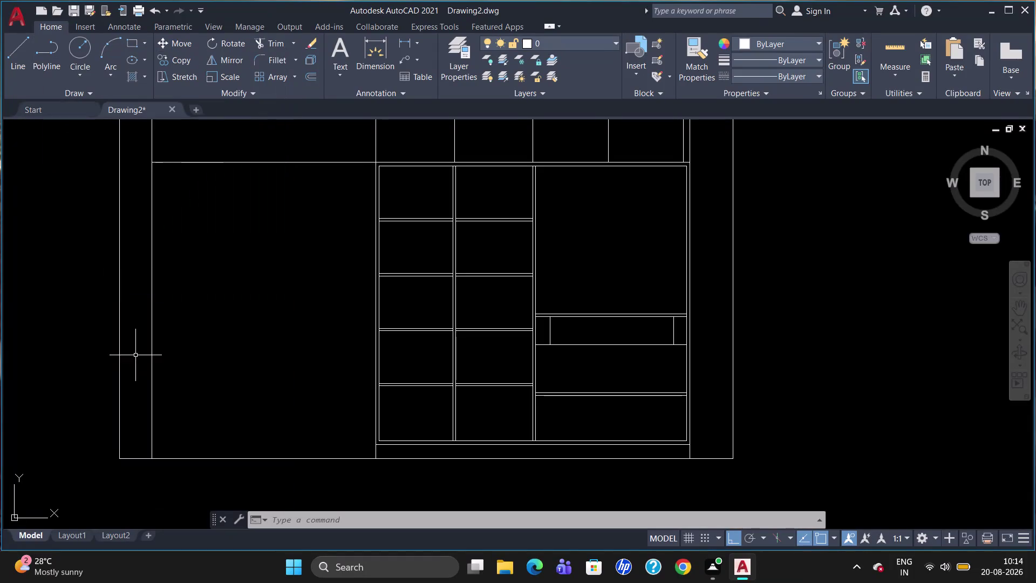
Select the inner top panel line, both left side lines and the left column's shelf lines.
click(458, 166)
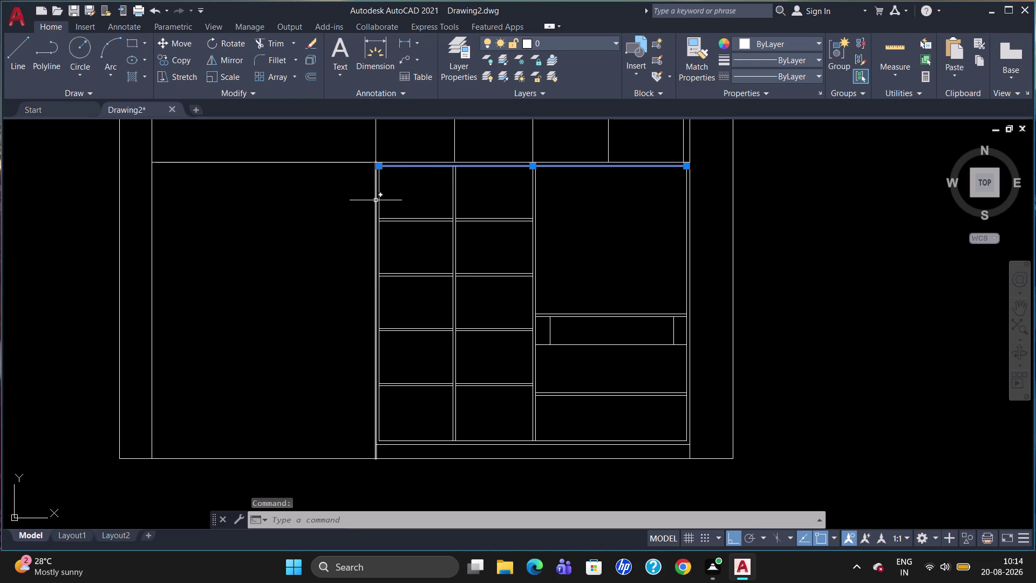
click(376, 200)
click(378, 210)
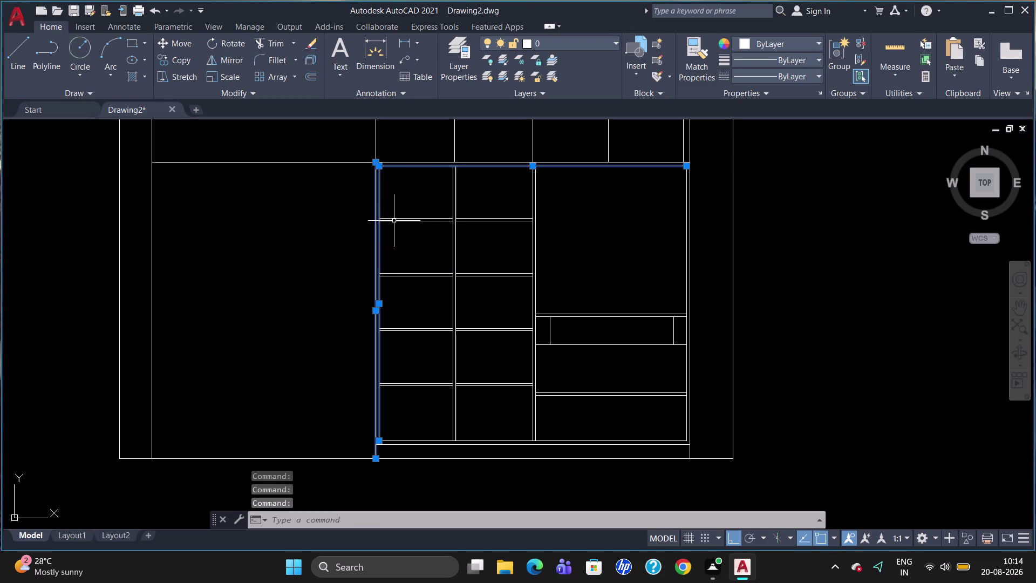
click(410, 220)
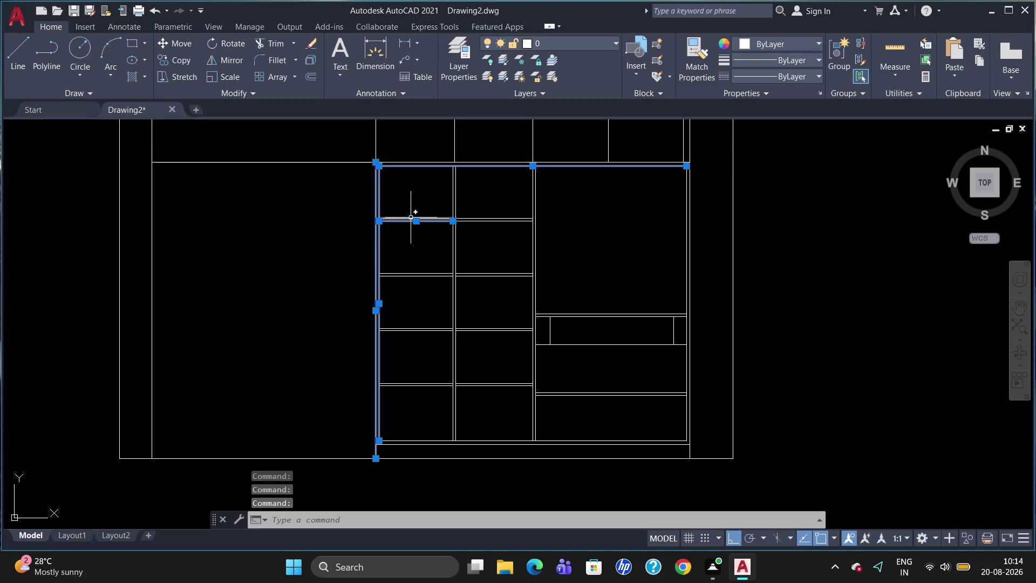
click(412, 218)
click(416, 272)
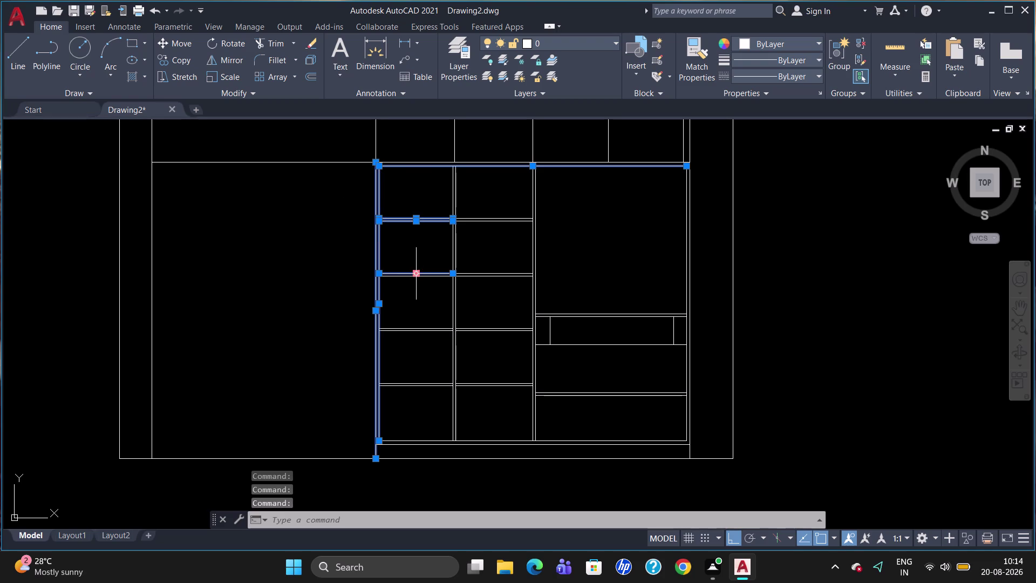
click(423, 277)
scroll(up, 3)
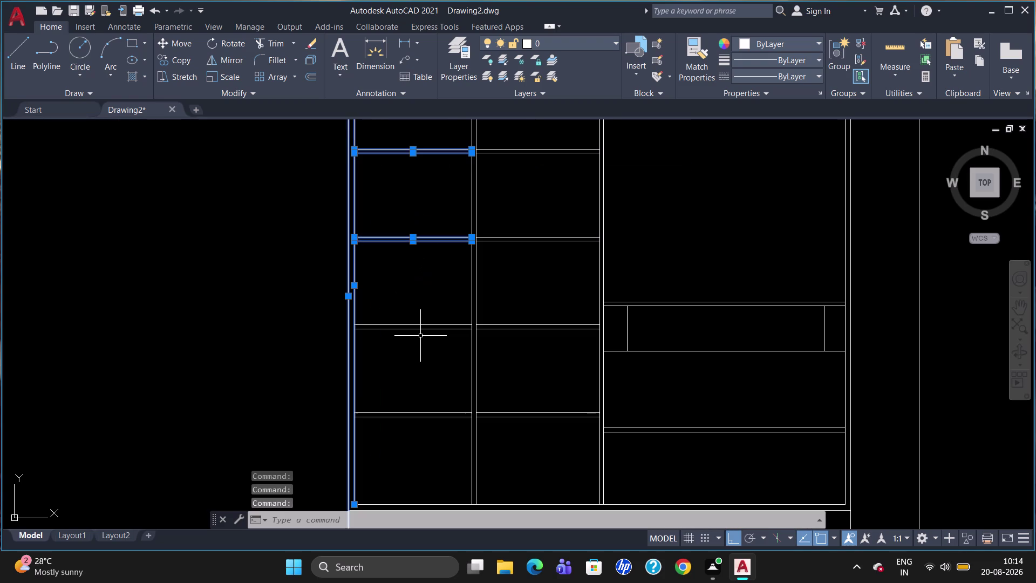
click(419, 324)
click(428, 328)
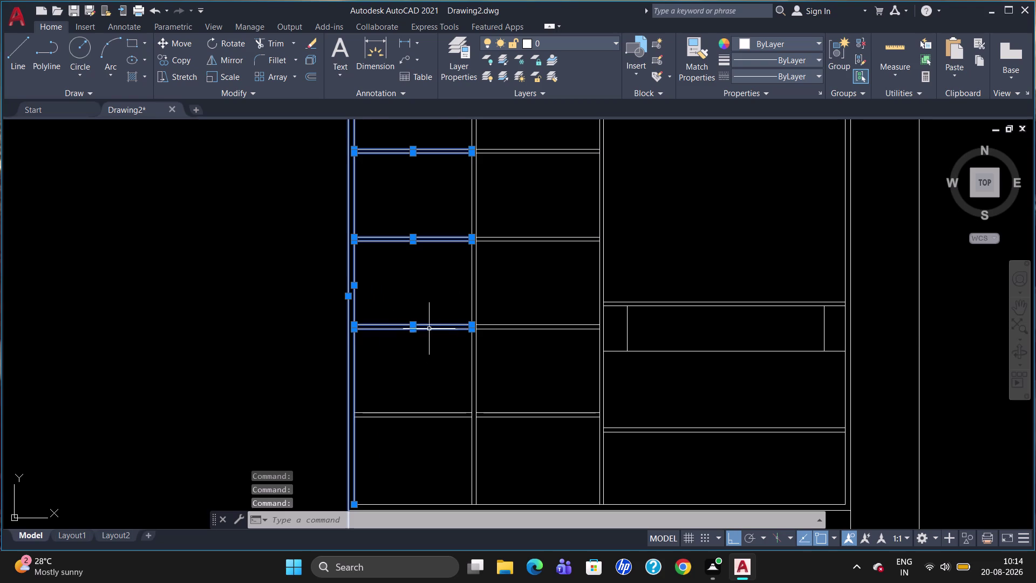
scroll(down, 3)
scroll(up, 3)
click(431, 335)
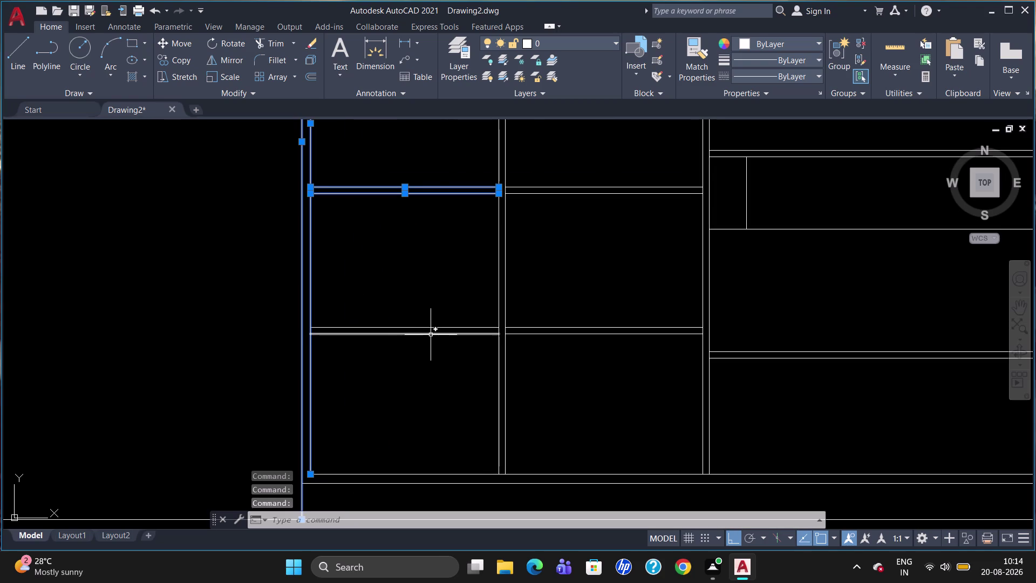
click(434, 328)
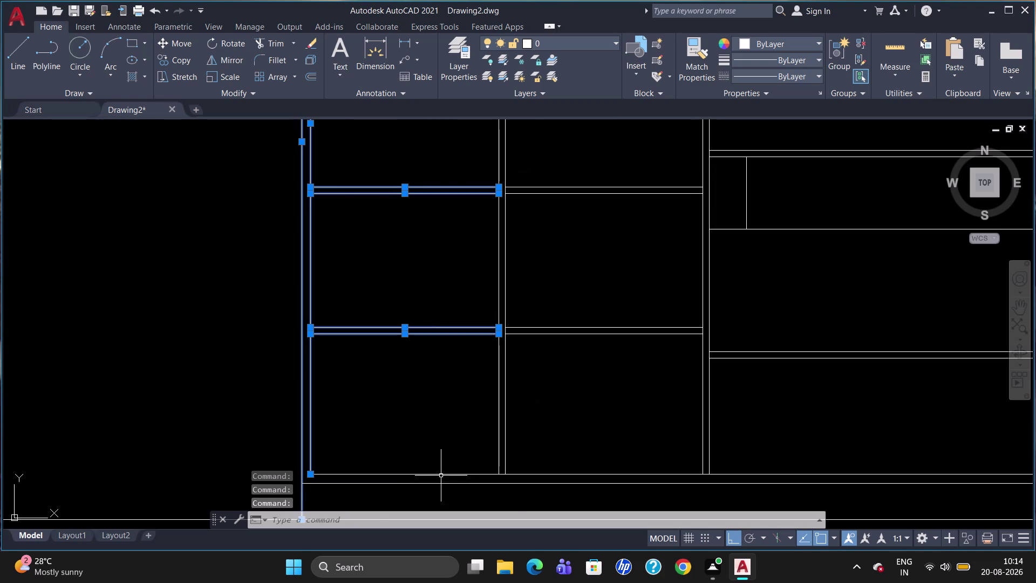
Add the base lines, middle and right partitions, and the middle column's shelf lines.
click(445, 471)
click(445, 476)
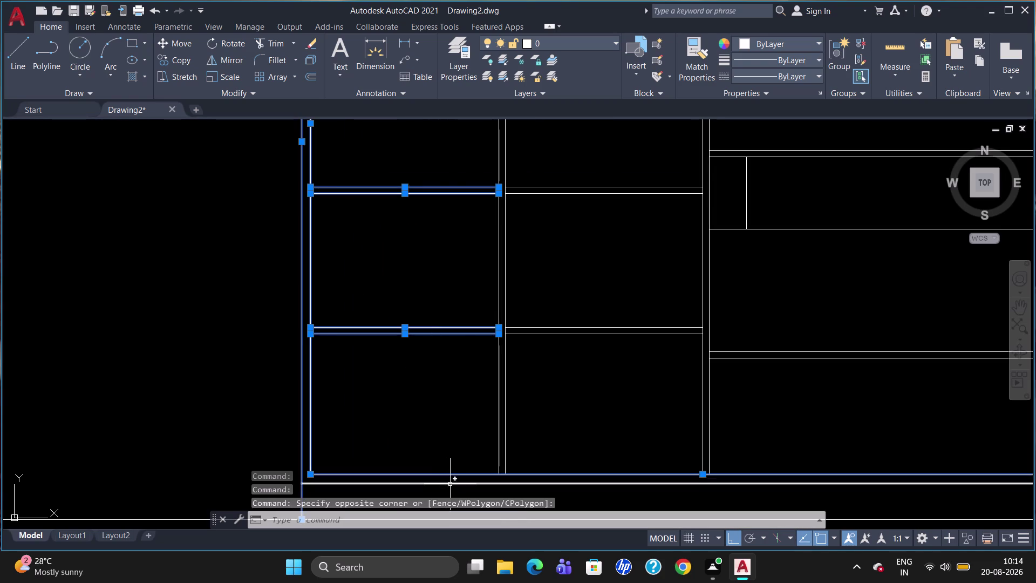
click(451, 484)
click(499, 455)
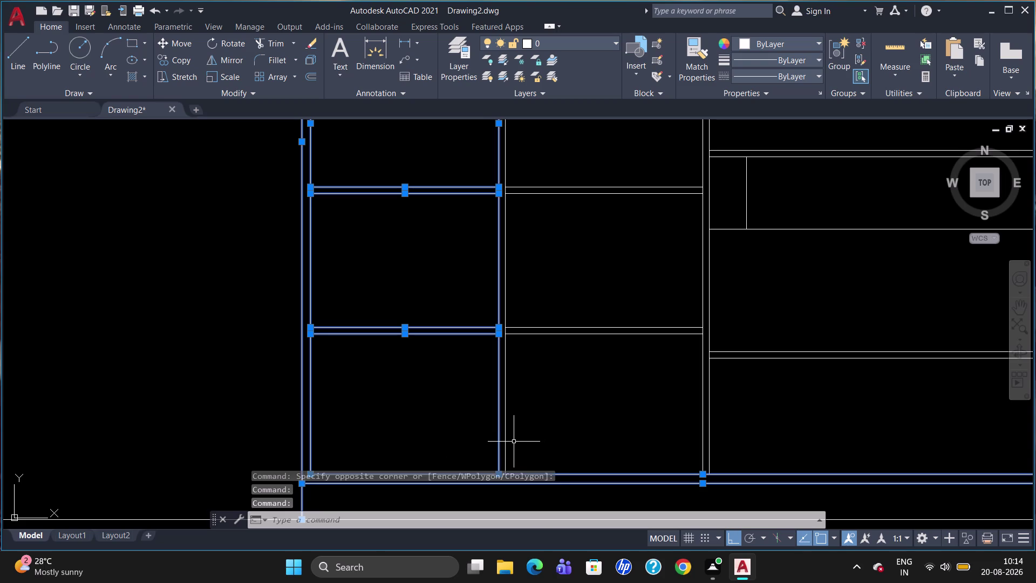
click(507, 429)
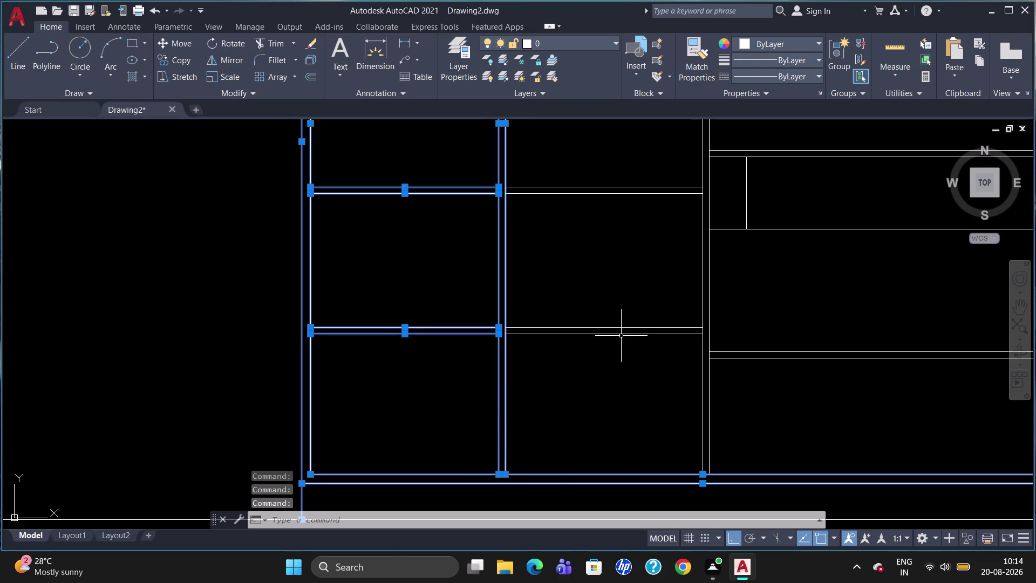
click(620, 336)
click(622, 327)
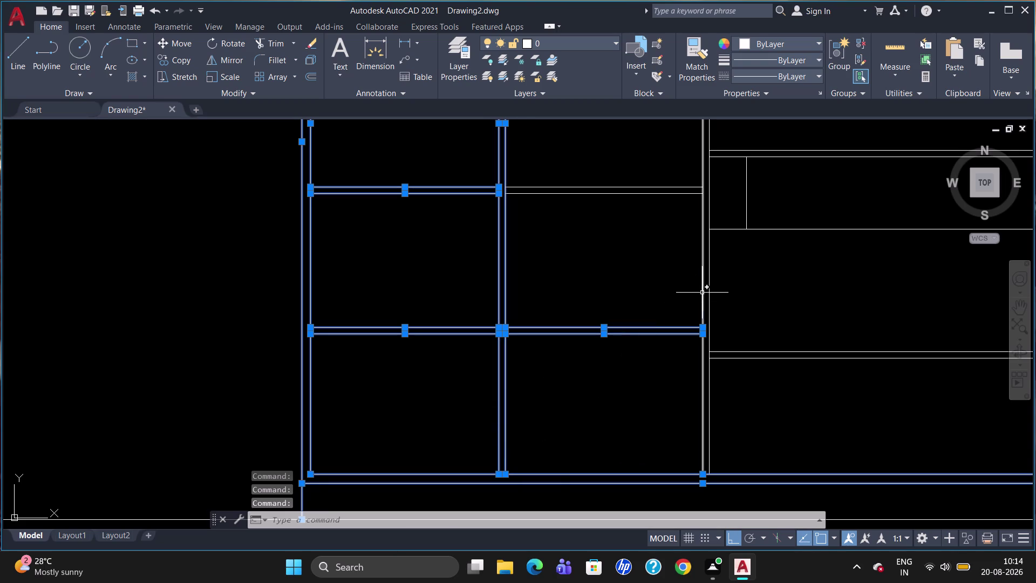
click(702, 293)
click(709, 292)
click(633, 187)
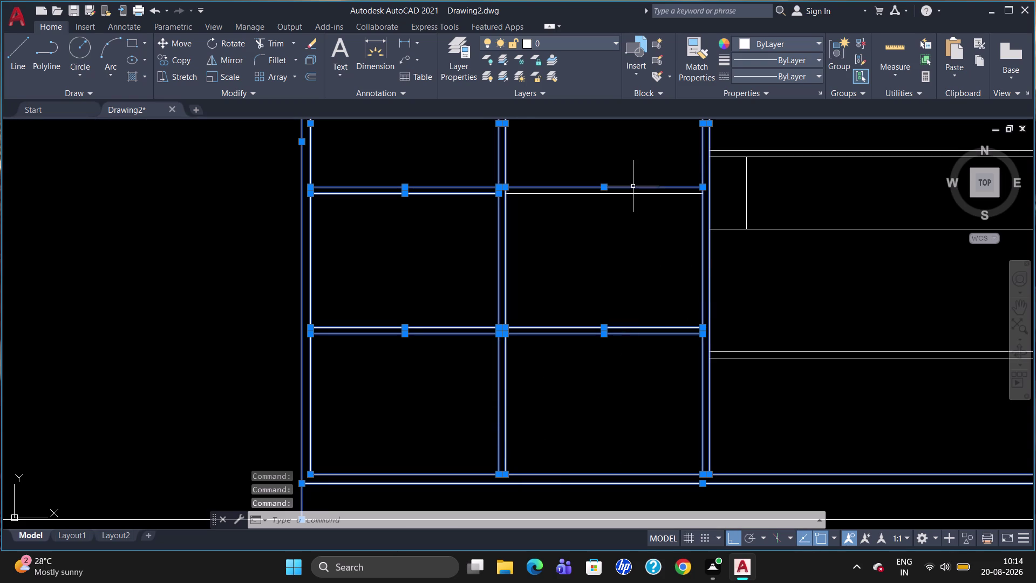
click(634, 195)
scroll(down, 3)
scroll(up, 3)
scroll(down, 3)
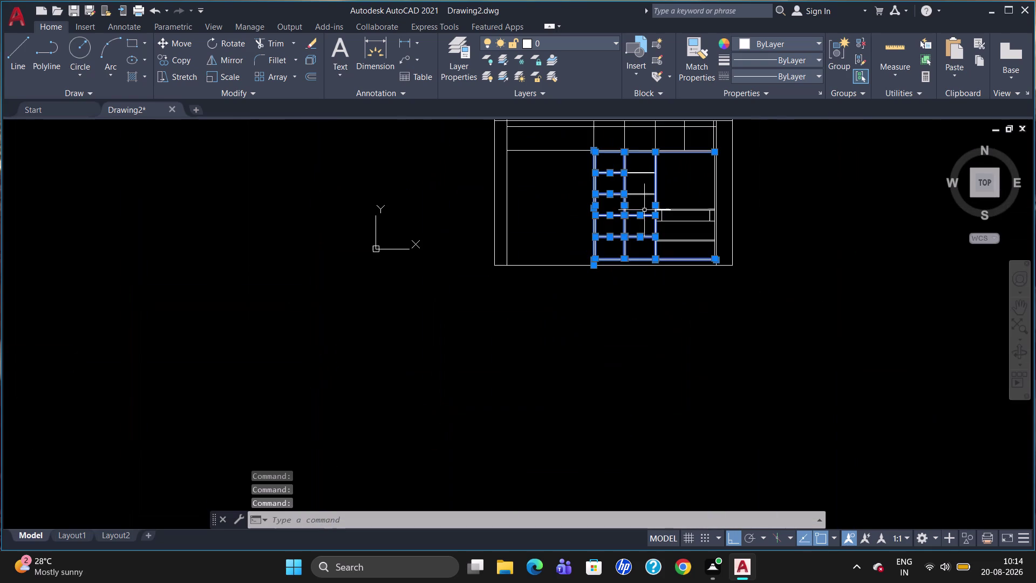
Add both edges of the middle column's top shelf and another middle shelf.
scroll(up, 3)
scroll(up, 3)
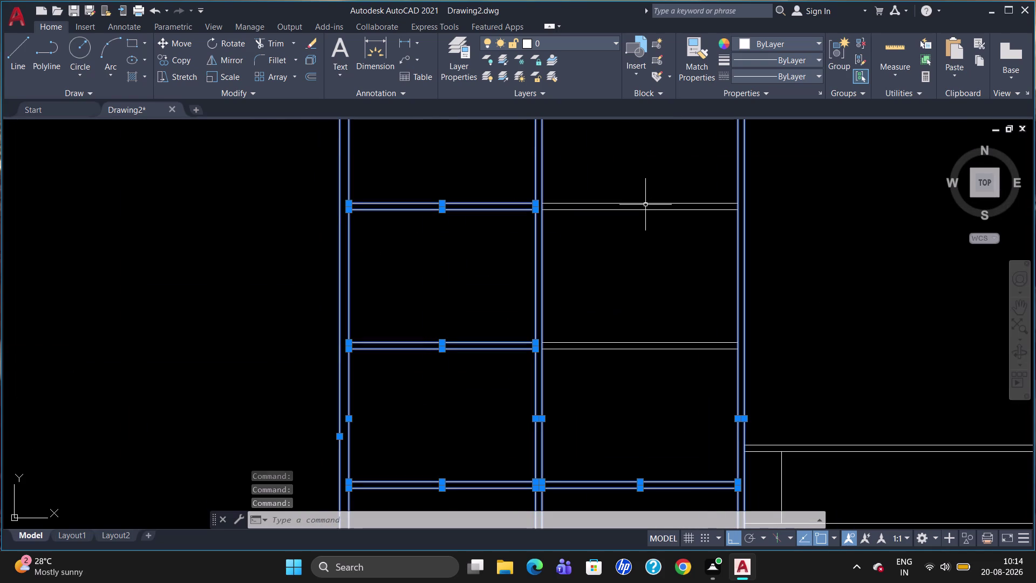
click(647, 202)
click(651, 211)
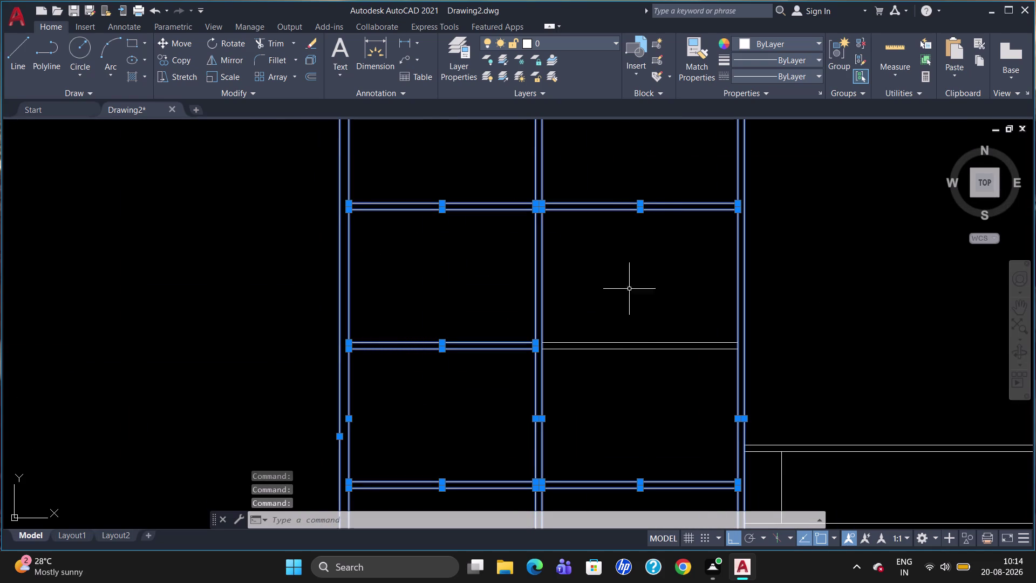
click(622, 348)
click(627, 342)
scroll(down, 3)
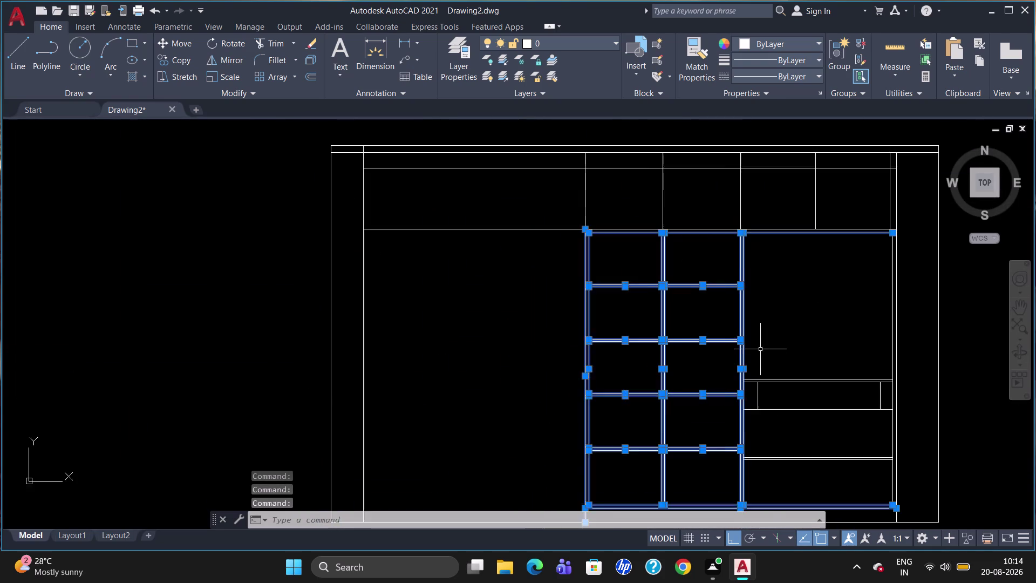
scroll(up, 3)
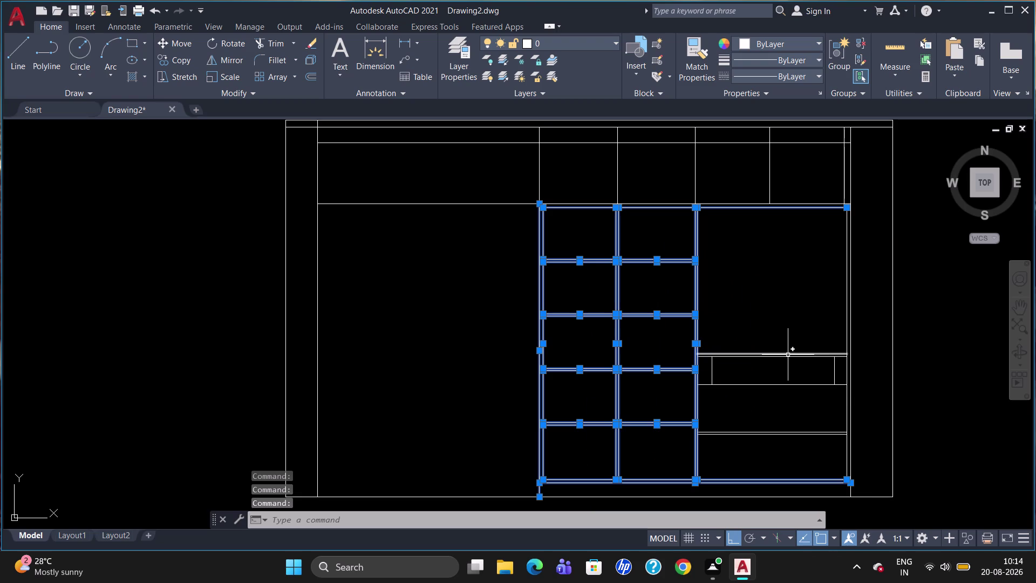
Add the drawer's top, outline and dividers, the right side, and the shelf below the drawer.
click(788, 355)
click(791, 356)
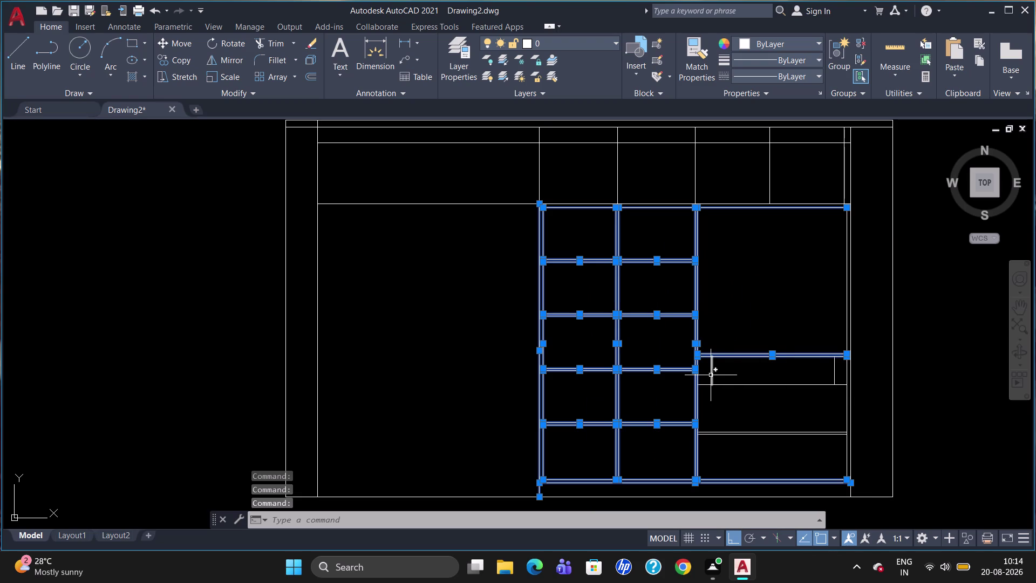
click(711, 375)
click(758, 383)
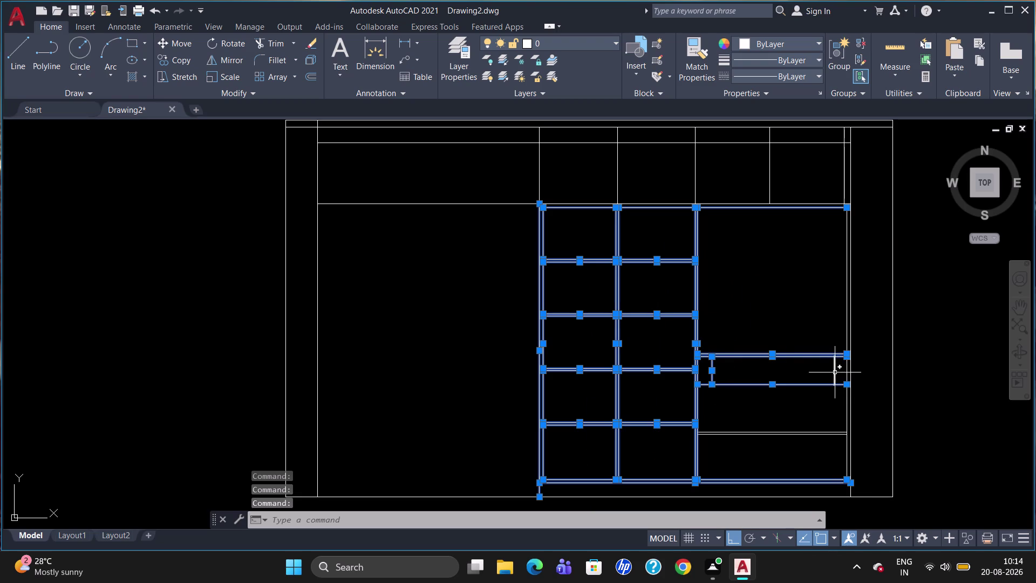
click(836, 373)
click(846, 375)
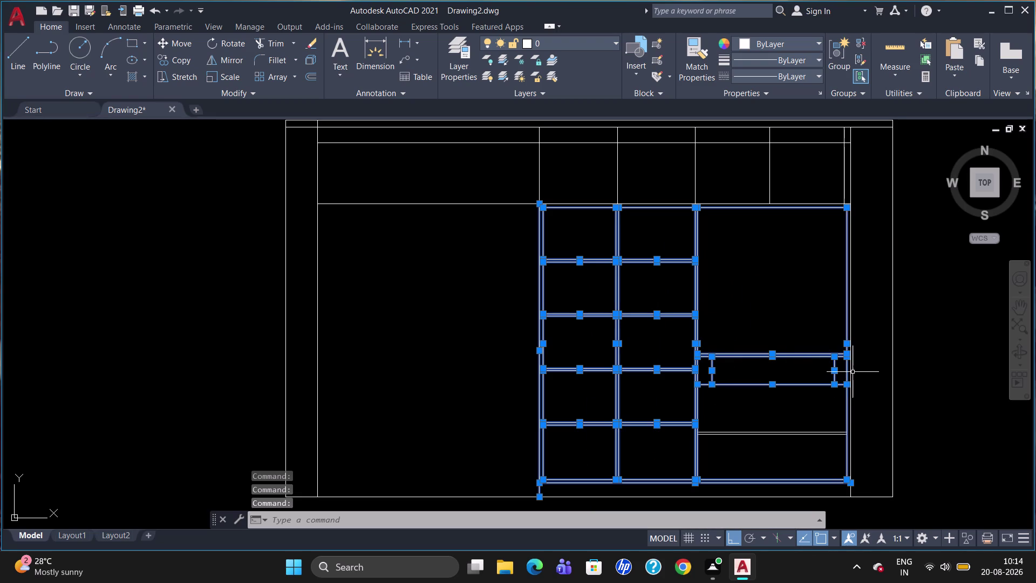
click(851, 372)
click(789, 431)
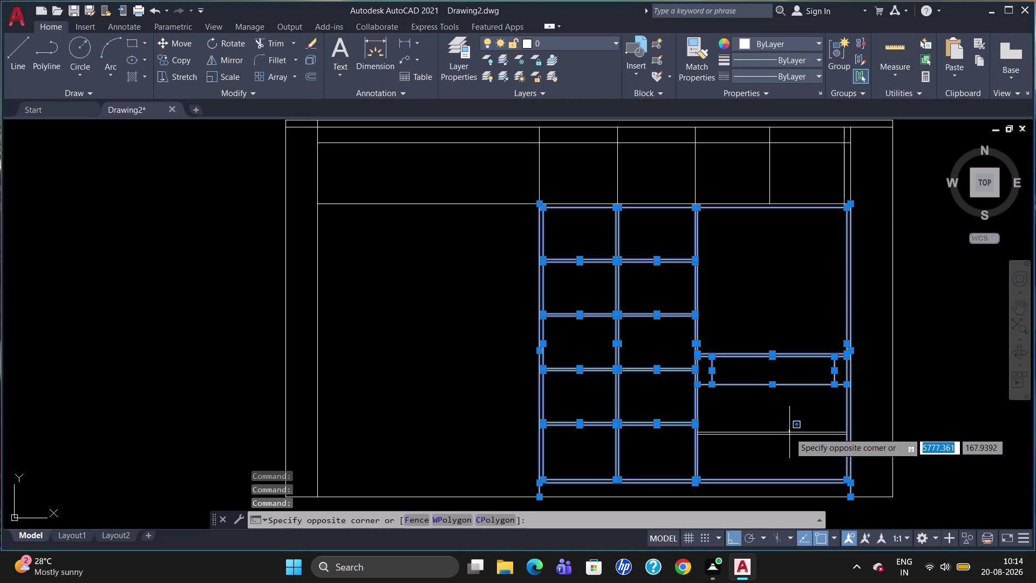
scroll(up, 3)
click(789, 432)
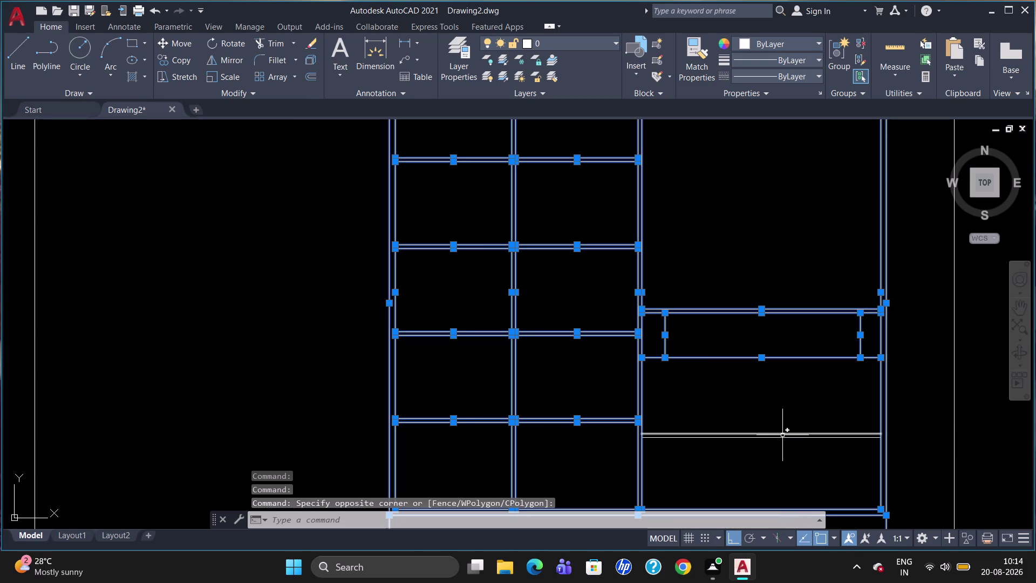
click(782, 435)
click(784, 436)
scroll(up, 3)
scroll(down, 3)
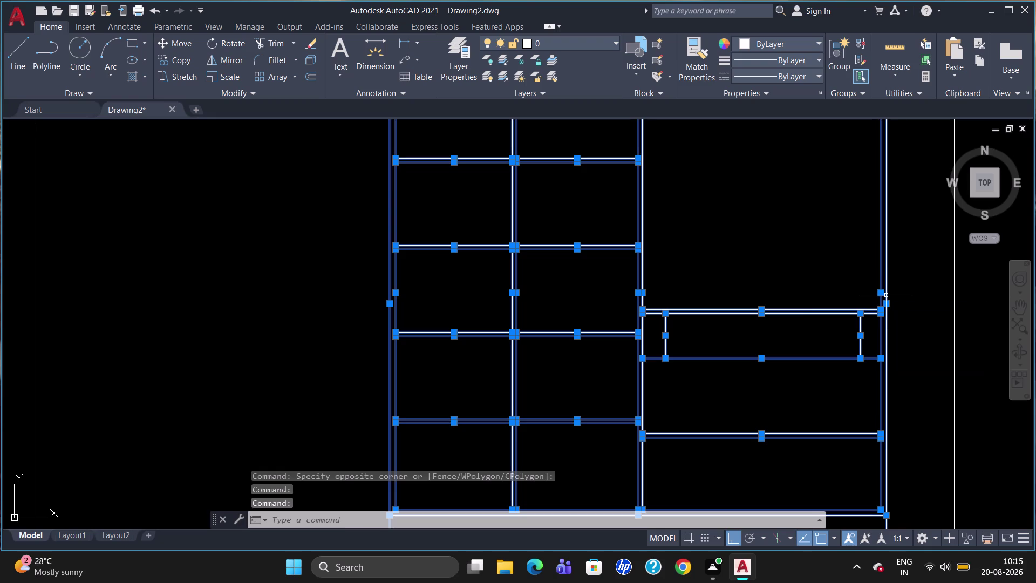
scroll(down, 3)
scroll(up, 3)
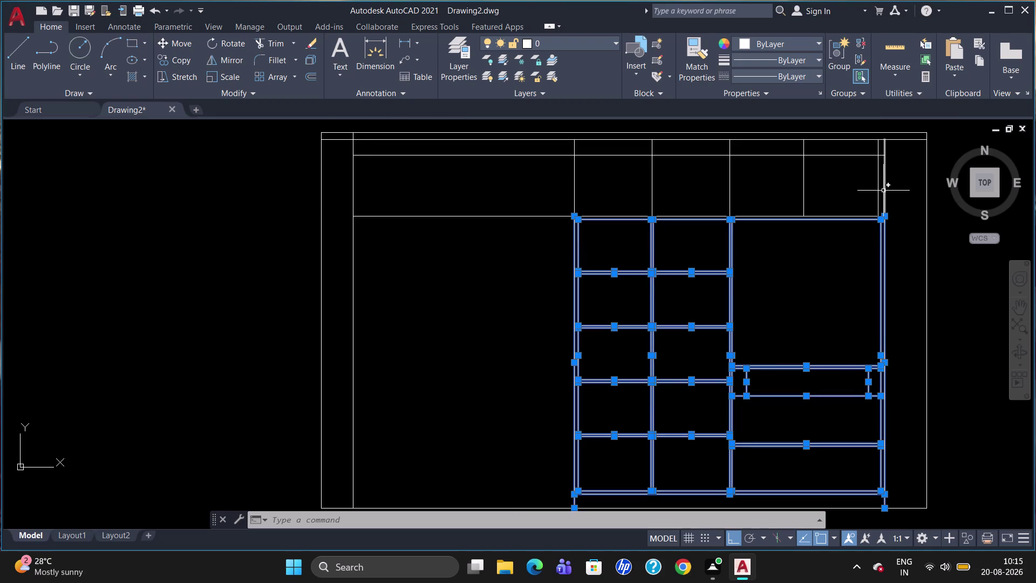
Add the top-right verticals, both top panel lines and the top section's vertical dividers.
click(884, 191)
click(876, 190)
click(879, 190)
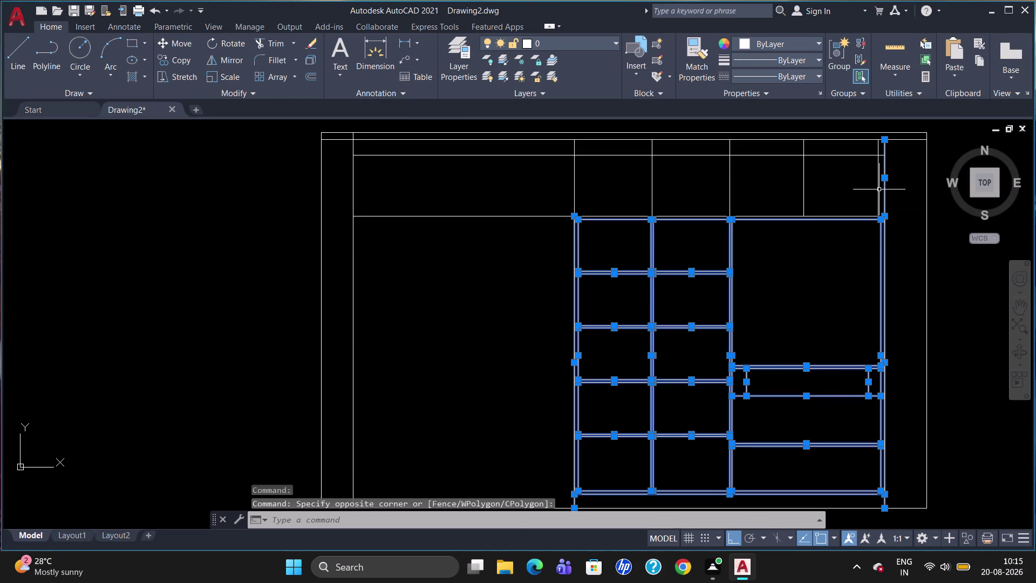
click(876, 189)
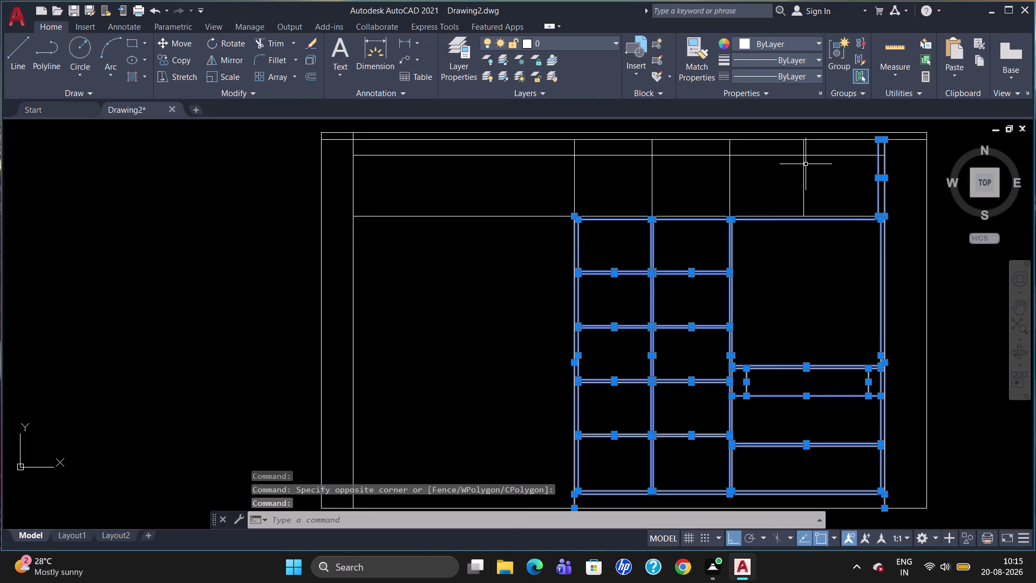
click(805, 133)
click(806, 139)
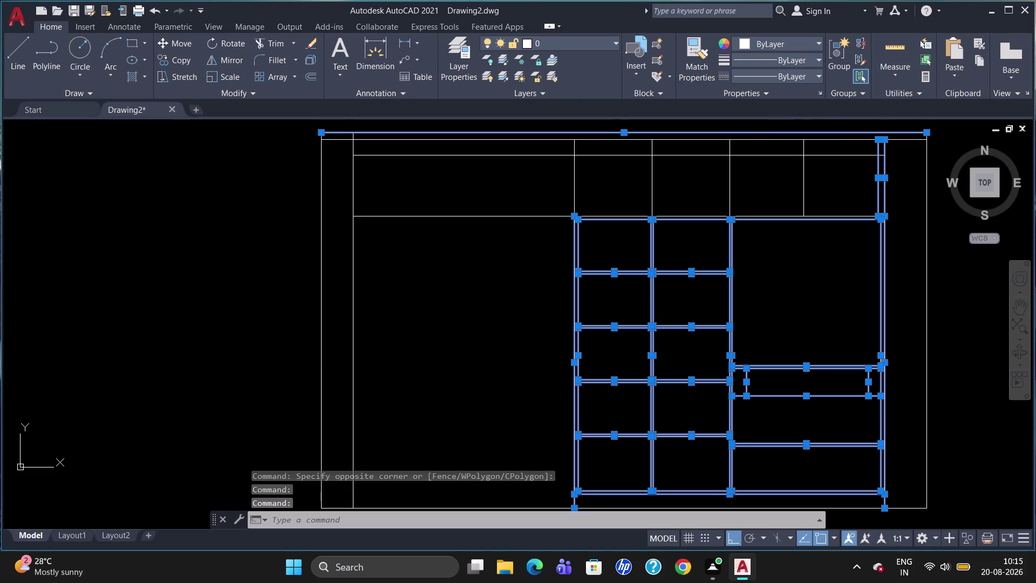
click(693, 142)
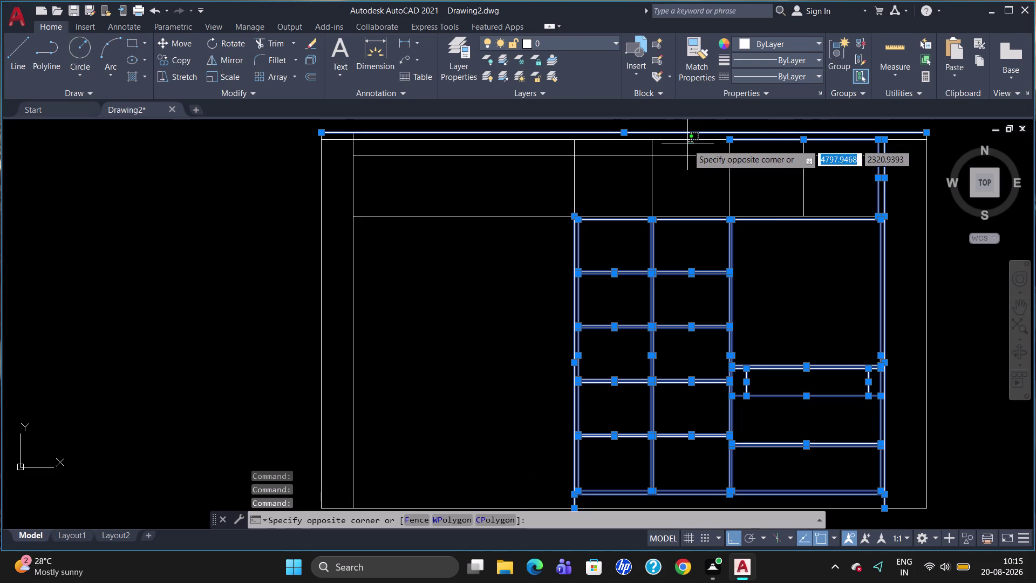
click(687, 139)
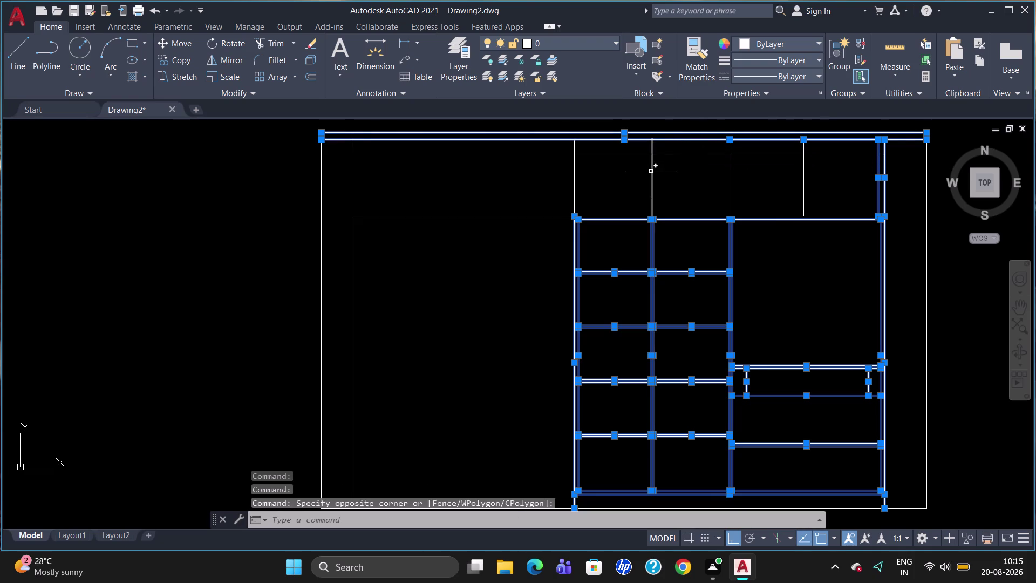
click(651, 172)
click(575, 183)
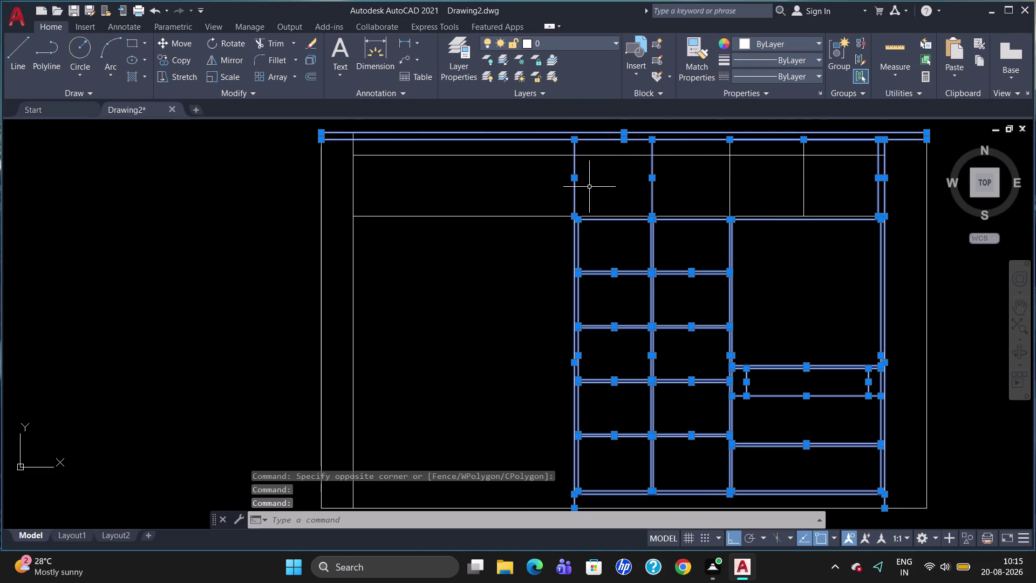
click(731, 184)
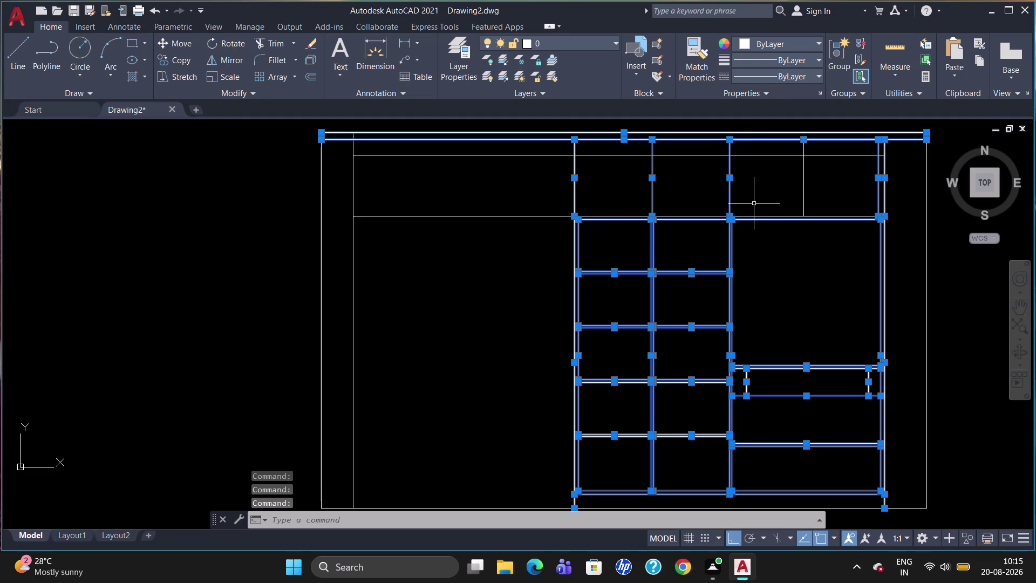
click(780, 216)
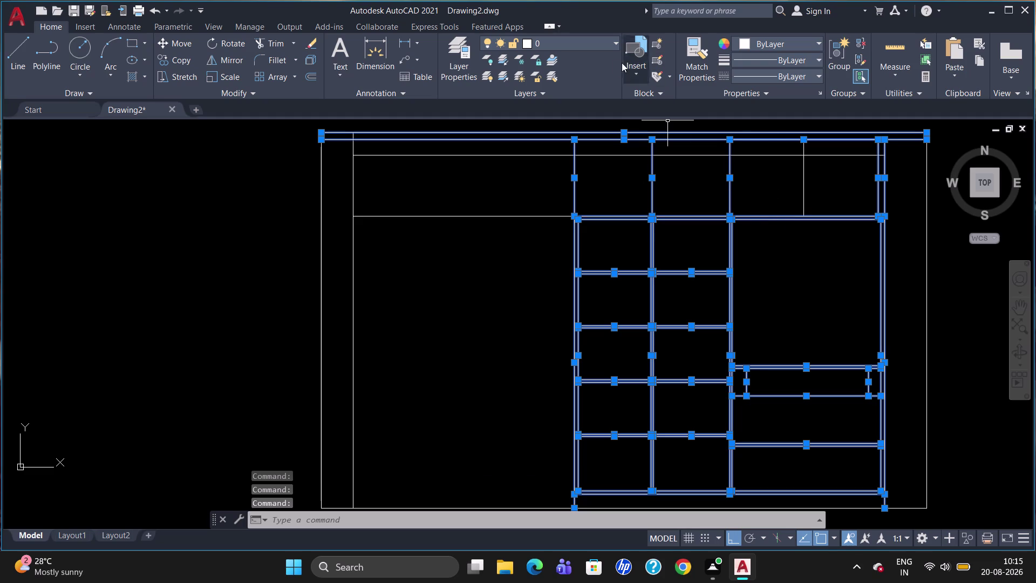
Move the selected lines onto Layer1, then the short top-panel divider too.
click(610, 43)
click(593, 78)
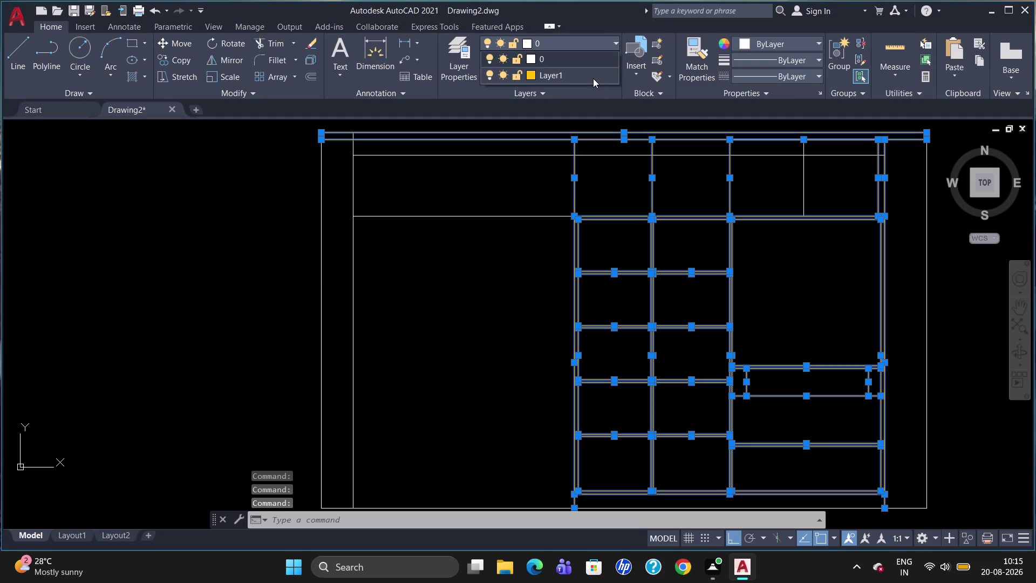
key(Escape)
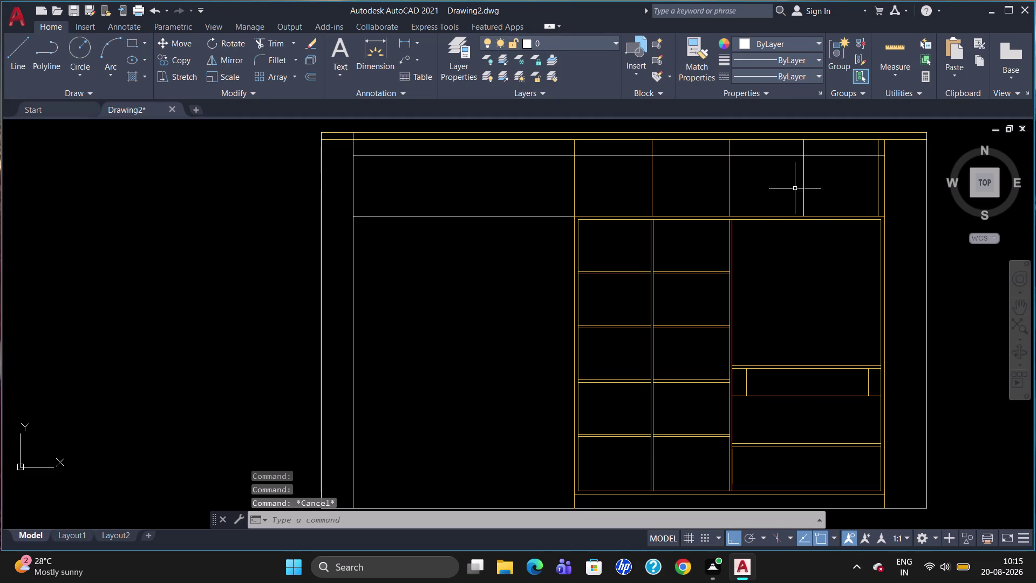
click(802, 187)
click(547, 44)
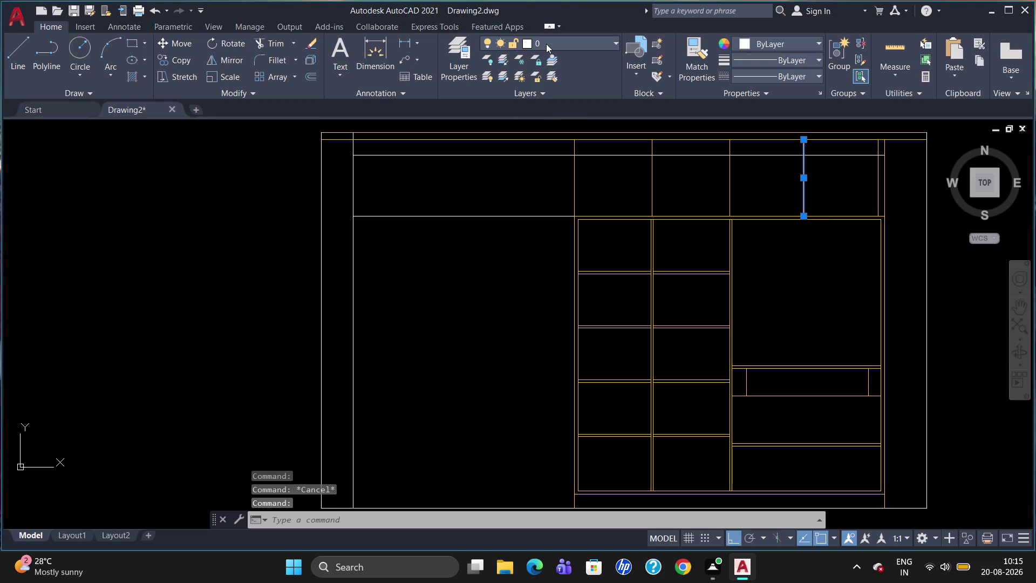
click(547, 75)
key(Escape)
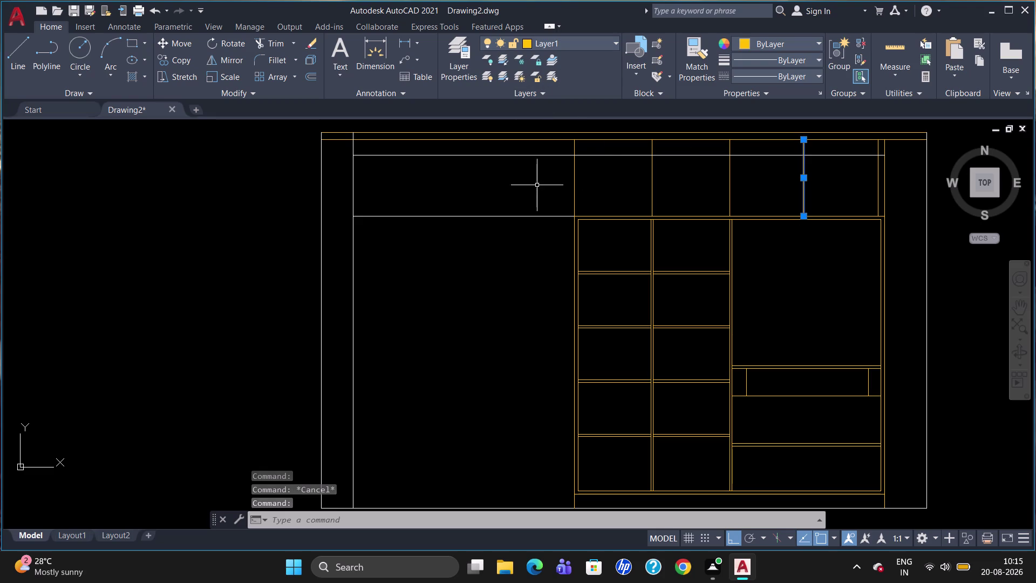
key(Escape)
Trim two top-line pieces over the left section.
text(TR)
key(Return)
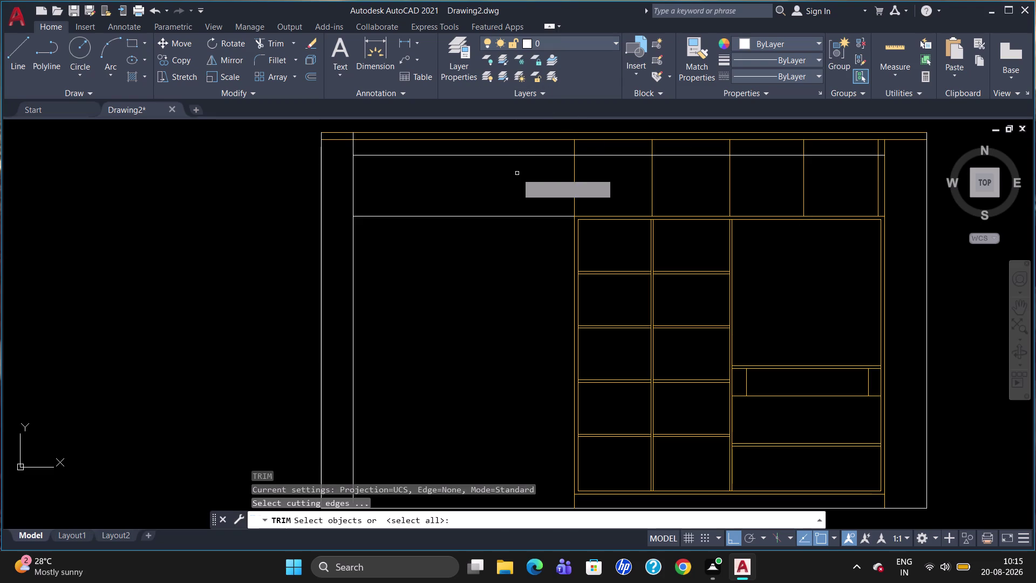
key(Return)
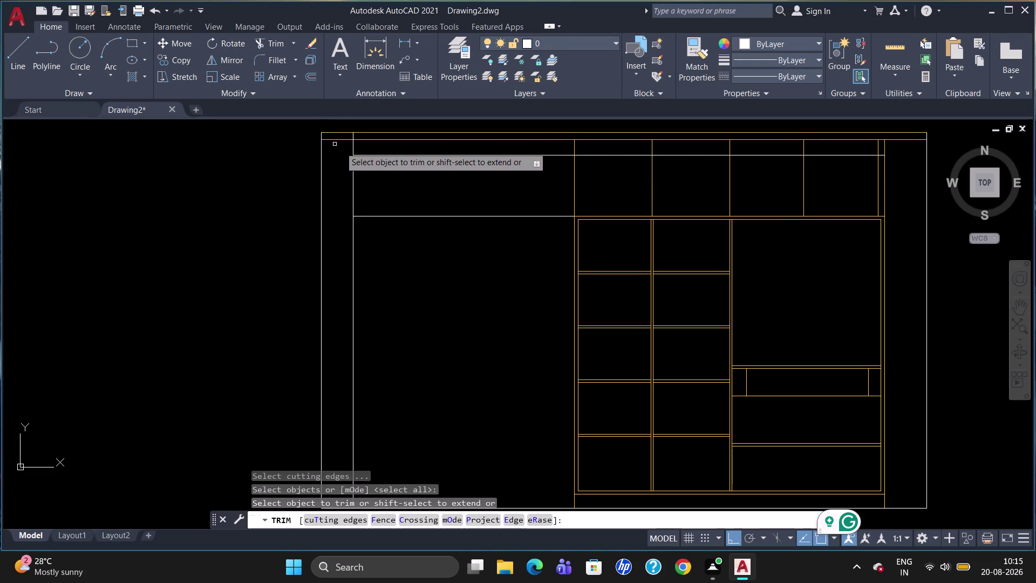
click(340, 141)
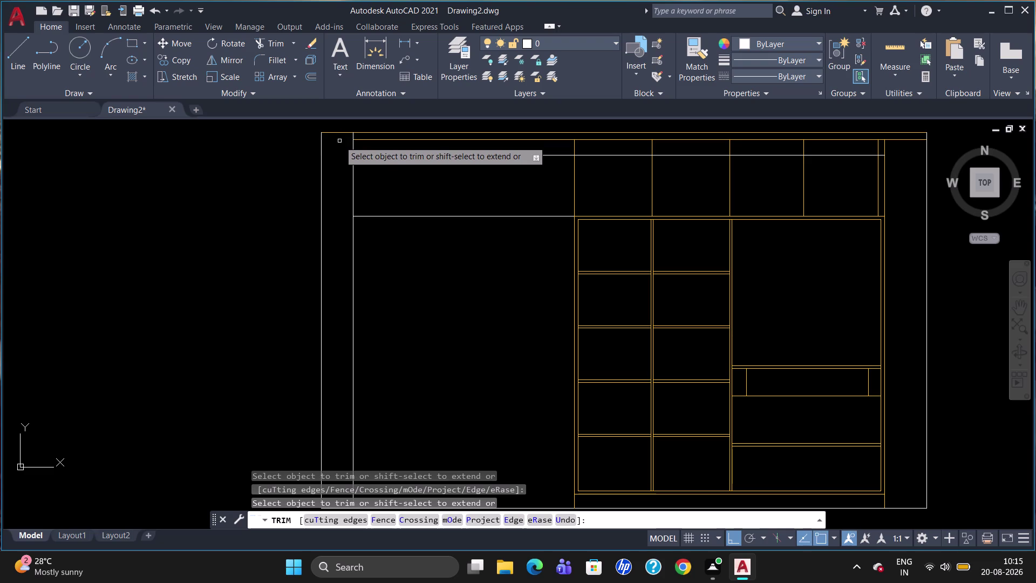
click(425, 217)
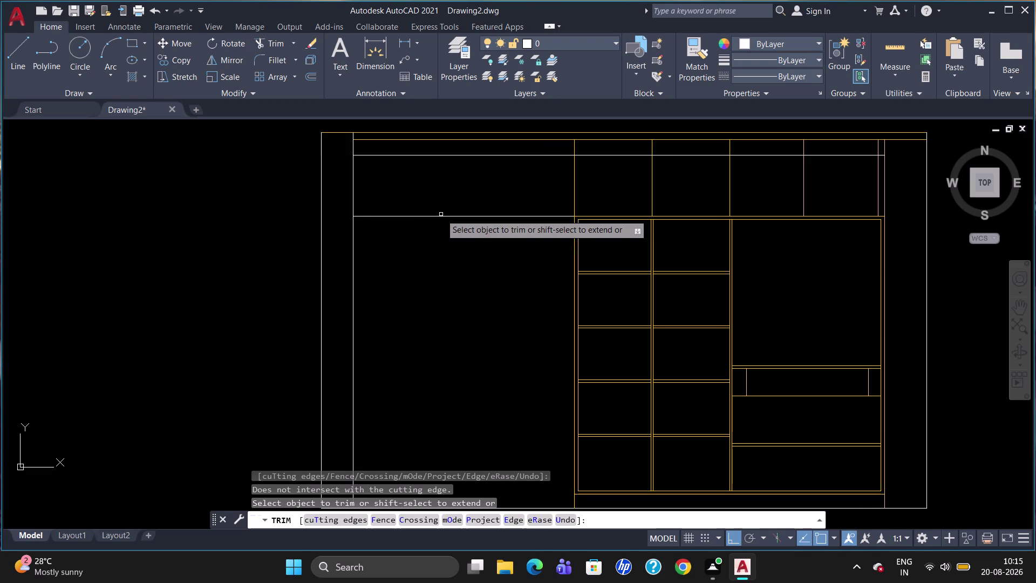
key(Escape)
Delete the horizontal line across the left open section.
click(443, 219)
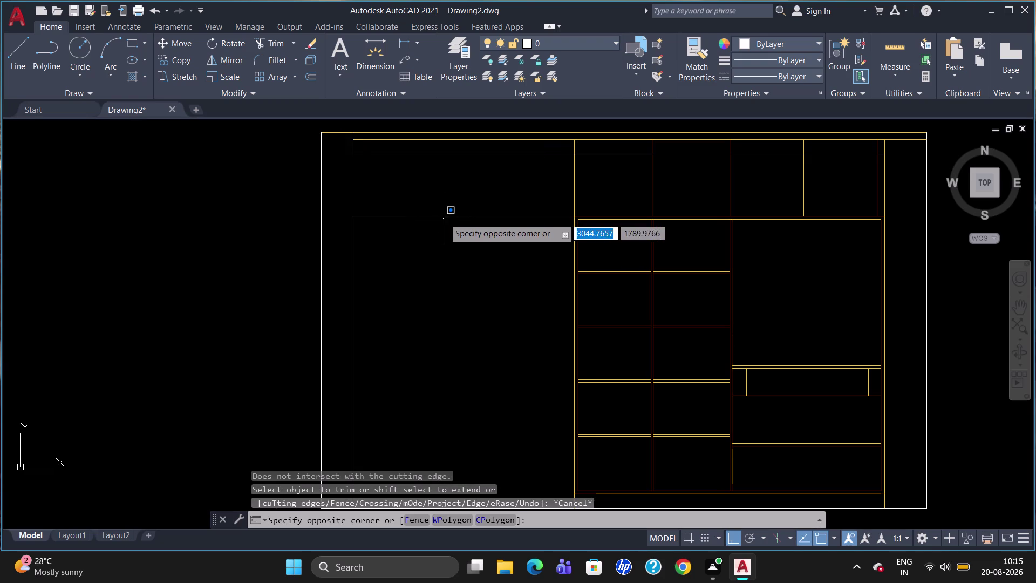
click(449, 215)
click(450, 215)
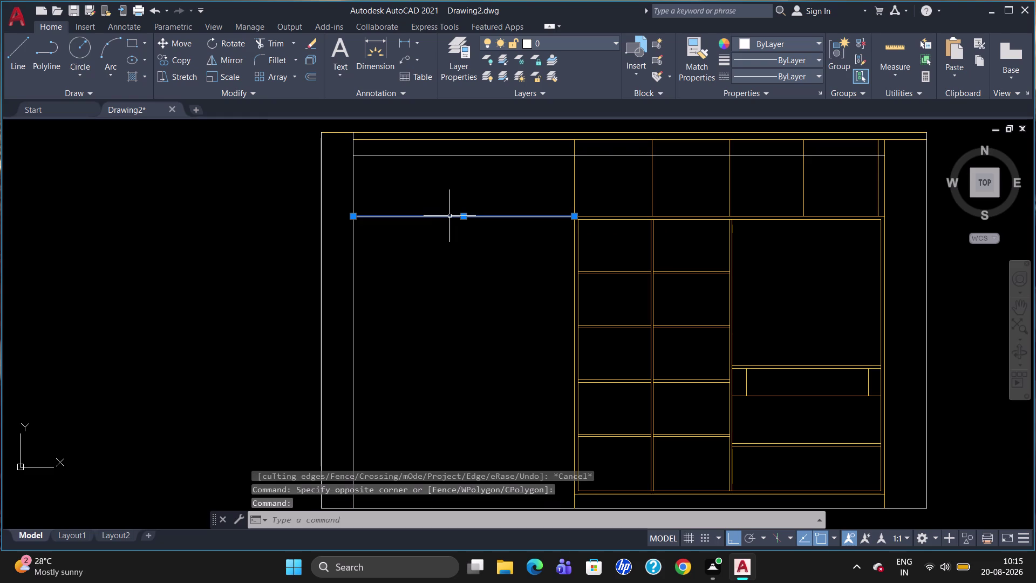
key(Delete)
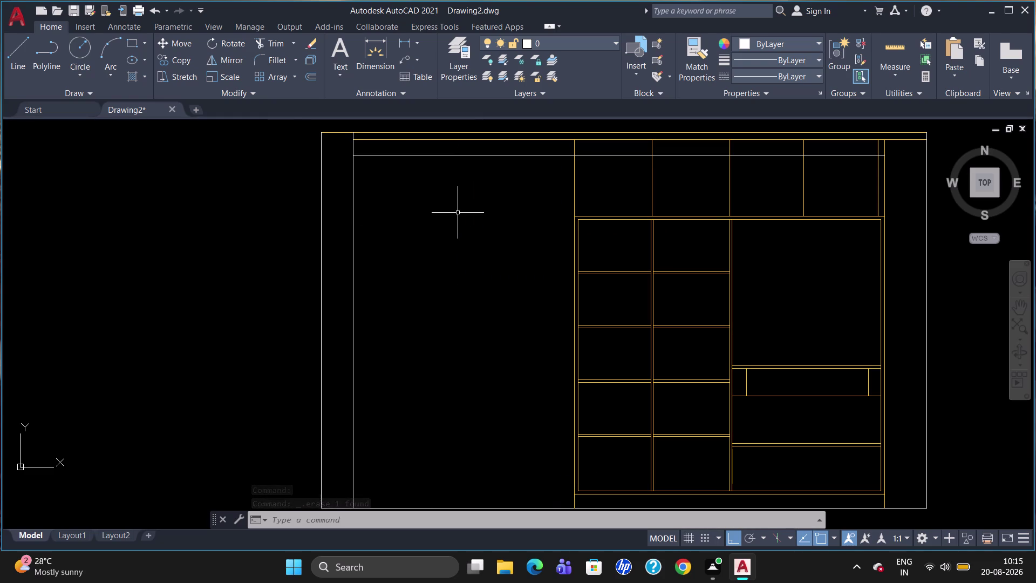
Trim the leftover top-line piece above the left section.
text(TR)
key(Return)
key(Return)
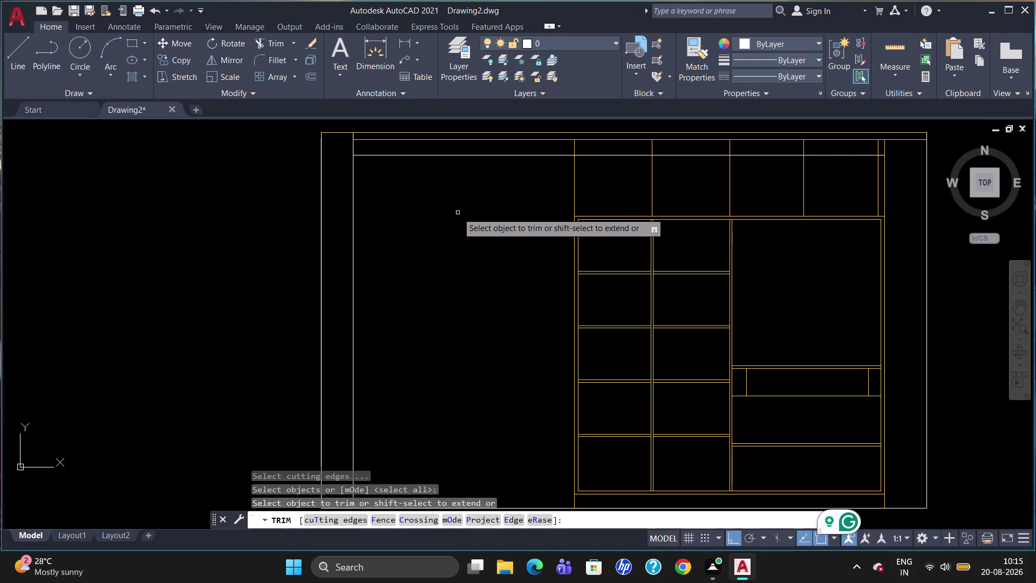
click(467, 141)
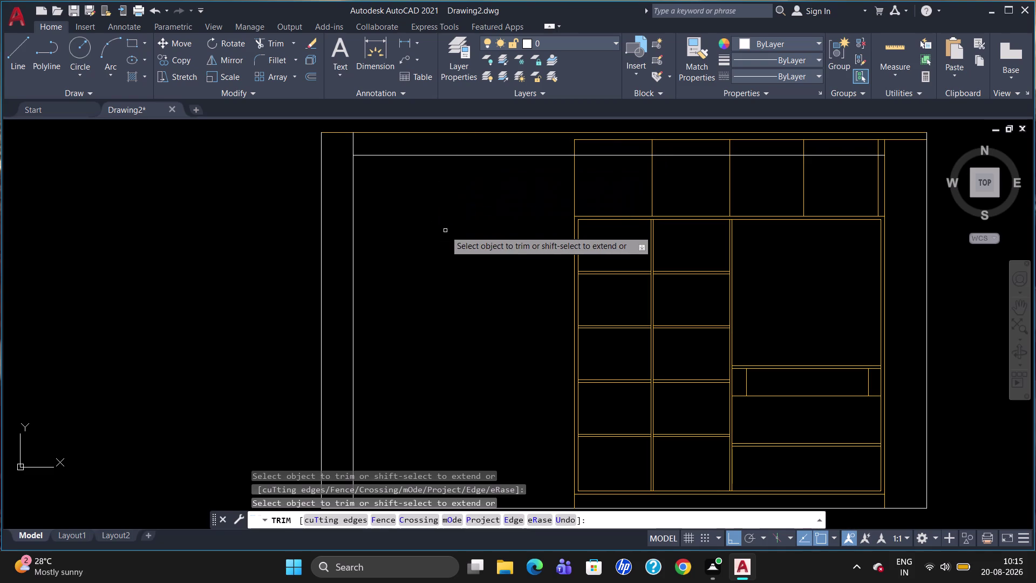
key(Escape)
key(l)
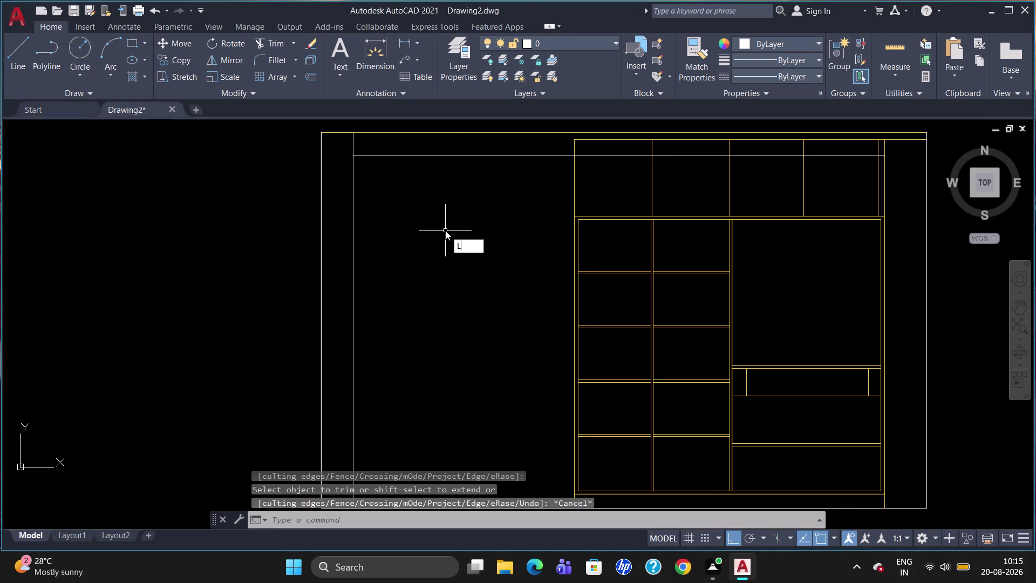
key(Return)
Make Layer1 current and draw a short vertical line at the top-panel corner.
click(575, 45)
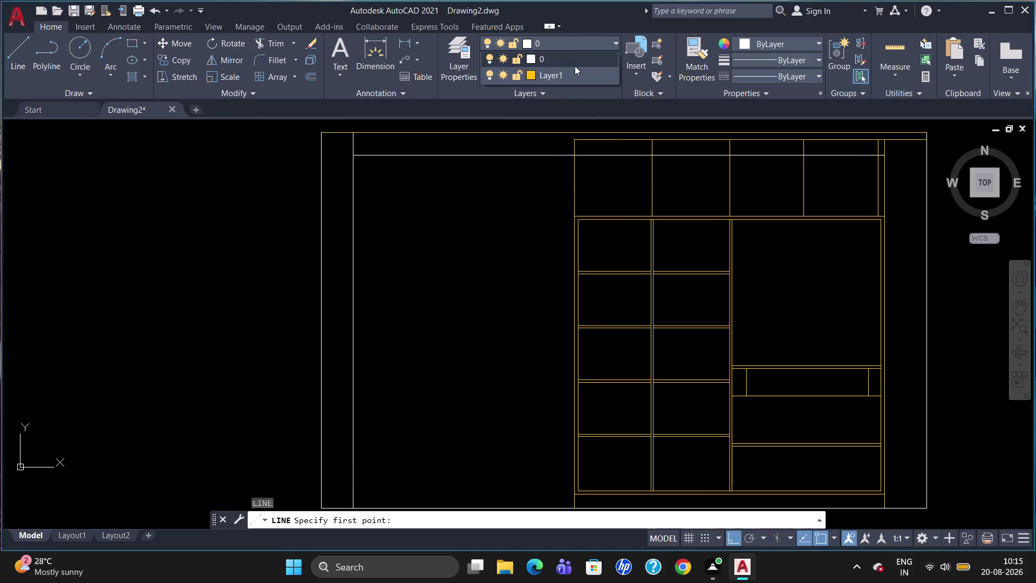
click(576, 74)
click(577, 140)
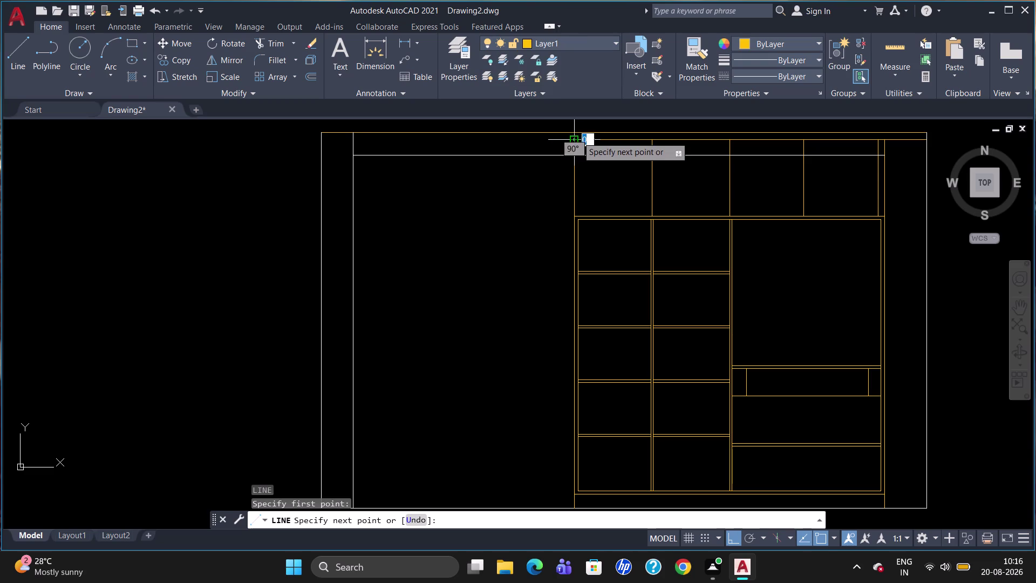
click(577, 130)
key(Escape)
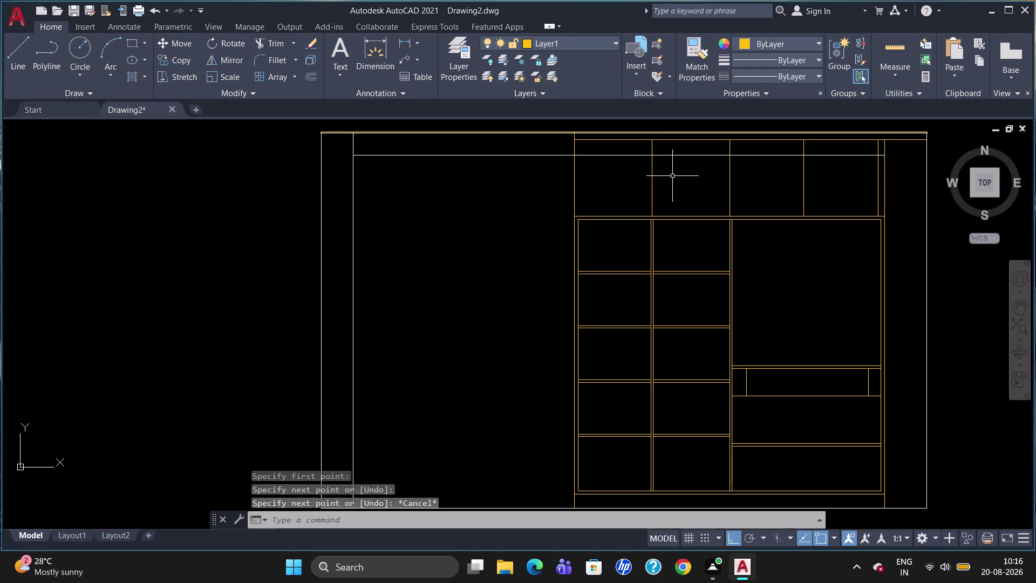
Select the lines near the top-right corner and run a trim on them.
click(734, 231)
drag(751, 228, 852, 214)
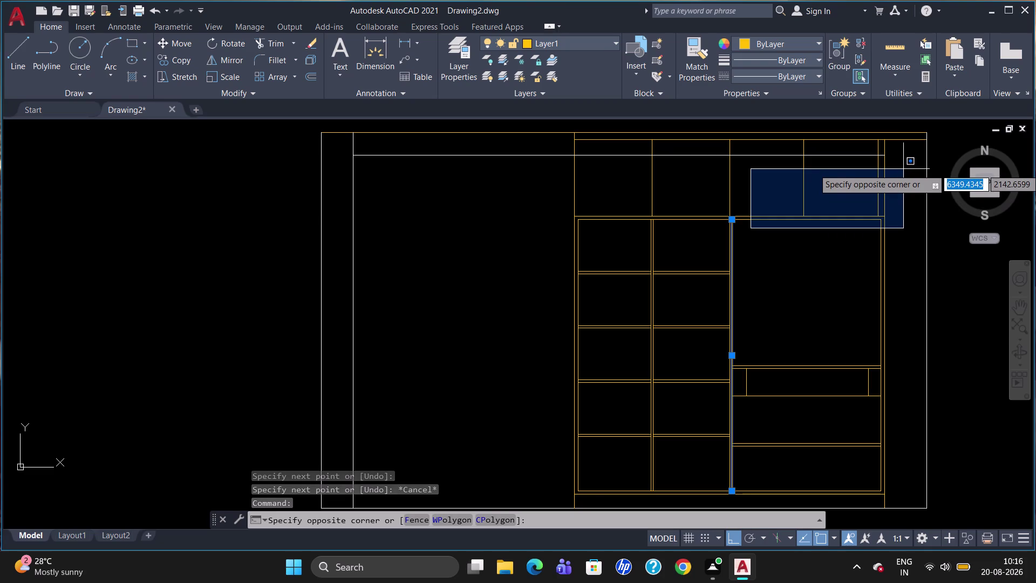
key(Escape)
key(t)
key(r)
key(Return)
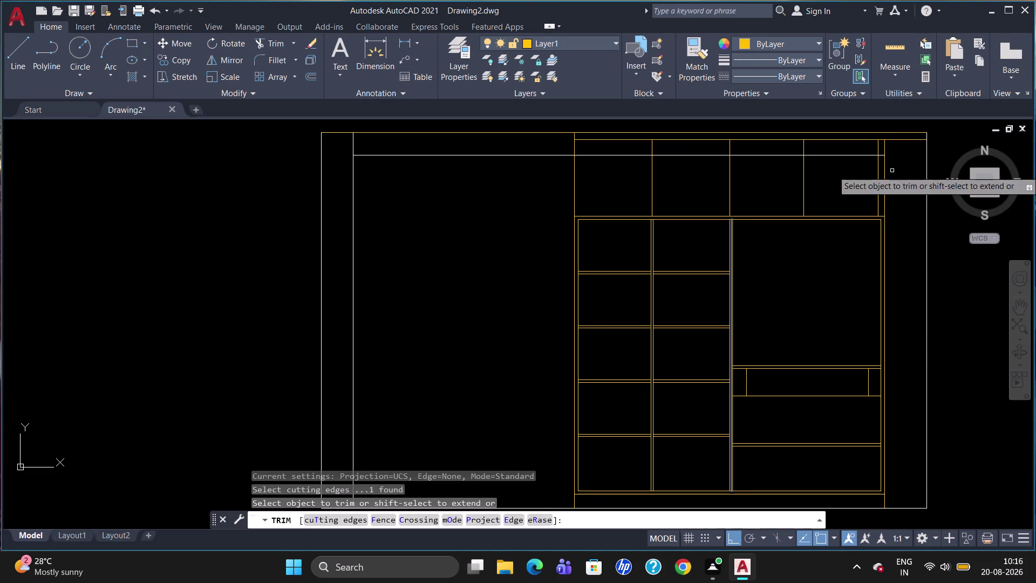
key(Return)
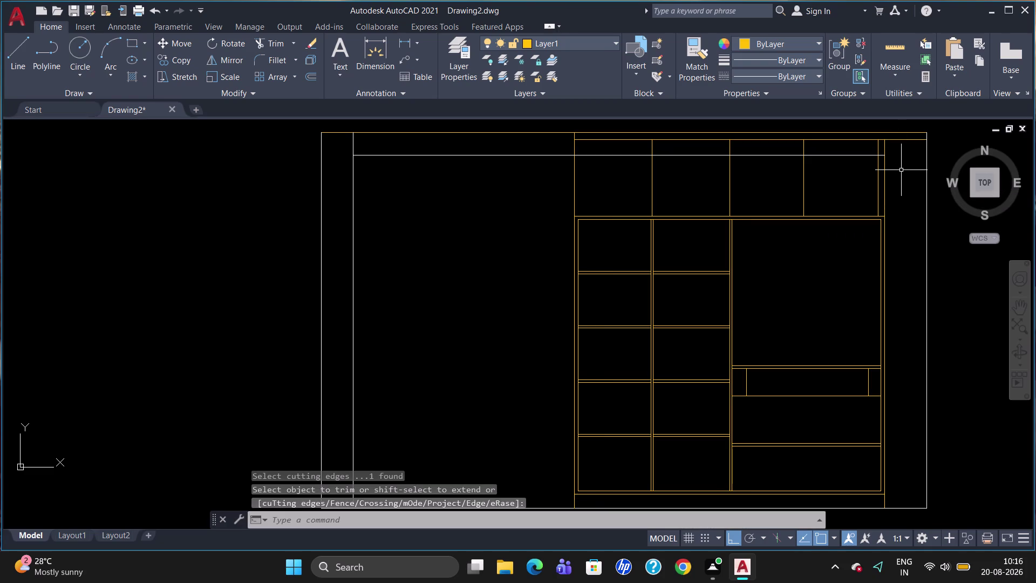
key(Escape)
Draw a short vertical line closing the top panel's right end.
key(l)
key(Return)
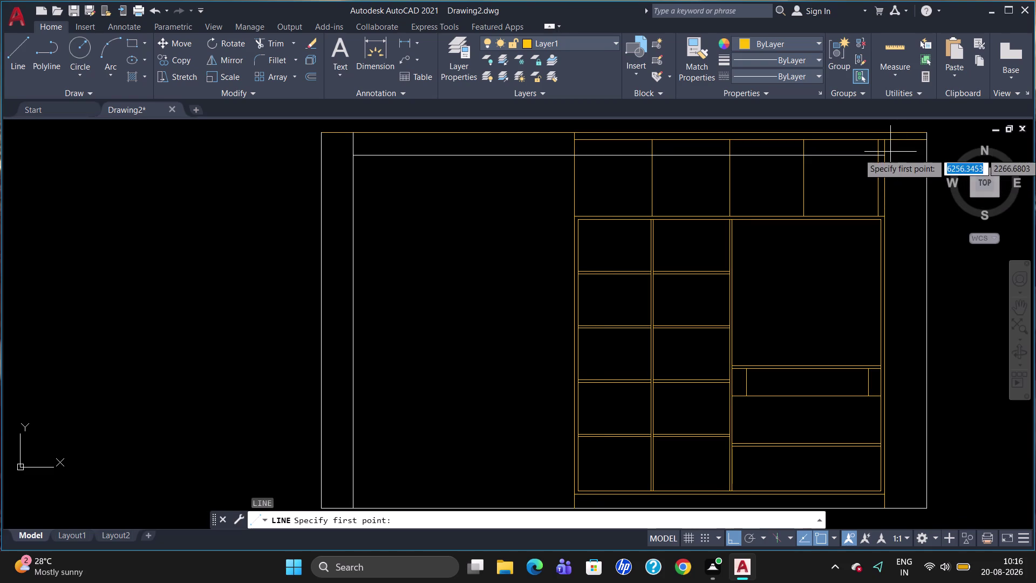
click(884, 141)
click(883, 131)
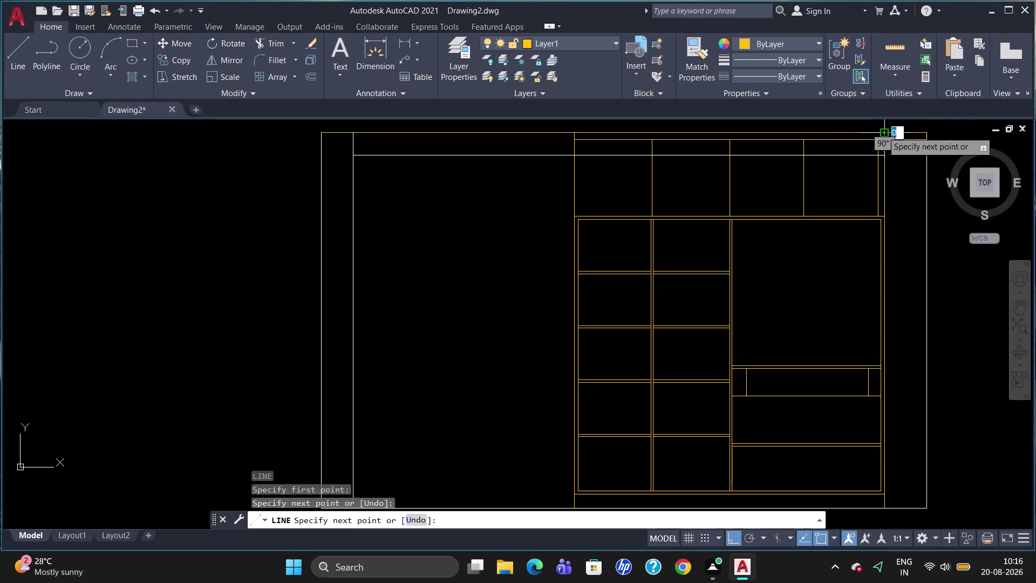
key(Escape)
Trim the top line end overhanging past the right wall.
key(y)
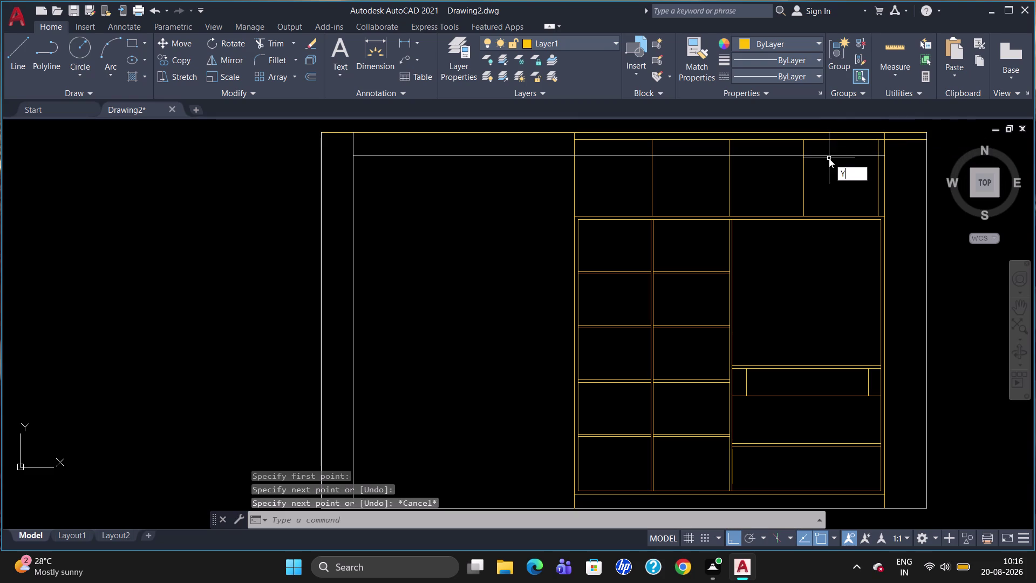
key(BackSpace)
text(TR)
key(Return)
key(Return)
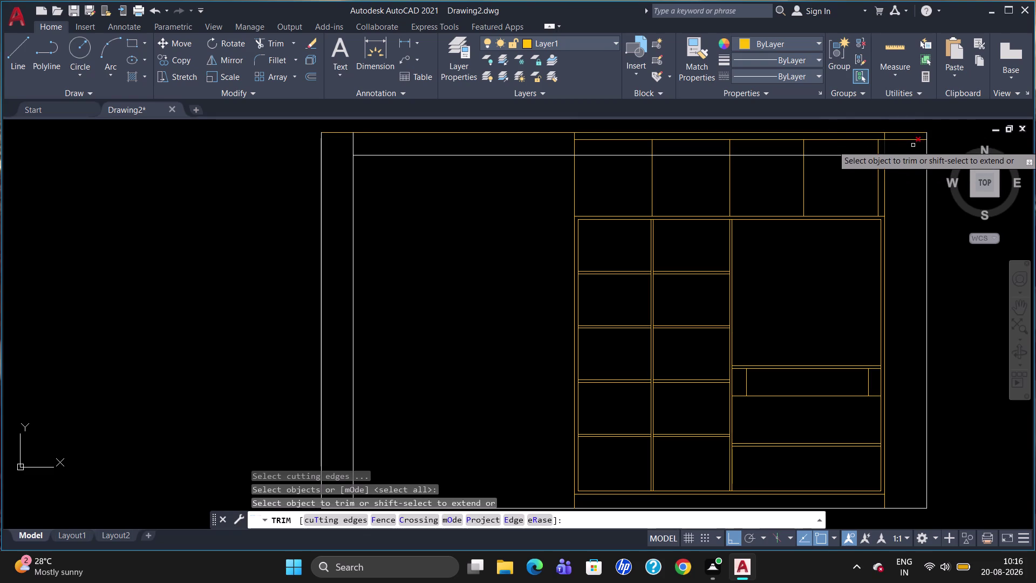
click(909, 141)
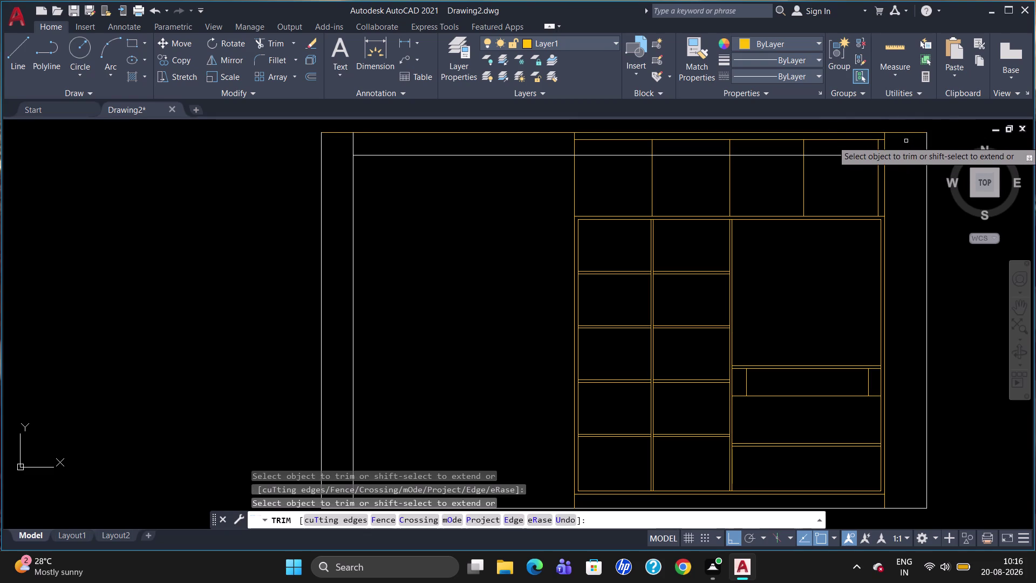
key(Escape)
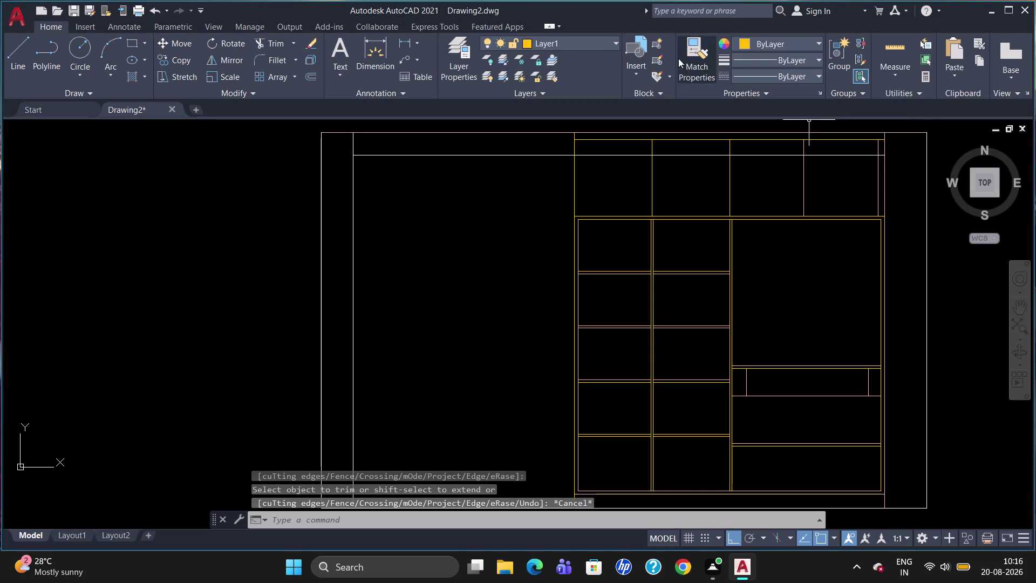
Break the top outer line at the right wall corner with BREAKATPOINT.
text(BR)
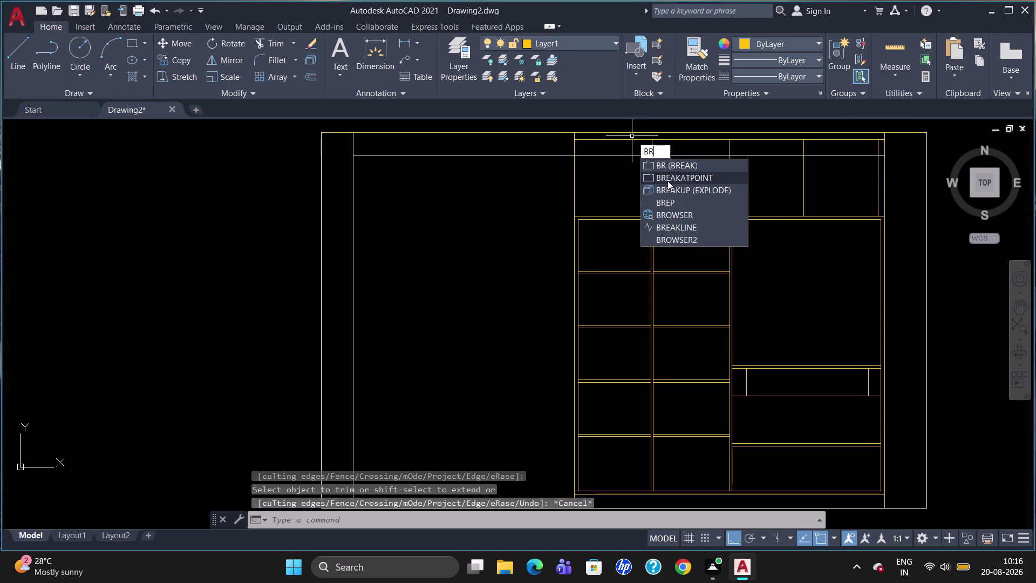
click(668, 181)
click(897, 132)
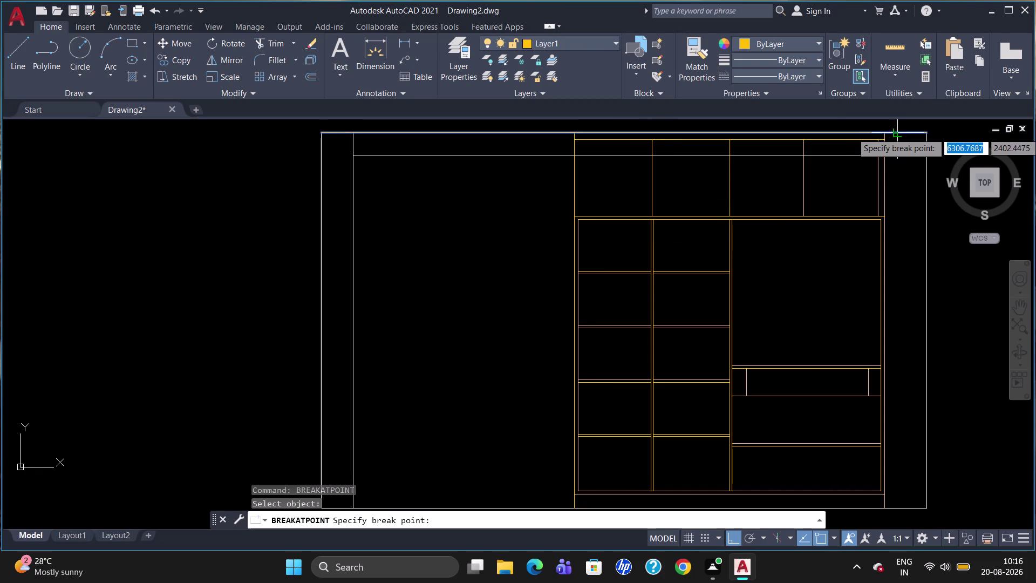
click(886, 132)
click(898, 132)
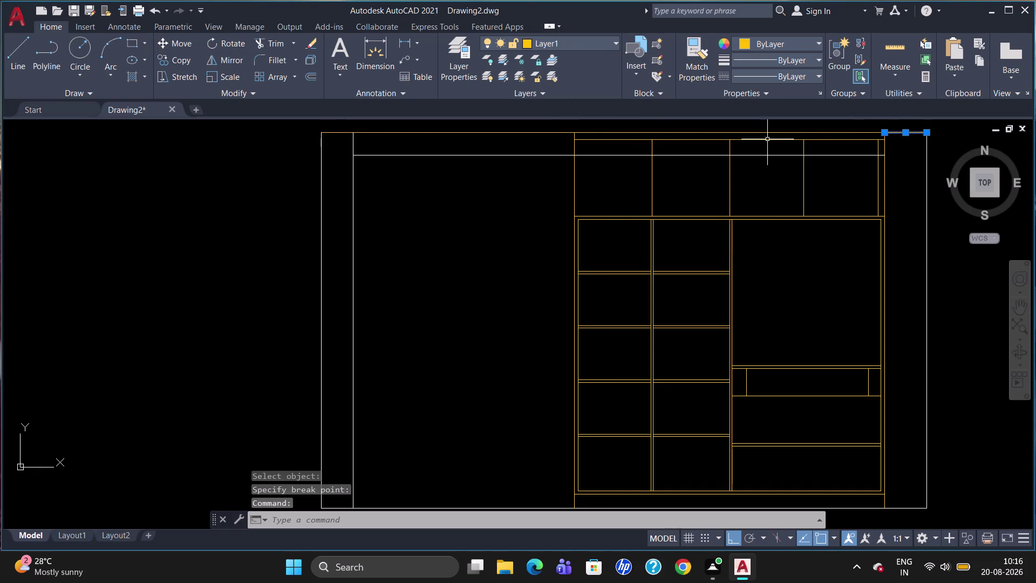
click(347, 134)
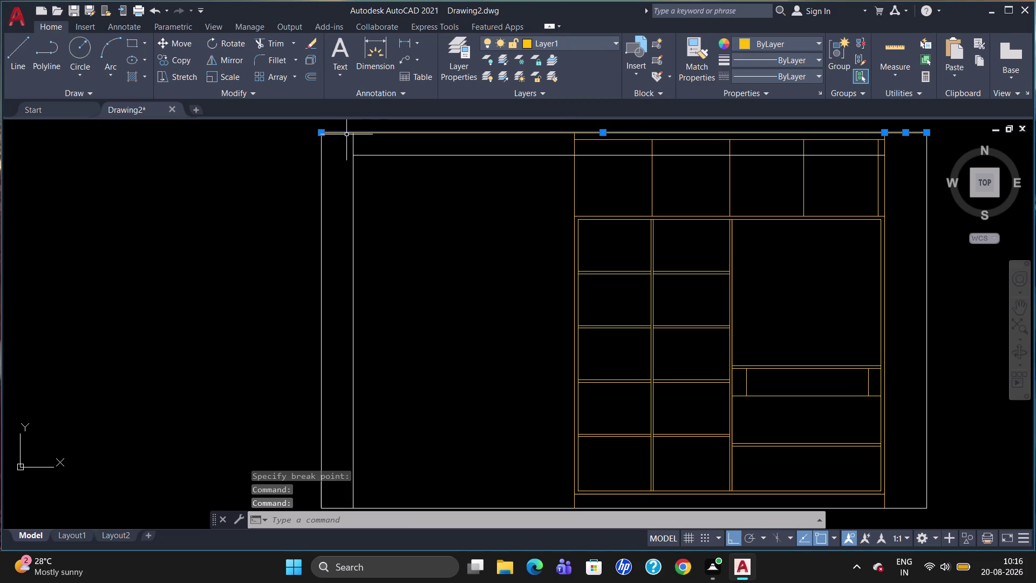
key(Escape)
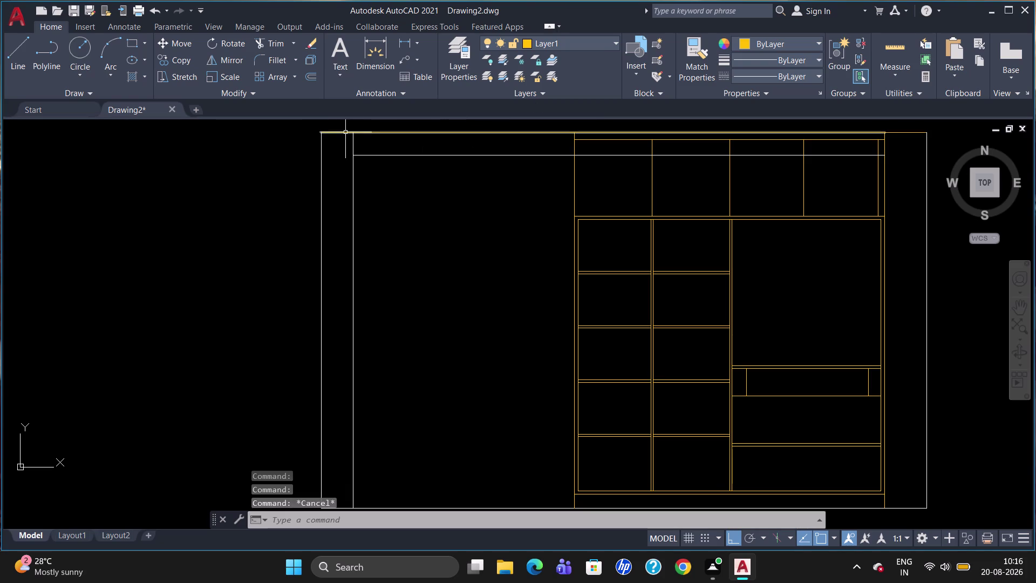
Break the top outer line at the left inner corner and put that piece on layer 0.
text(BR)
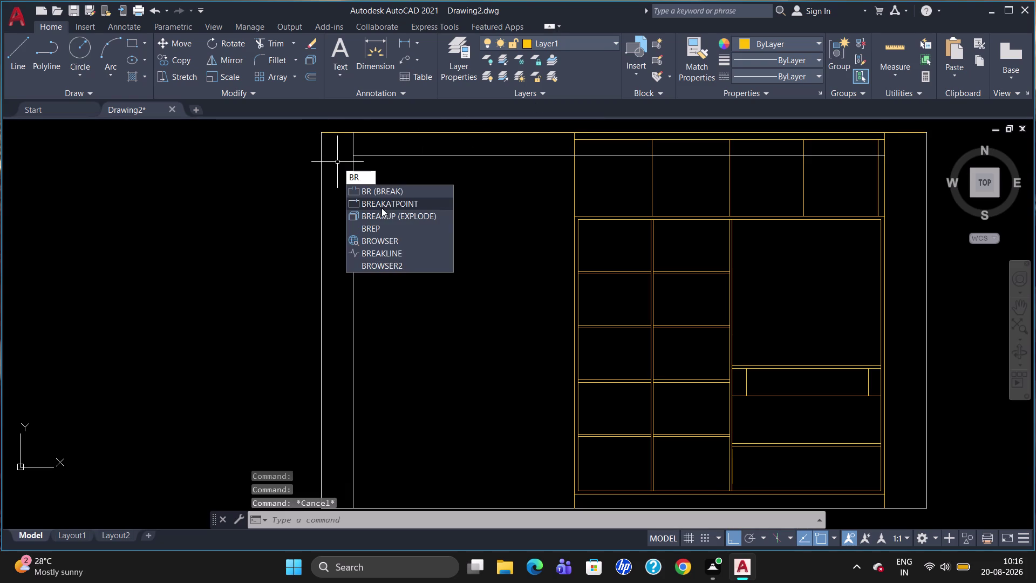
click(382, 208)
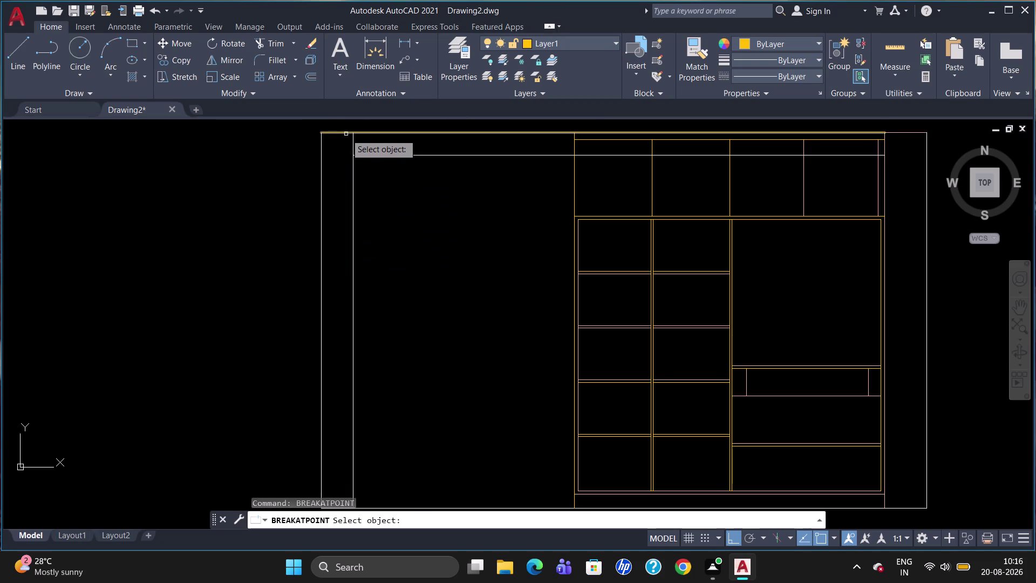
click(346, 134)
click(352, 132)
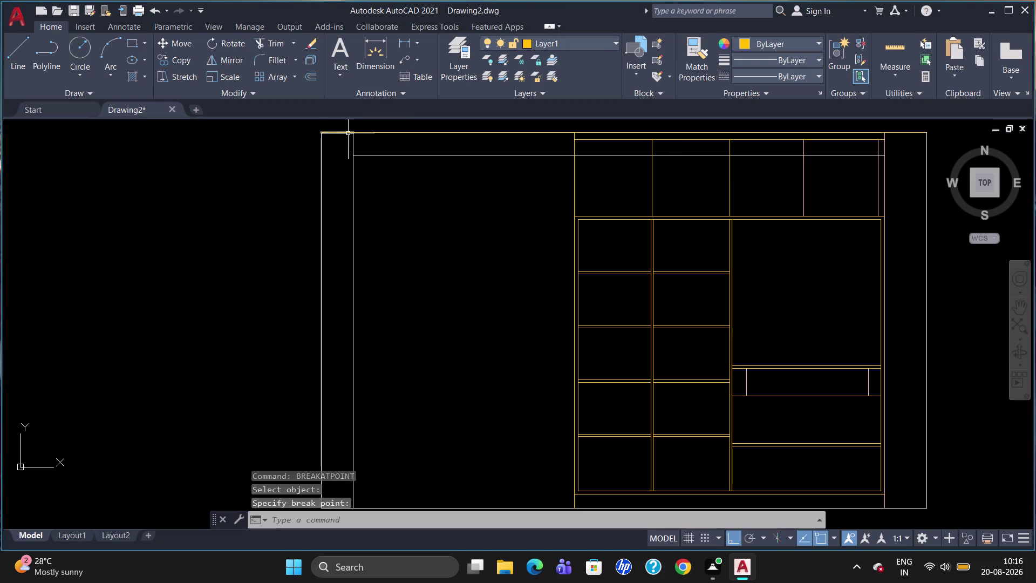
click(348, 134)
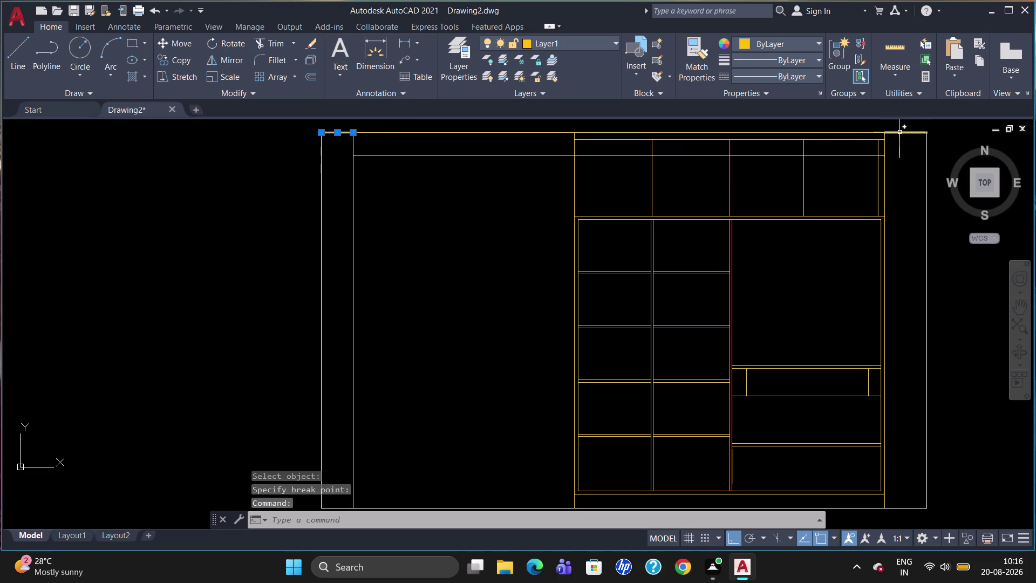
click(900, 132)
click(604, 42)
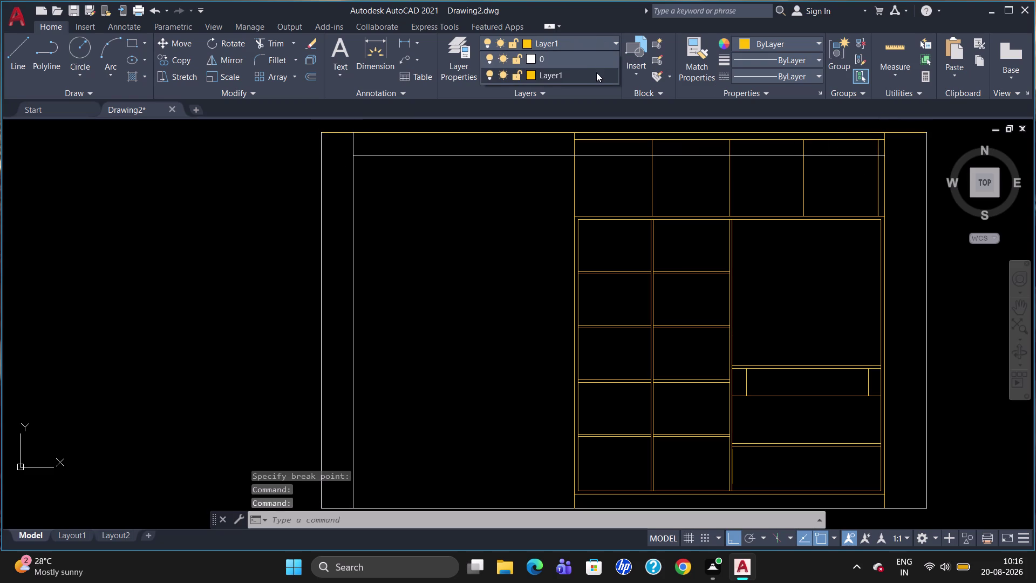
click(599, 61)
key(Escape)
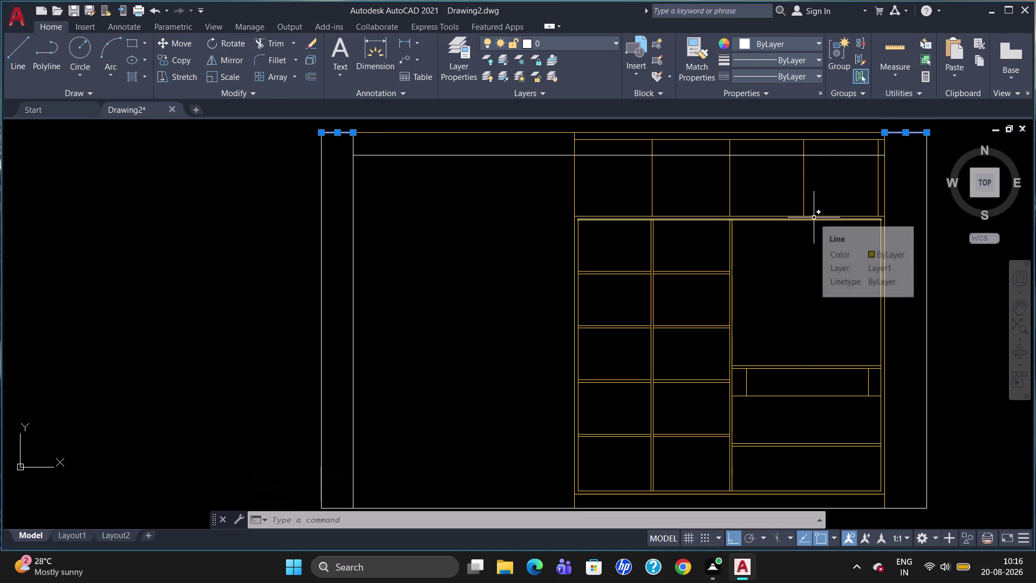
key(Escape)
scroll(down, 3)
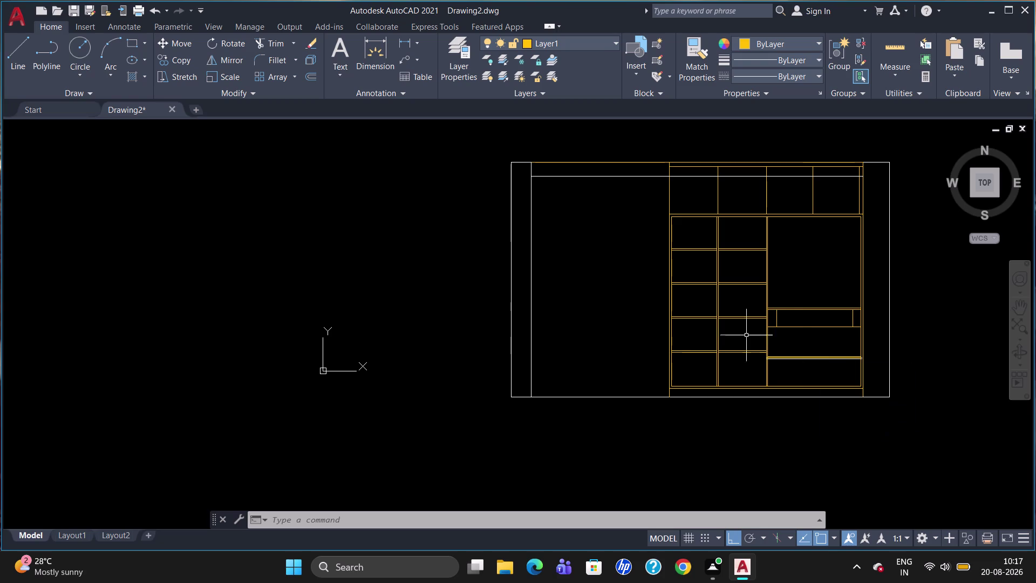
scroll(up, 3)
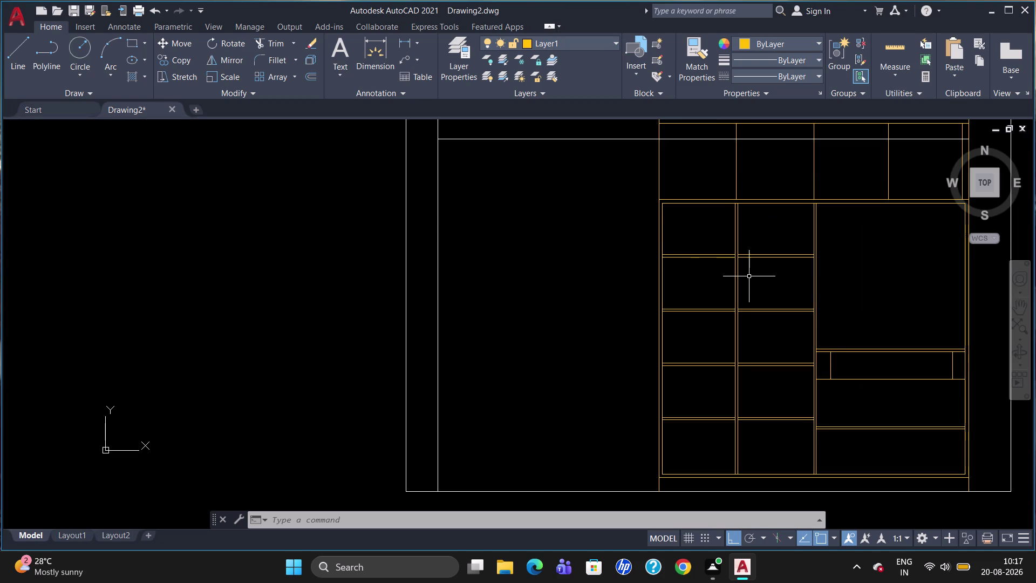
scroll(down, 3)
text(LT)
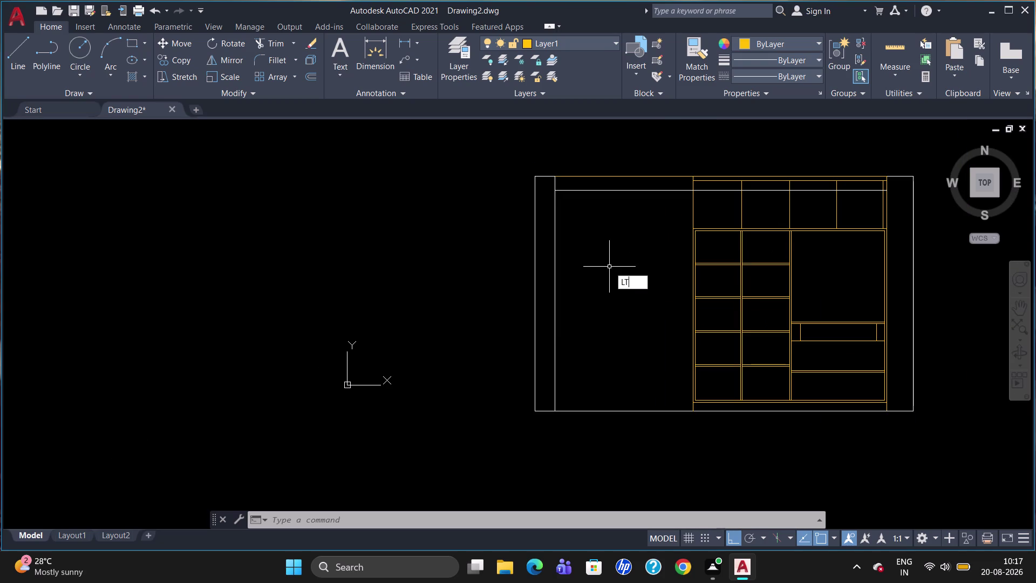
Load the ACAD_ISO02W100 dash linetype from acadiso.lin in the Linetype Manager.
key(Return)
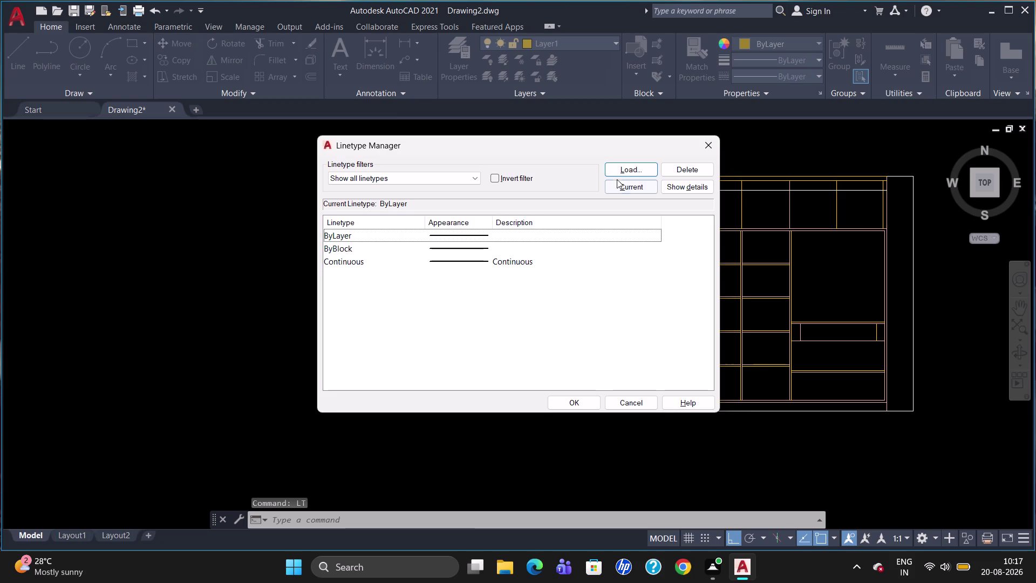
click(624, 170)
click(503, 251)
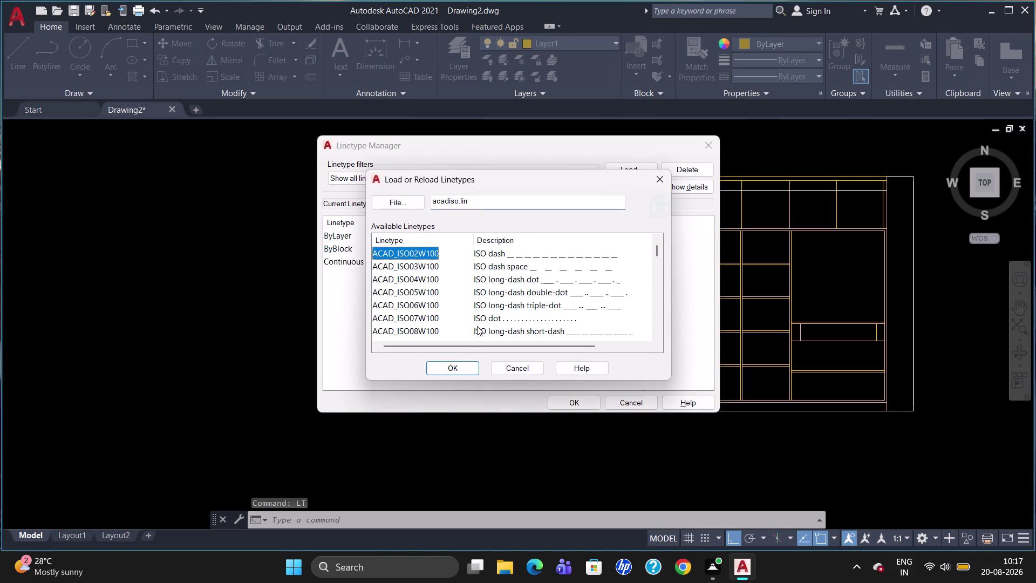
click(464, 365)
click(572, 401)
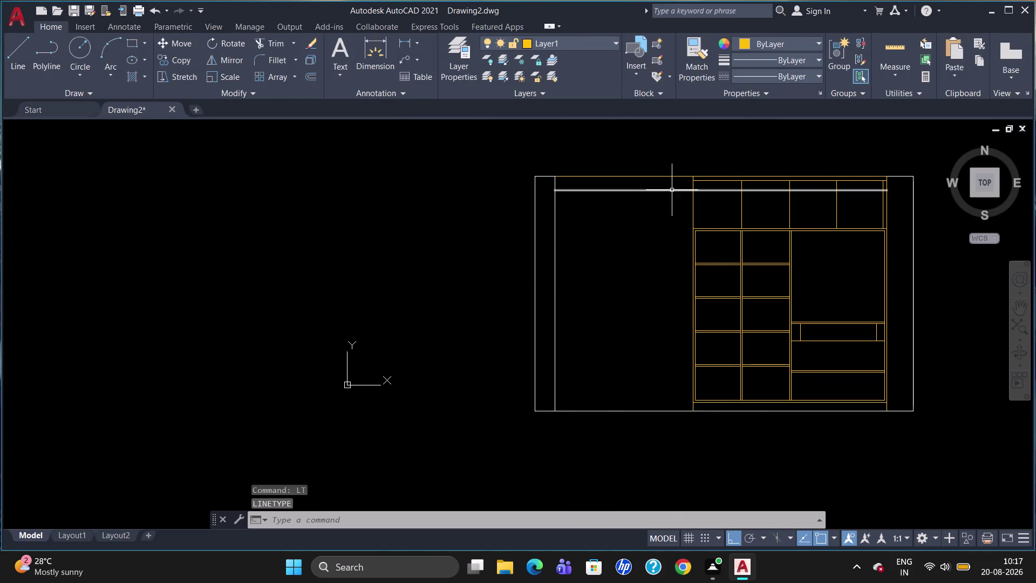
click(1008, 204)
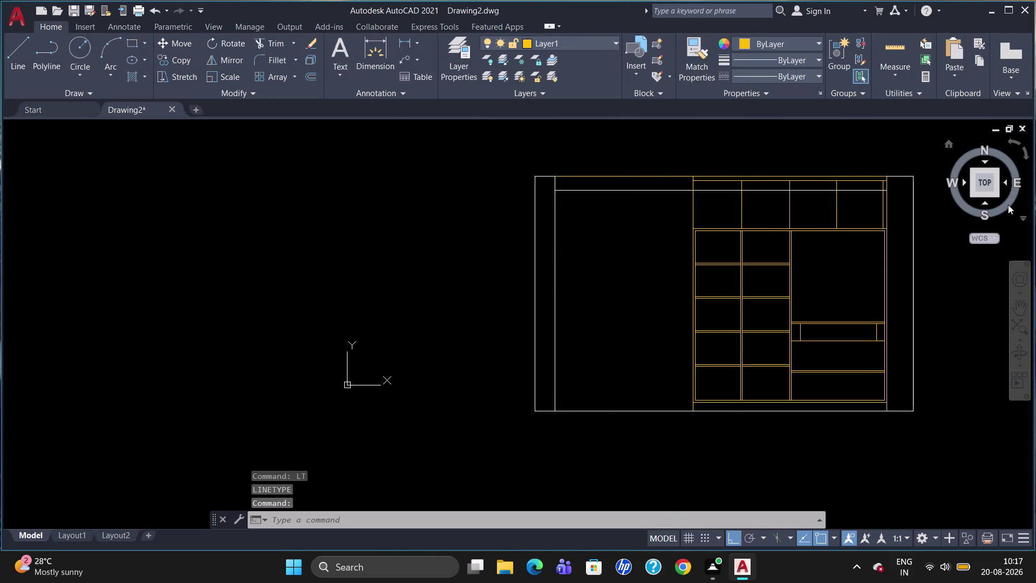
drag(1006, 205, 996, 204)
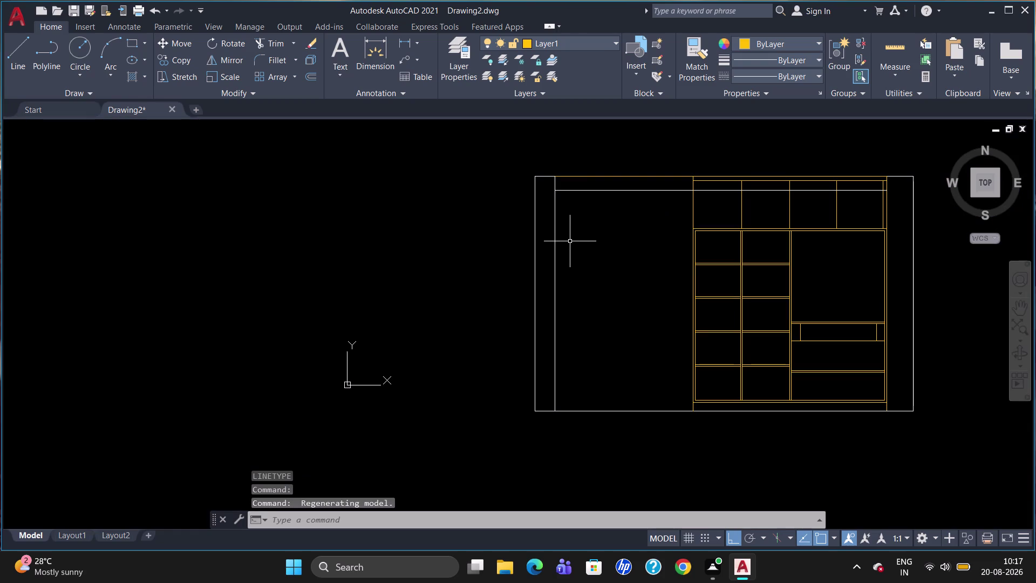
Break the line under the top panel at the left inner wall and select the broken segment.
text(BR)
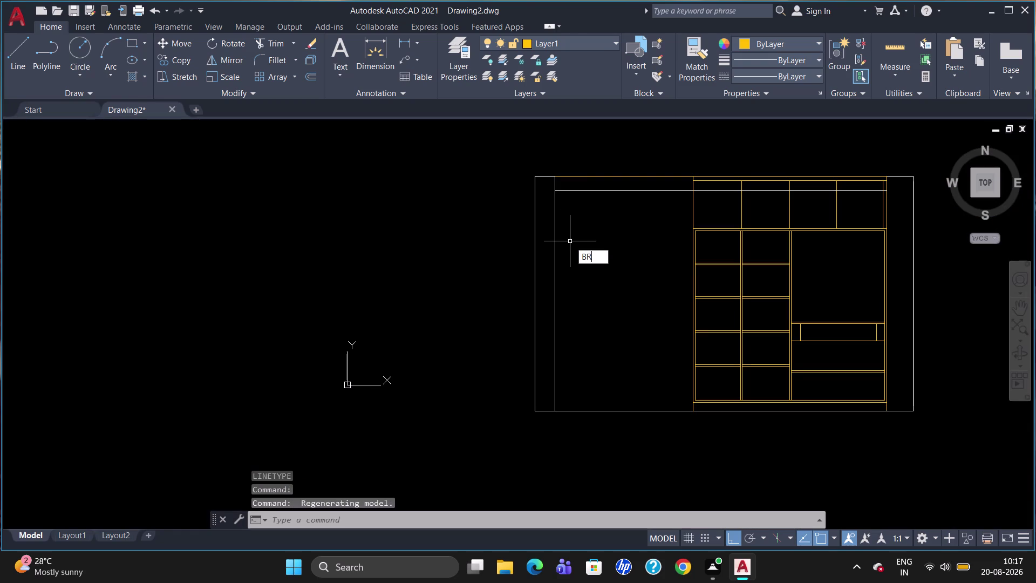
click(610, 282)
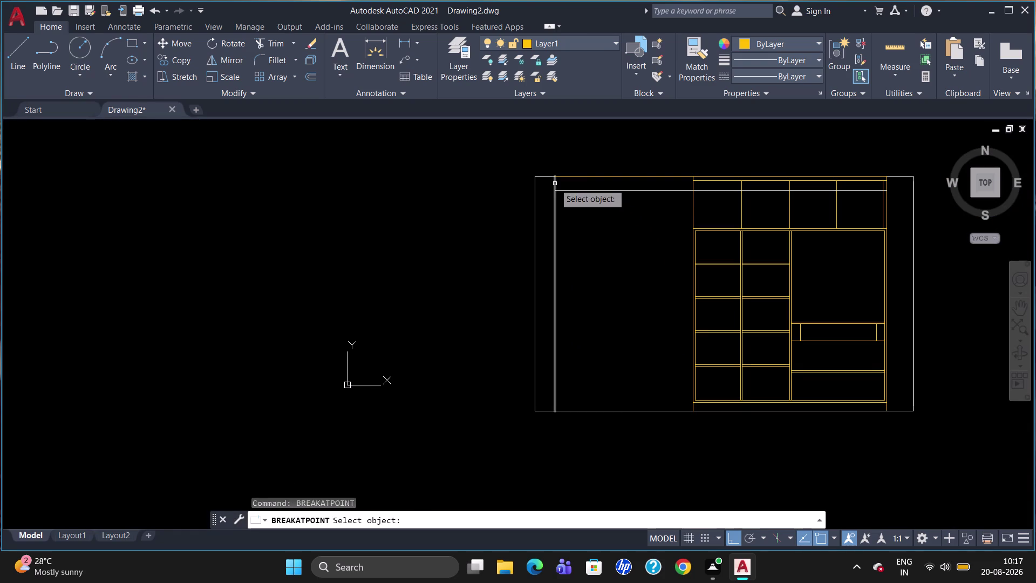
click(555, 183)
click(555, 188)
click(555, 185)
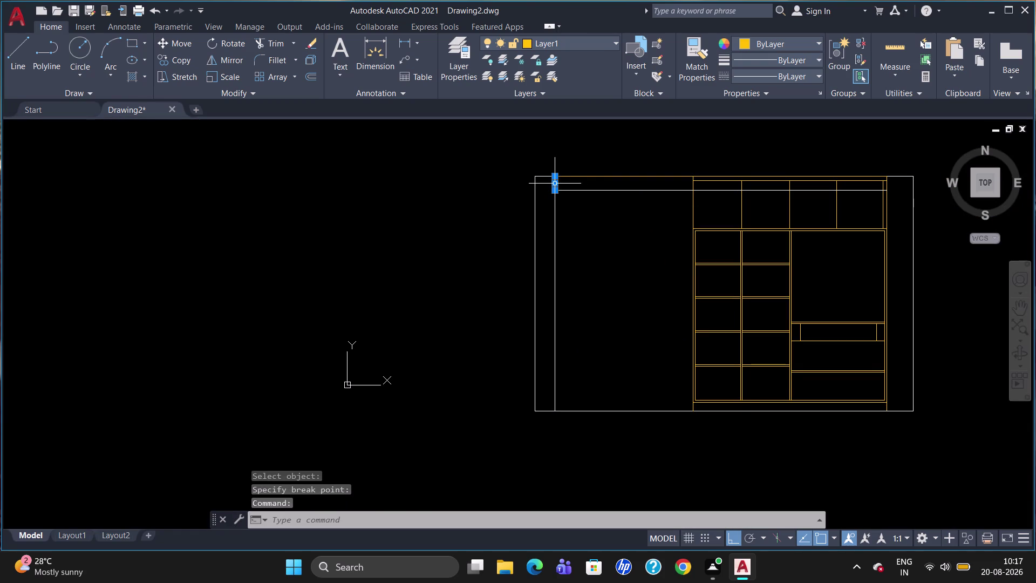
click(592, 188)
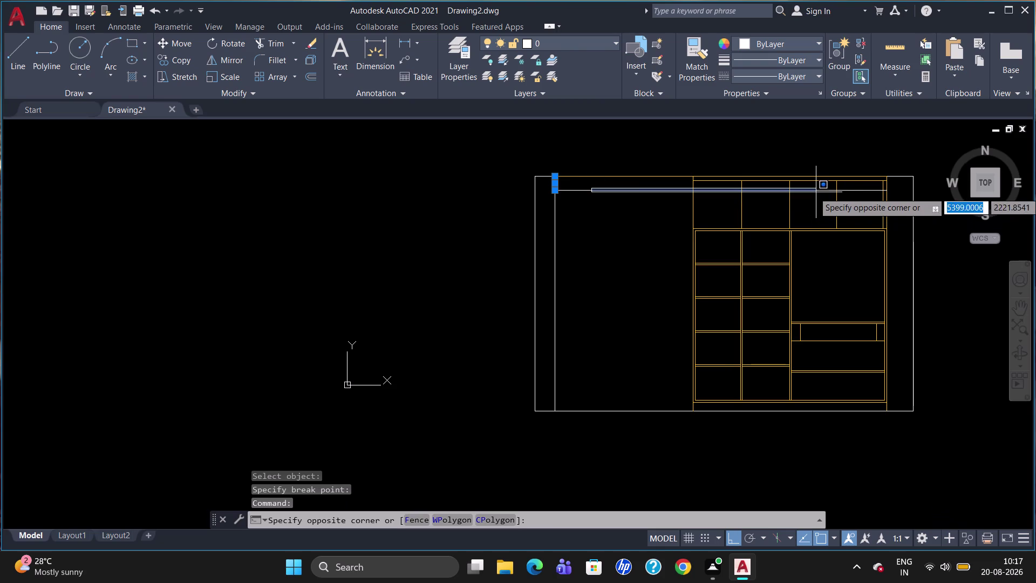
click(816, 191)
click(814, 191)
scroll(up, 3)
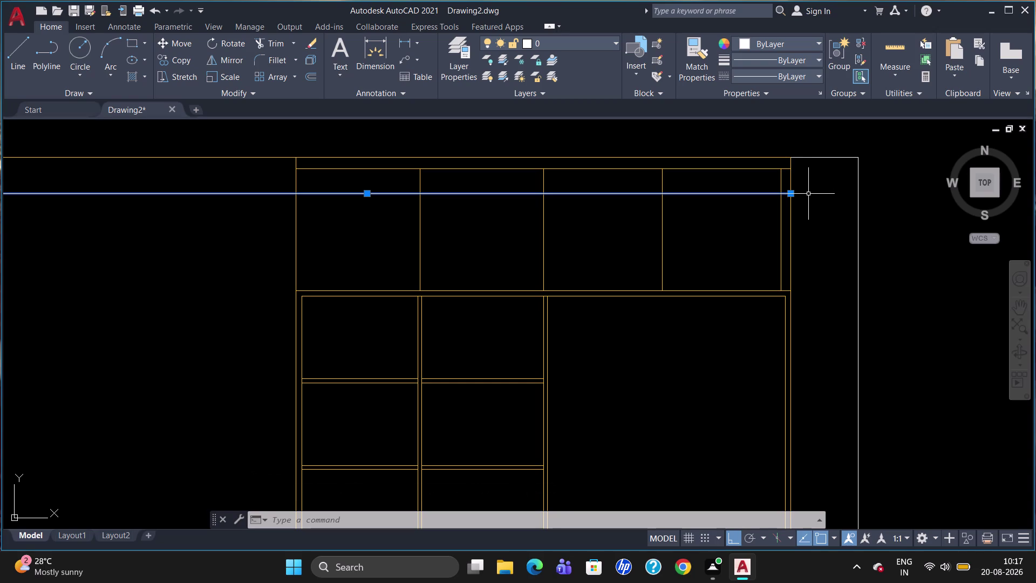
Give the line under the top panel Red colour and the ACAD_ISO02W100 dashed linetype.
right_click(806, 195)
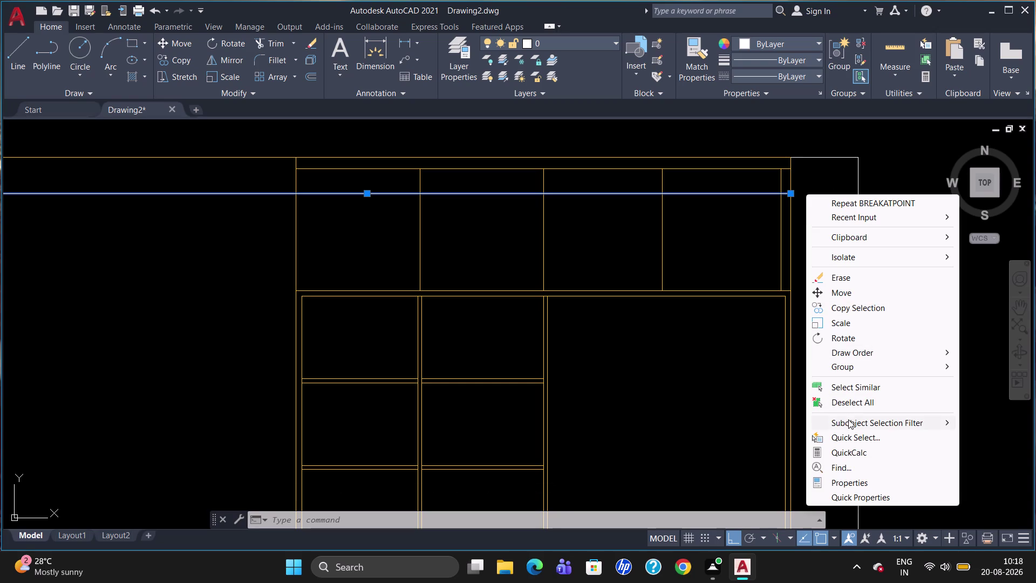
click(866, 480)
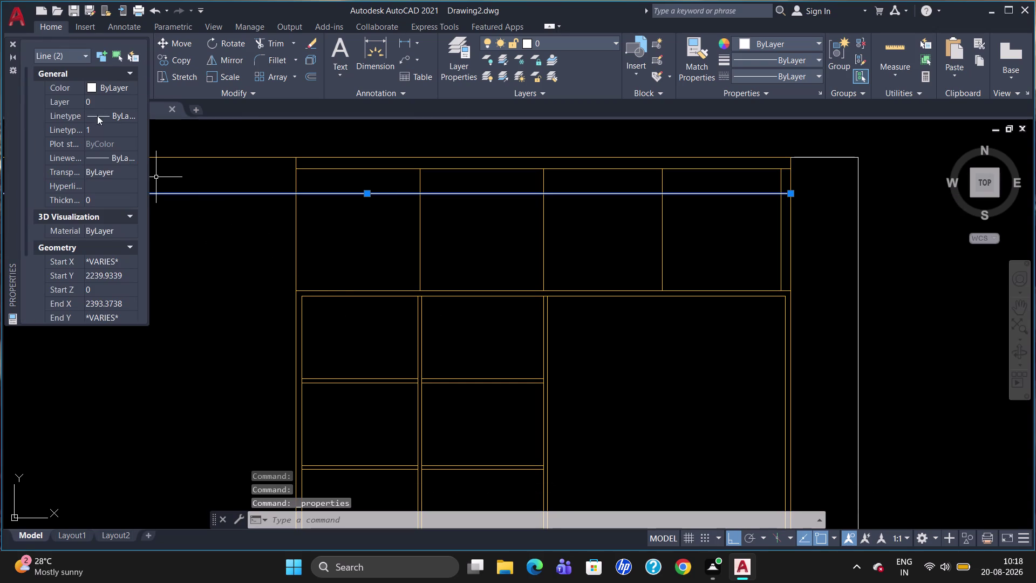
click(112, 84)
click(117, 90)
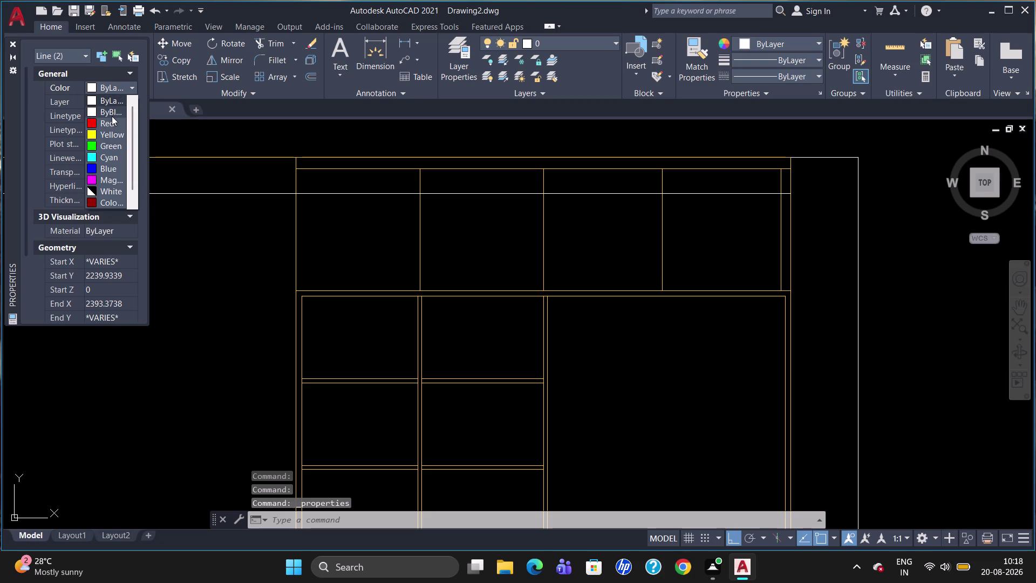
click(111, 121)
click(119, 111)
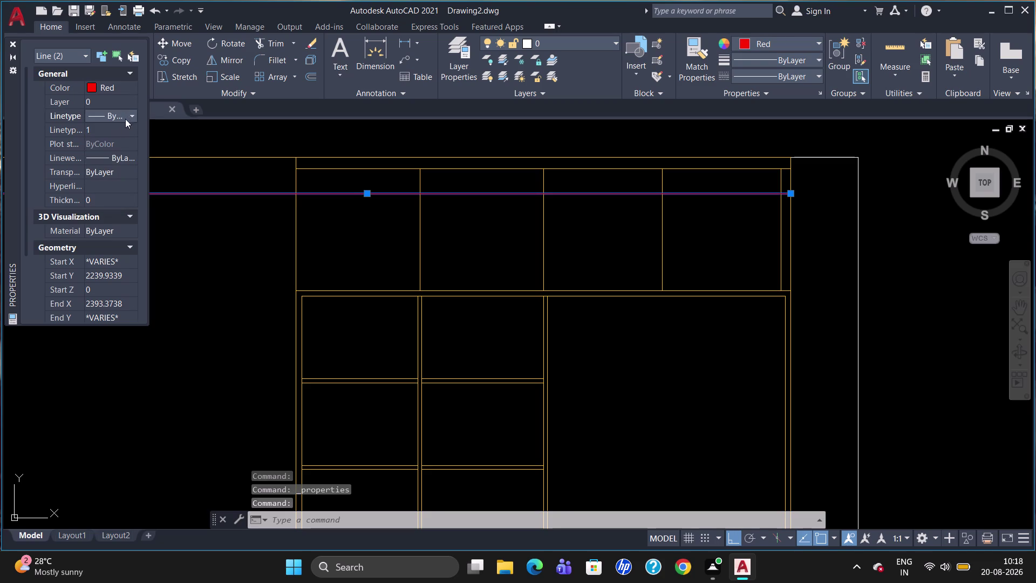
click(127, 117)
click(126, 151)
Set the line's linetype scale to 2, close Properties and deselect it.
click(125, 134)
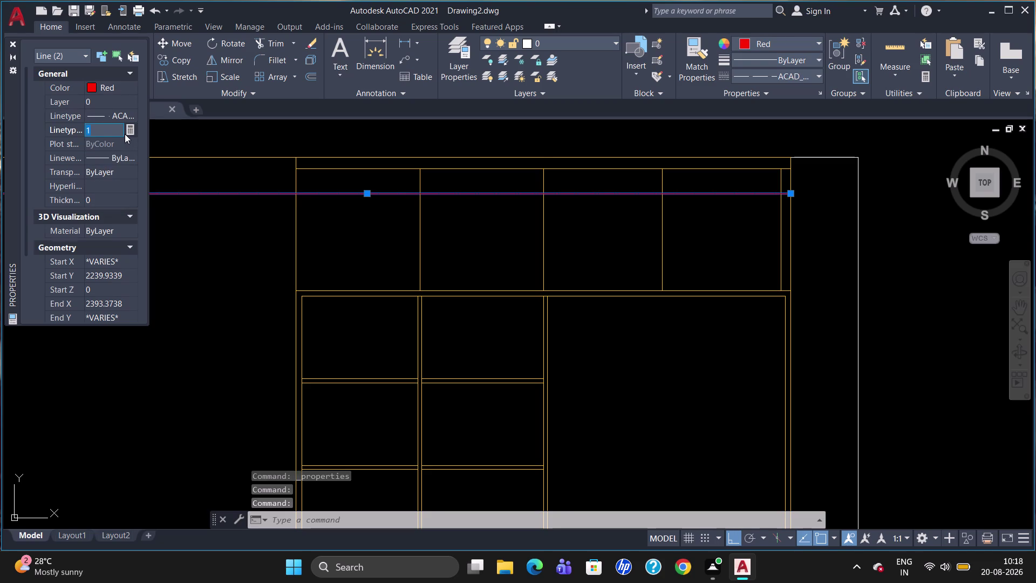
key(BackSpace)
key(2)
key(Return)
click(16, 48)
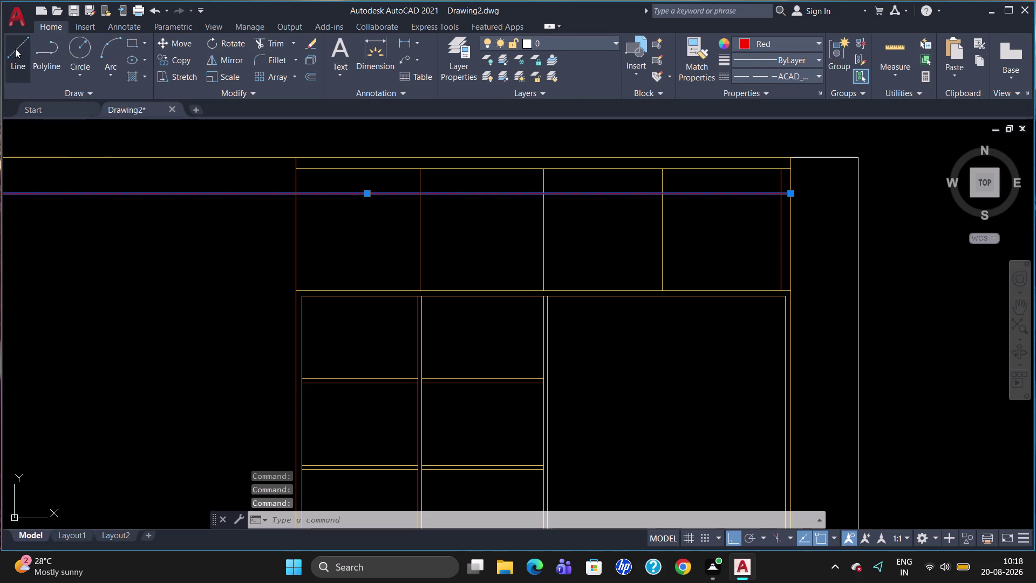
key(Escape)
key(Escape)
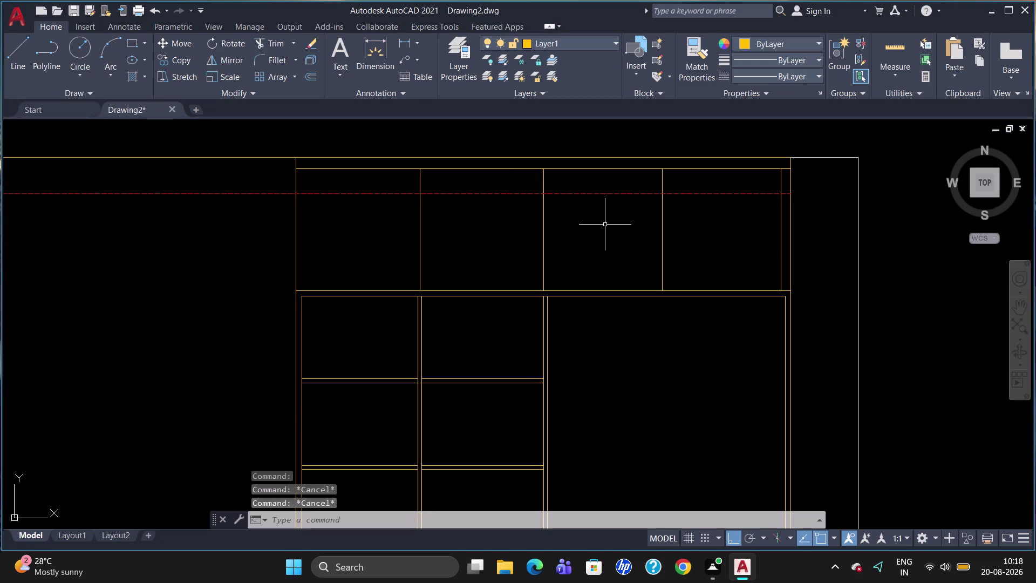
scroll(down, 3)
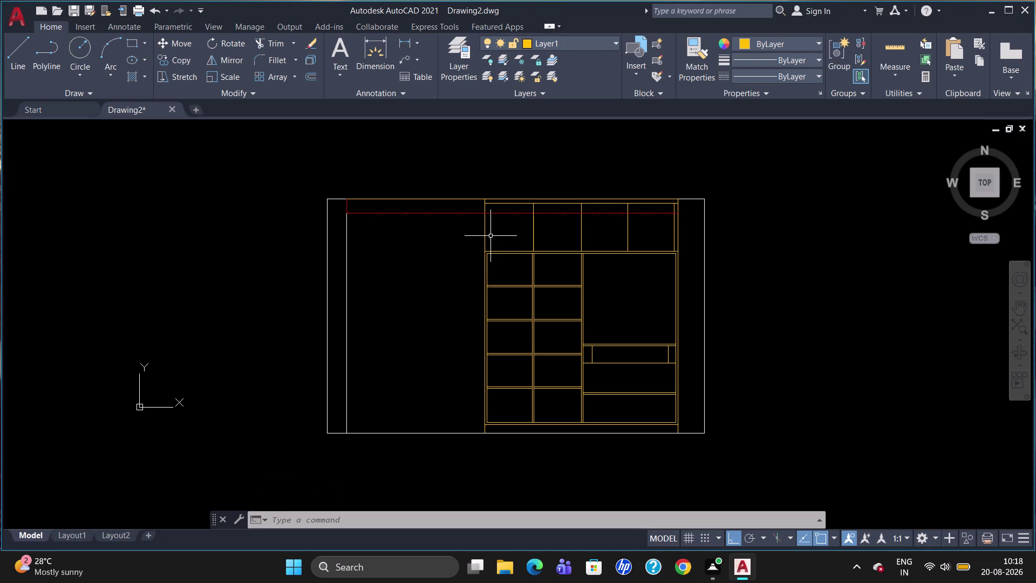
Draw a text box in the top-left compartment with text height 40 and ByBlock colour.
scroll(up, 3)
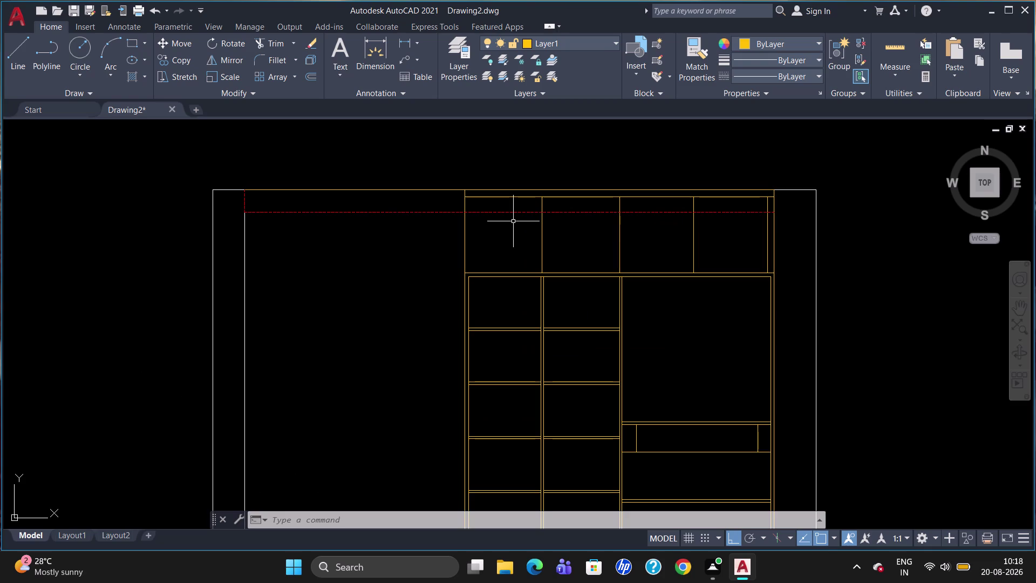
key(t)
key(Return)
click(502, 225)
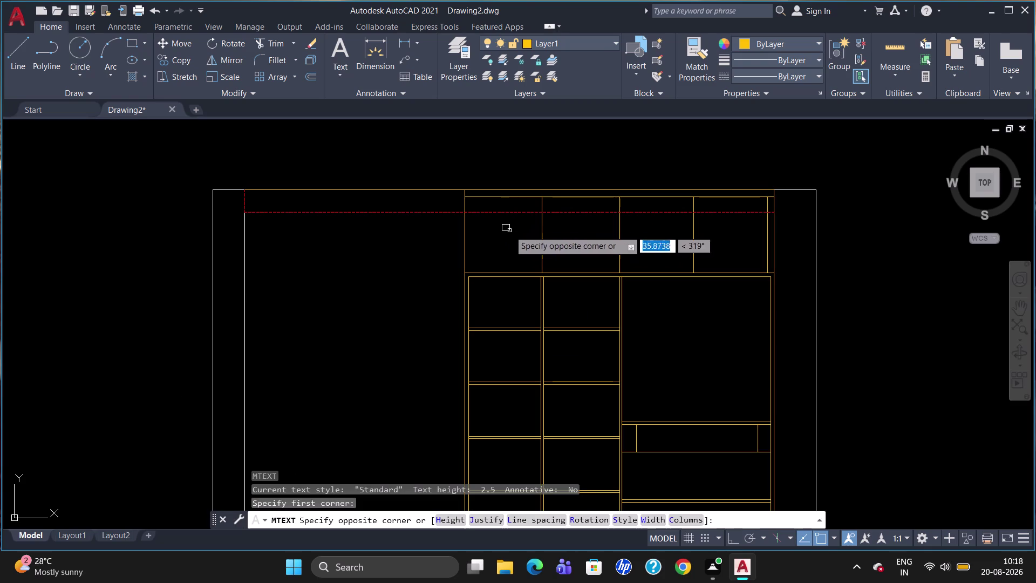
click(572, 248)
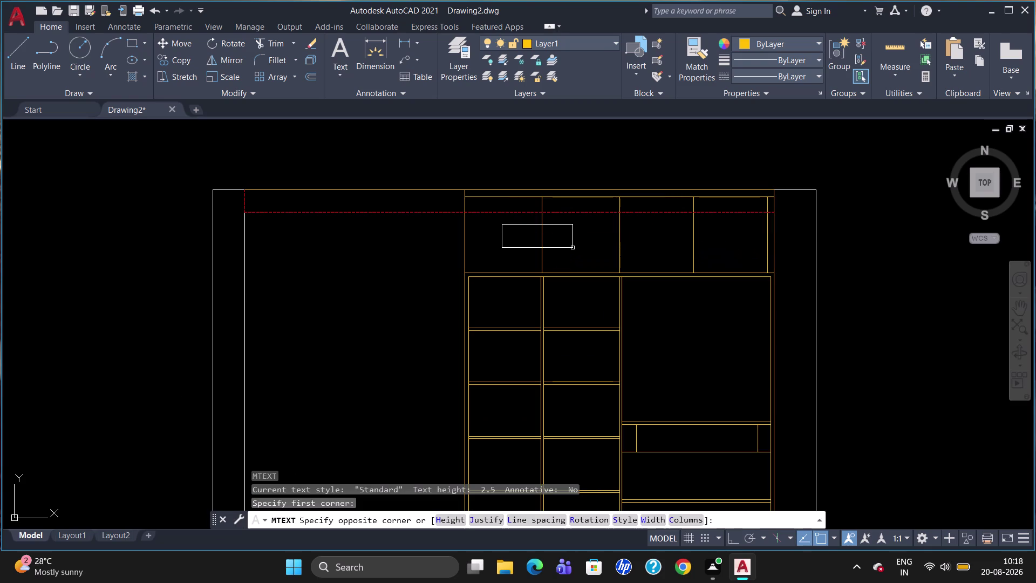
click(165, 58)
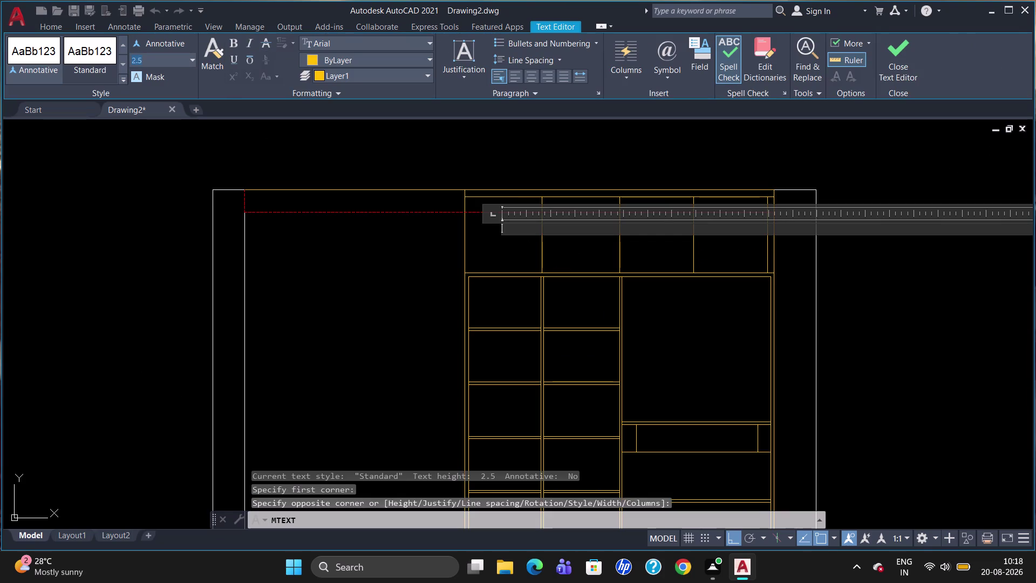
key(BackSpace)
text(40)
key(Return)
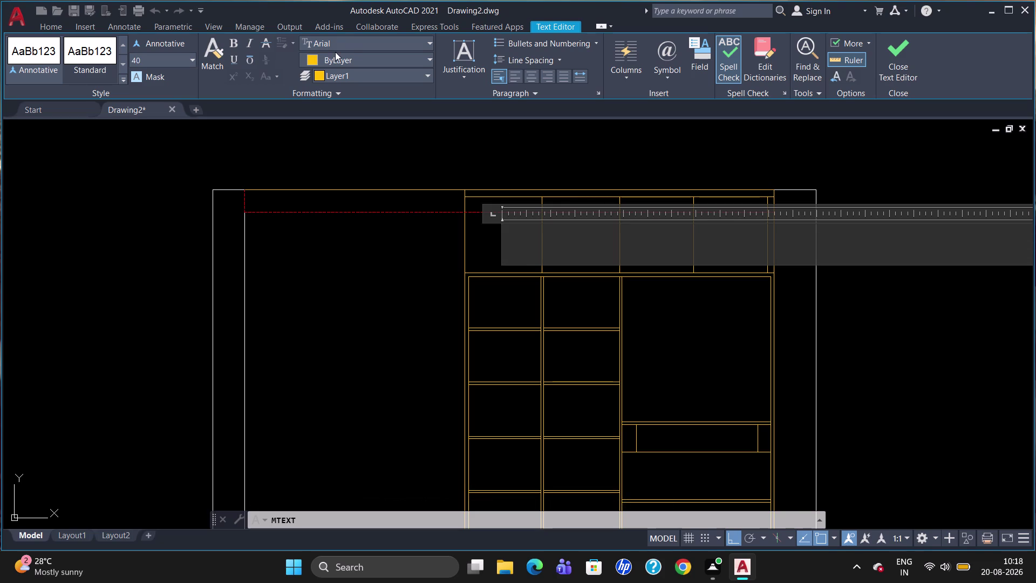
click(354, 54)
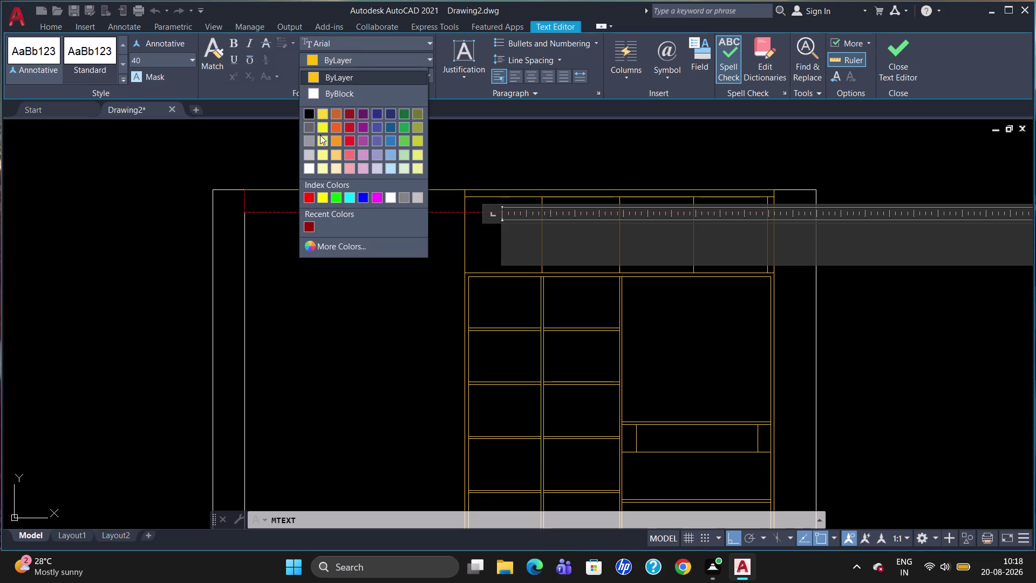
click(361, 93)
Type the label '2-Openable Shutters' and finish the text.
text(2)
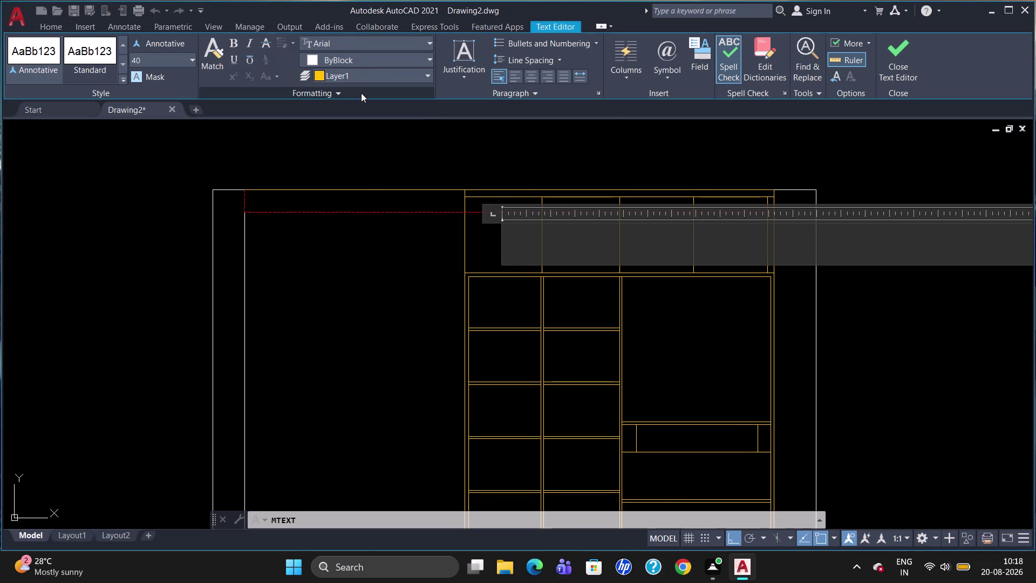
text(-)
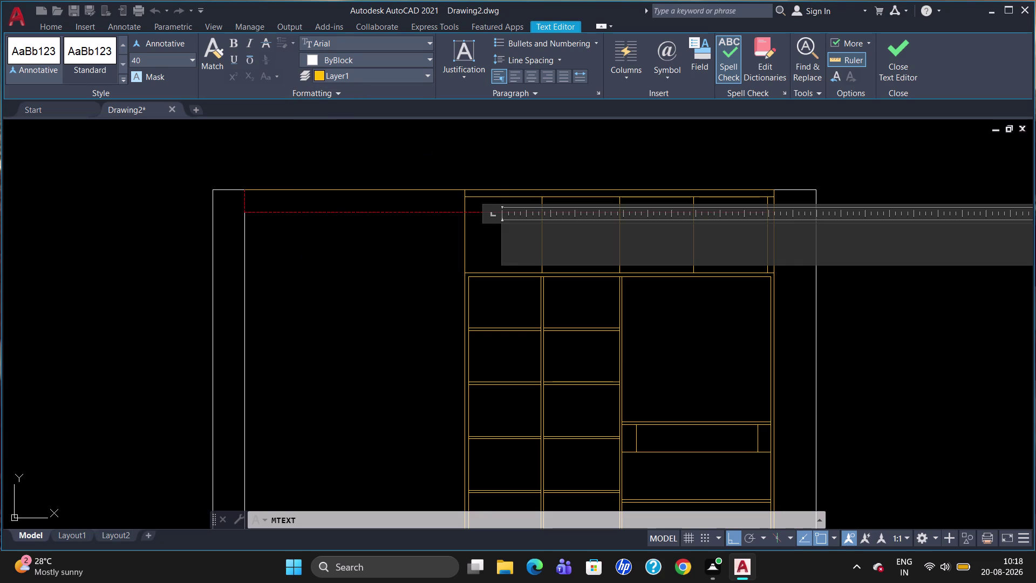
click(521, 246)
key(2)
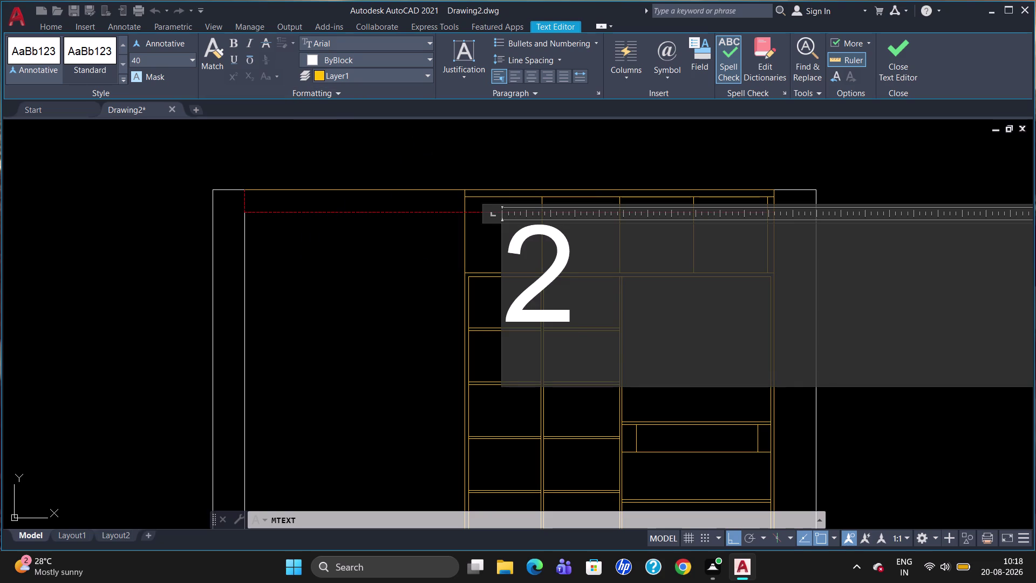
key(minus)
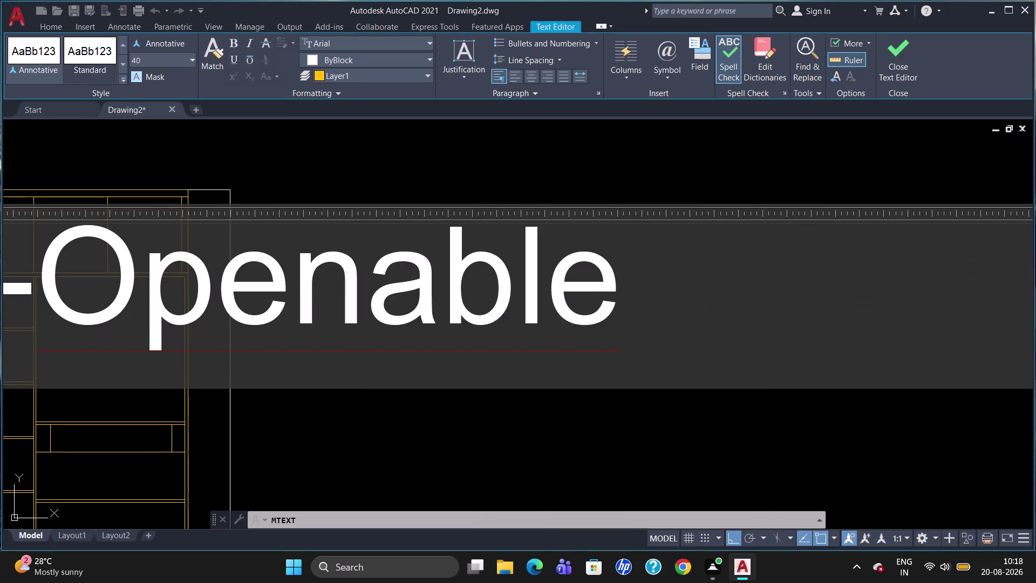
text(hutter)
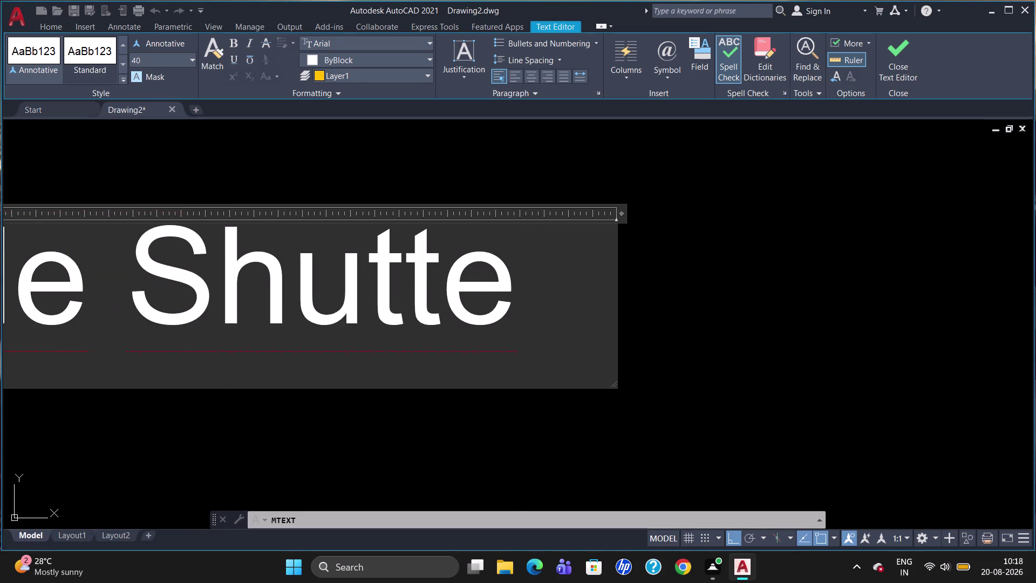
text(s)
click(563, 167)
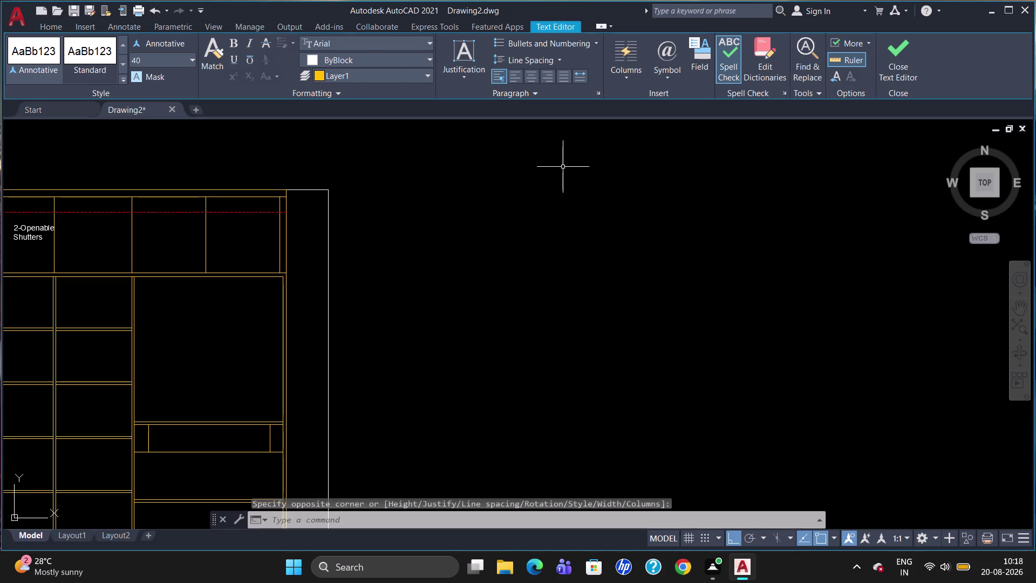
Widen the label's text box so '2-Openable Shutters' fits on one line.
scroll(down, 3)
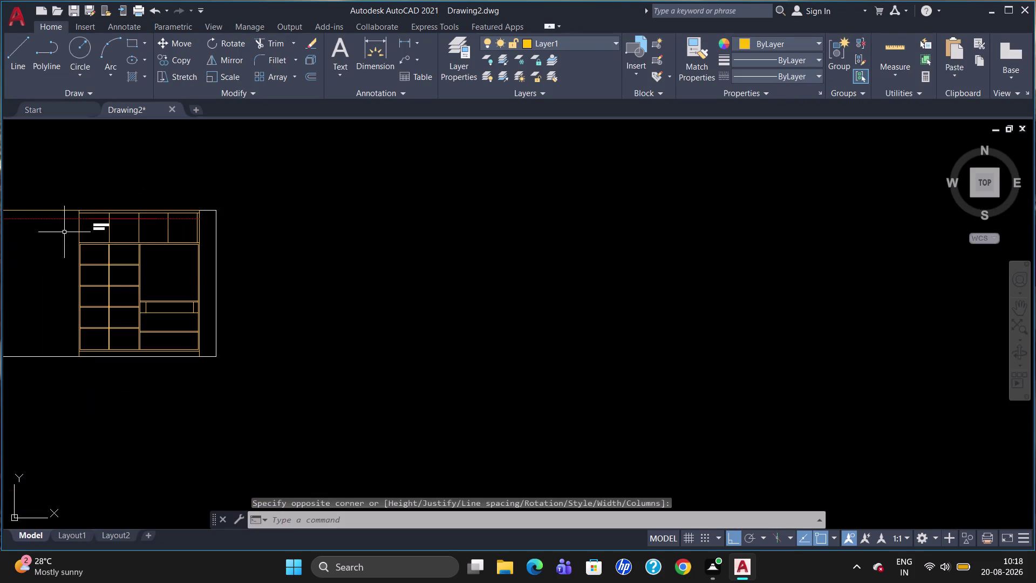
scroll(up, 3)
scroll(down, 3)
click(175, 235)
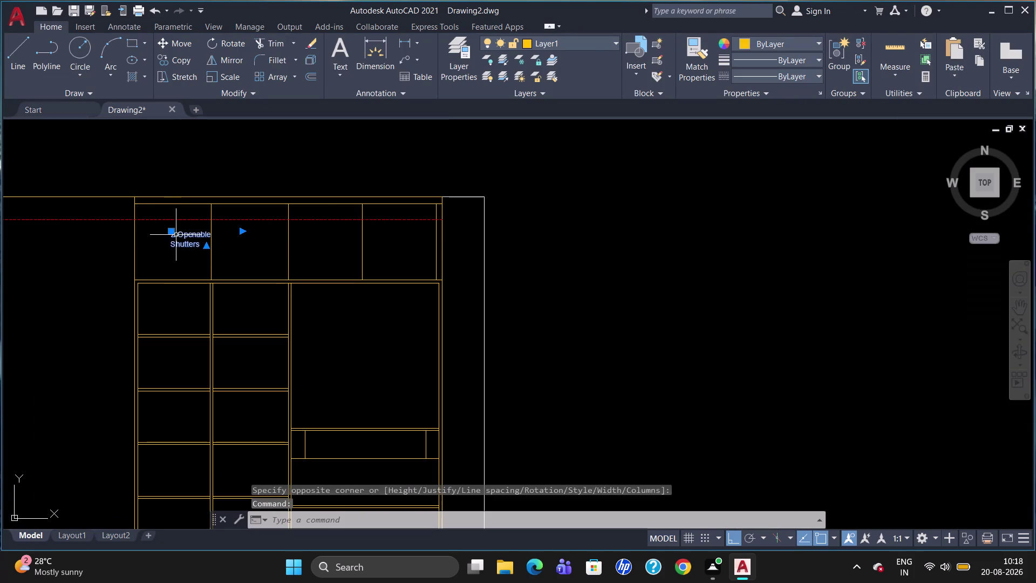
click(171, 233)
click(153, 233)
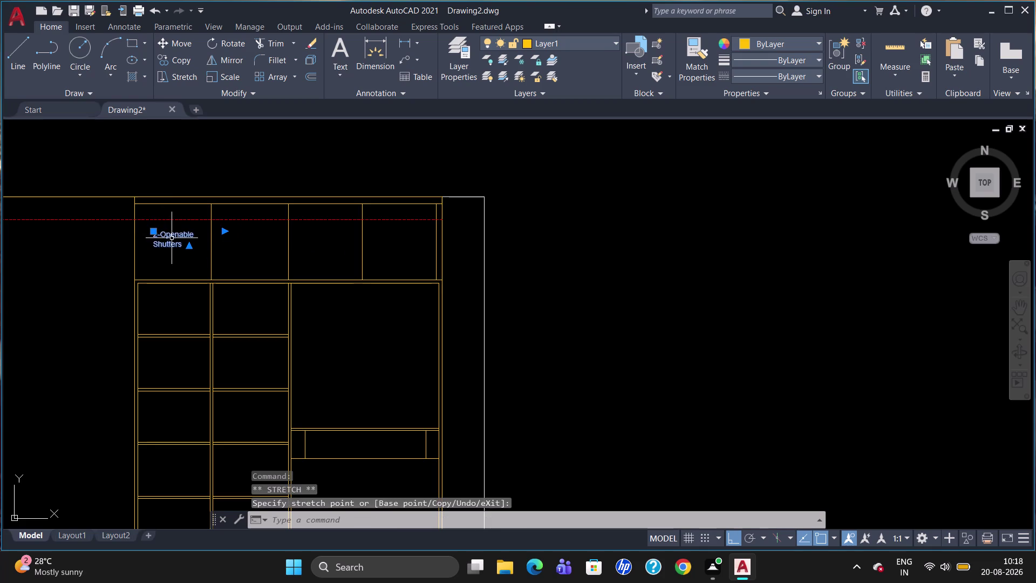
double_click(172, 237)
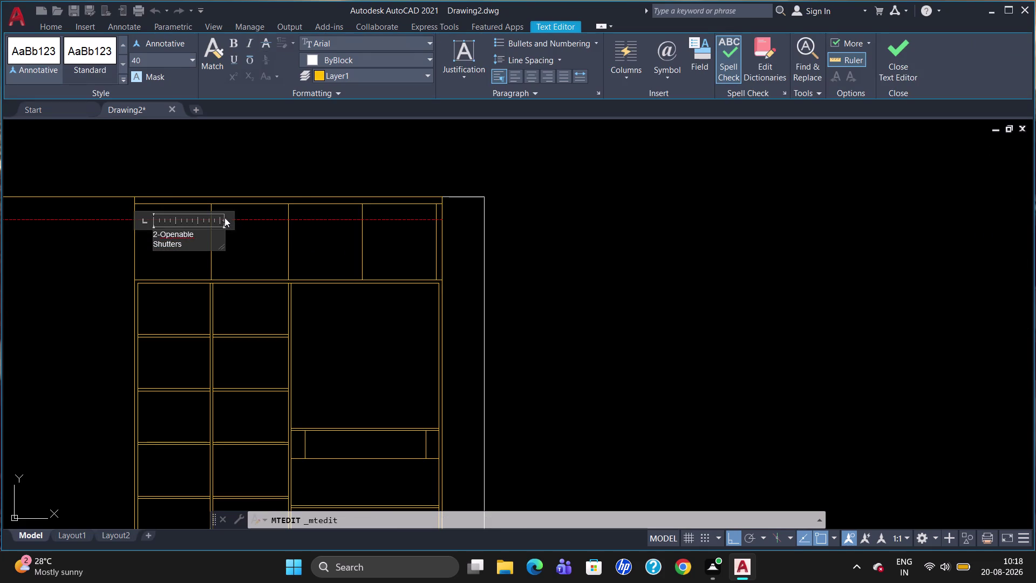
drag(223, 220, 250, 219)
click(243, 248)
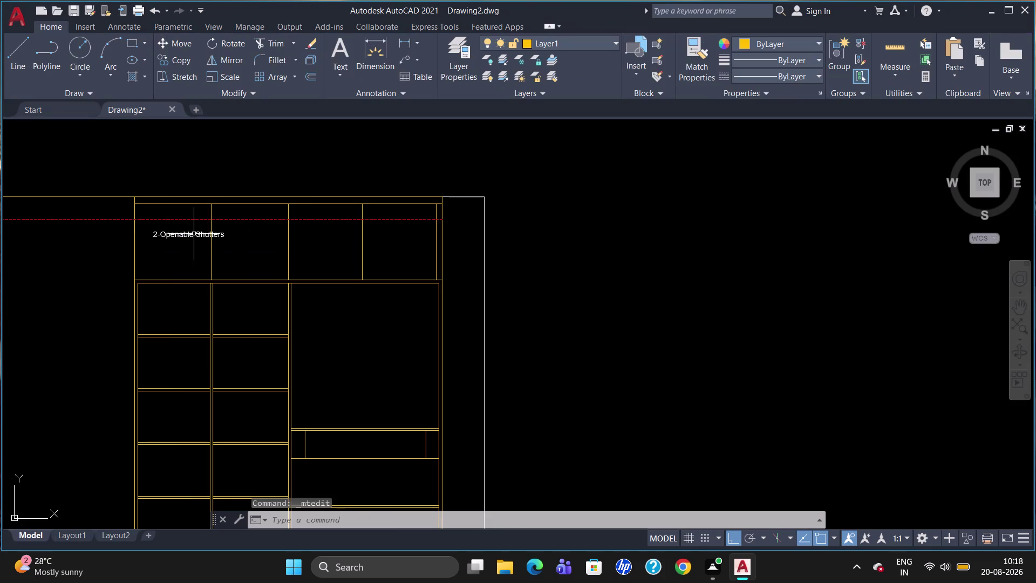
Move the label to the centre of the upper-left compartment.
click(192, 233)
click(153, 230)
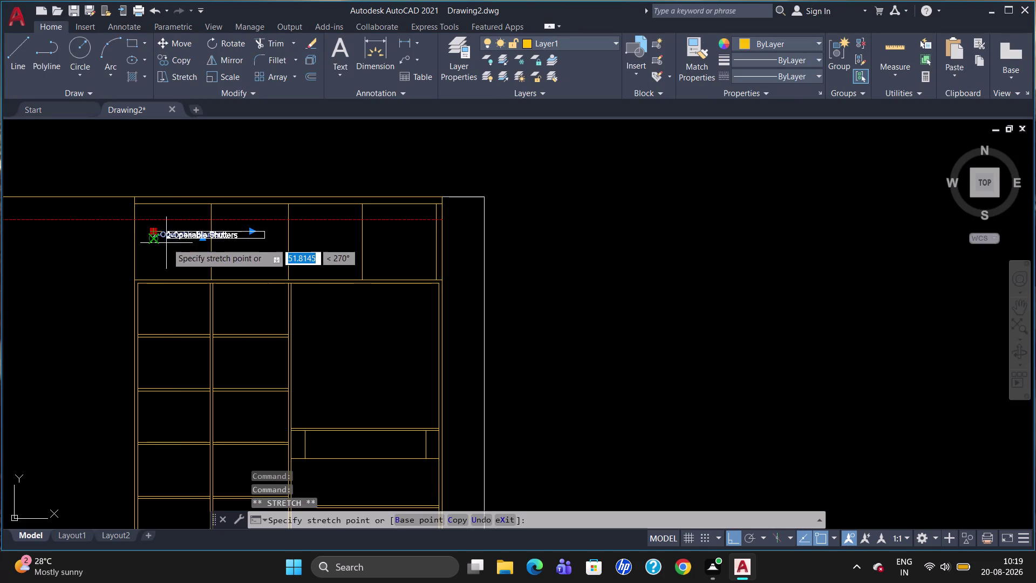
click(169, 244)
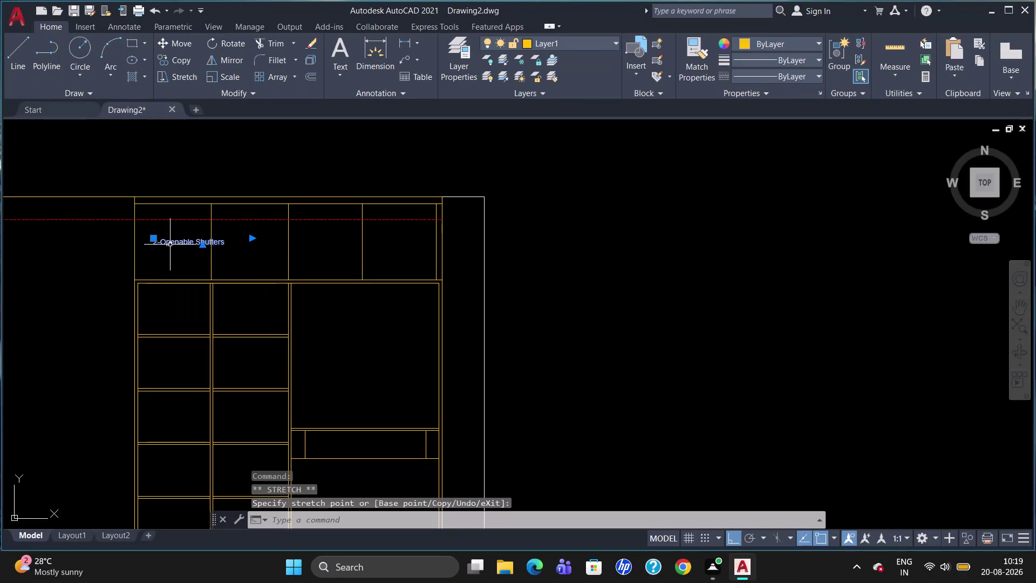
key(Escape)
Copy the 2-Openable Shutters label into the wardrobe's upper-right compartment.
text(co)
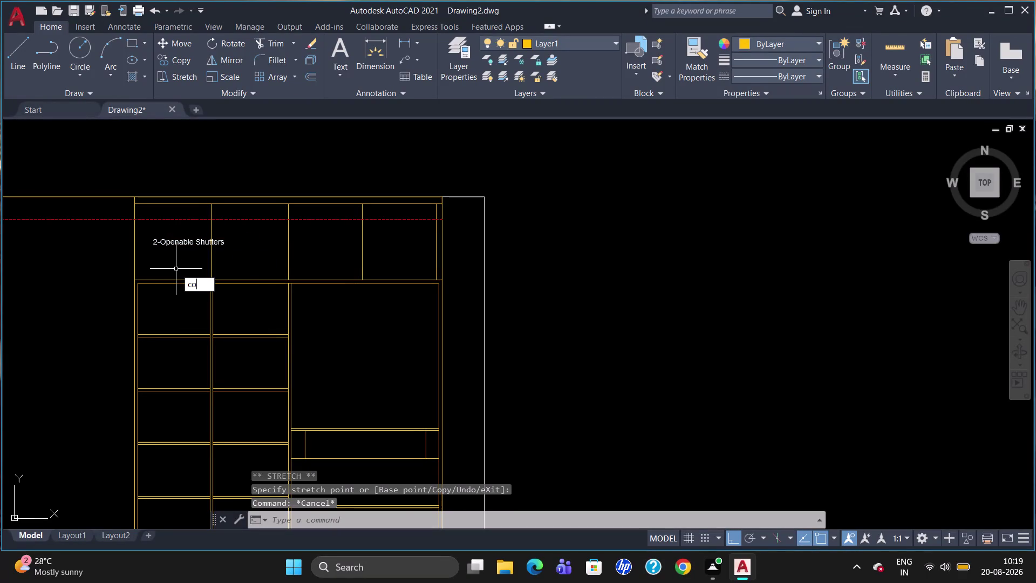
key(Return)
click(171, 237)
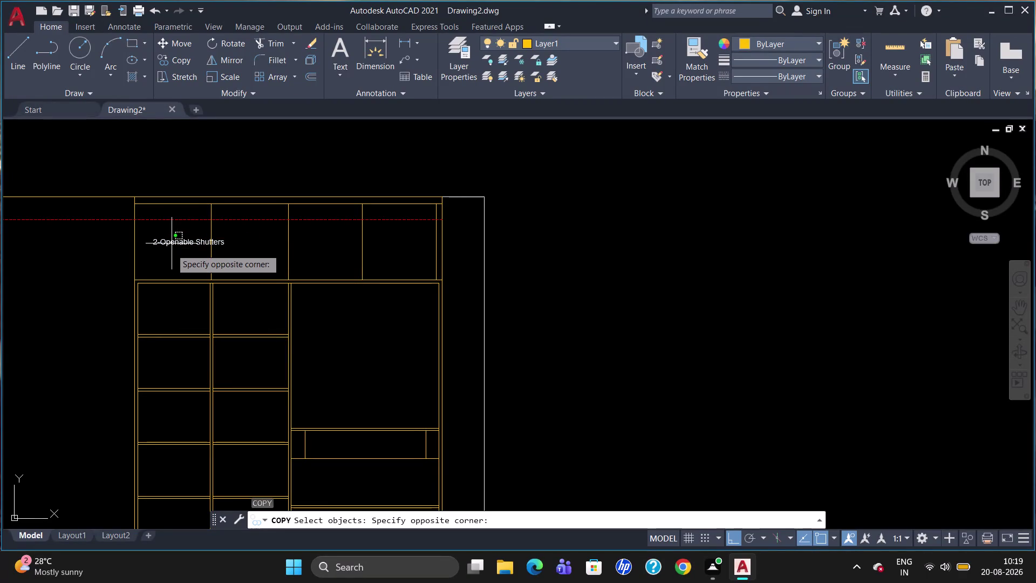
click(173, 246)
key(Return)
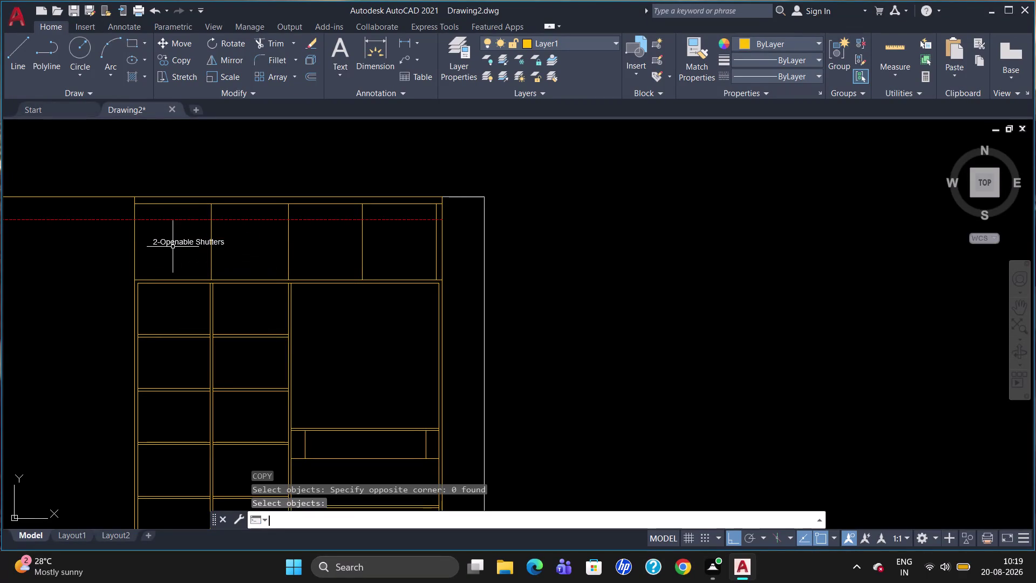
click(173, 244)
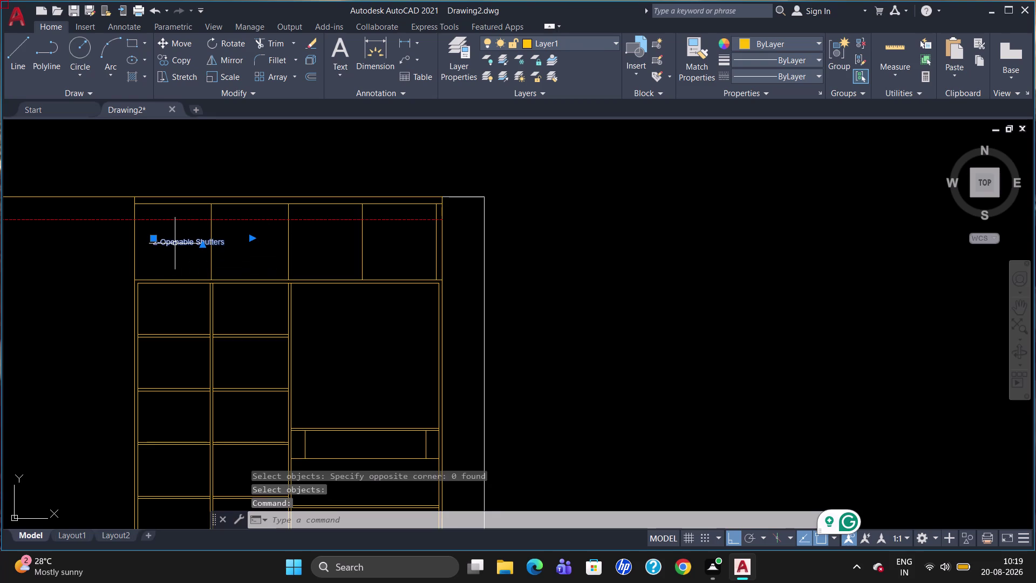
key(Return)
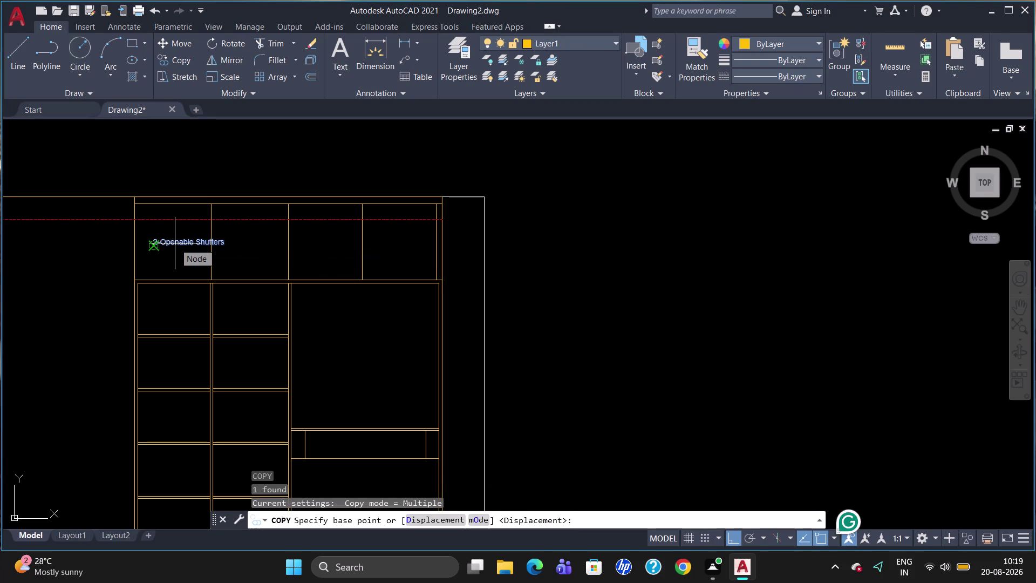
click(207, 242)
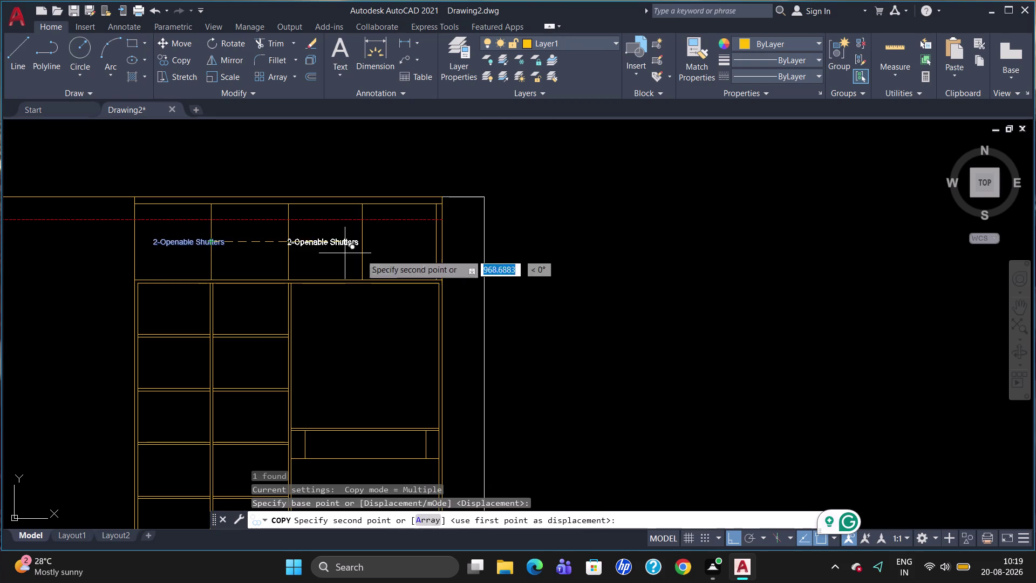
click(387, 262)
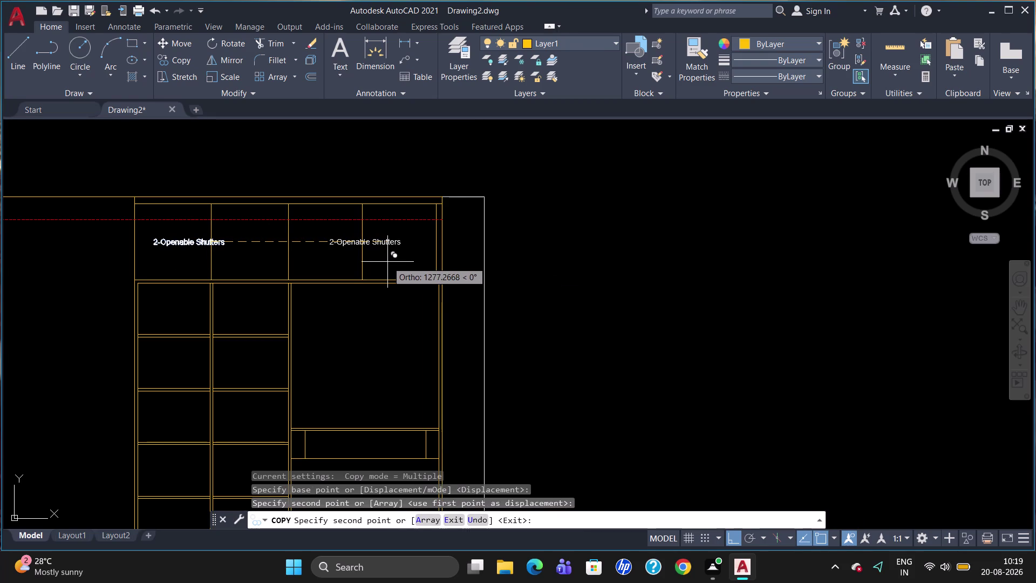
key(Escape)
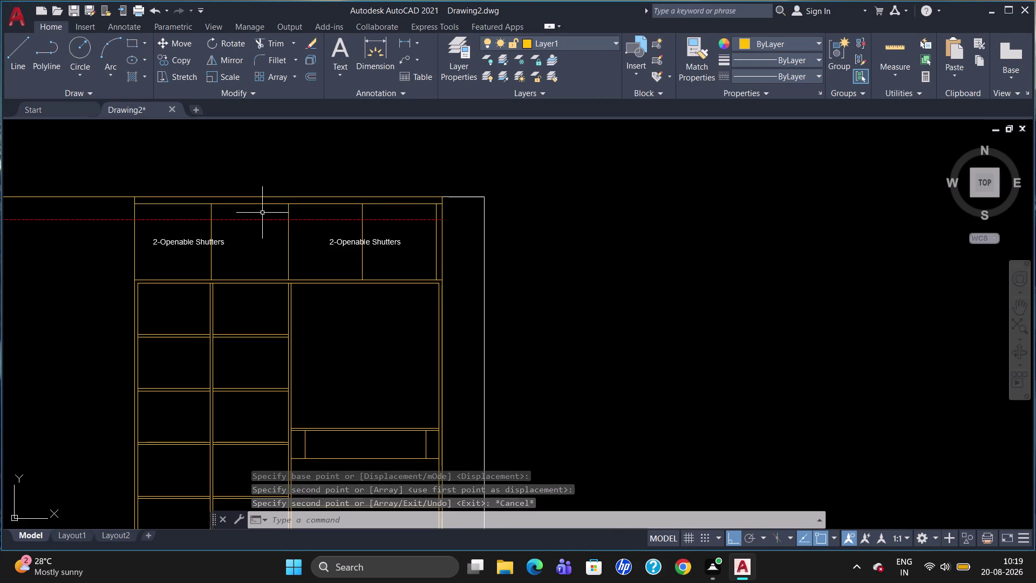
scroll(up, 3)
key(t)
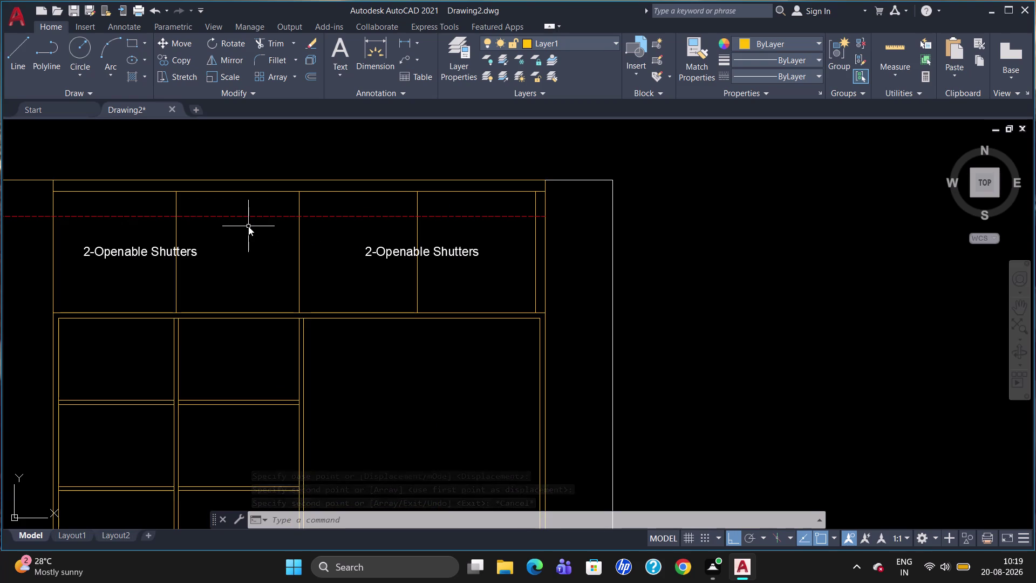
key(Return)
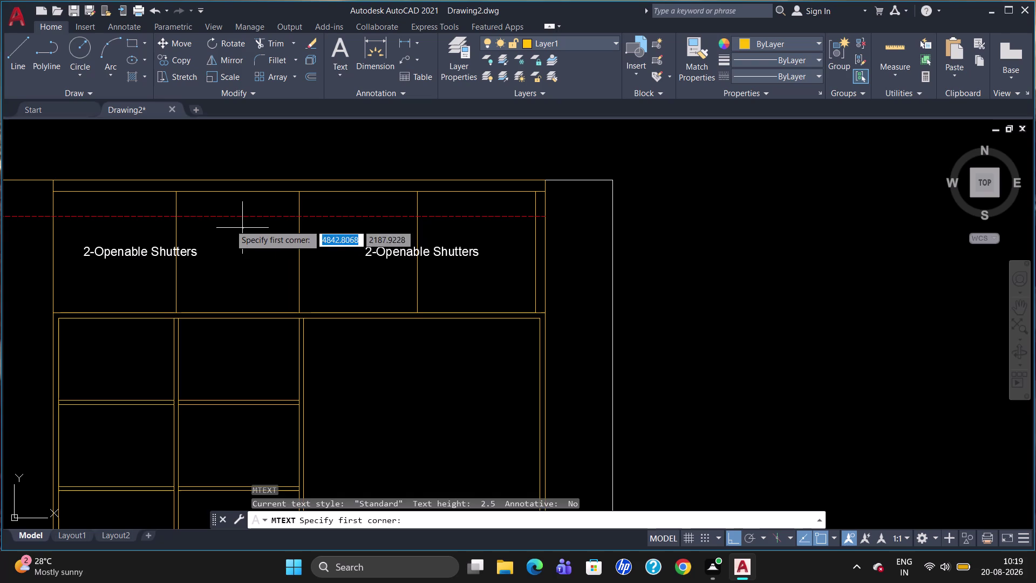
Draw a text box between the shutter labels with height 40 and Red colour.
click(226, 222)
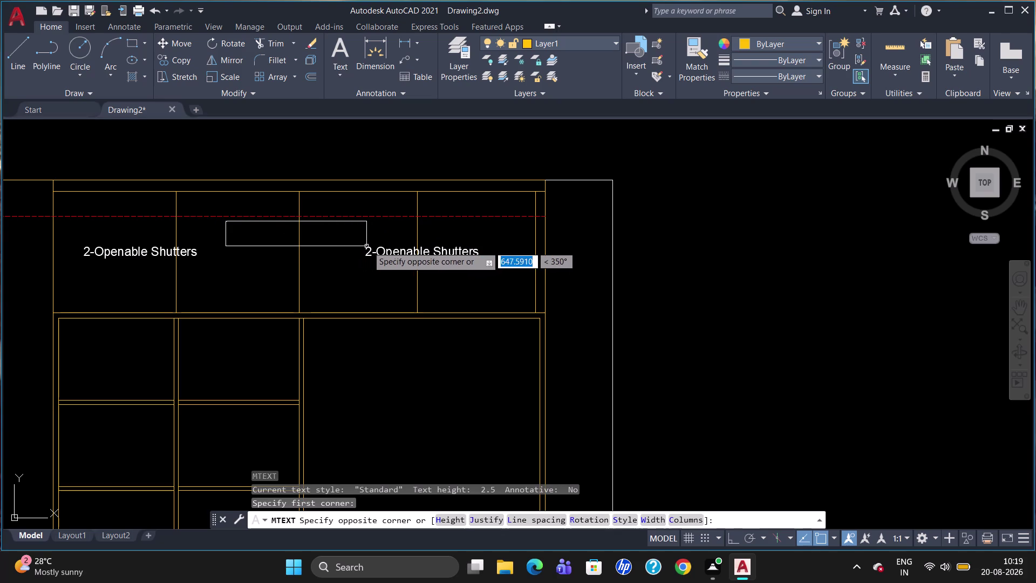
click(372, 246)
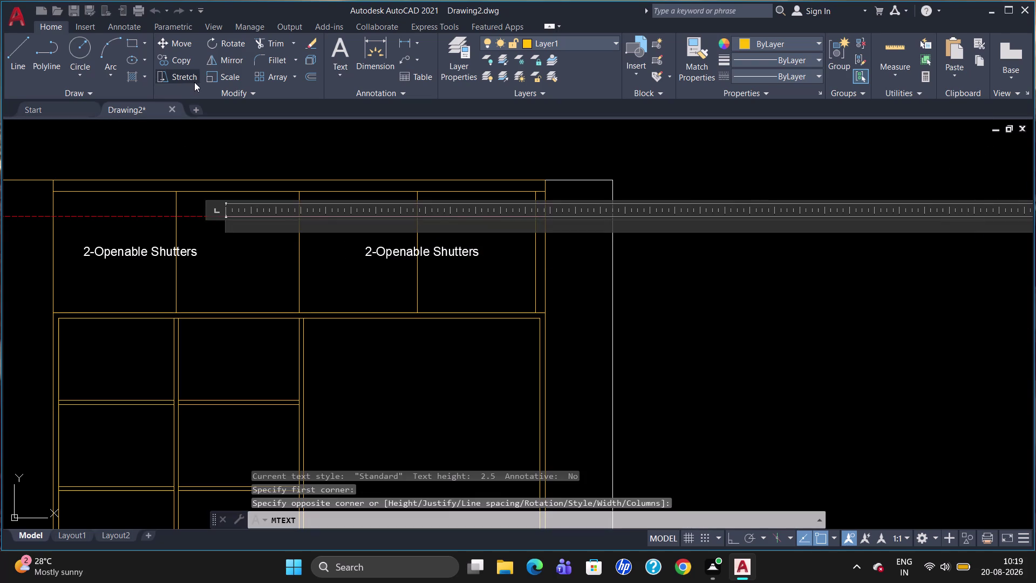
click(154, 49)
click(156, 60)
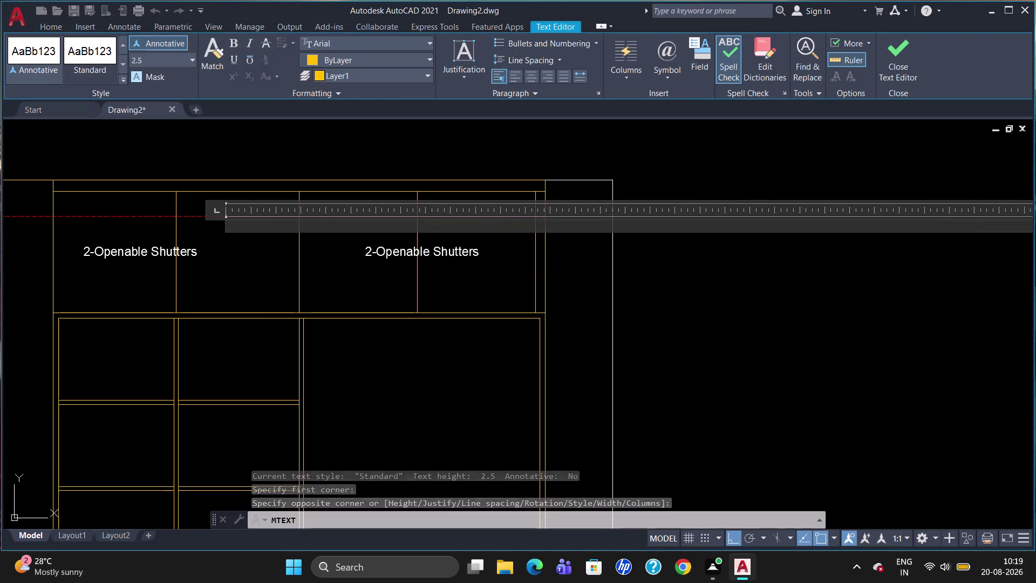
key(BackSpace)
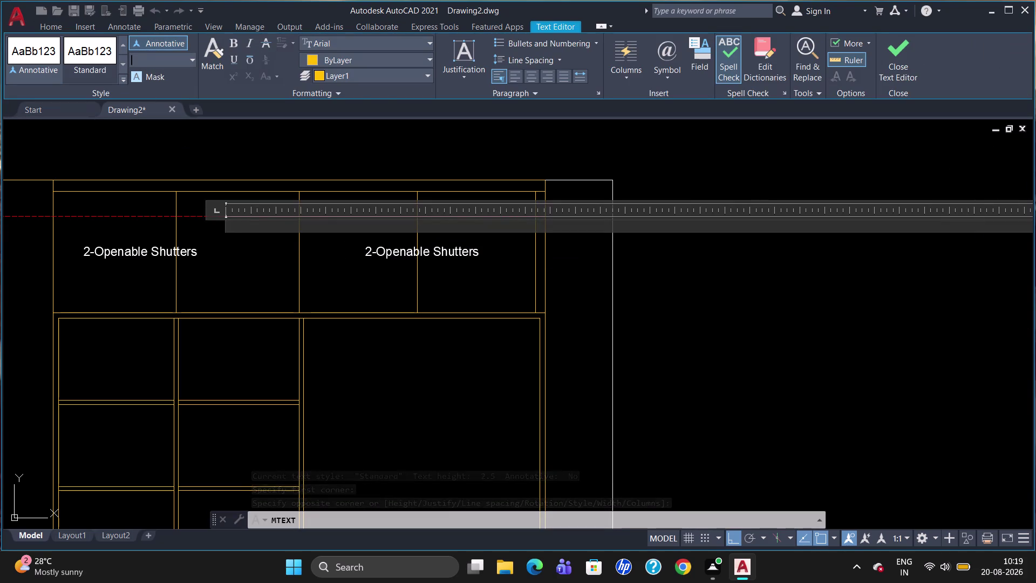
key(4)
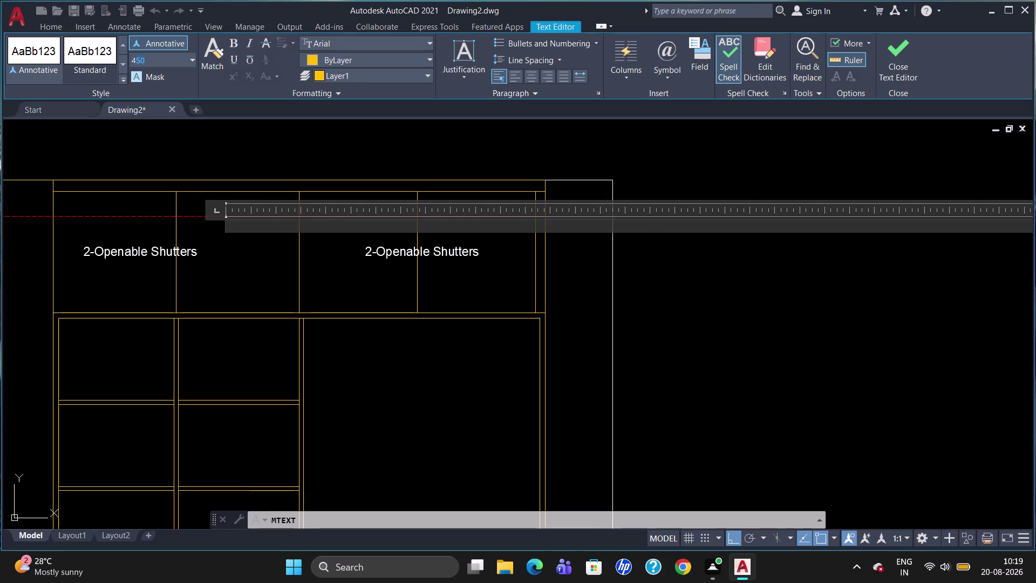
key(BackSpace)
key(BackSpace)
text(40)
key(Return)
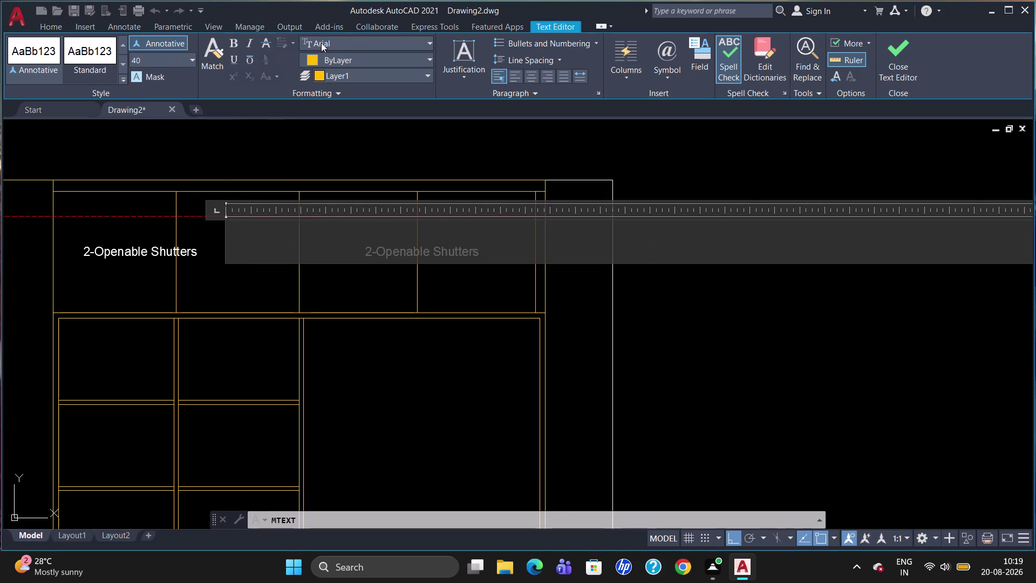
click(323, 54)
click(311, 194)
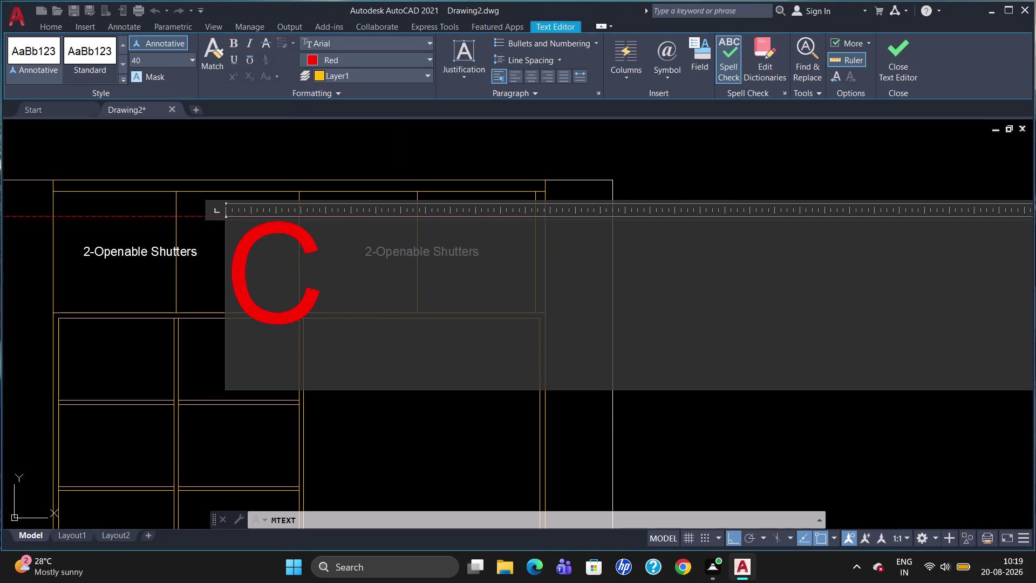
Type the two-line label 'Complete Loft Storages' / 'Frames&Shutters' and close the editor.
text(et)
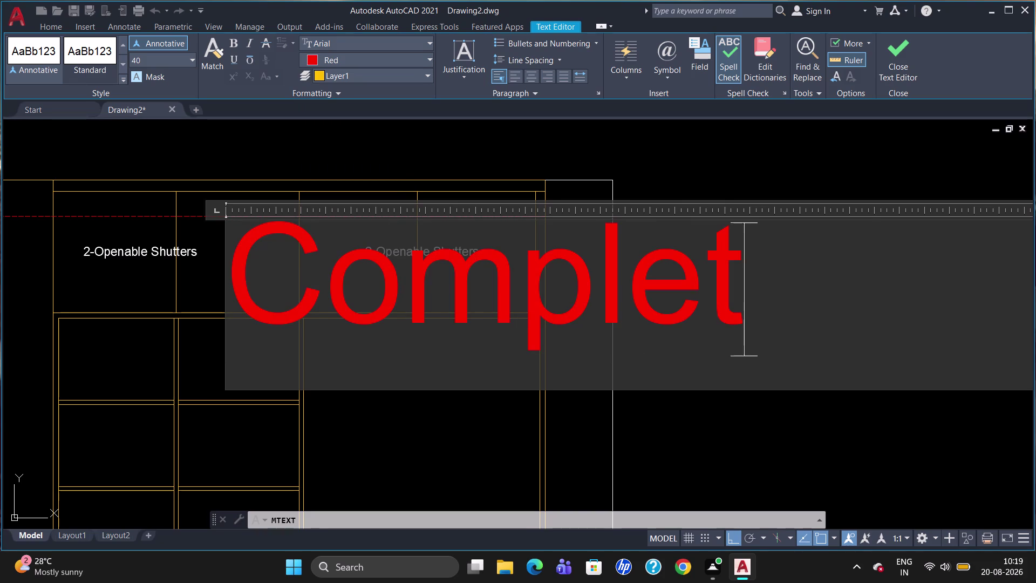
text(e)
key(space)
key(l)
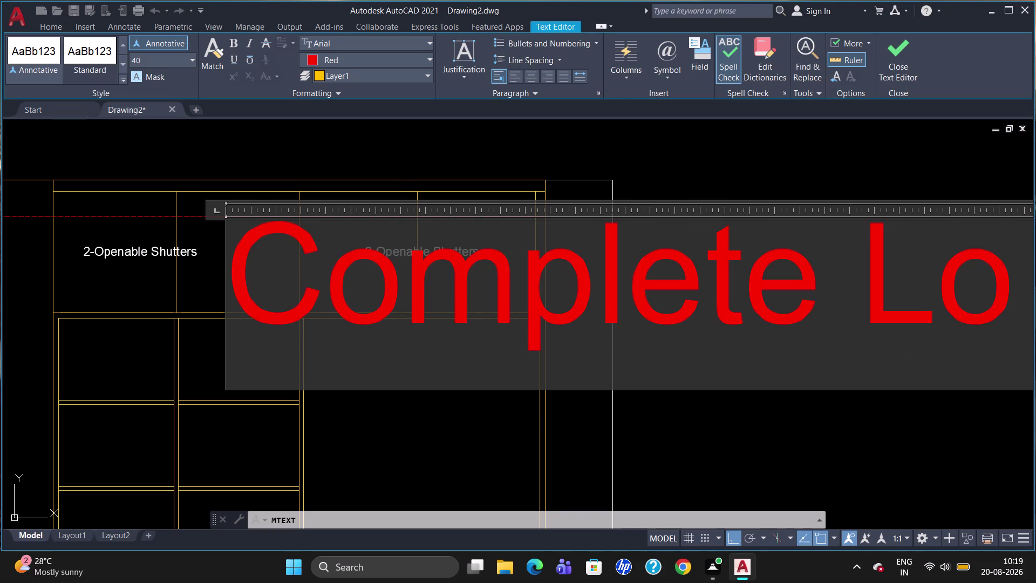
key(BackSpace)
text(t)
key(space)
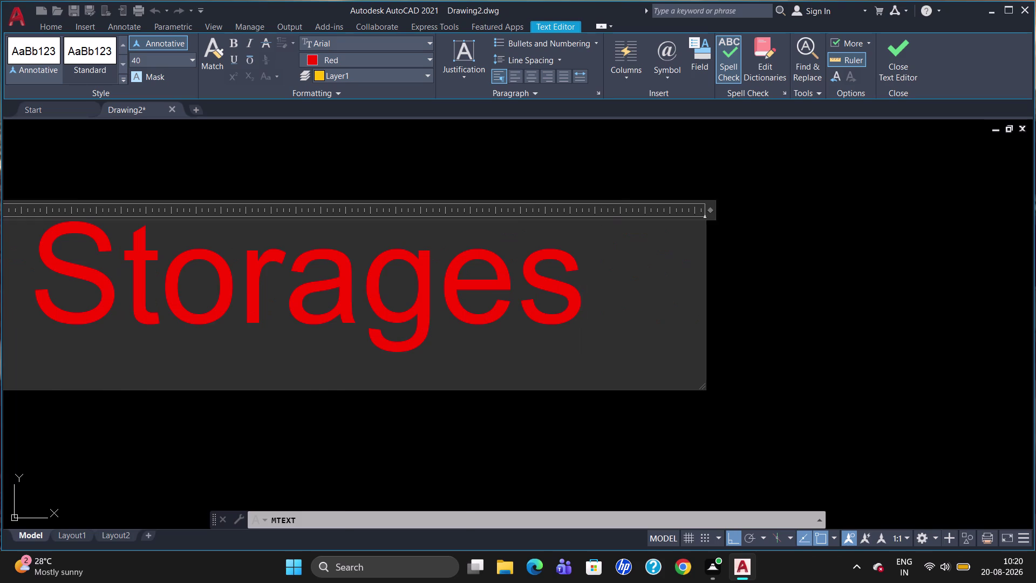
key(Return)
key(space)
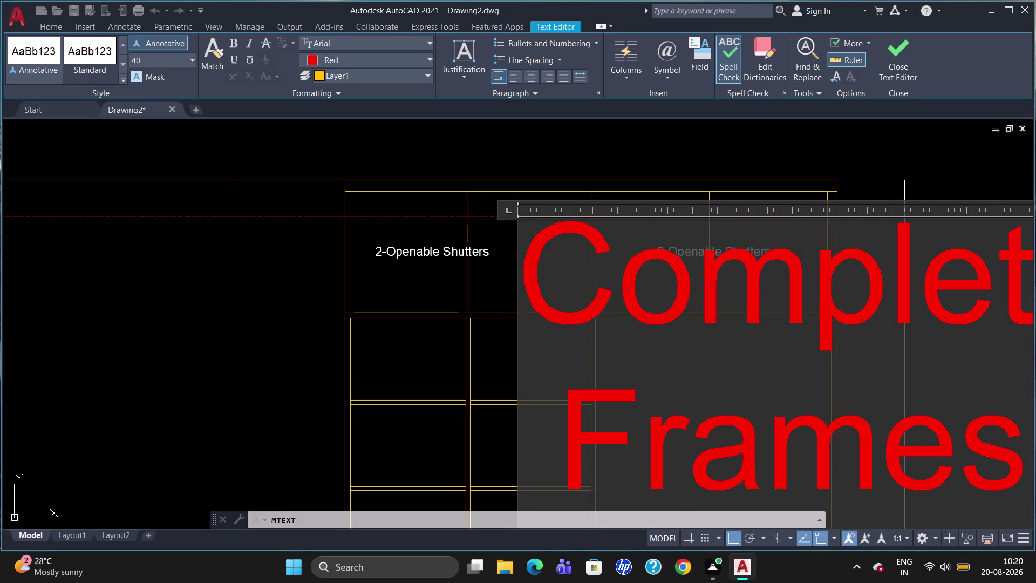
key(shift+ampersand)
key(s)
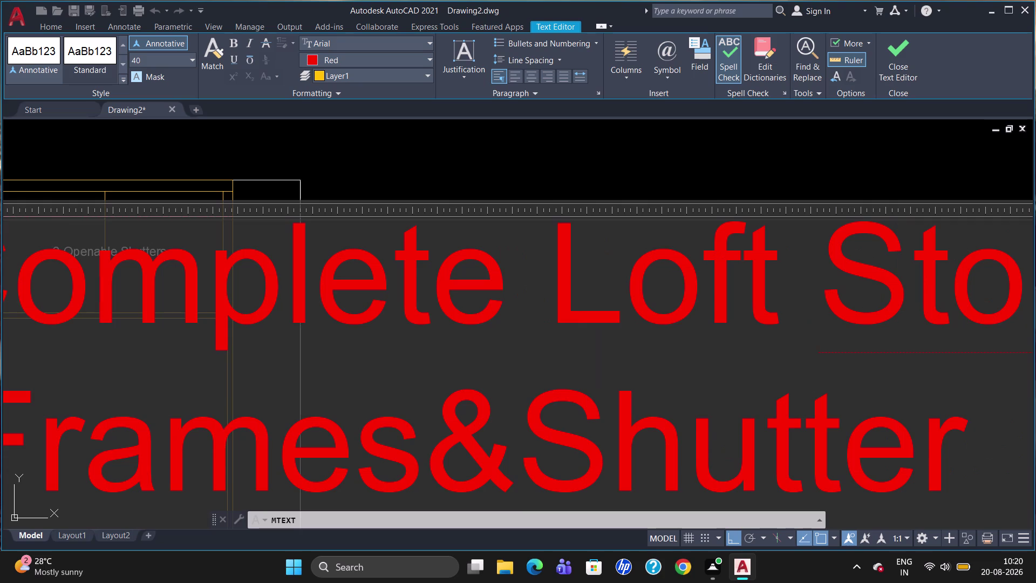
key(s)
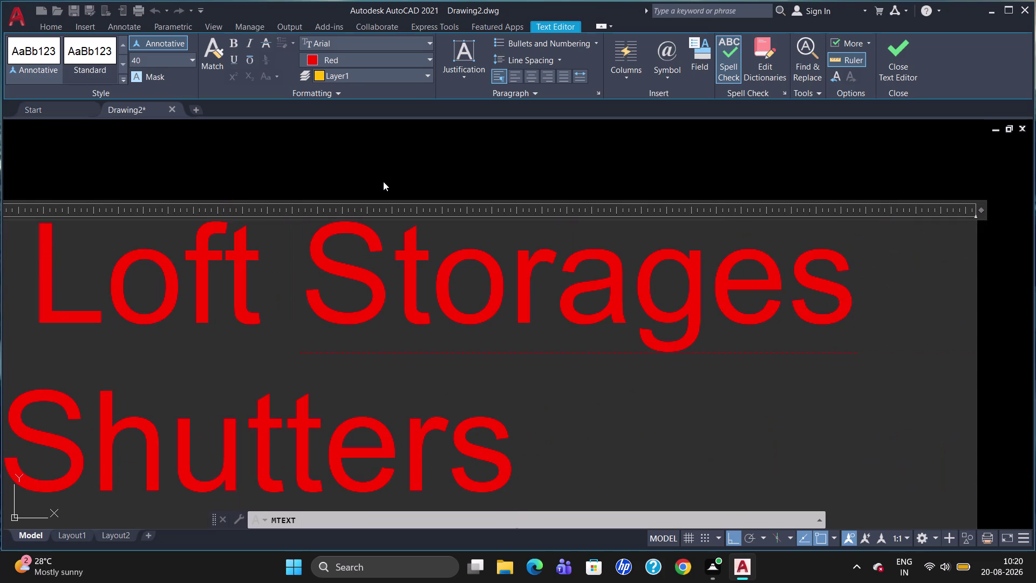
click(383, 181)
scroll(down, 3)
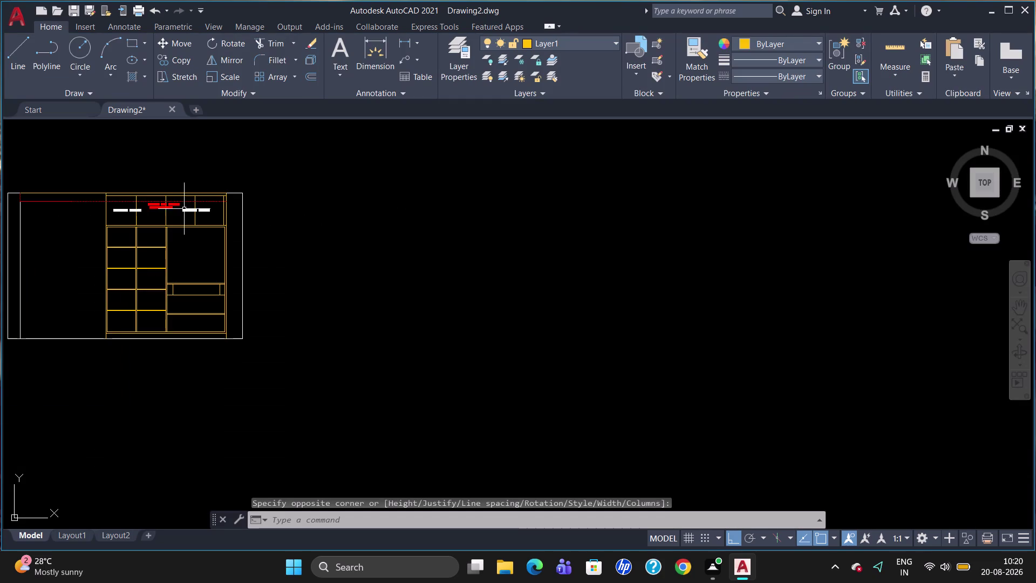
Remove the extra 's' from 'Storages' and 'Frames' in the red loft label.
scroll(up, 3)
scroll(down, 3)
scroll(up, 3)
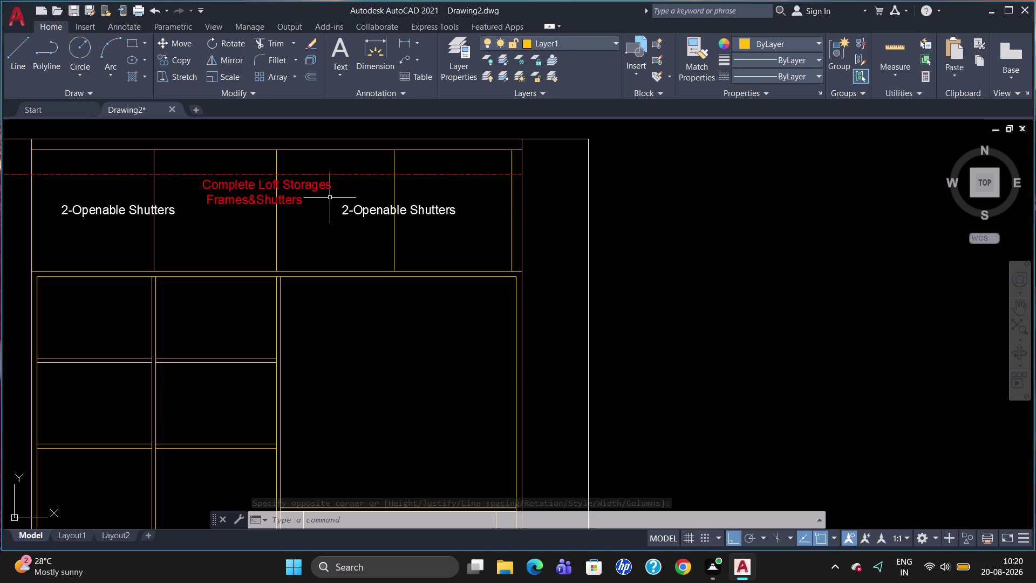
double_click(320, 185)
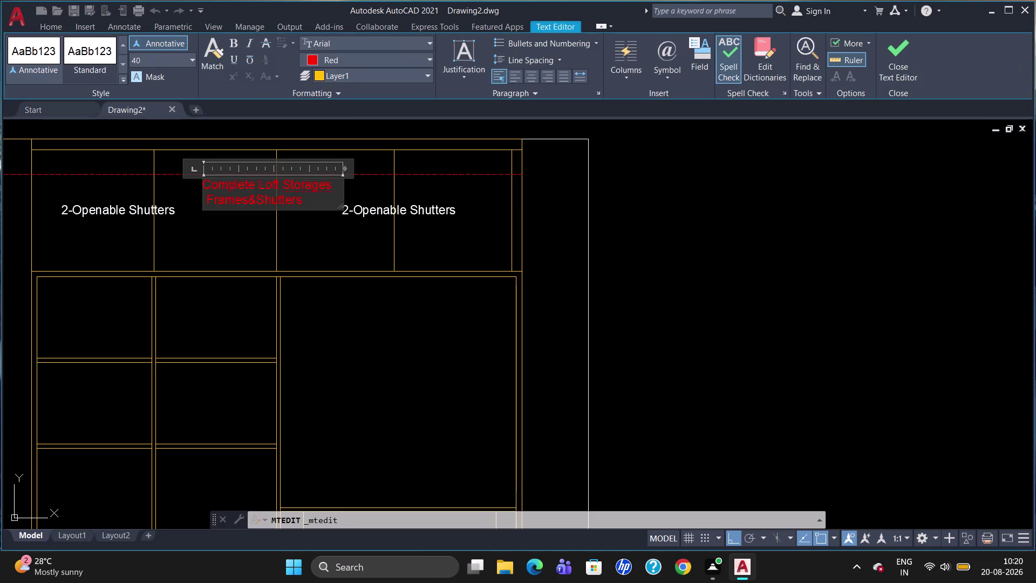
click(335, 190)
key(BackSpace)
key(shift+ampersand)
key(BackSpace)
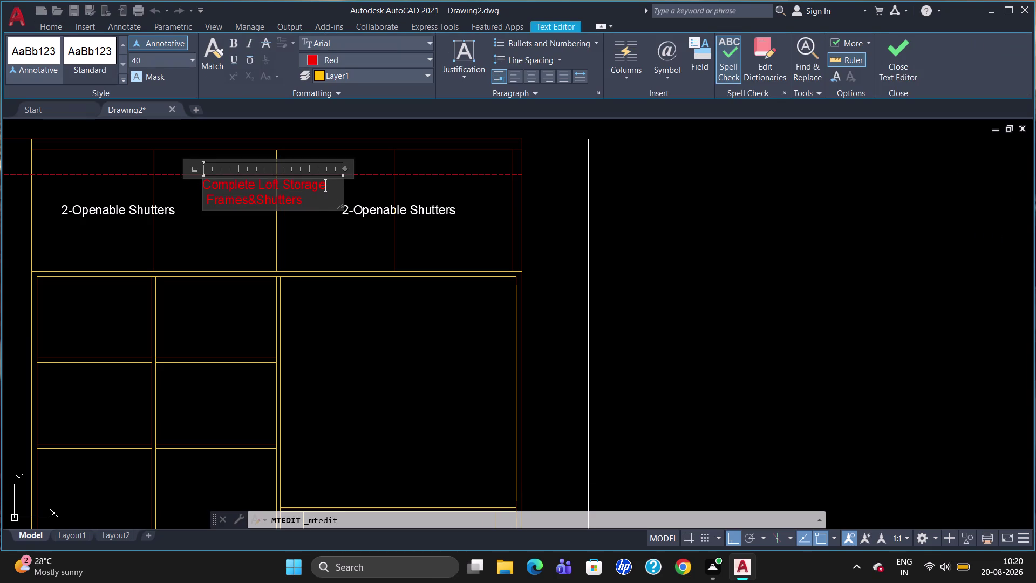
click(247, 203)
key(BackSpace)
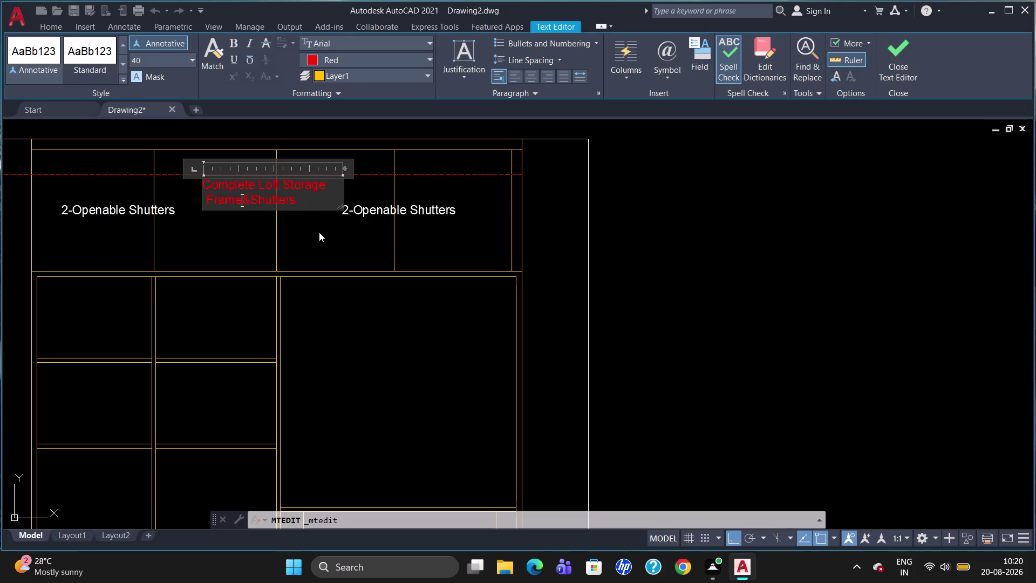
click(320, 257)
scroll(down, 3)
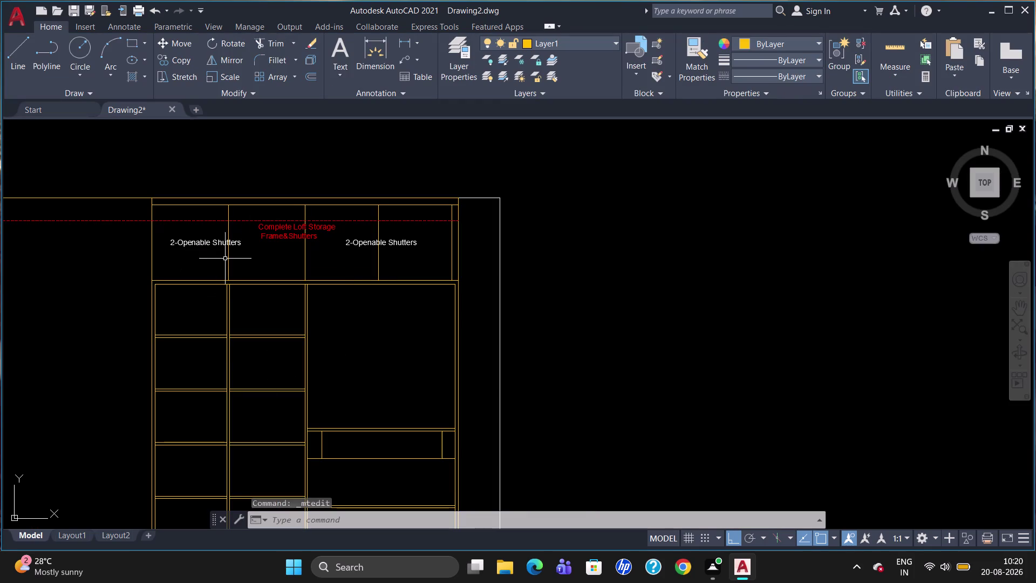
scroll(up, 3)
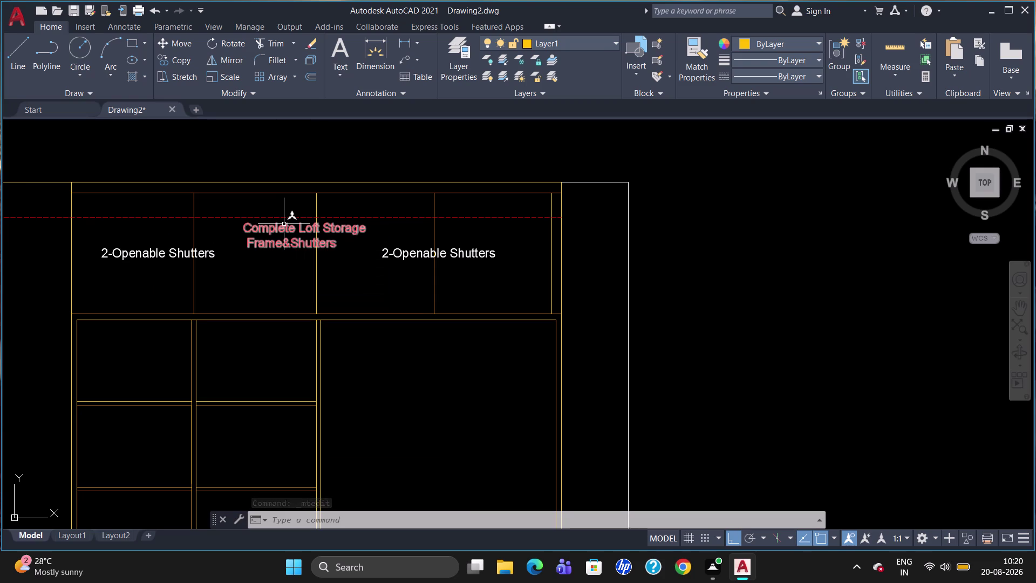
Draw a text box in the top strip with height 40 and white ByBlock colour.
key(t)
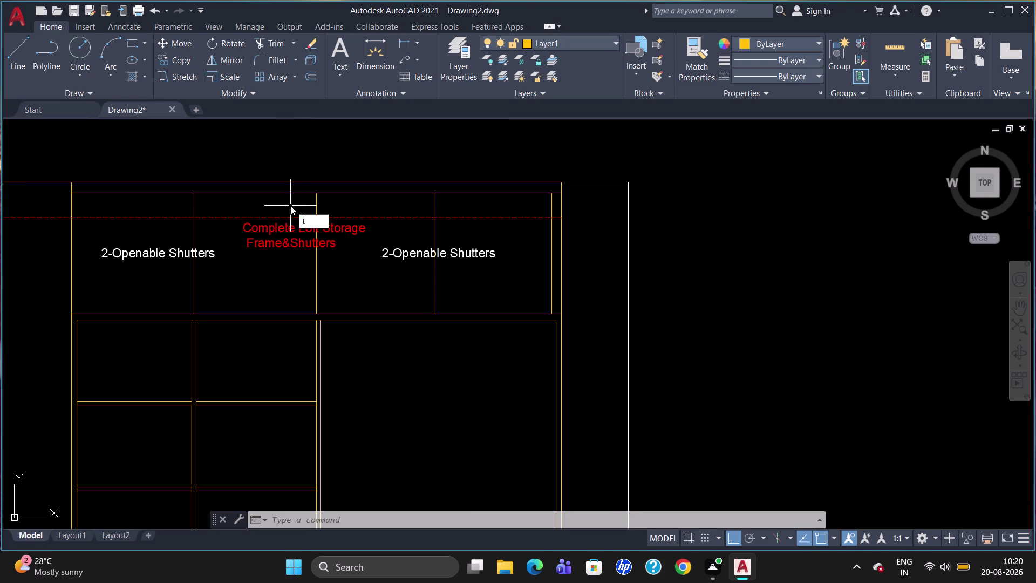
key(Return)
click(280, 201)
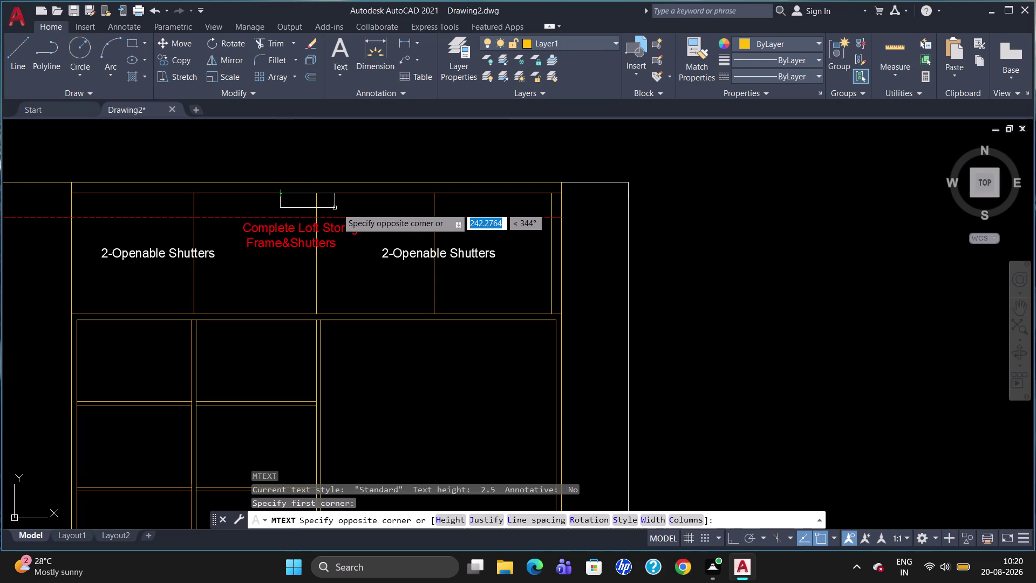
click(344, 212)
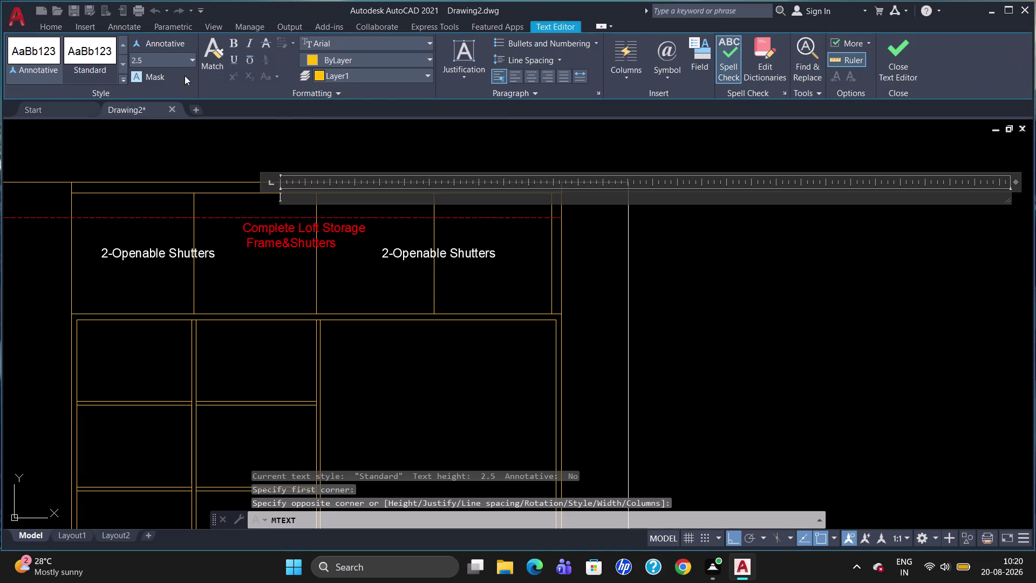
click(180, 59)
key(BackSpace)
key(4)
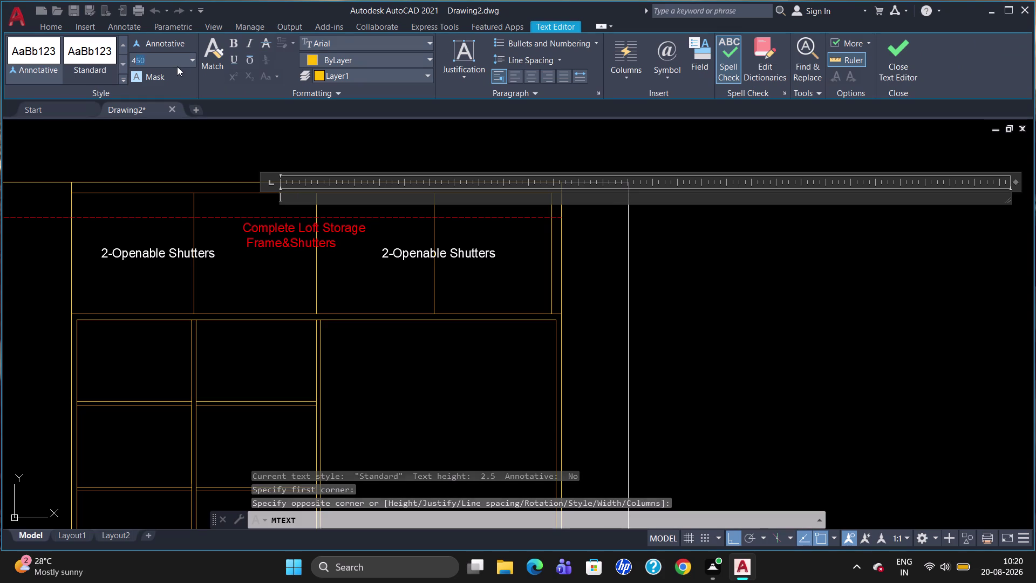
key(0)
key(Return)
click(314, 57)
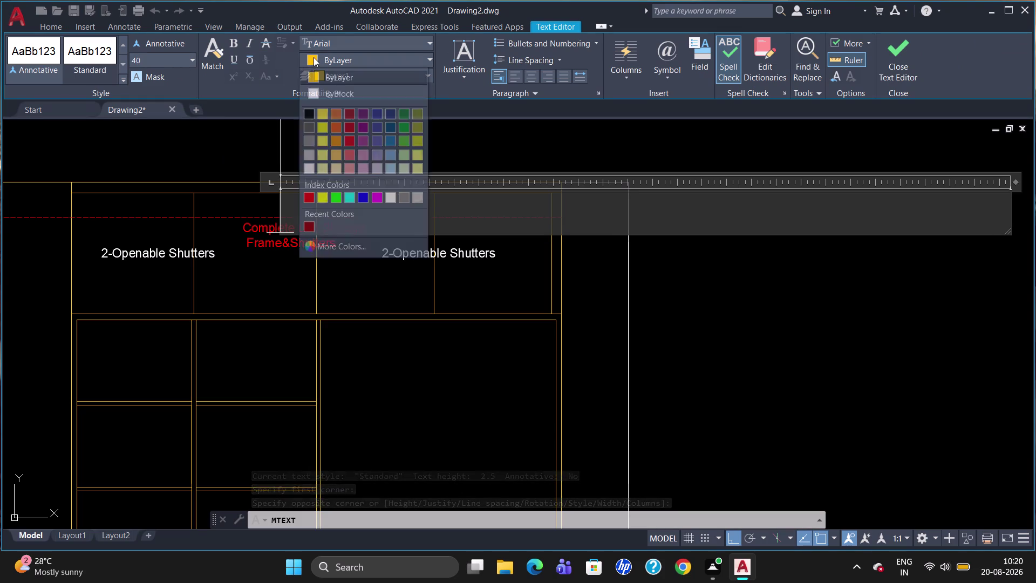
click(322, 94)
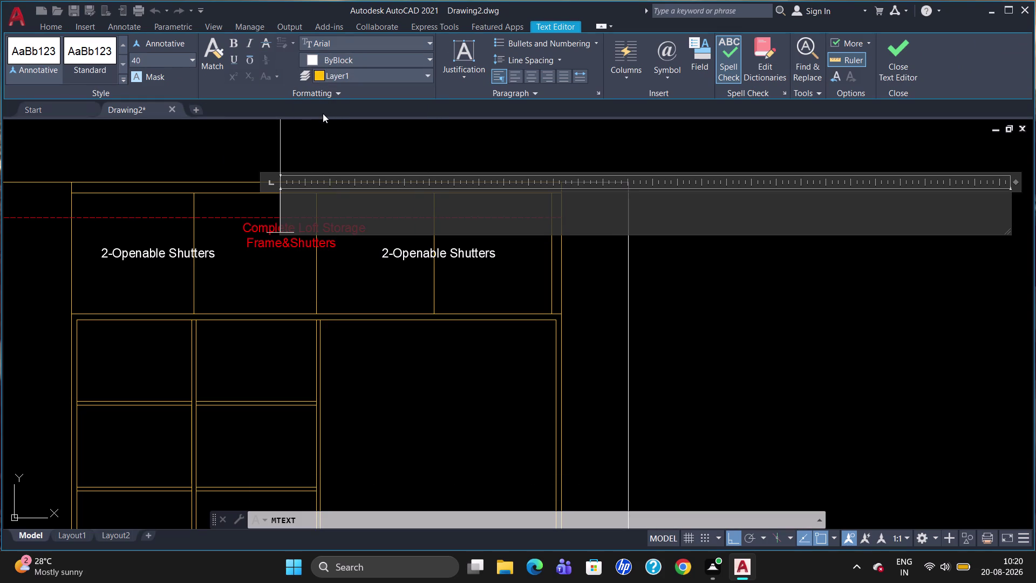
Enter the text 'Filler', close the editor and select the new label.
key(f)
text(ill)
text(e)
key(r)
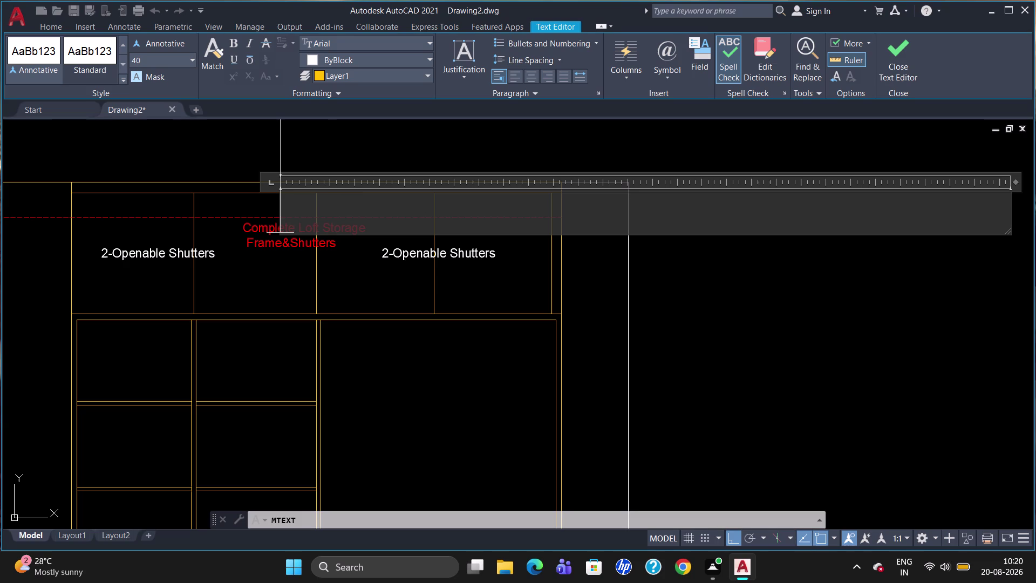
click(345, 209)
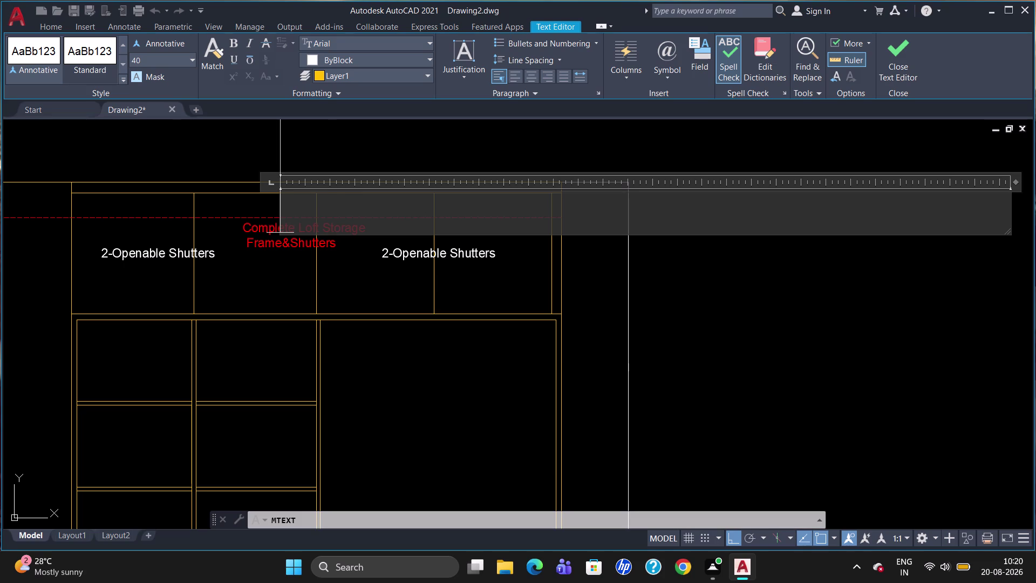
key(f)
key(BackSpace)
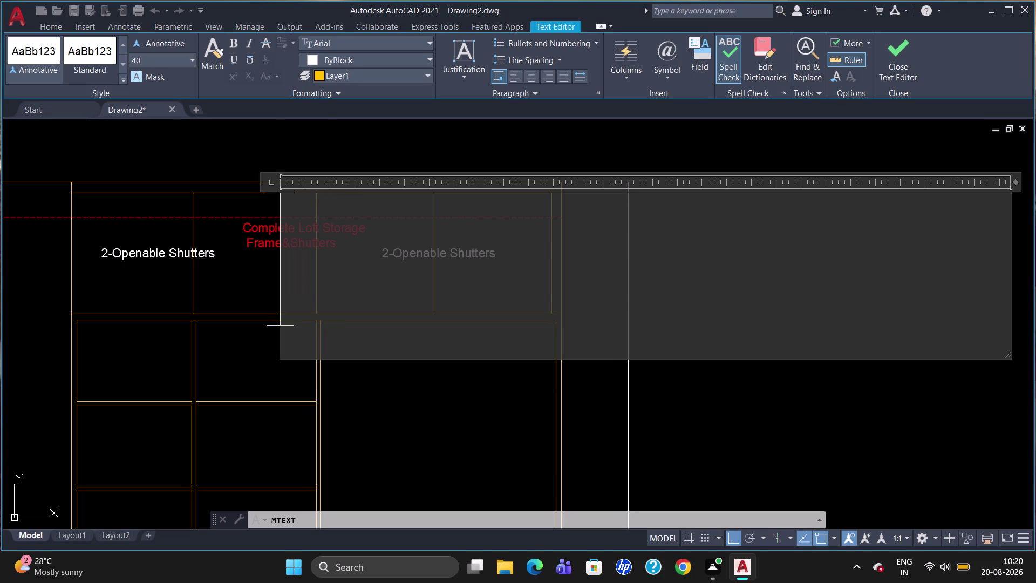
key(f)
text(il)
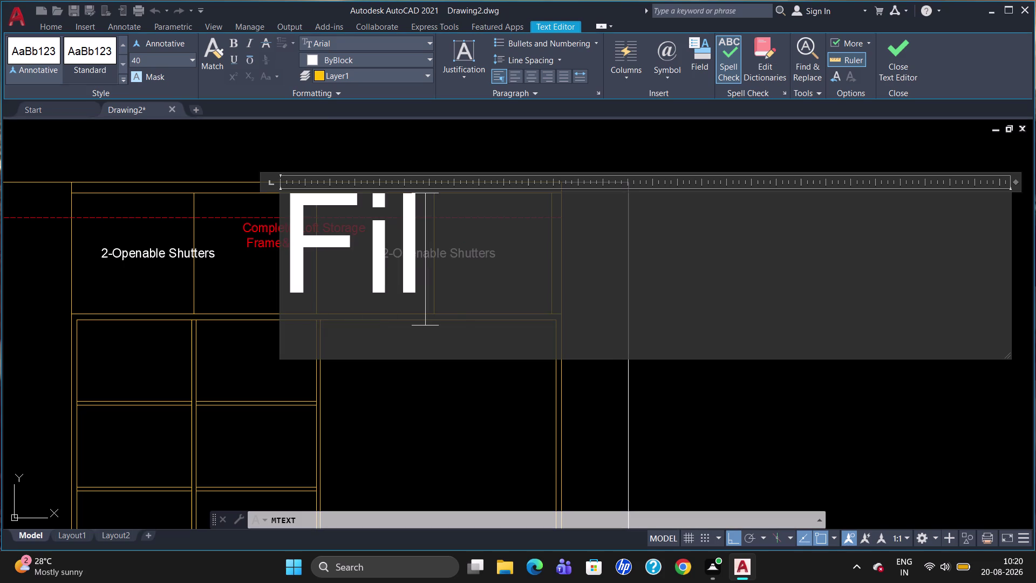
text(ler)
click(431, 401)
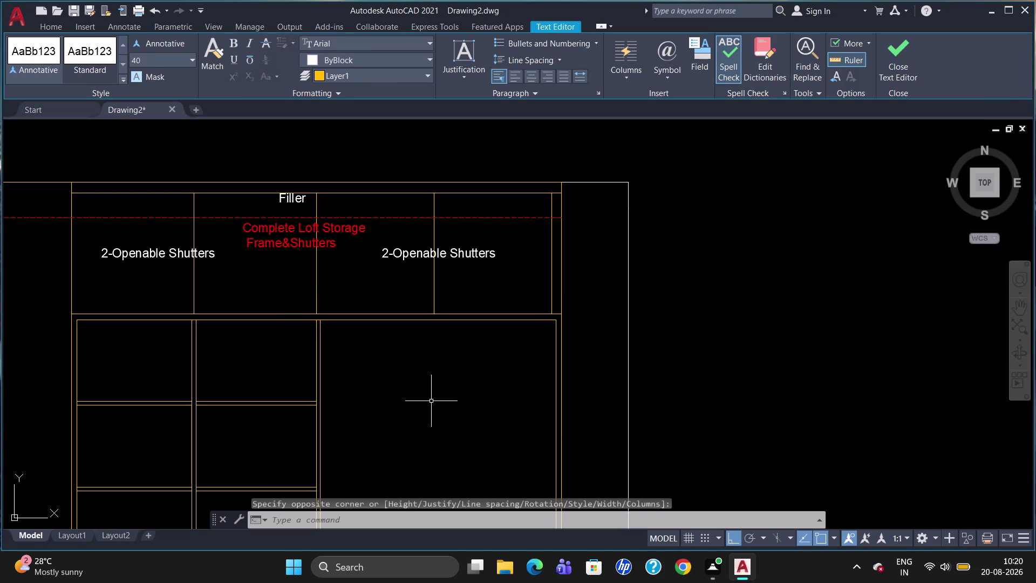
click(297, 198)
click(281, 193)
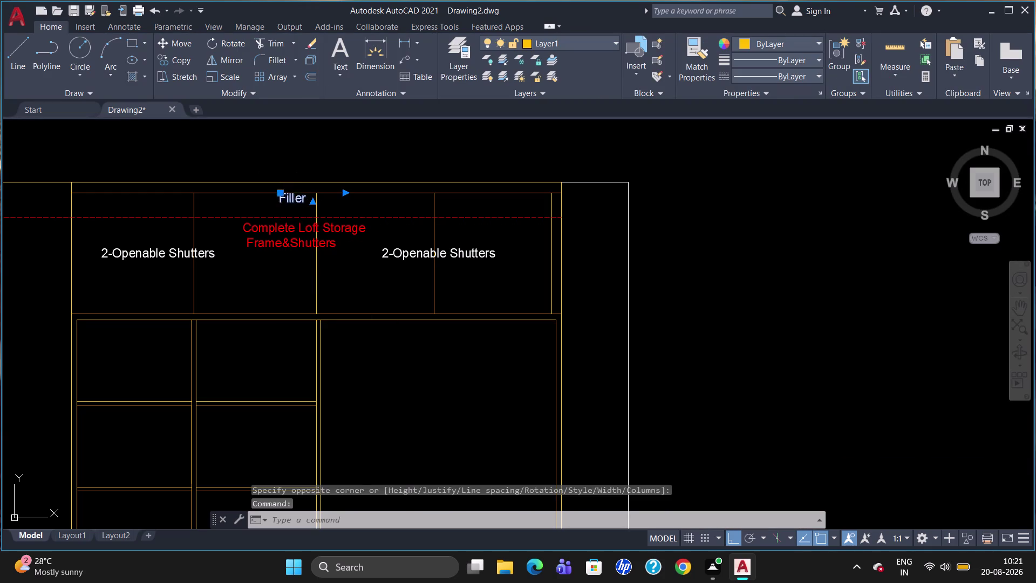
Copy the Filler label to beside the wardrobe's right side panel.
click(286, 198)
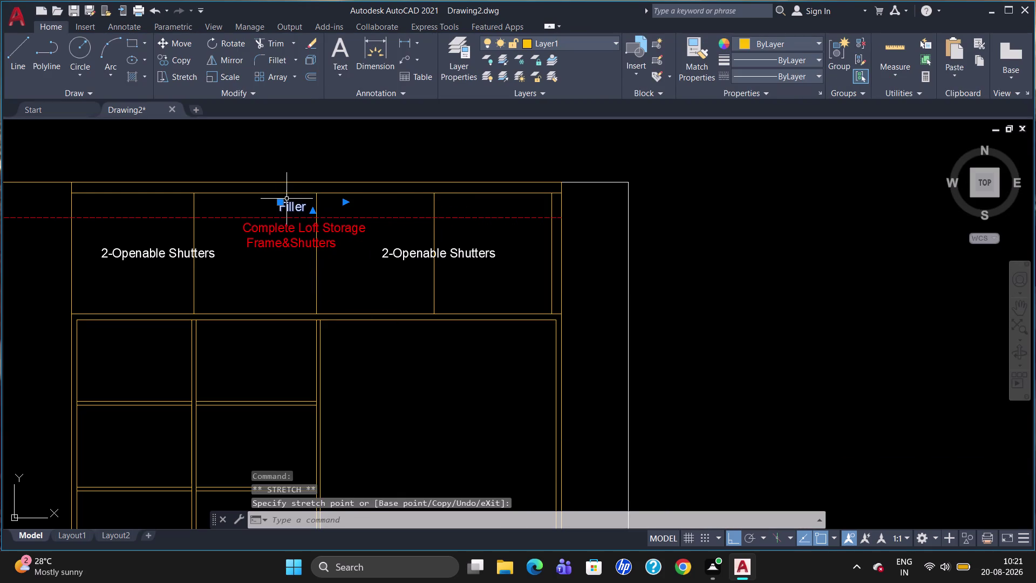
key(Escape)
click(292, 209)
key(c)
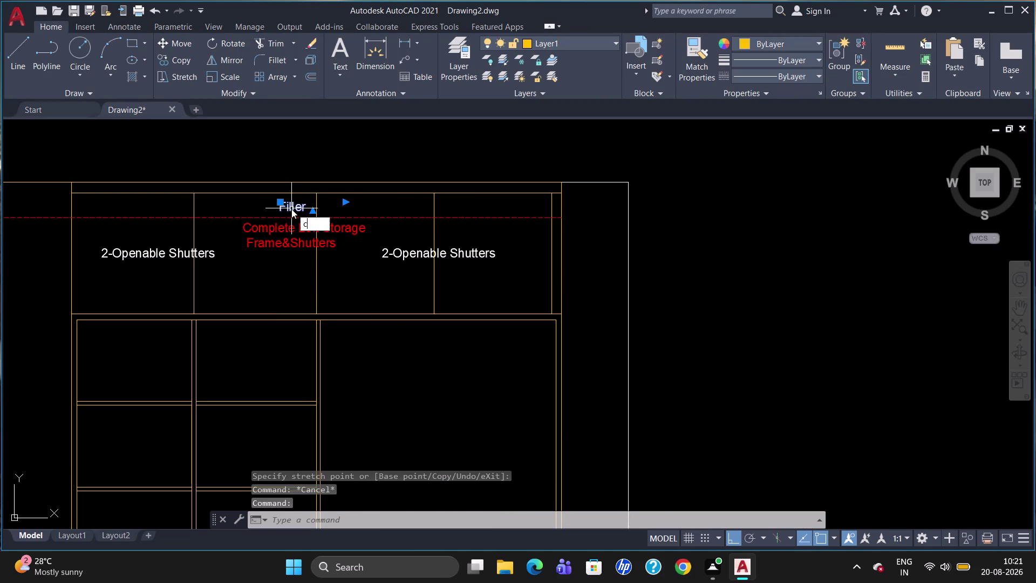
key(o)
key(Return)
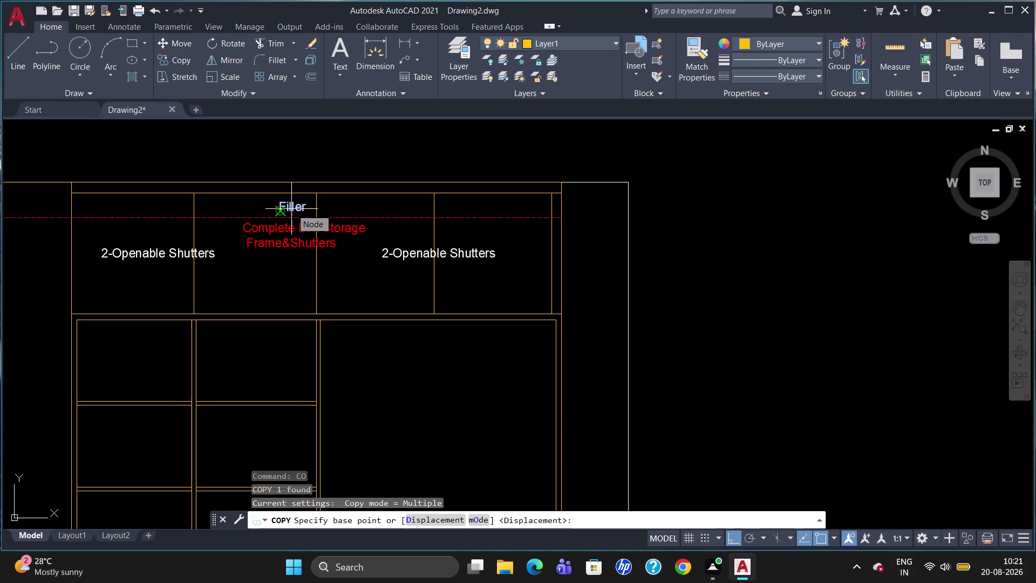
click(286, 204)
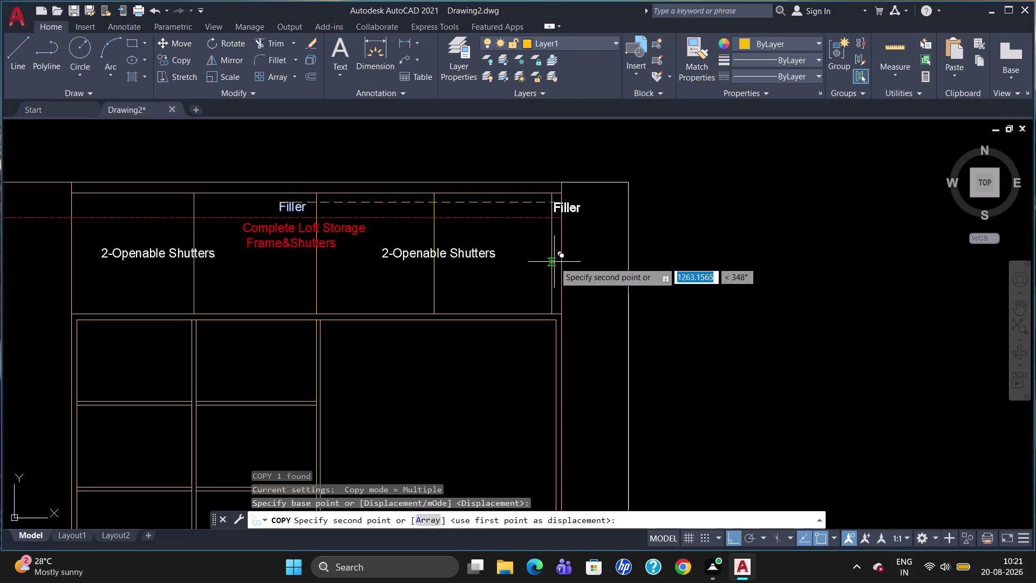
click(568, 265)
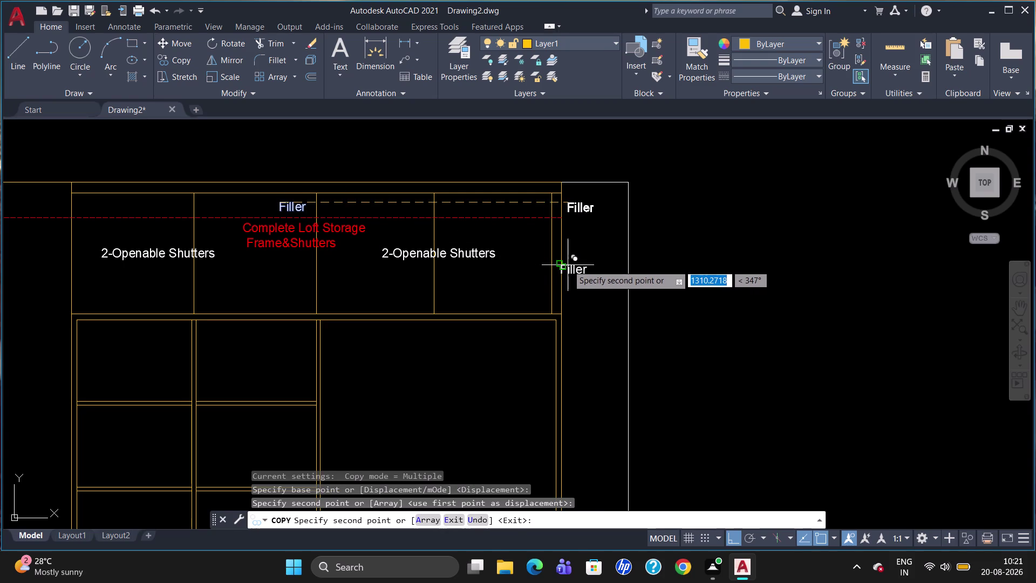
key(Escape)
Rotate the copied Filler label 90° upright inside the right filler strip.
click(573, 270)
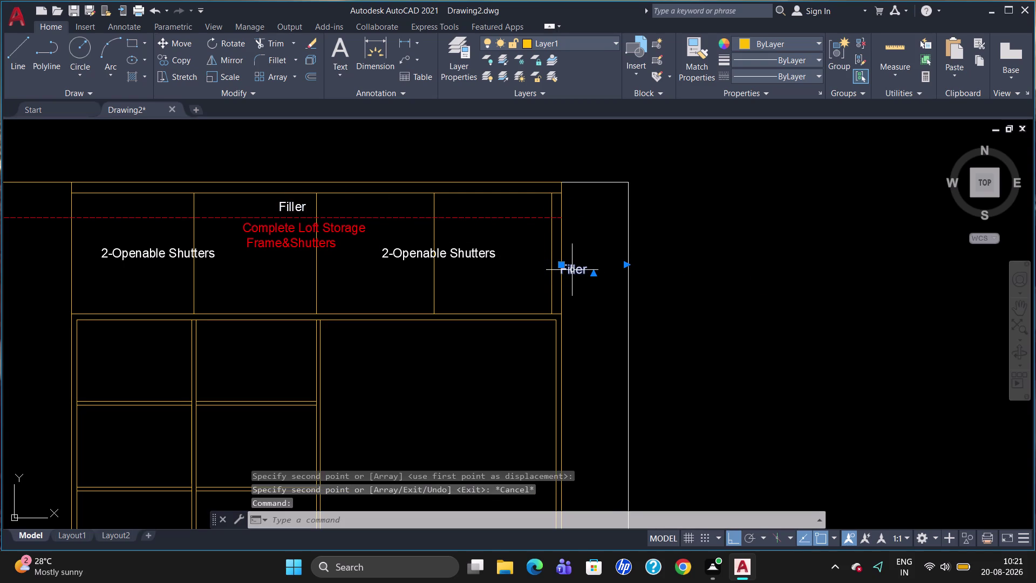
text(ro)
key(Return)
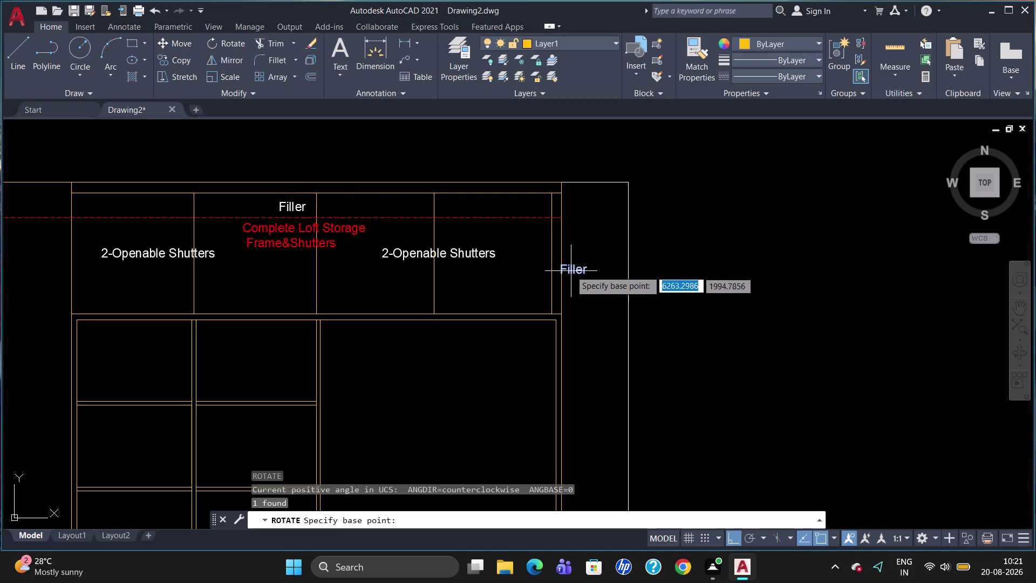
click(570, 269)
click(562, 237)
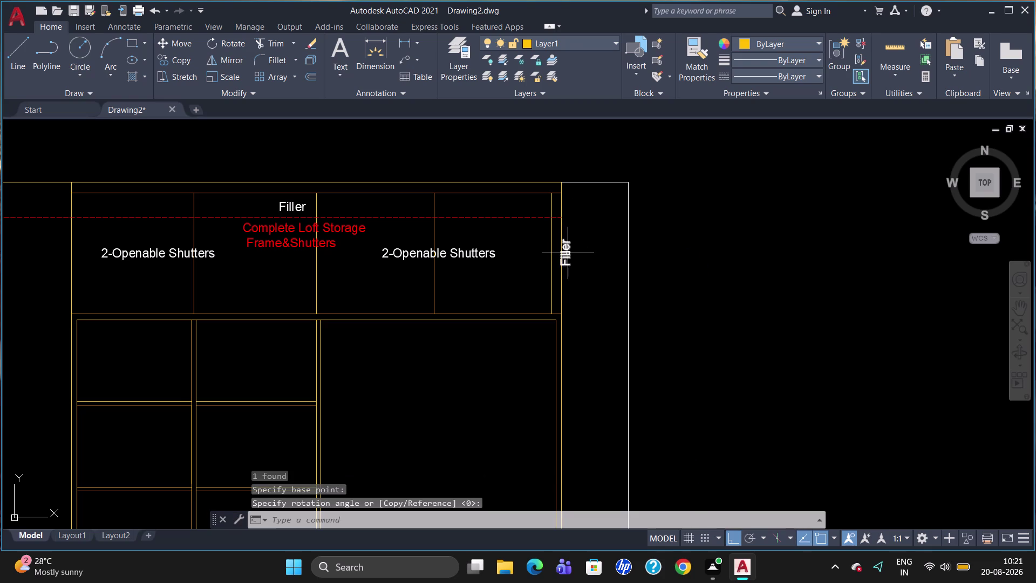
click(567, 254)
click(563, 263)
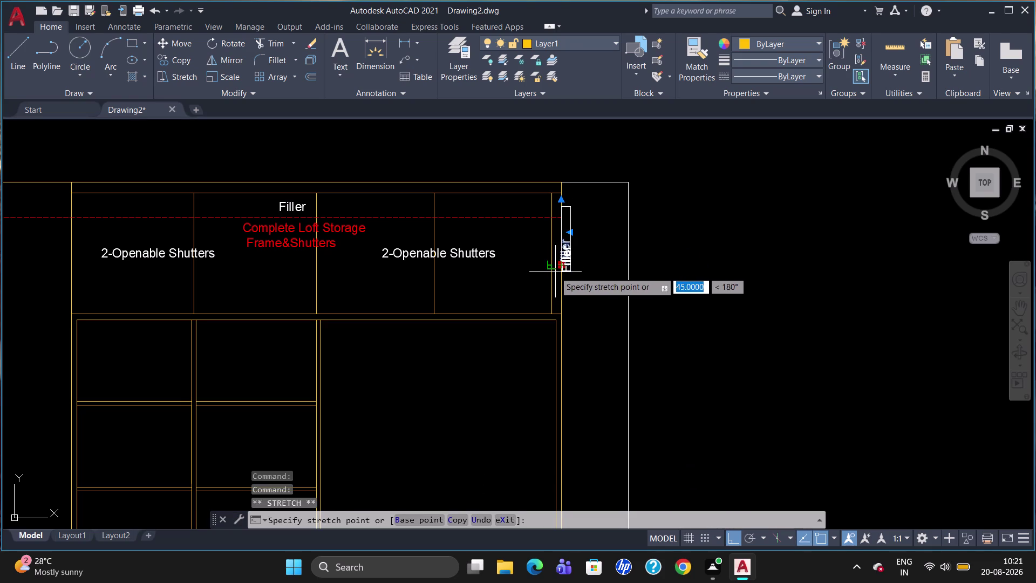
click(554, 271)
key(Escape)
scroll(down, 3)
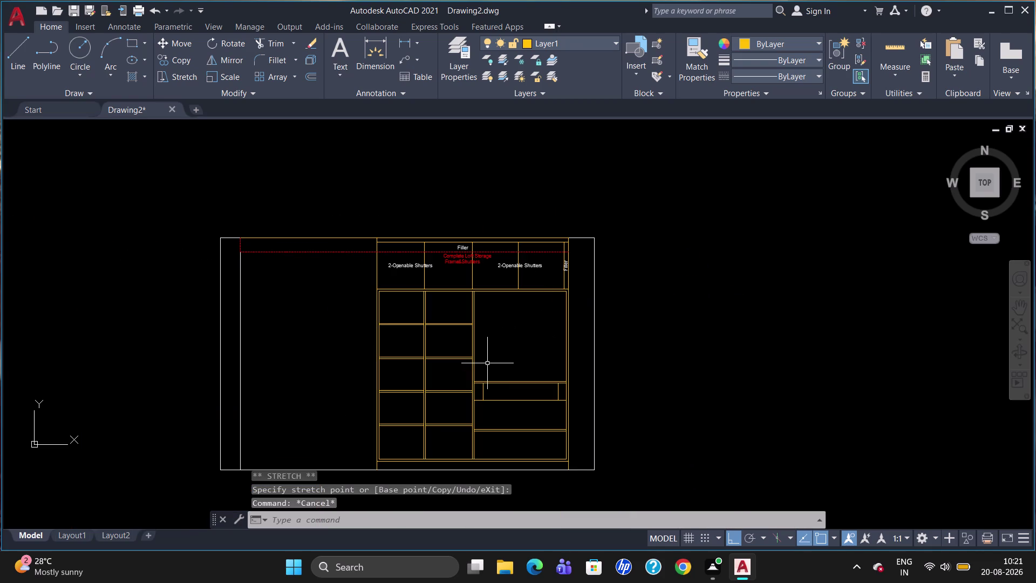
Draw a multiline text box in the top-left shelf compartment.
scroll(up, 3)
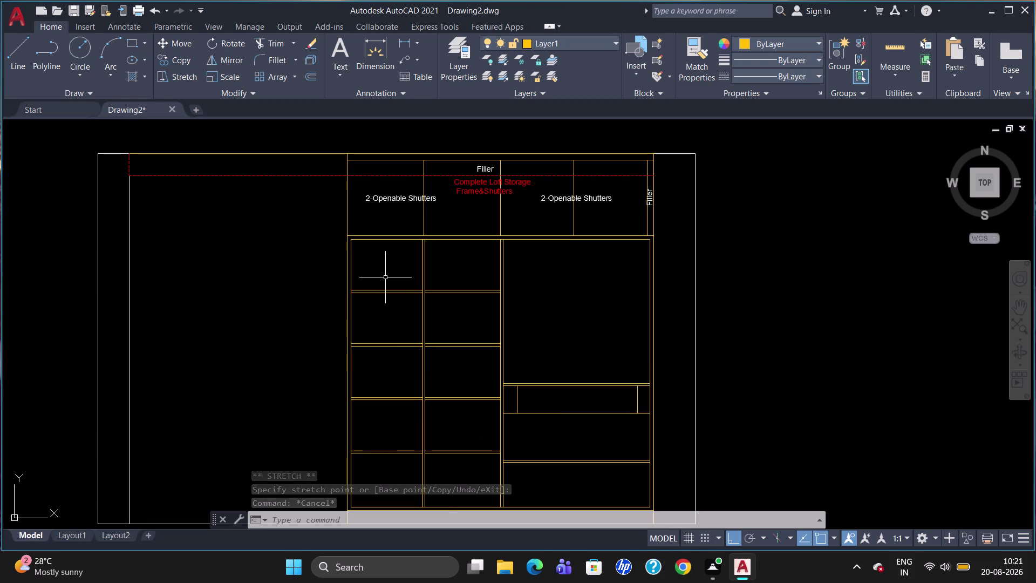
scroll(up, 3)
key(t)
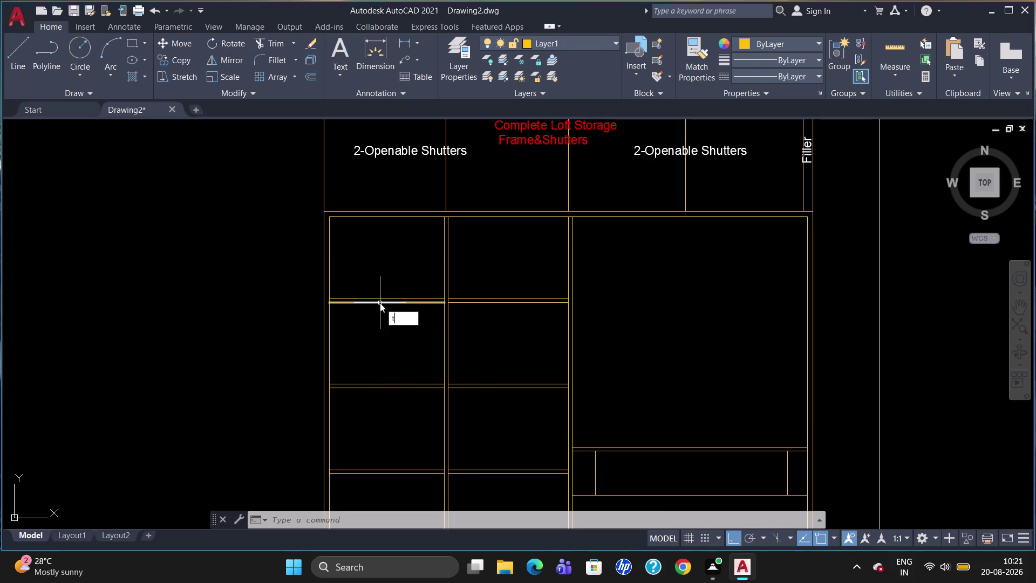
key(Return)
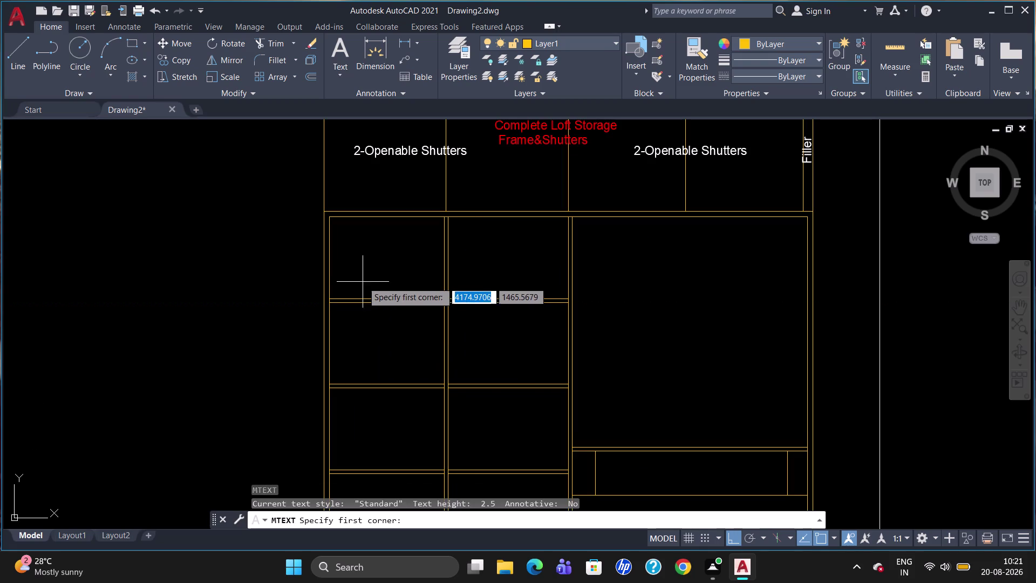
click(349, 278)
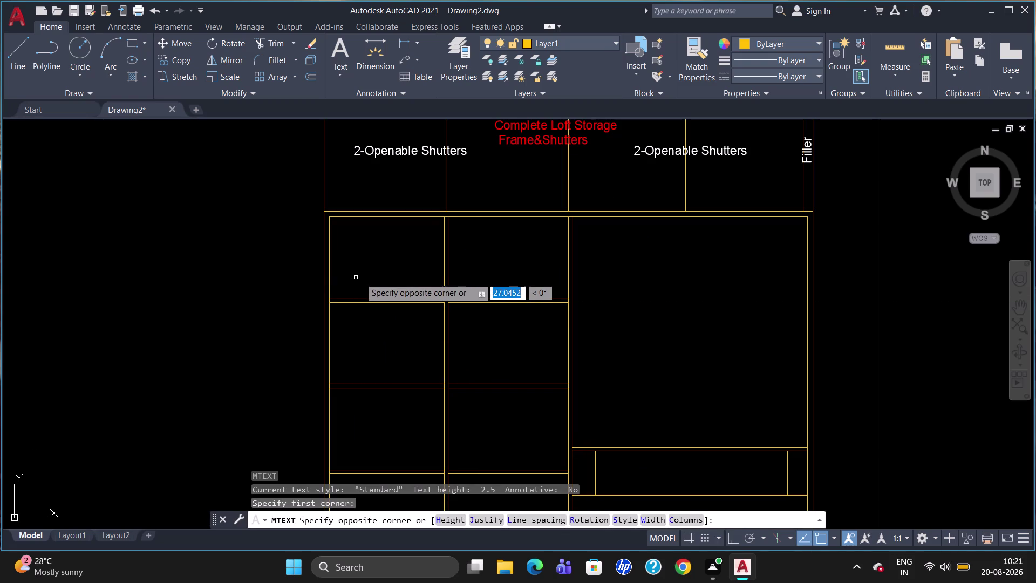
click(427, 294)
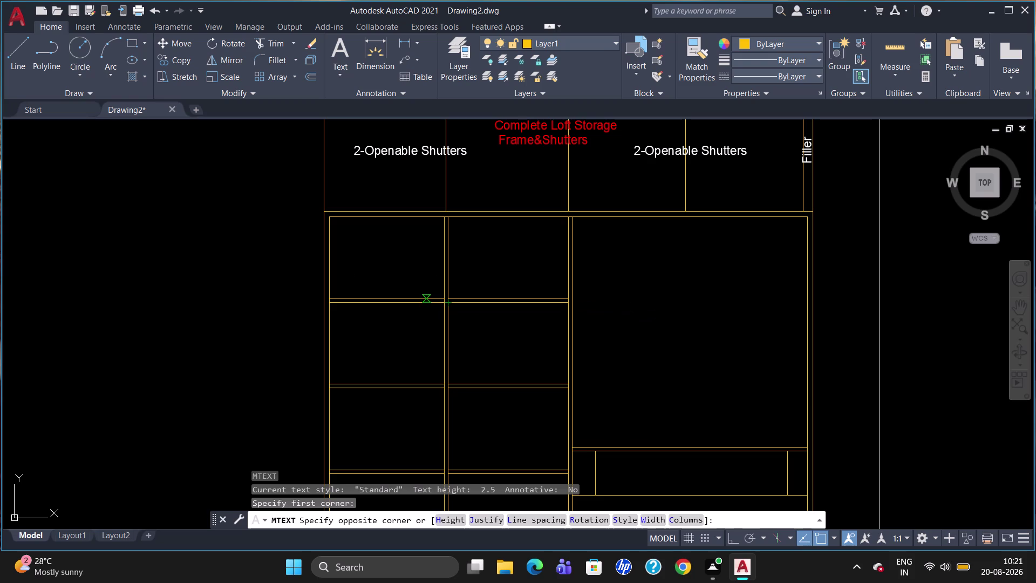
click(164, 61)
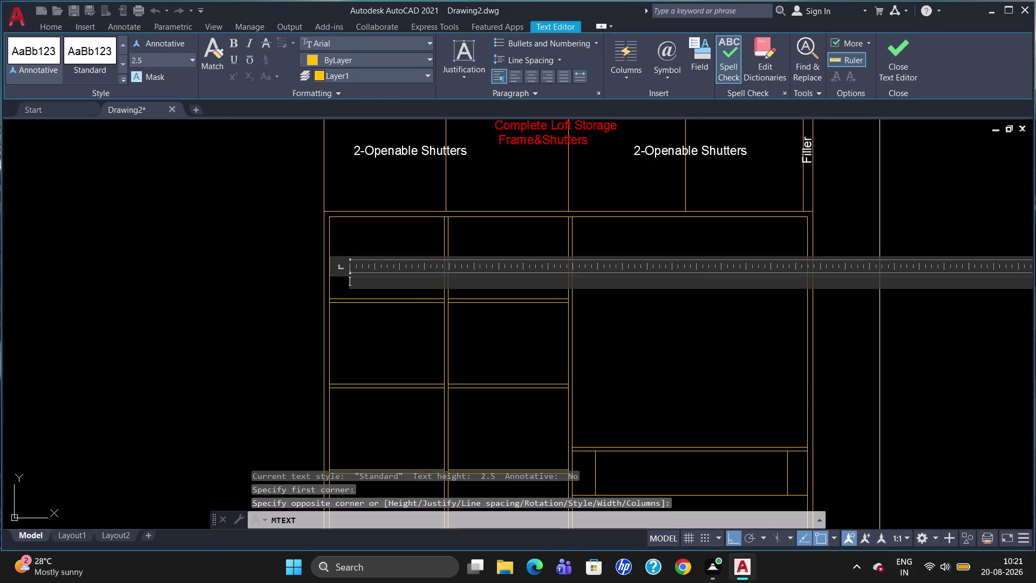
Enter 'Loose Shelf' at text height 40 in white, and close the editor.
key(BackSpace)
text(40)
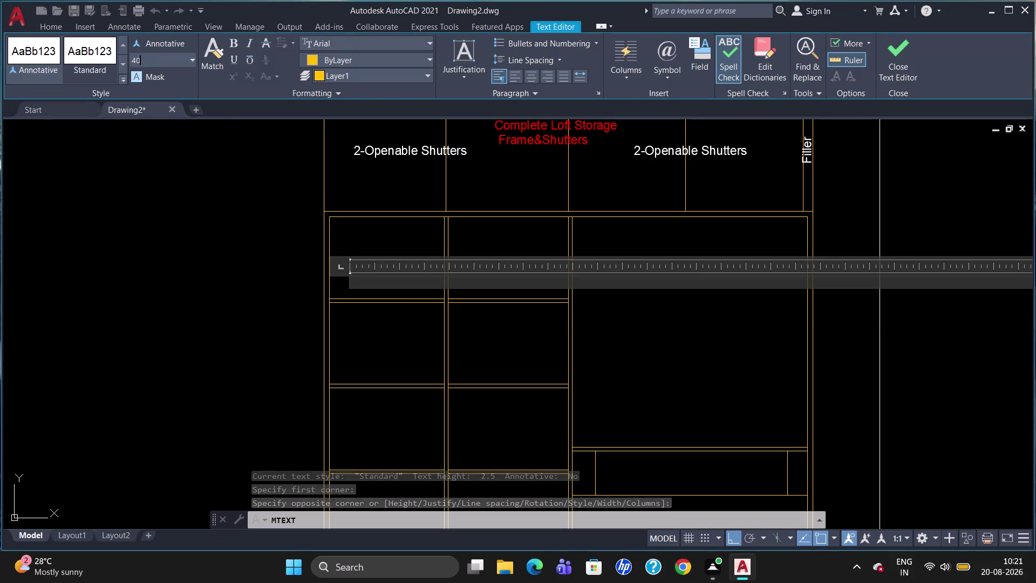
key(Return)
click(329, 64)
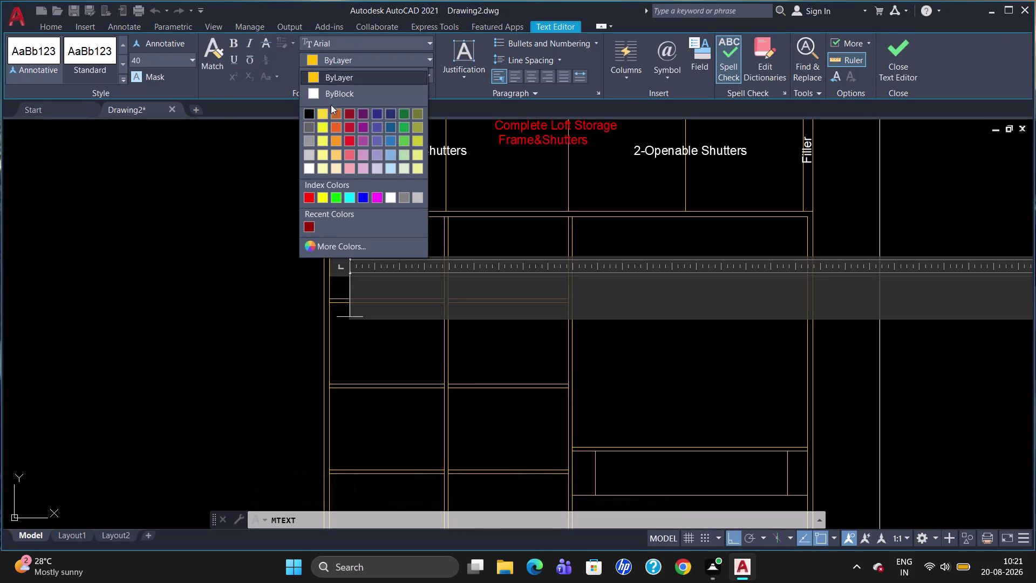
click(329, 95)
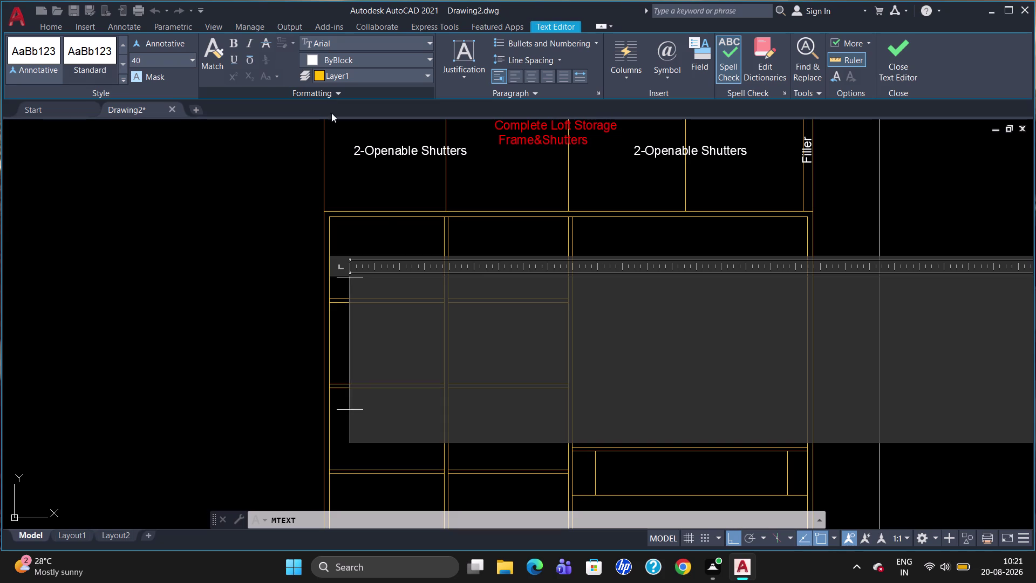
click(425, 329)
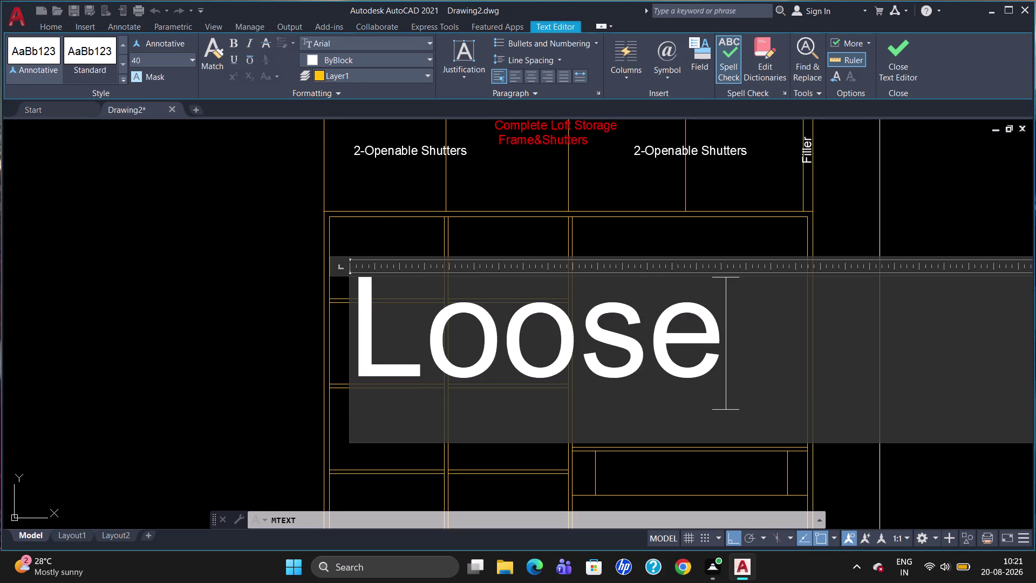
key(space)
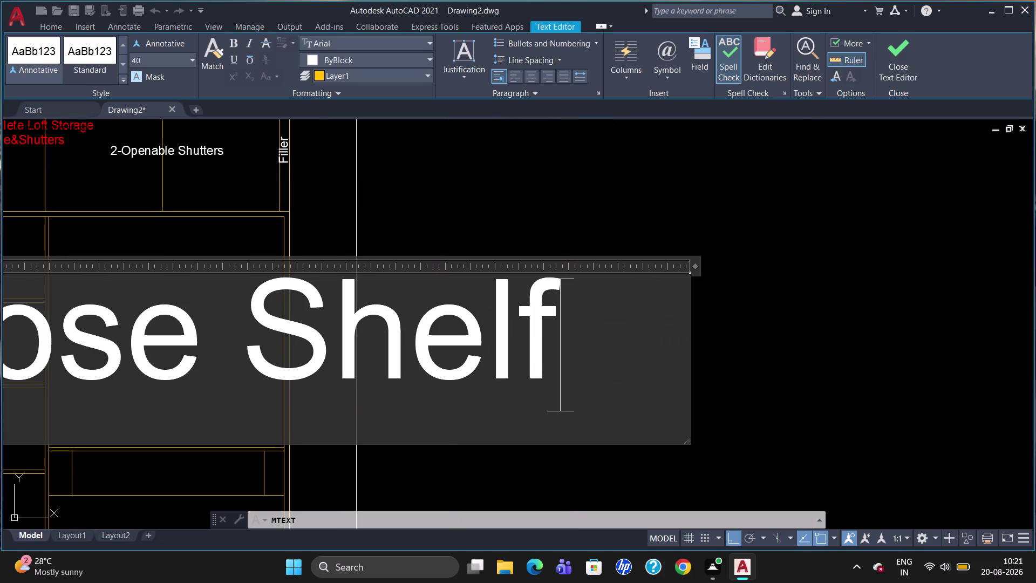
click(566, 450)
scroll(down, 3)
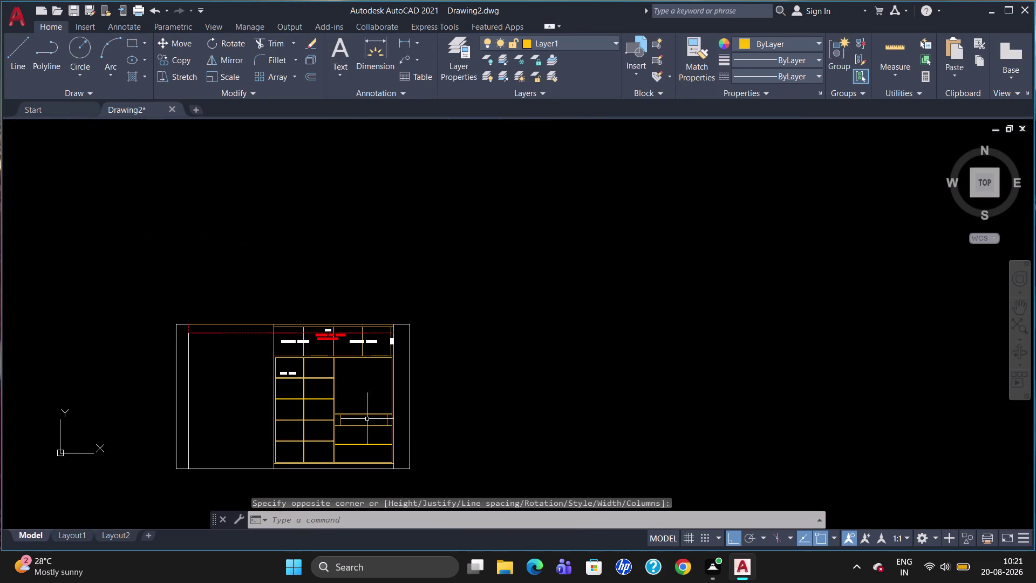
Copy the Loose Shelf label into the second and fourth left compartments.
scroll(up, 3)
scroll(down, 3)
scroll(up, 3)
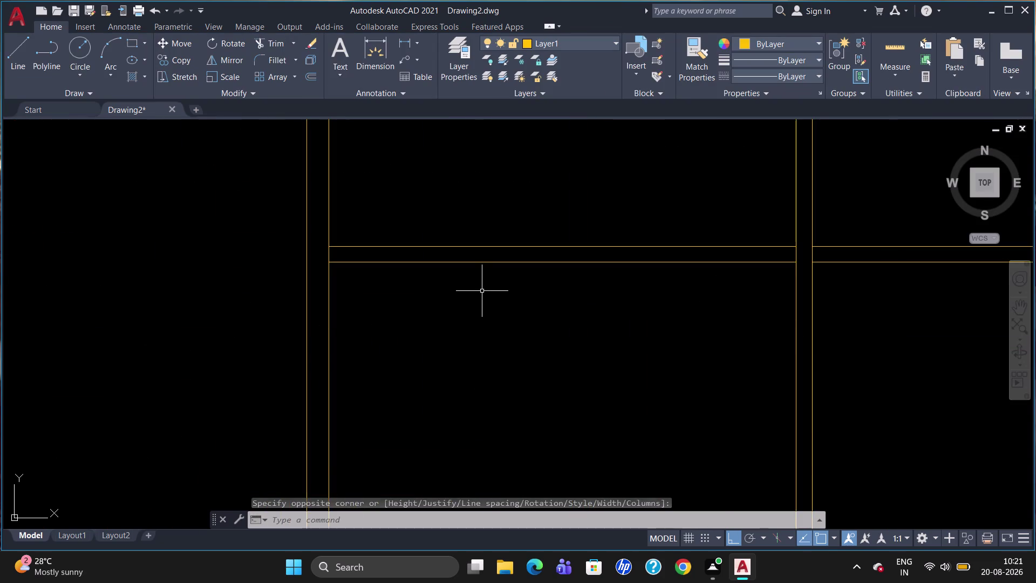
scroll(down, 3)
scroll(down, 3)
scroll(up, 3)
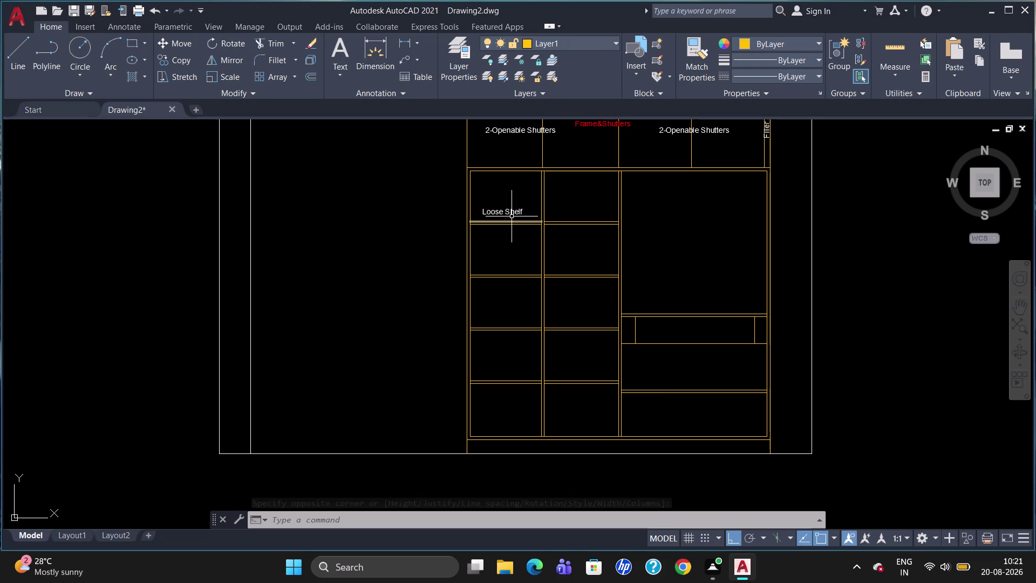
click(511, 210)
text(co)
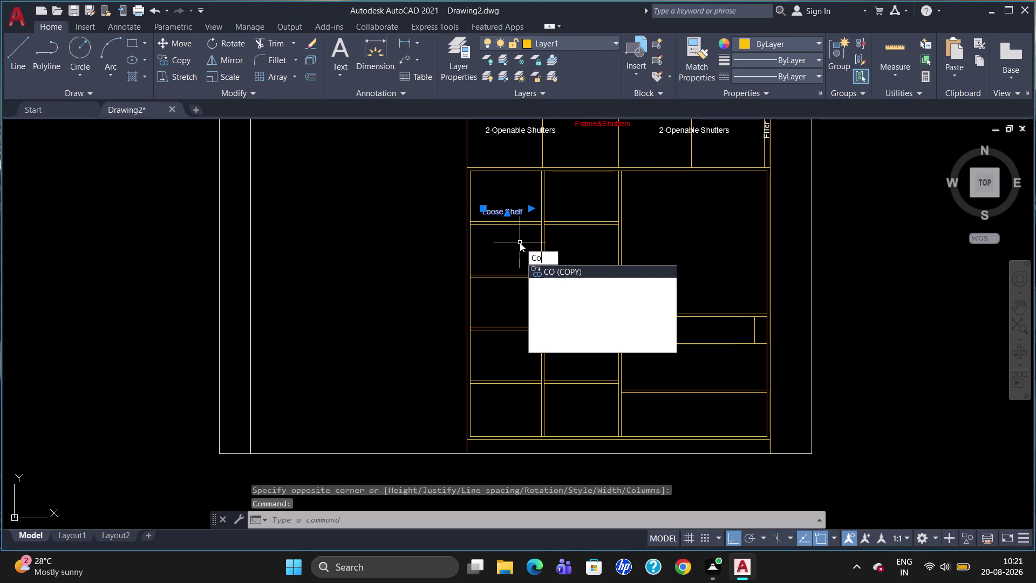
key(Return)
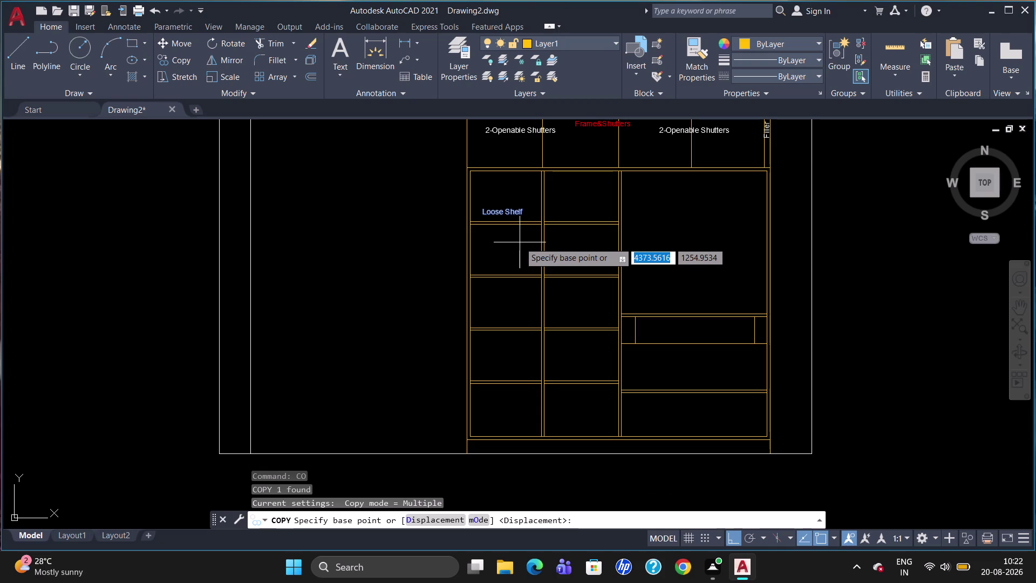
click(502, 207)
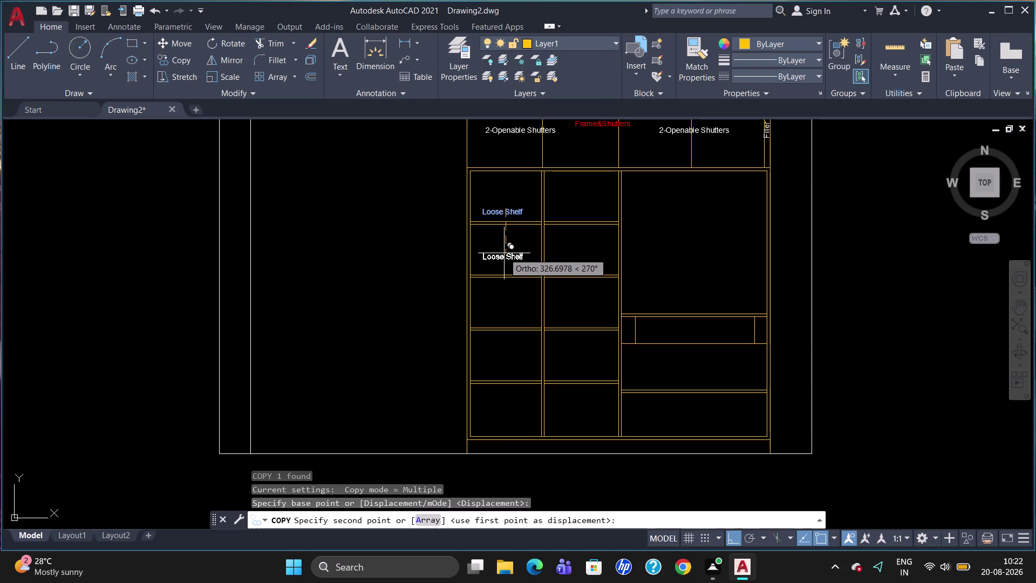
click(509, 261)
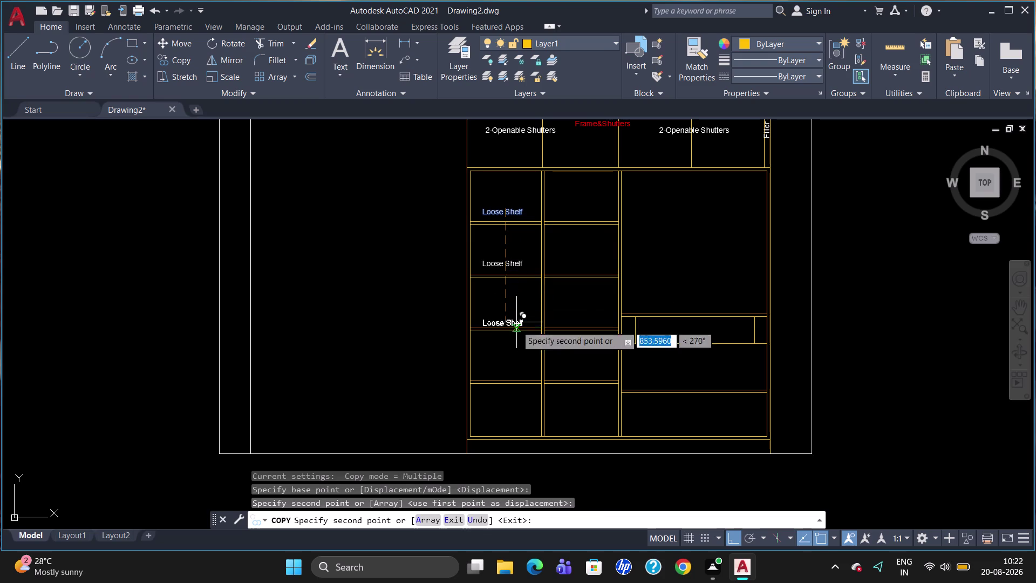
click(520, 368)
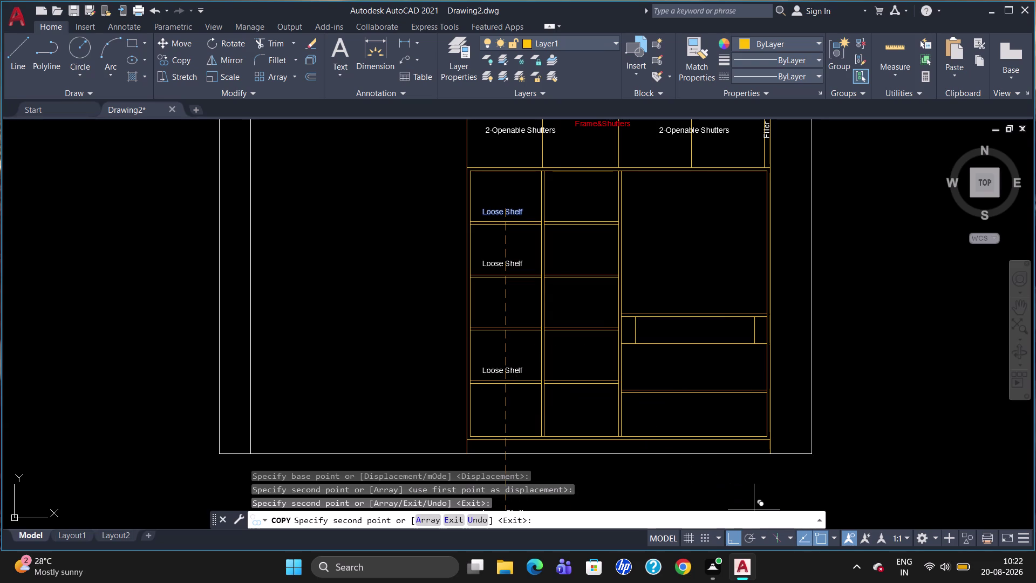
Add Loose Shelf copies to the fourth, second and top middle compartments and right section.
click(752, 542)
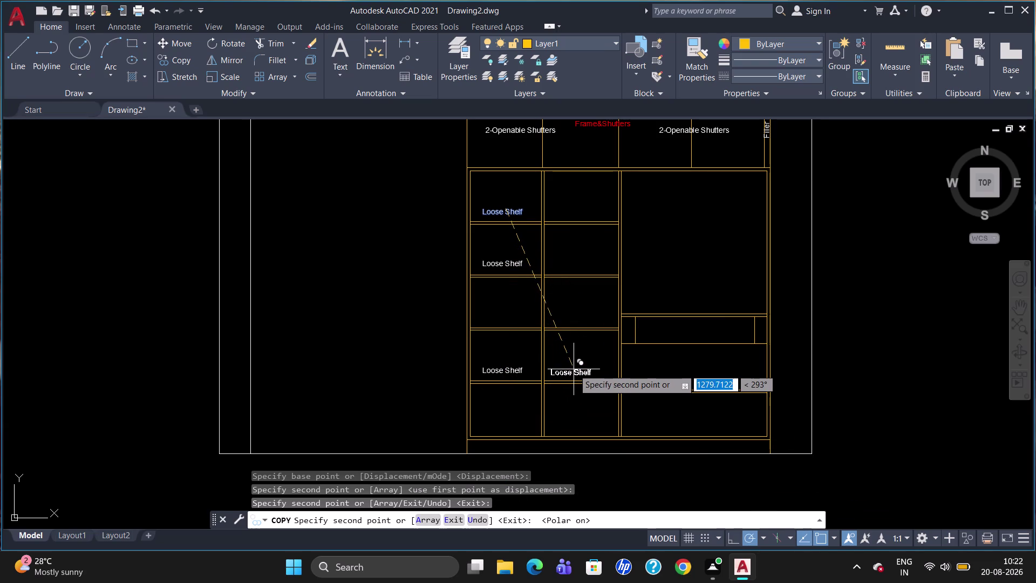
click(578, 369)
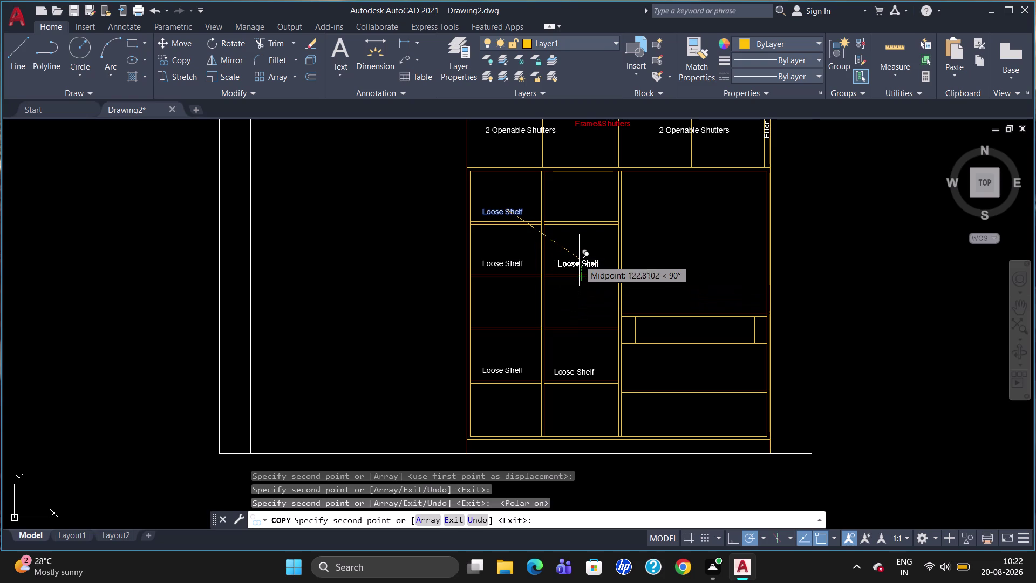
click(579, 259)
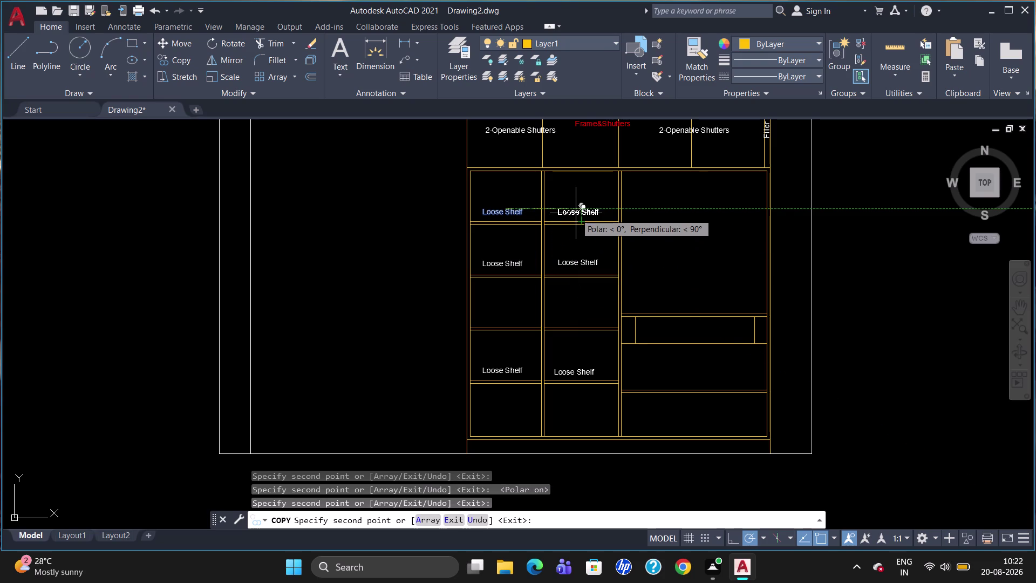
click(576, 212)
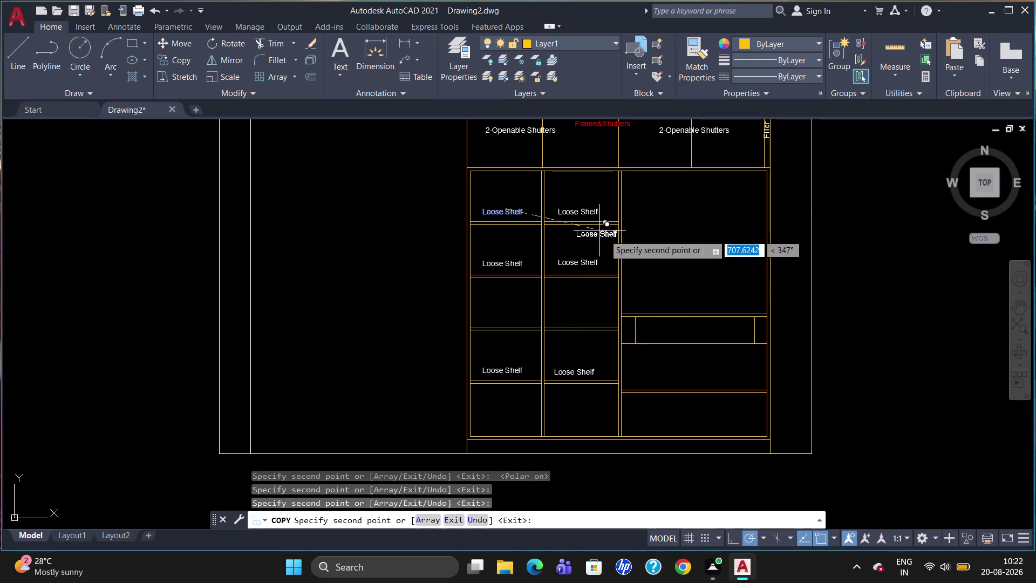
click(689, 374)
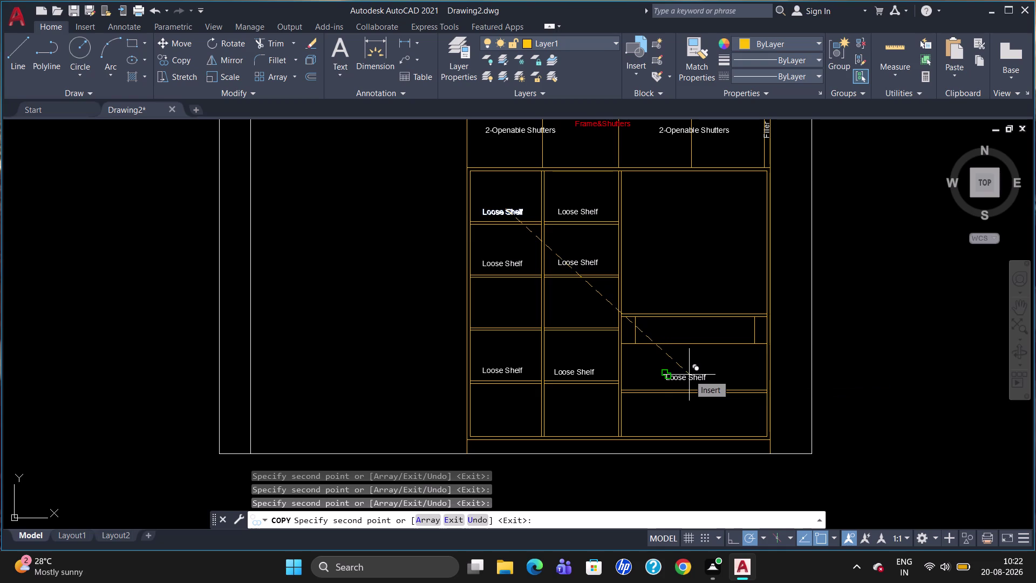
key(Escape)
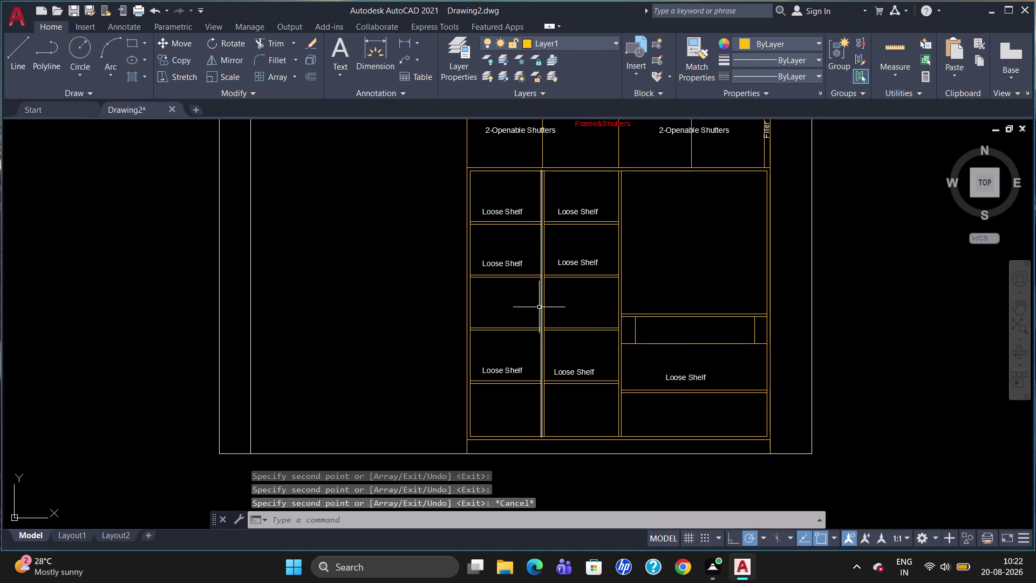
Create a white, height-40 text box in the left column's third cell.
key(t)
key(Return)
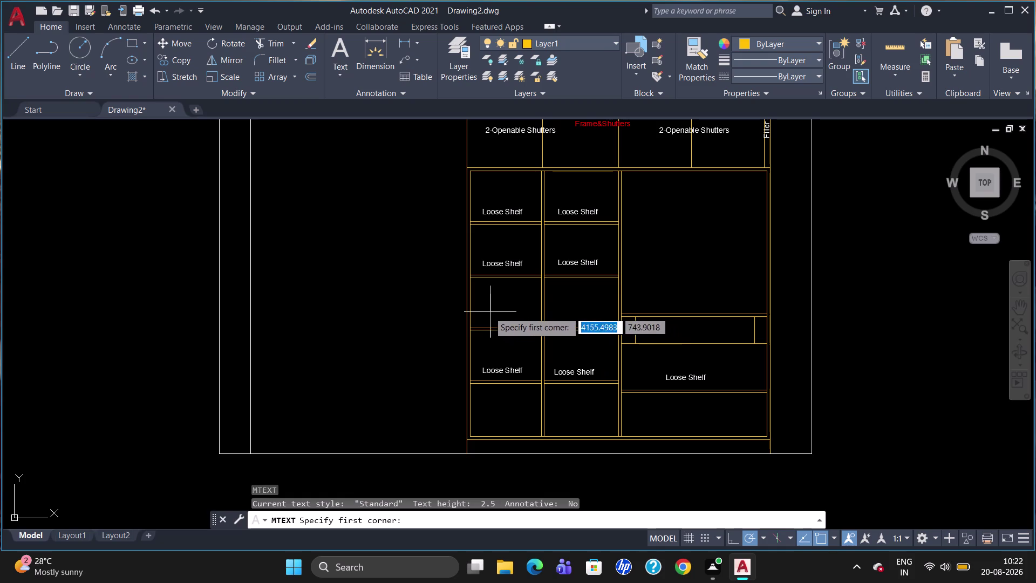
click(488, 312)
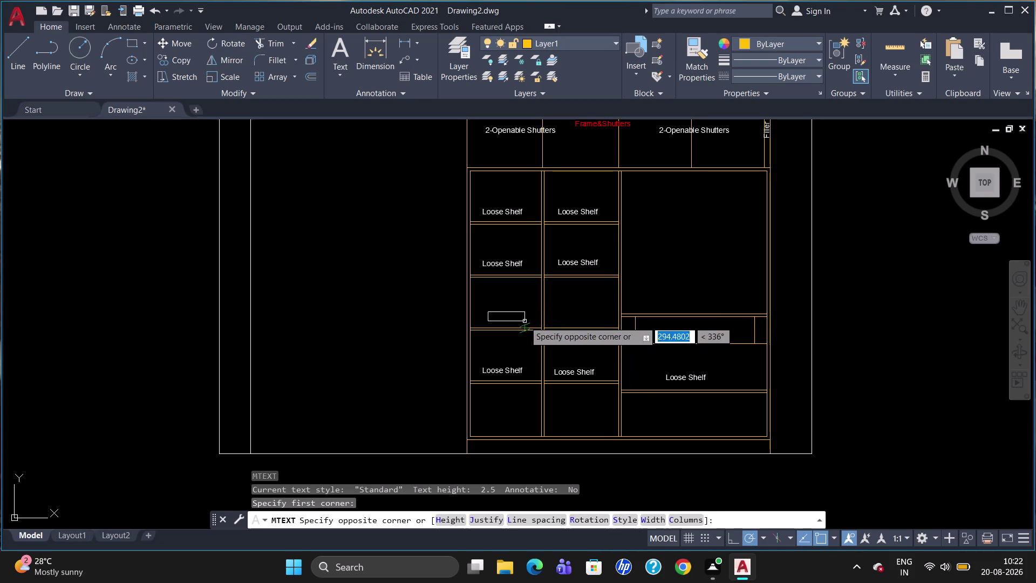
click(526, 321)
click(164, 62)
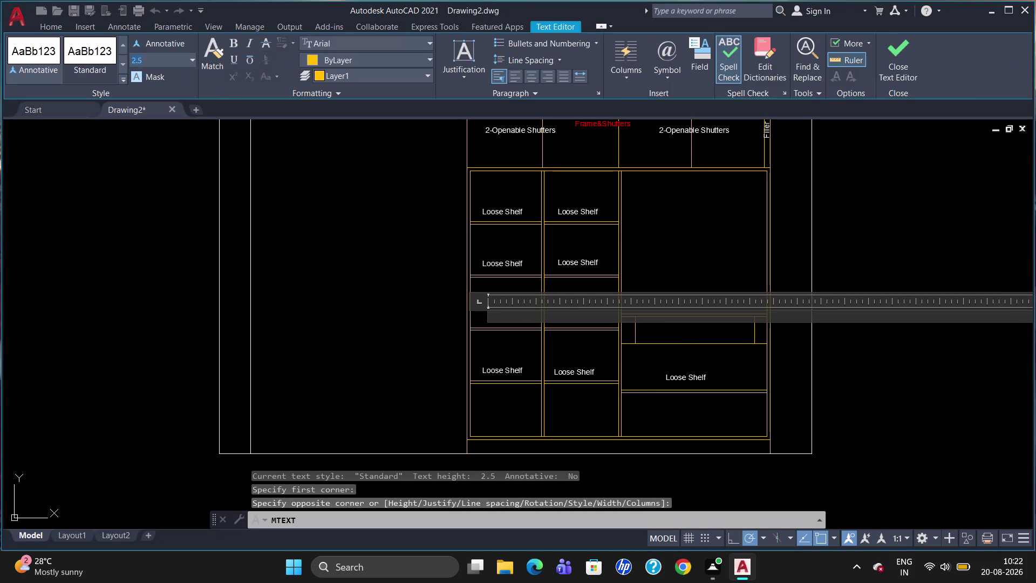
key(BackSpace)
key(4)
key(0)
key(Return)
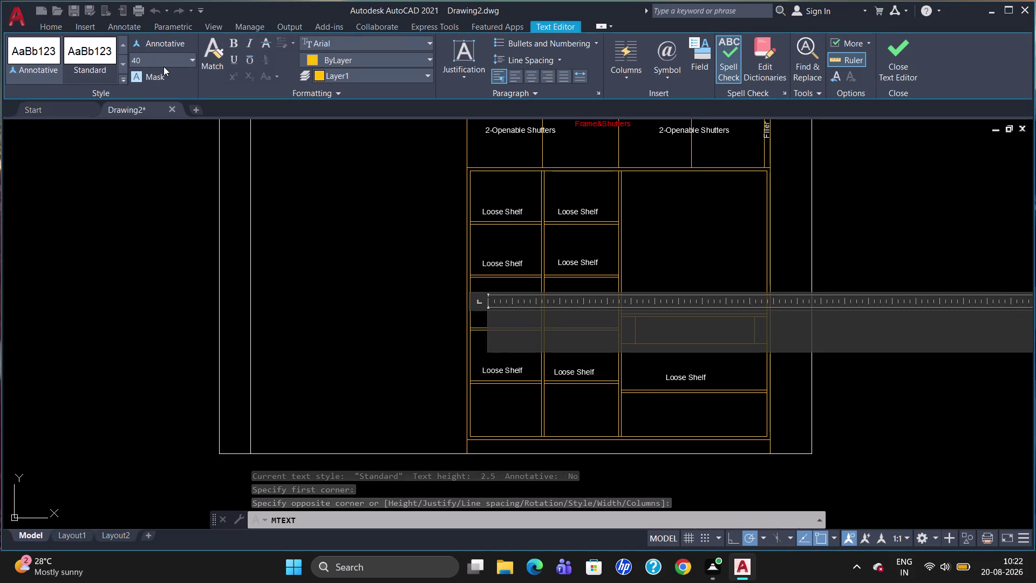
click(315, 62)
click(323, 96)
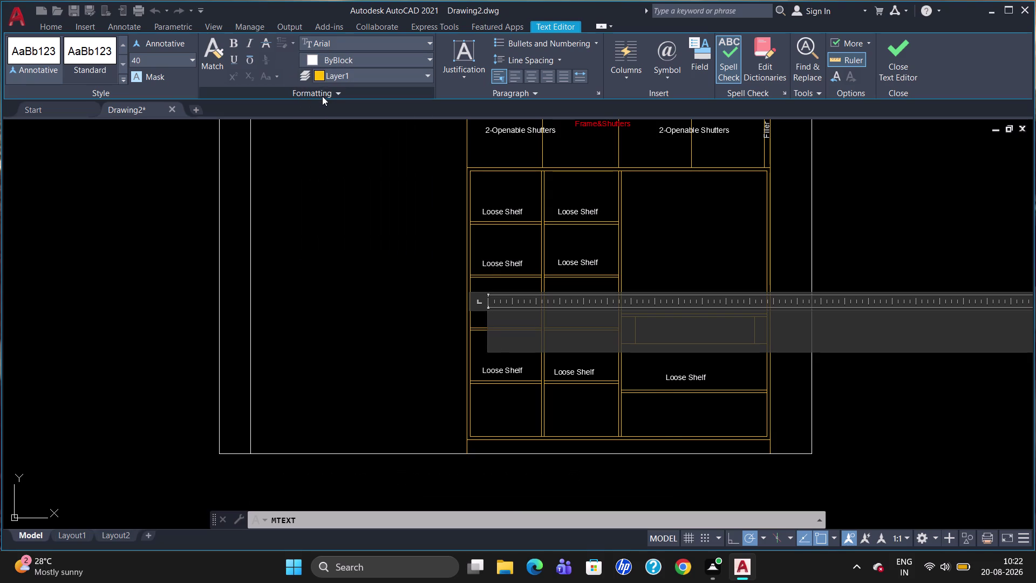
Write the label 'Fix.Shelf' in the box and close the text editor.
key(period)
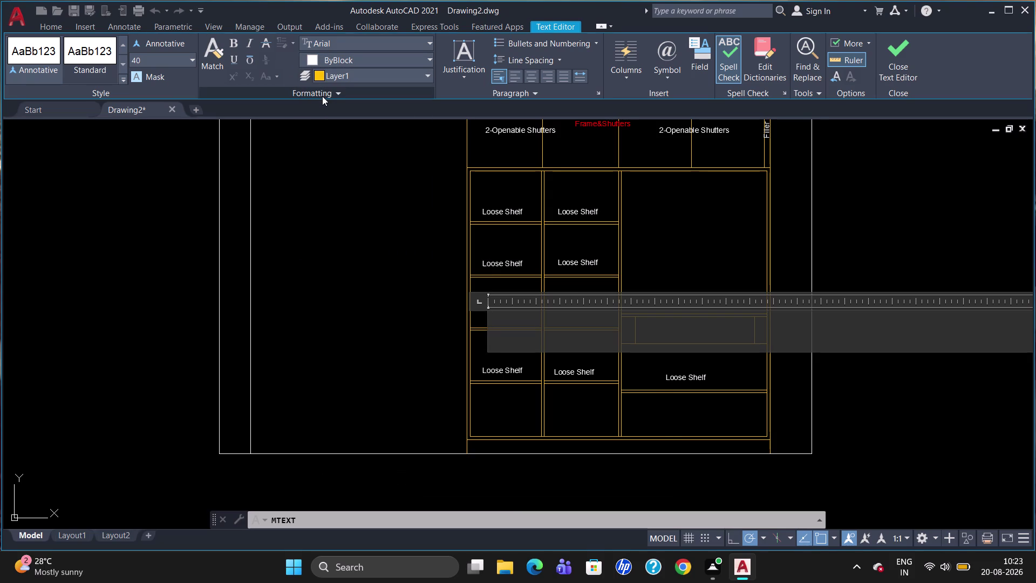
text(he)
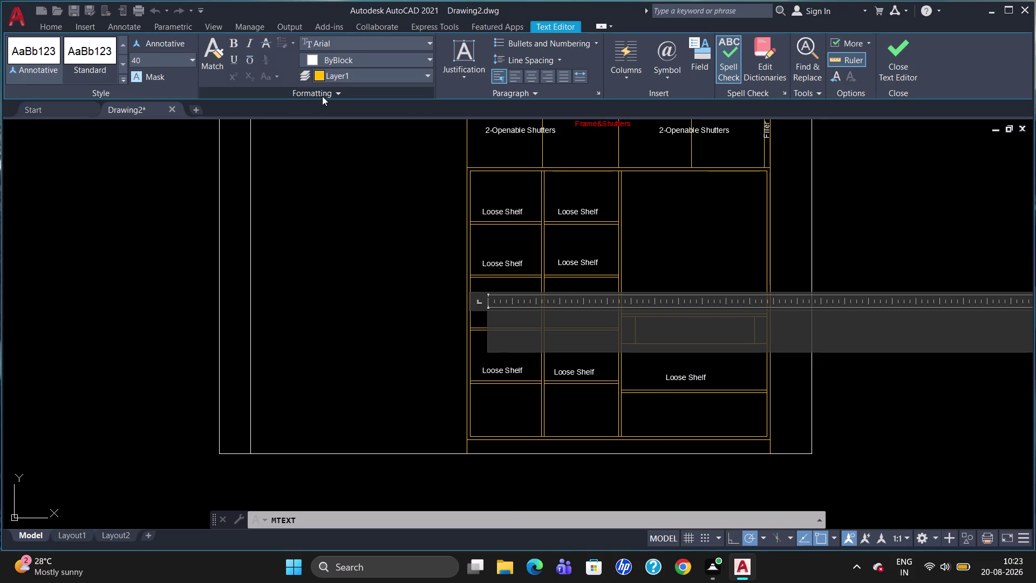
text(lf)
click(531, 341)
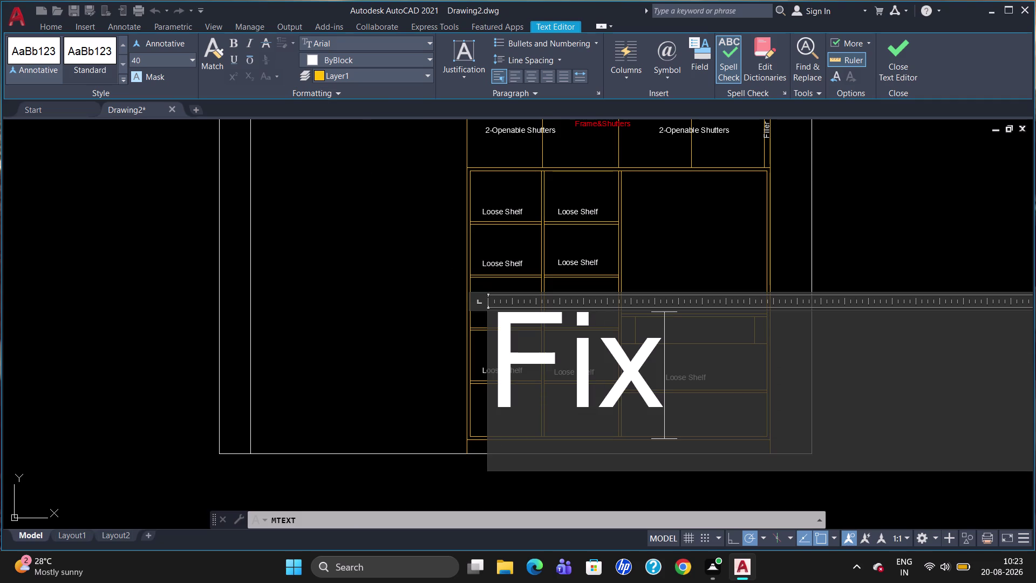
key(BackSpace)
key(period)
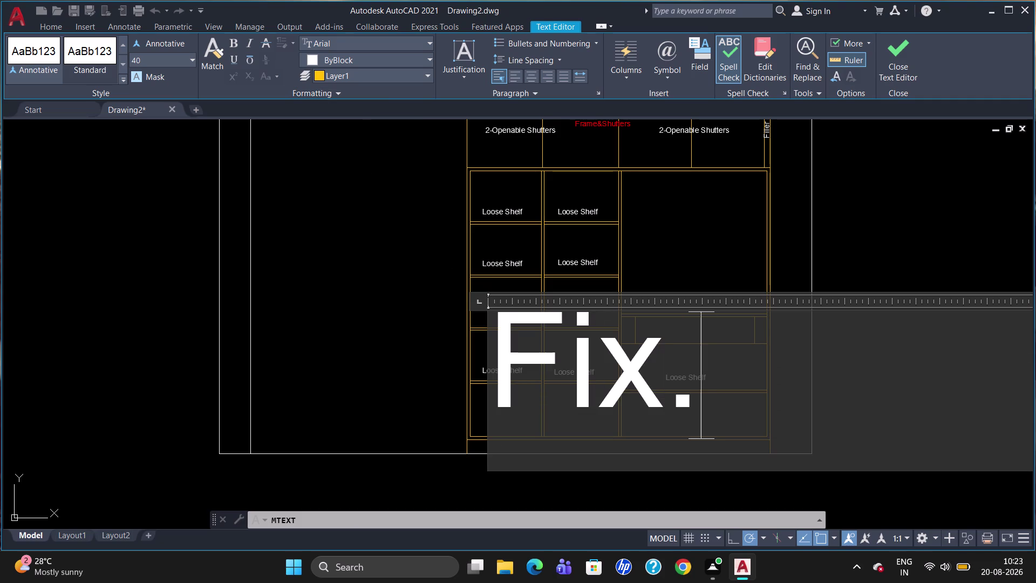
key(j)
key(BackSpace)
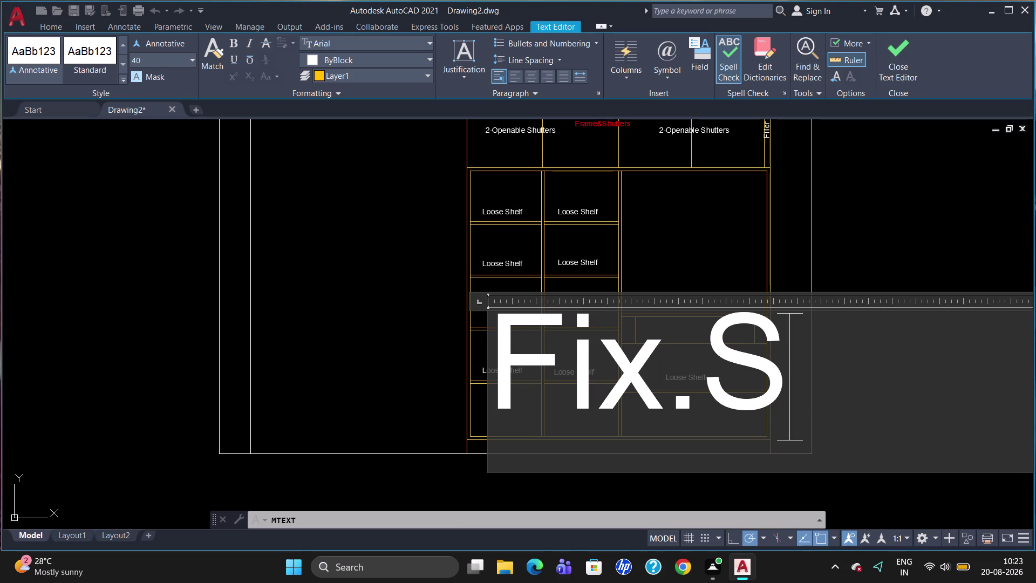
text(helf)
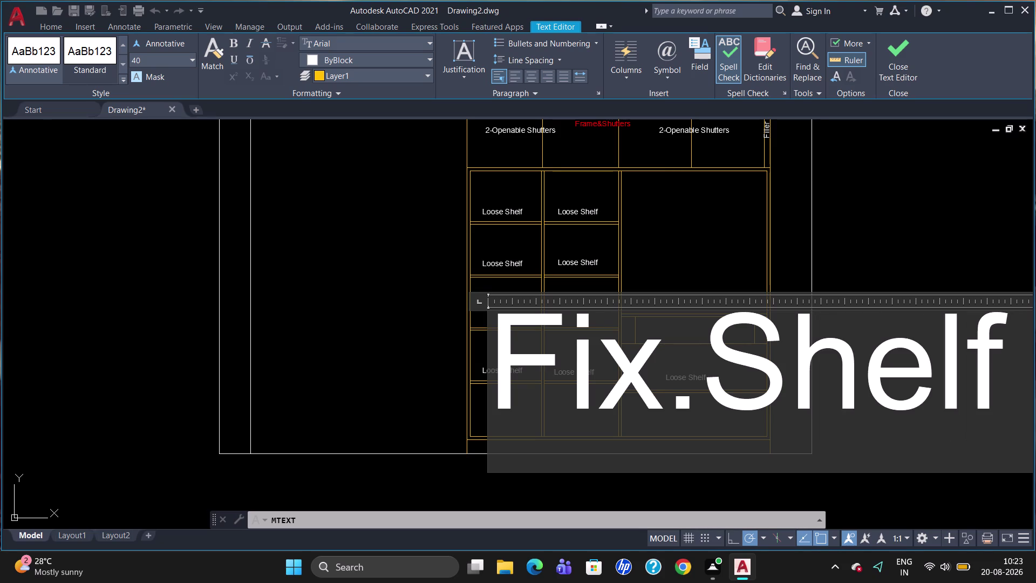
click(419, 465)
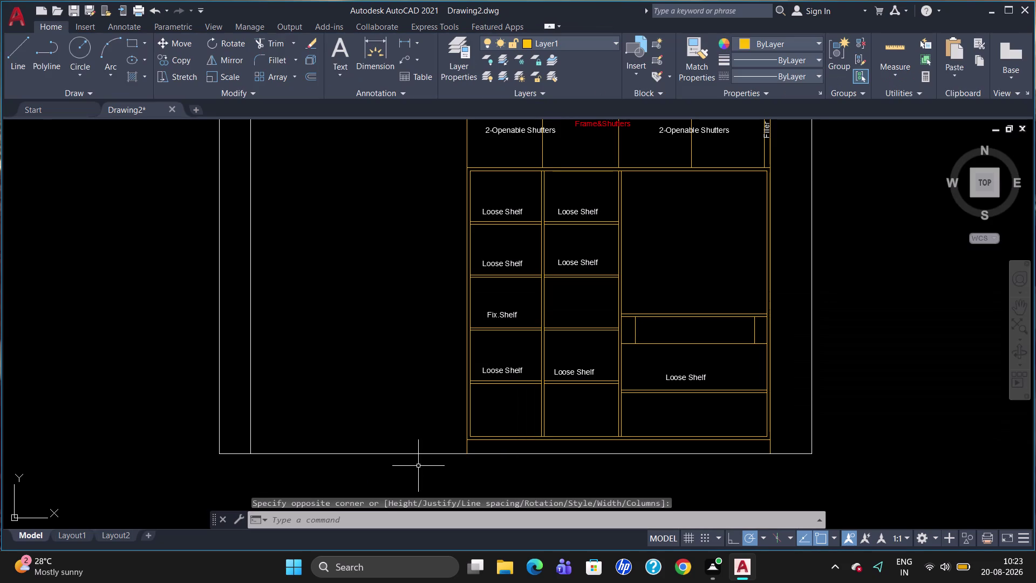
Copy Fix.Shelf into the middle column's third cell and above the right drawer strip.
click(507, 315)
text(c)
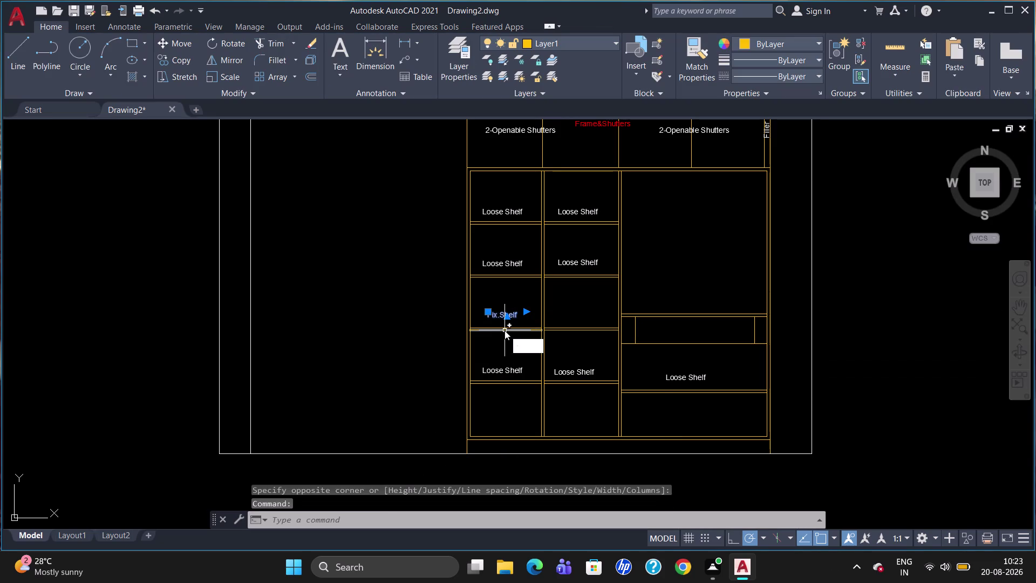
text(o)
key(o)
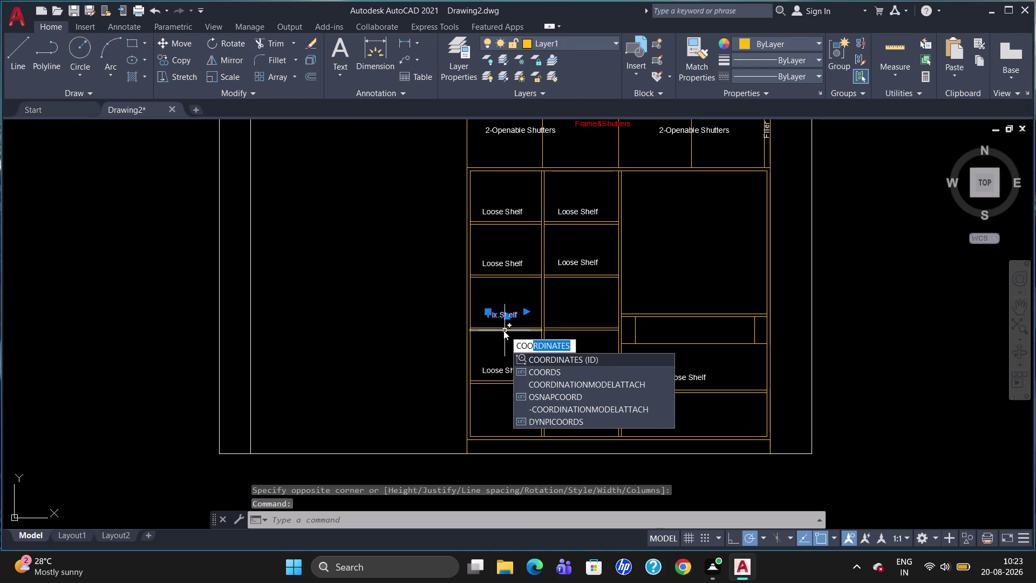
key(BackSpace)
key(BackSpace)
key(Return)
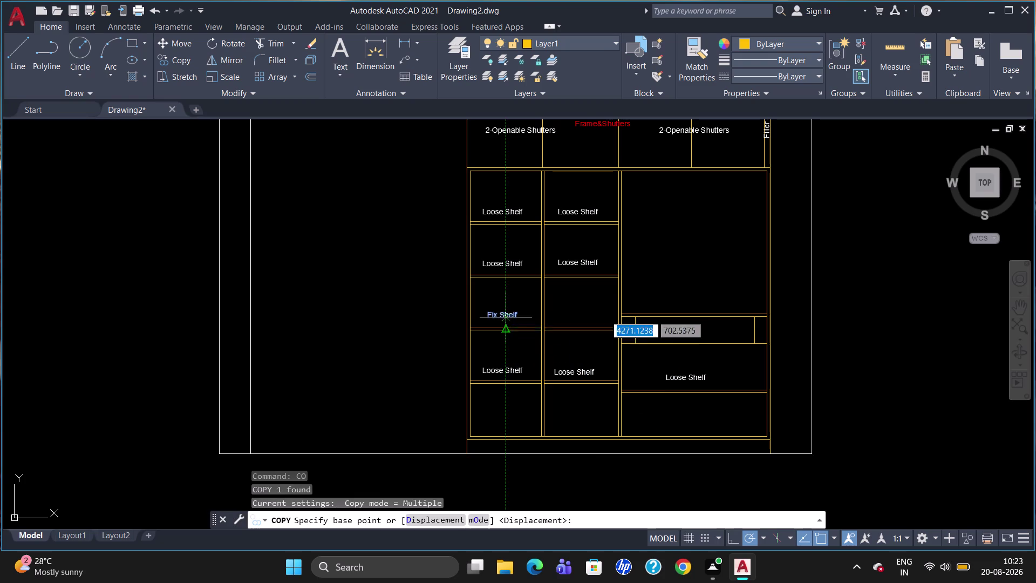
click(503, 314)
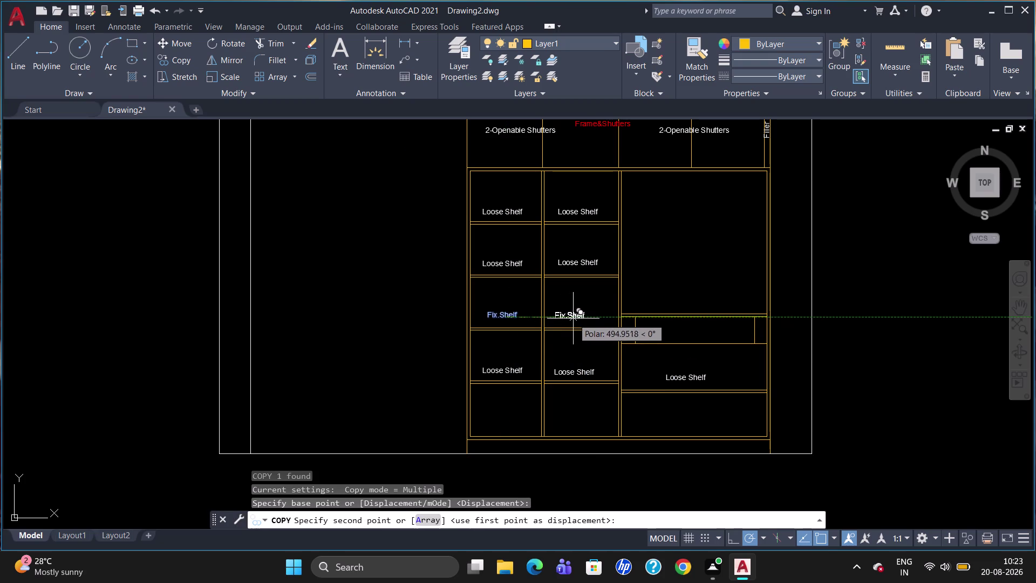
click(573, 318)
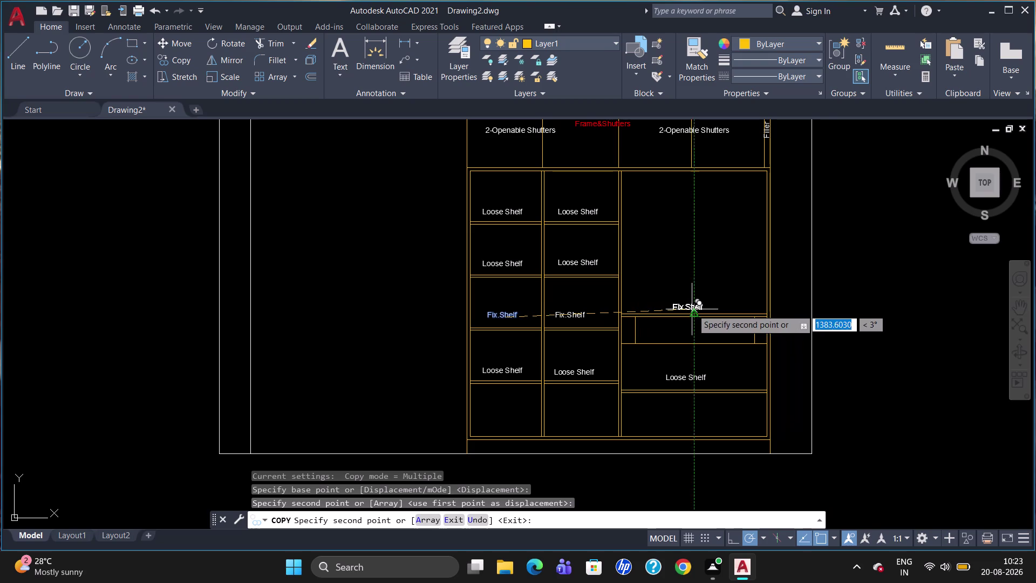
click(694, 308)
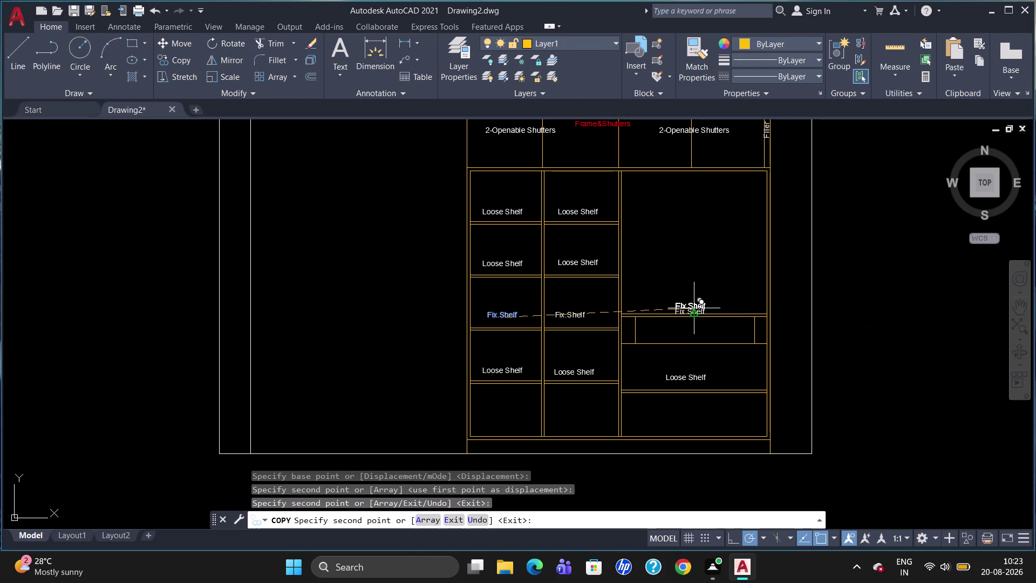
key(Escape)
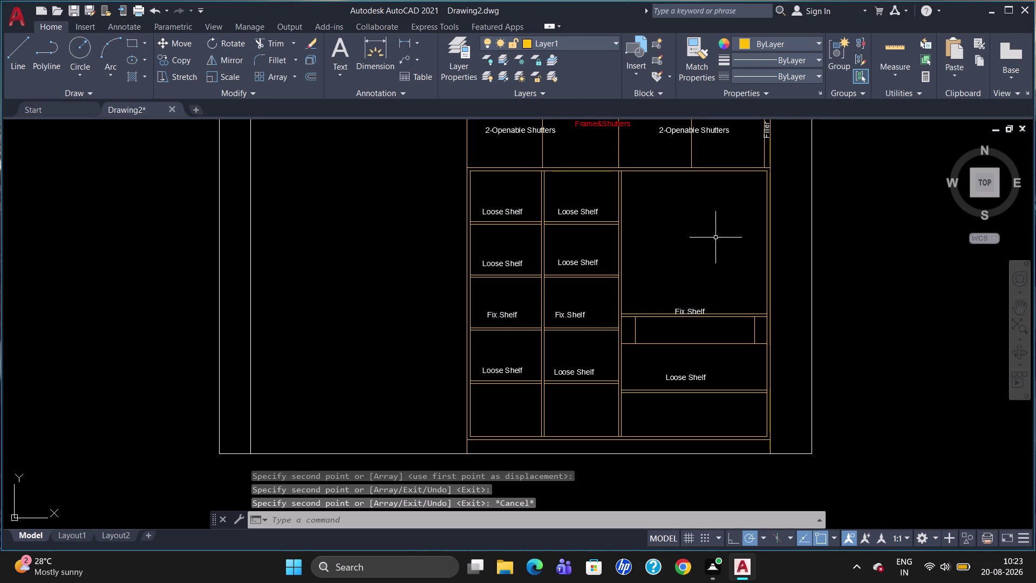
scroll(down, 3)
click(746, 173)
Copy the upright Filler label to both ends of the right drawer strip.
key(c)
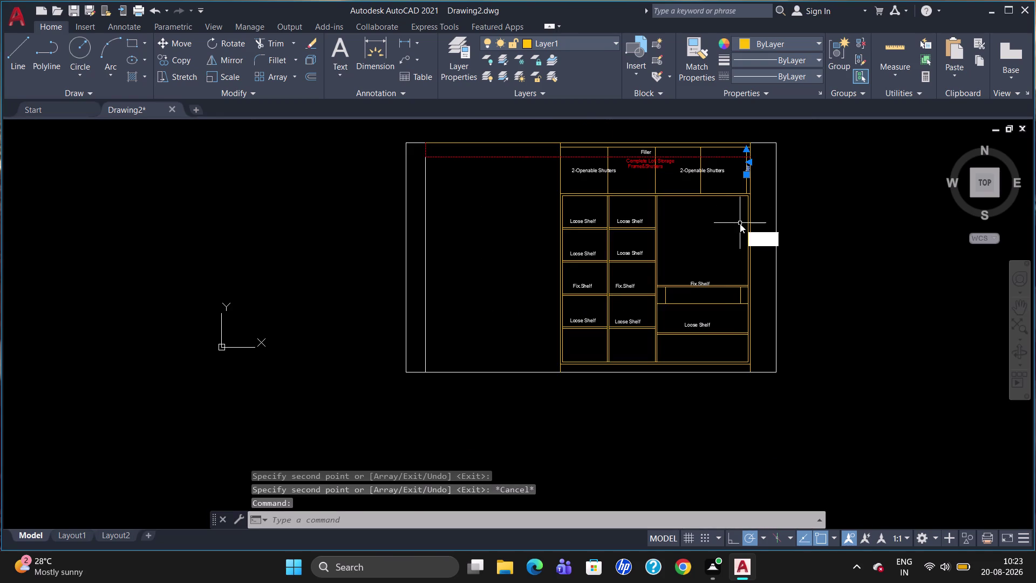
key(o)
key(Return)
click(746, 173)
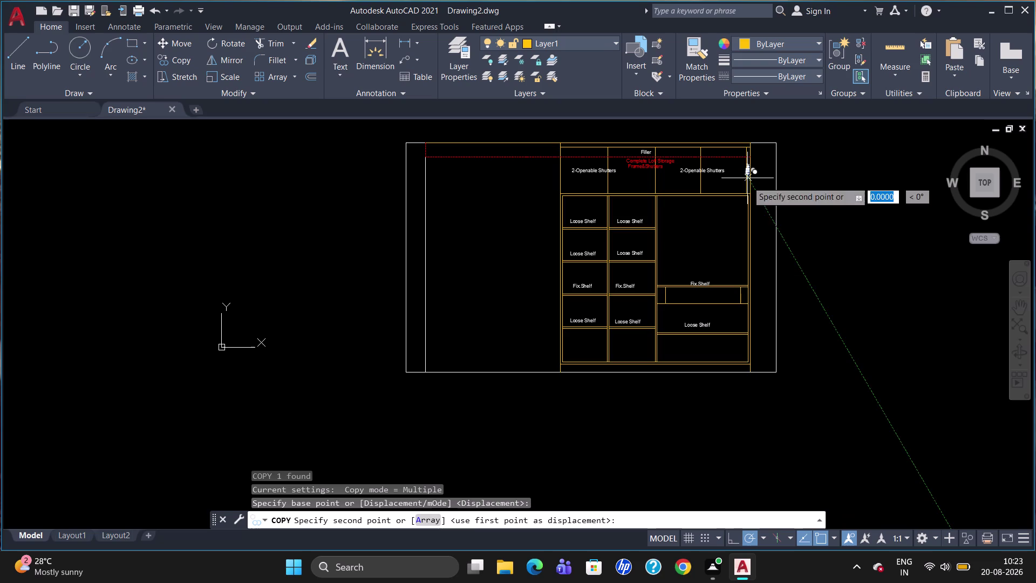
scroll(up, 3)
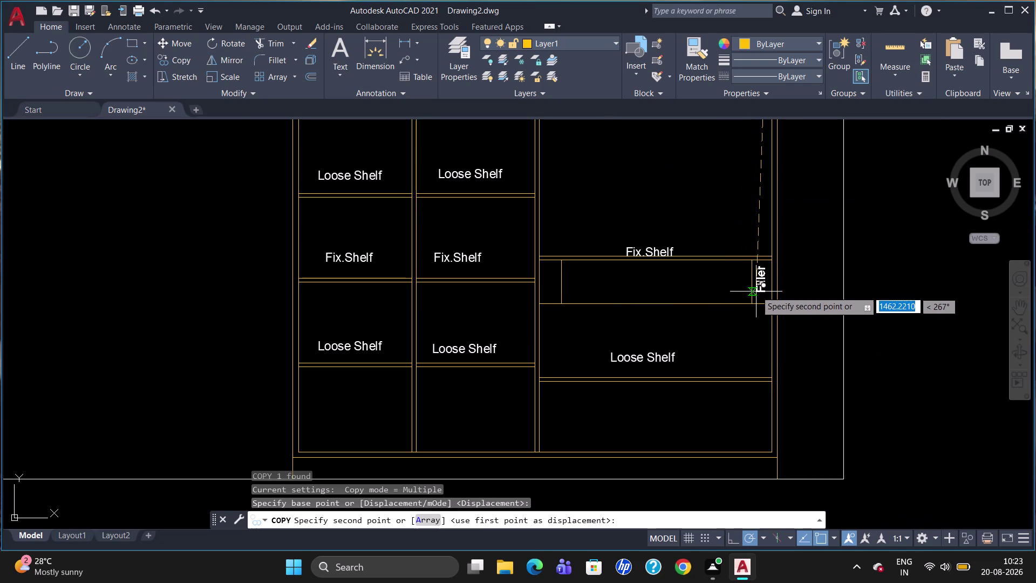
click(756, 291)
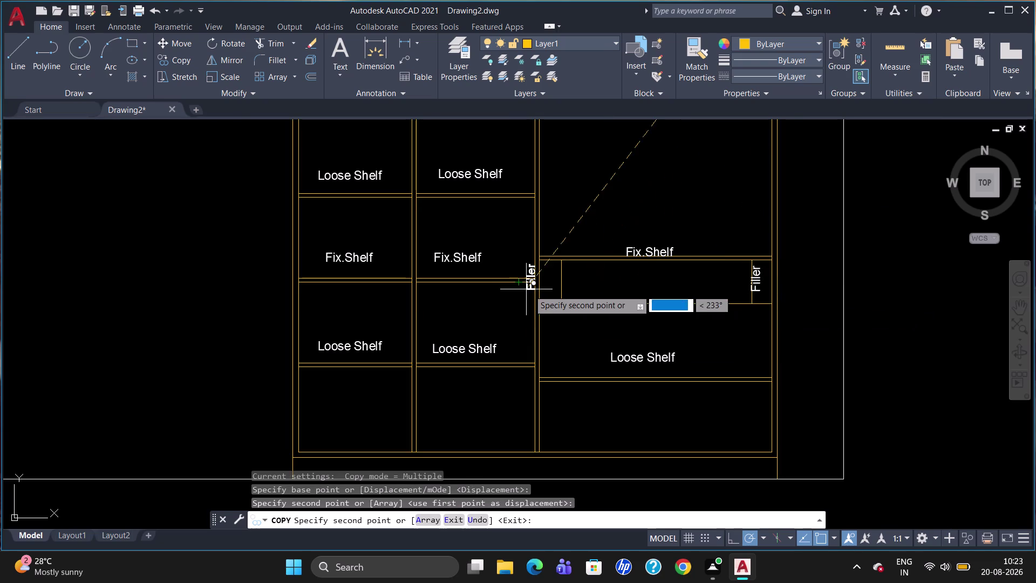
click(546, 294)
key(Escape)
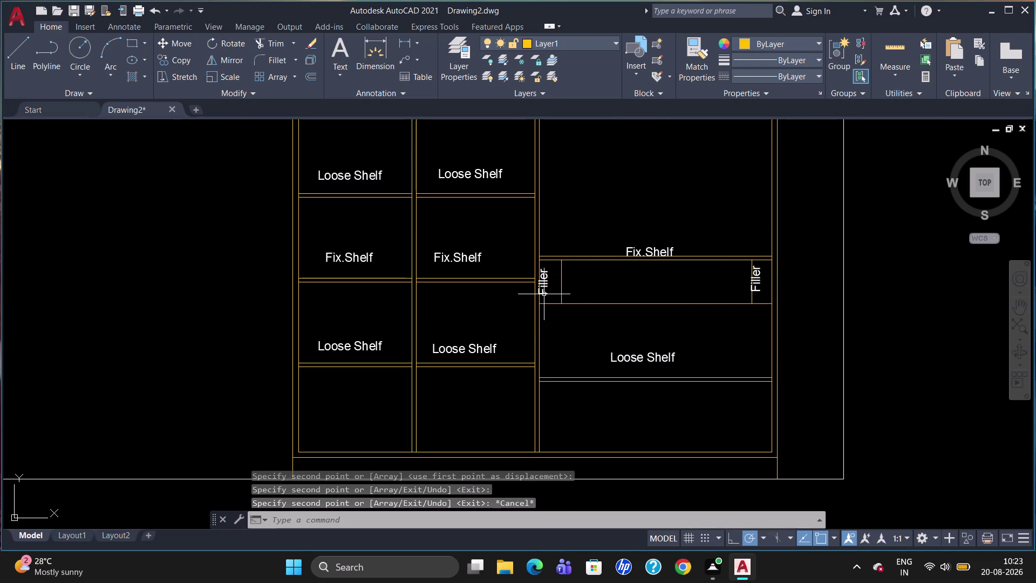
click(543, 288)
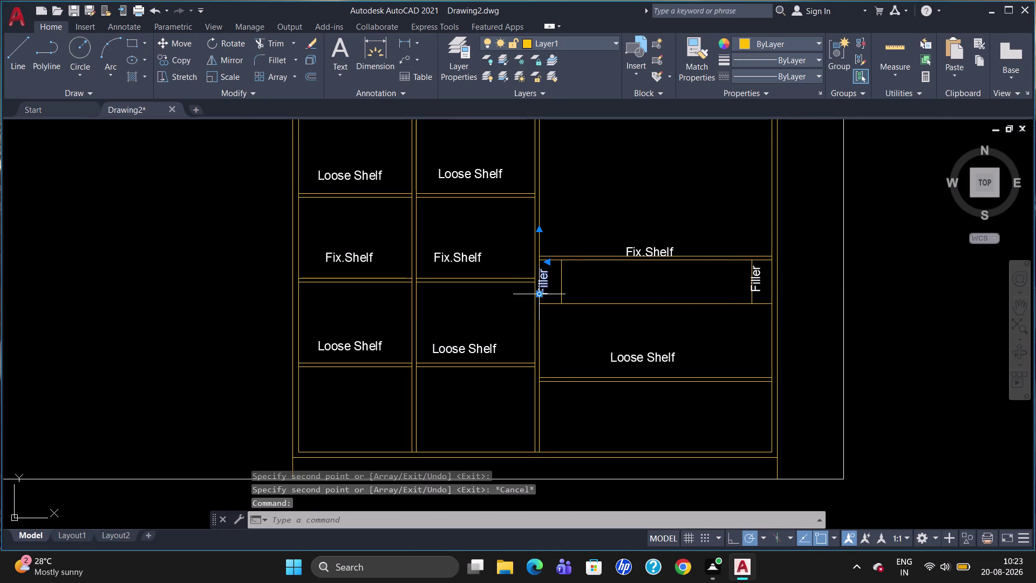
click(538, 293)
click(544, 292)
key(Escape)
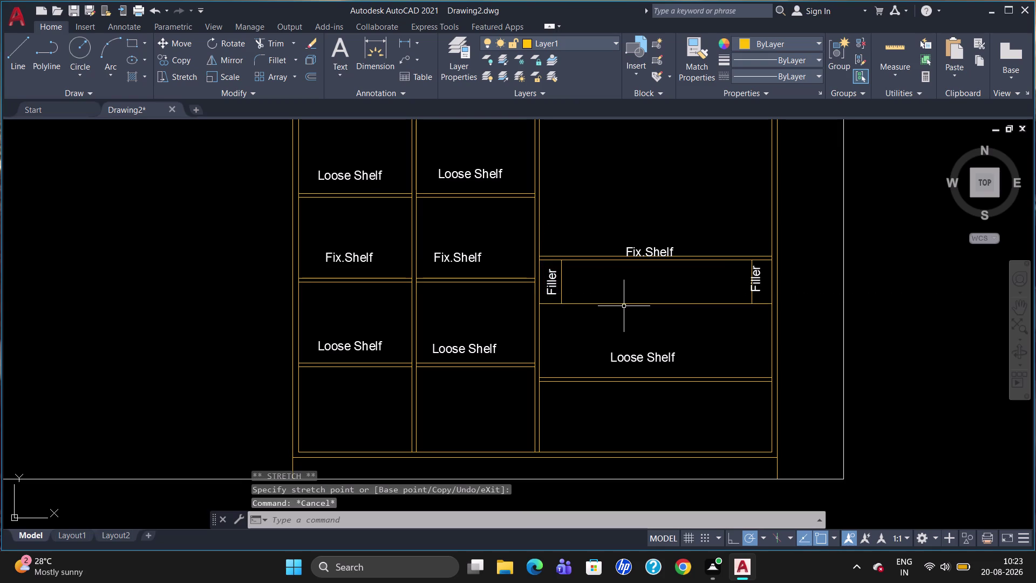
Select the line beneath the right drawer strip.
drag(624, 306, 614, 278)
click(613, 278)
double_click(614, 278)
drag(614, 278, 628, 294)
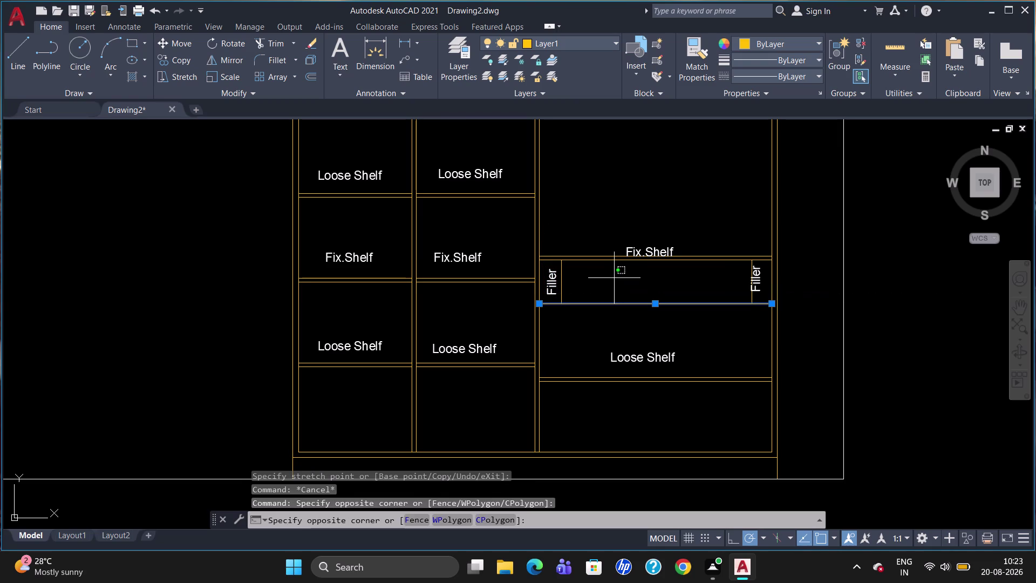
drag(604, 304, 615, 293)
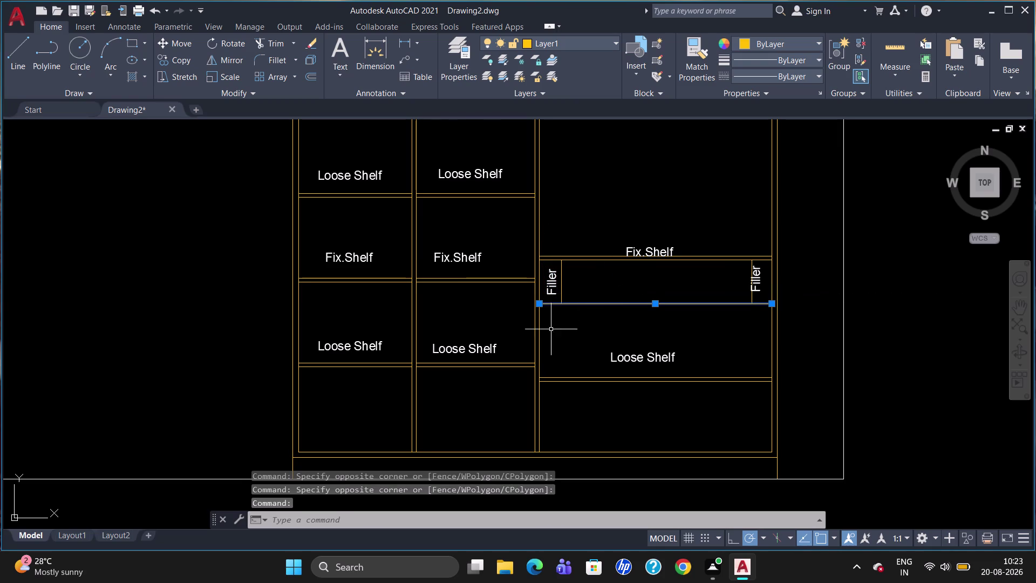
scroll(down, 3)
scroll(up, 3)
scroll(down, 3)
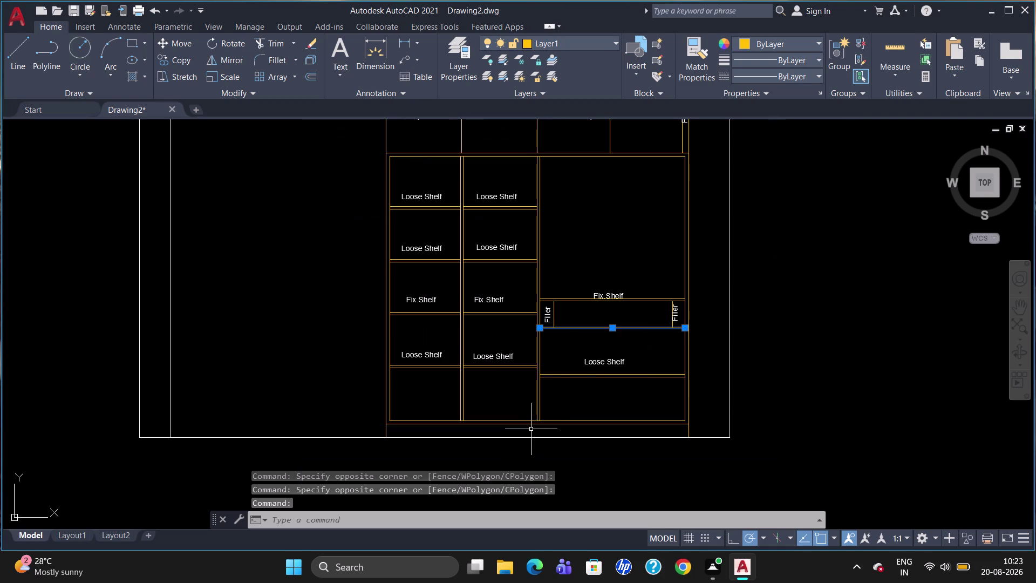
Start a multiline text note beside the wardrobe elevation.
key(t)
key(Return)
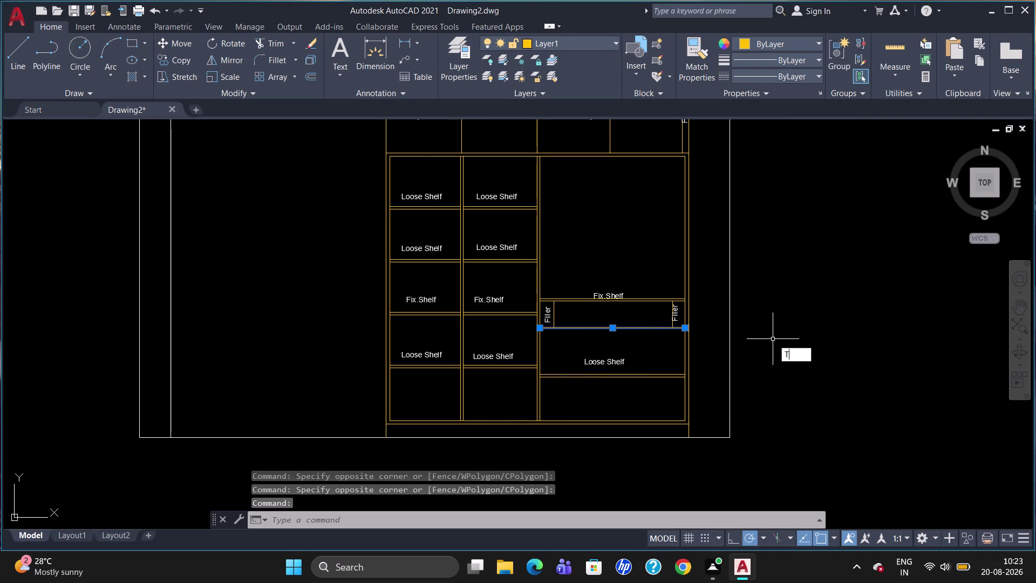
click(761, 282)
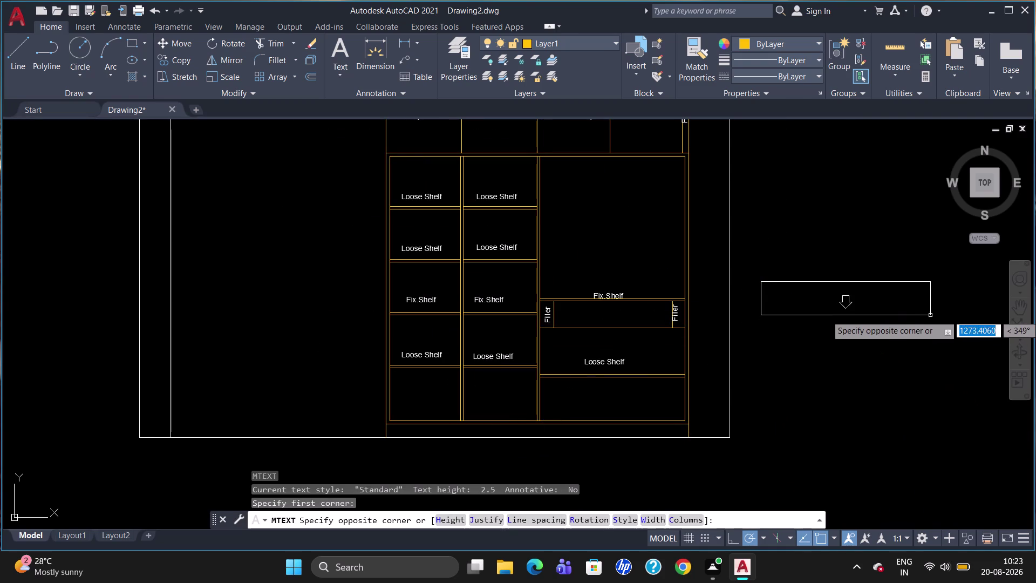
Size the note box and set text height 40 with ByBlock colour.
click(936, 312)
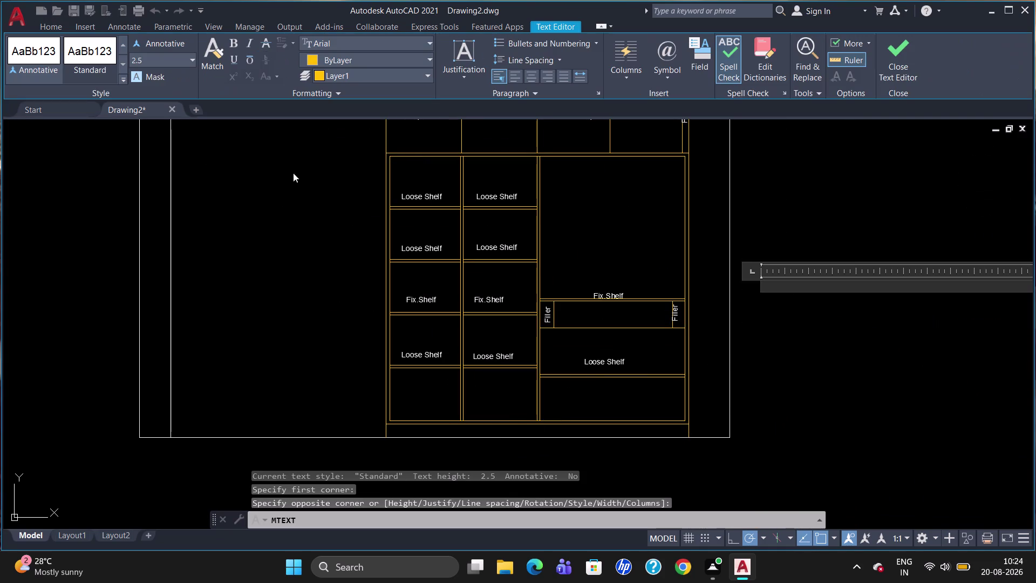
click(156, 63)
key(BackSpace)
key(4)
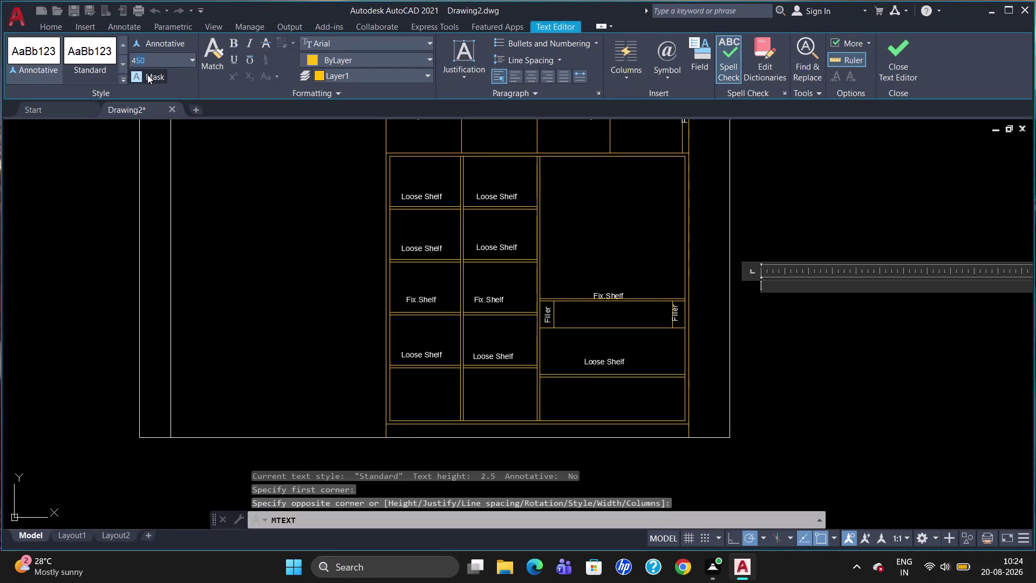
key(0)
key(Return)
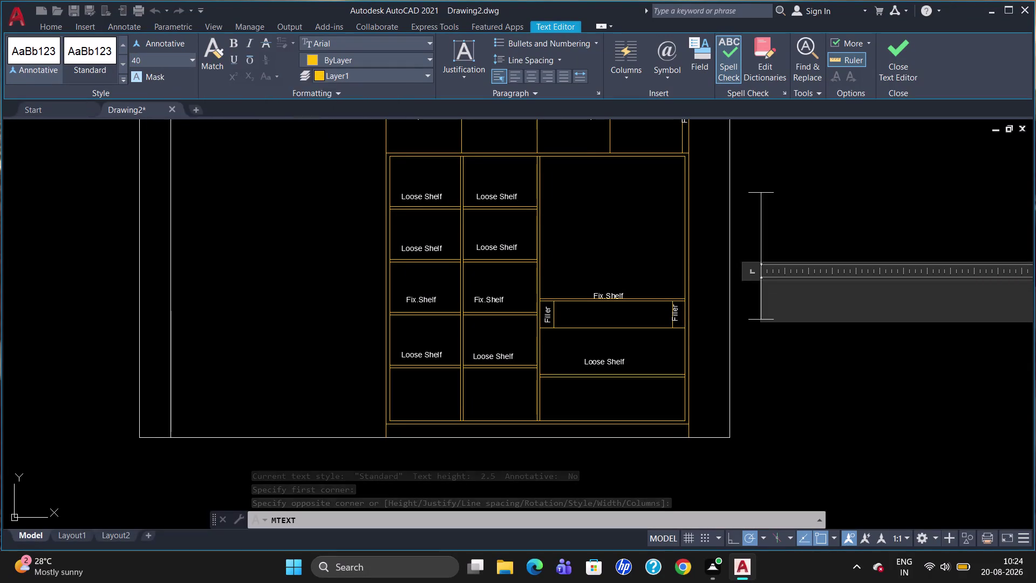
click(319, 60)
click(353, 57)
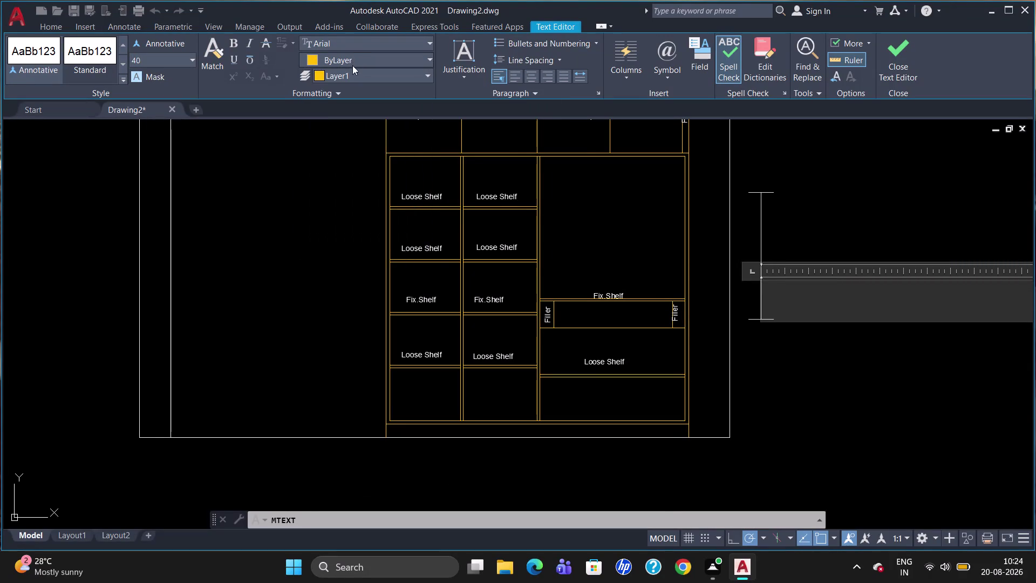
click(367, 50)
click(376, 57)
click(333, 93)
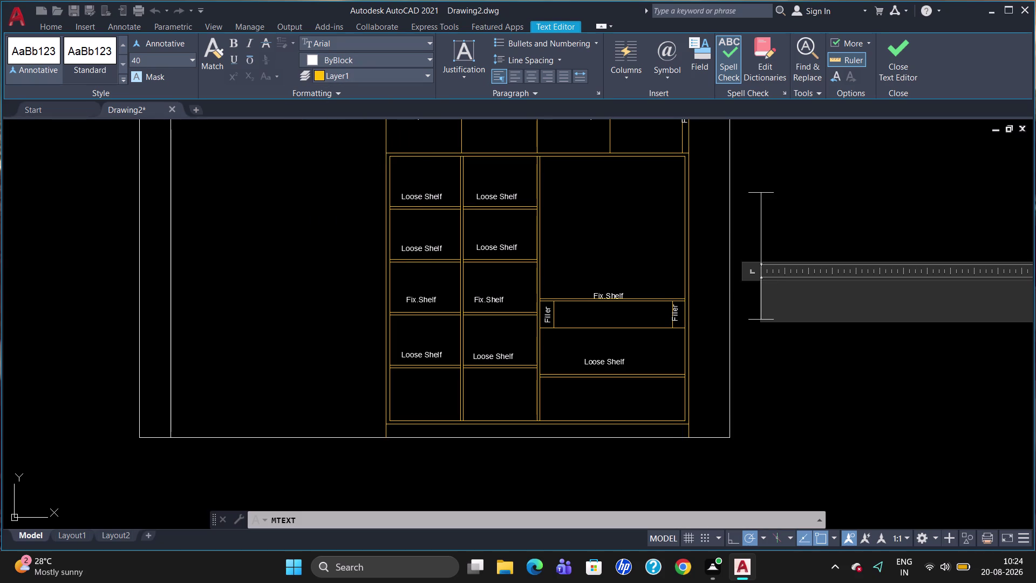
Type 'Shelves Should Be' into the note, correcting a typo.
key(s)
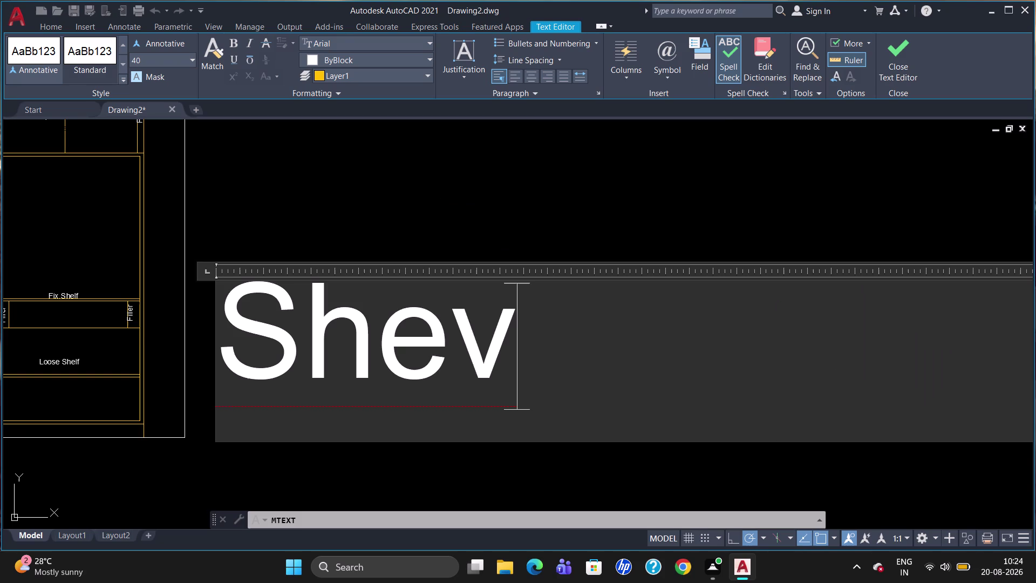
key(BackSpace)
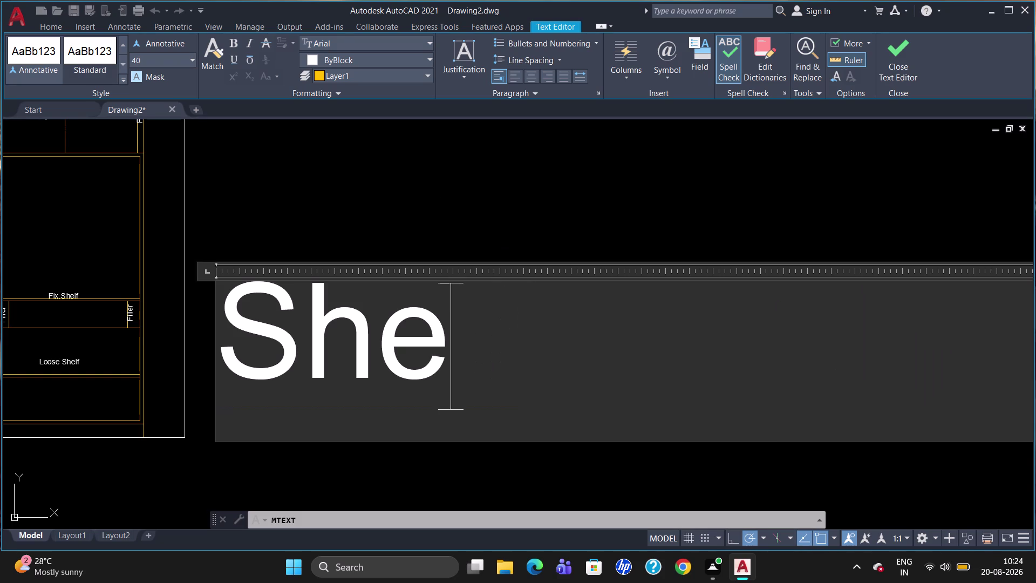
key(l)
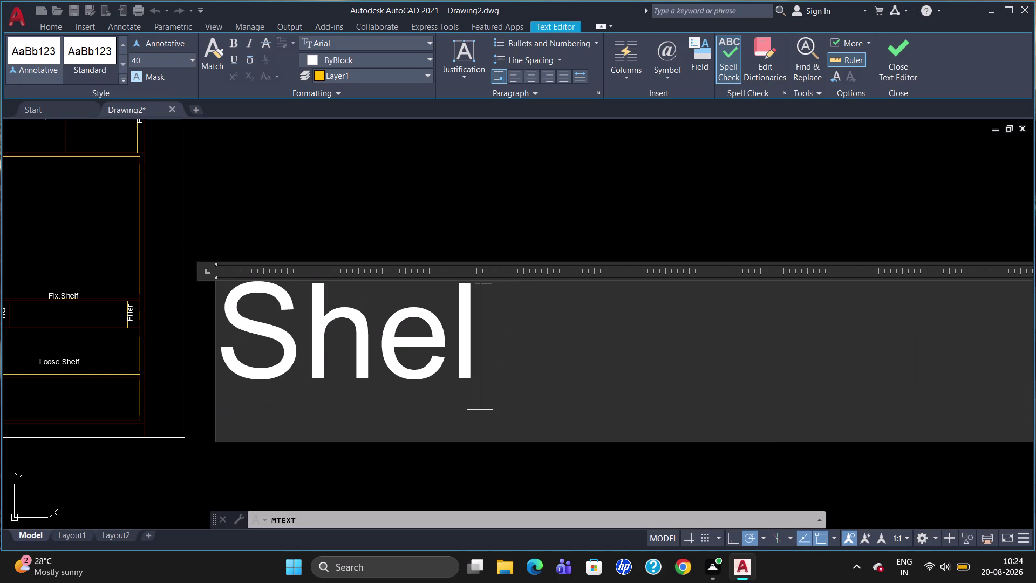
text(ve)
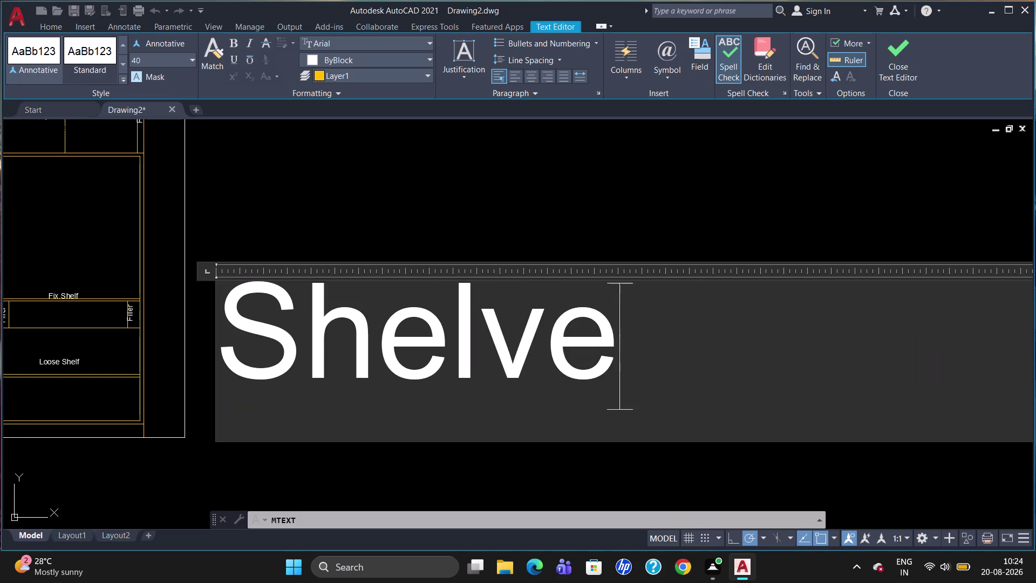
text(s)
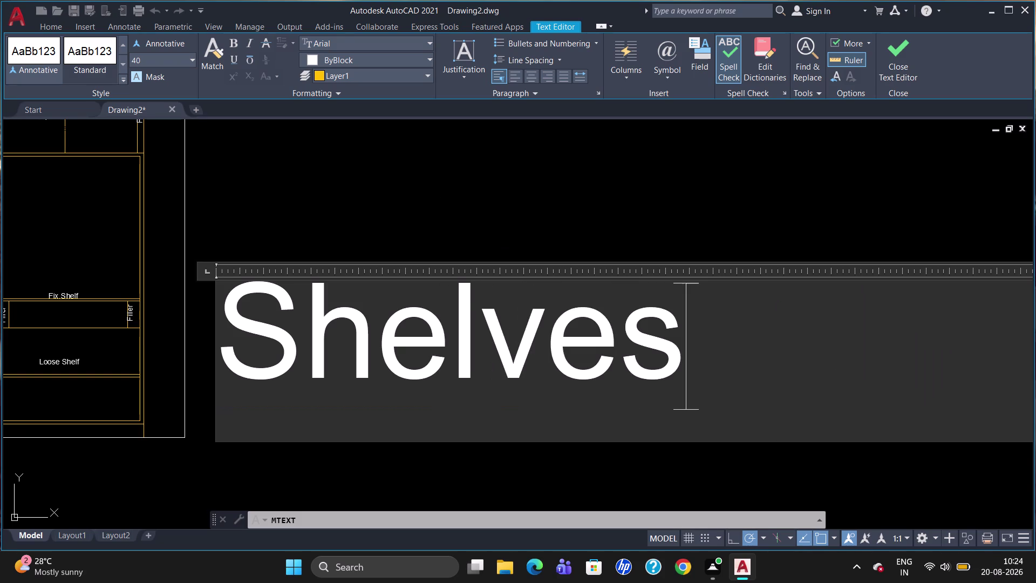
key(space)
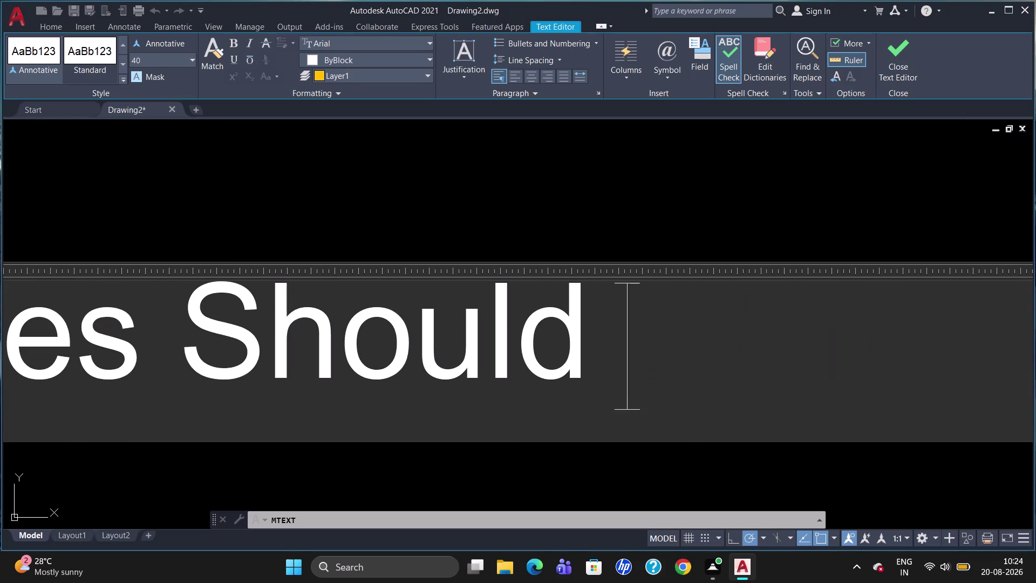
key(e)
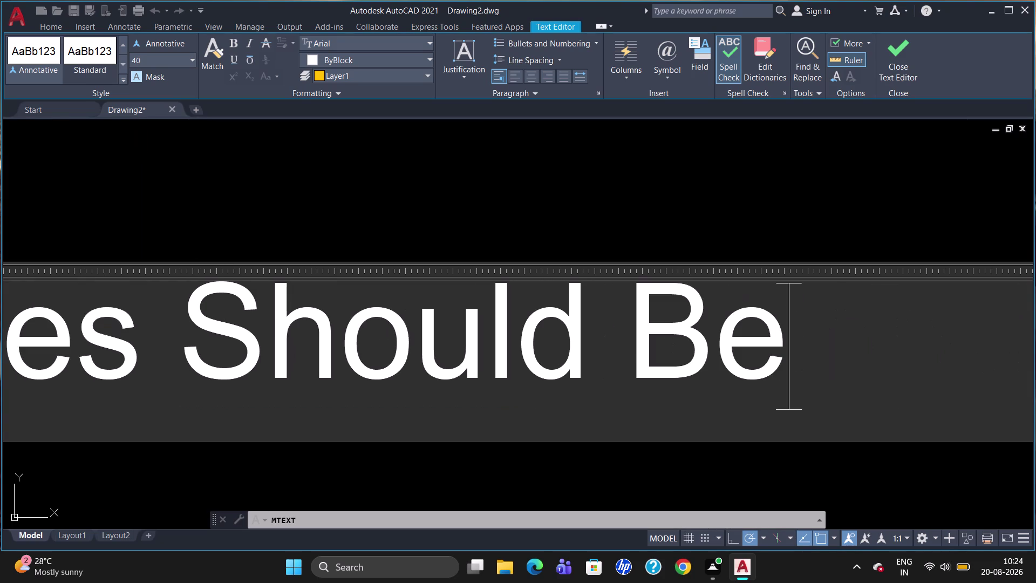
key(space)
Finish the note with 'Eq.Space' and close the text editor.
text(E)
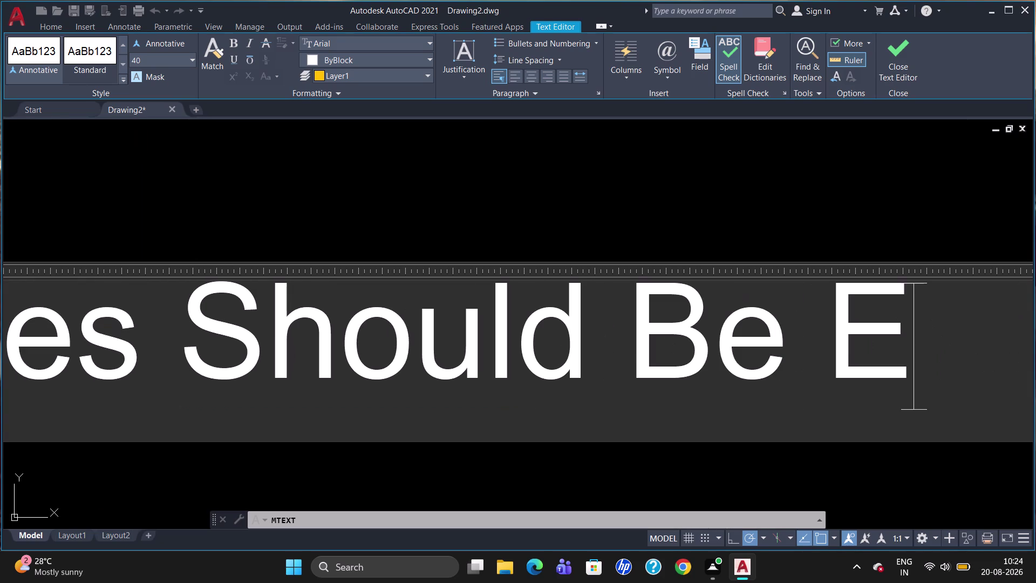
text(Q)
key(BackSpace)
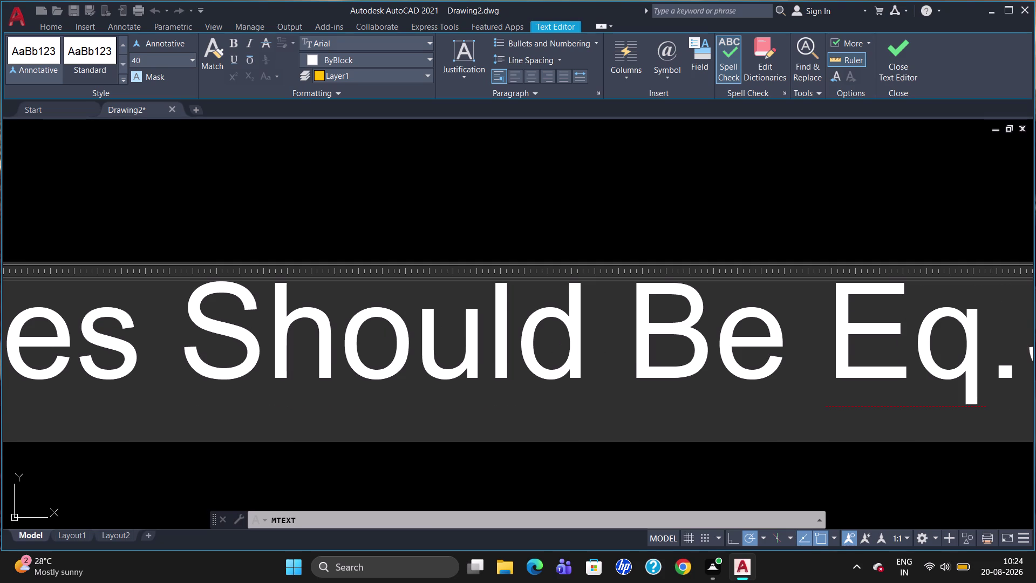
text(pacr)
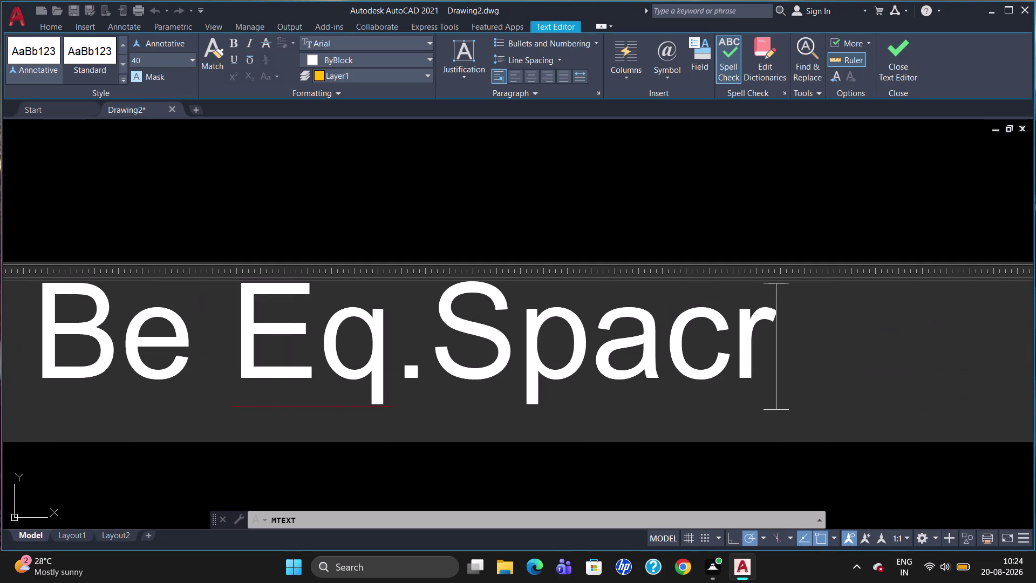
key(BackSpace)
key(e)
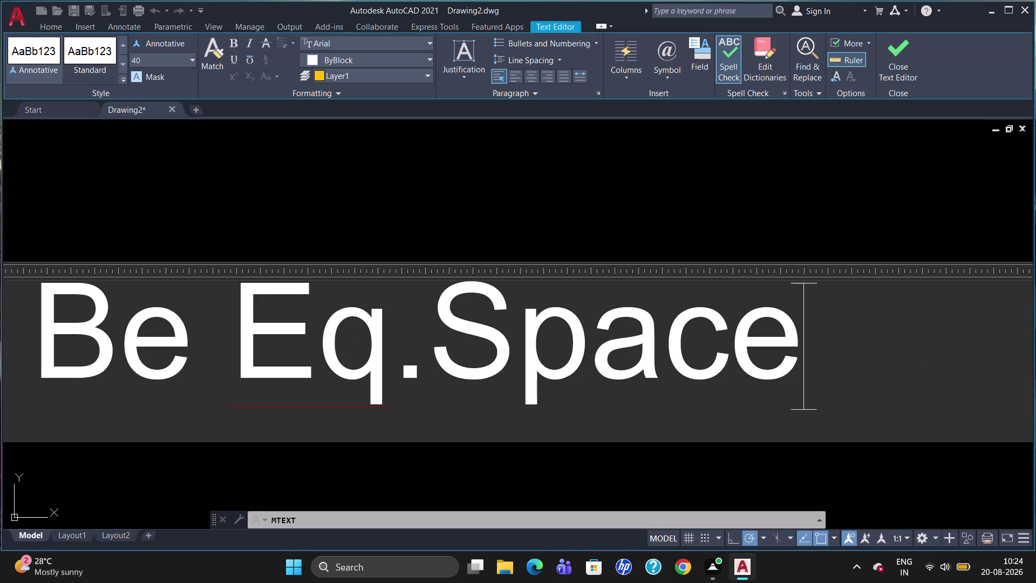
click(748, 488)
scroll(down, 3)
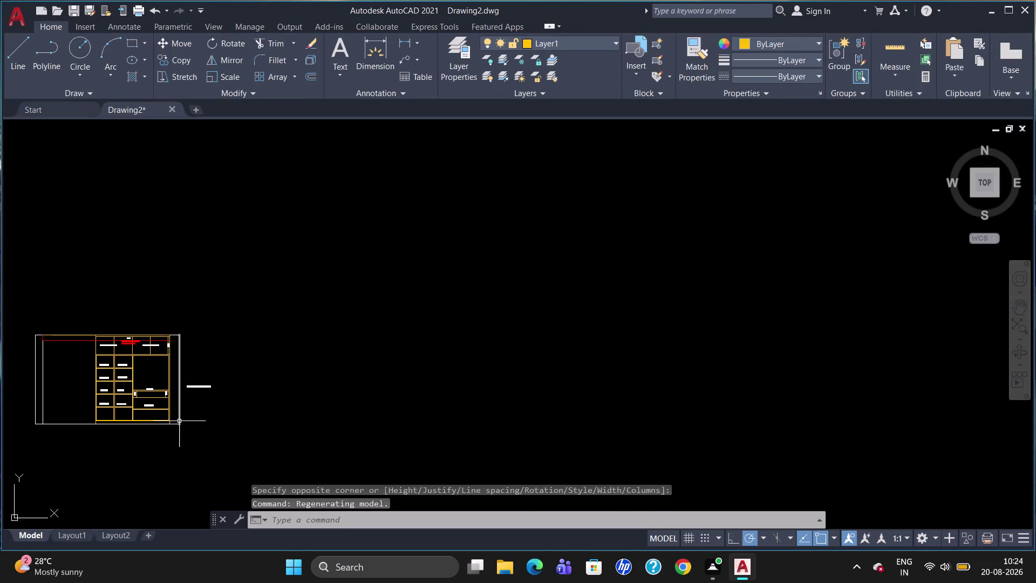
Rotate the Shelves Should Be Eq.Space note 90° so it stands upright.
scroll(up, 3)
click(269, 295)
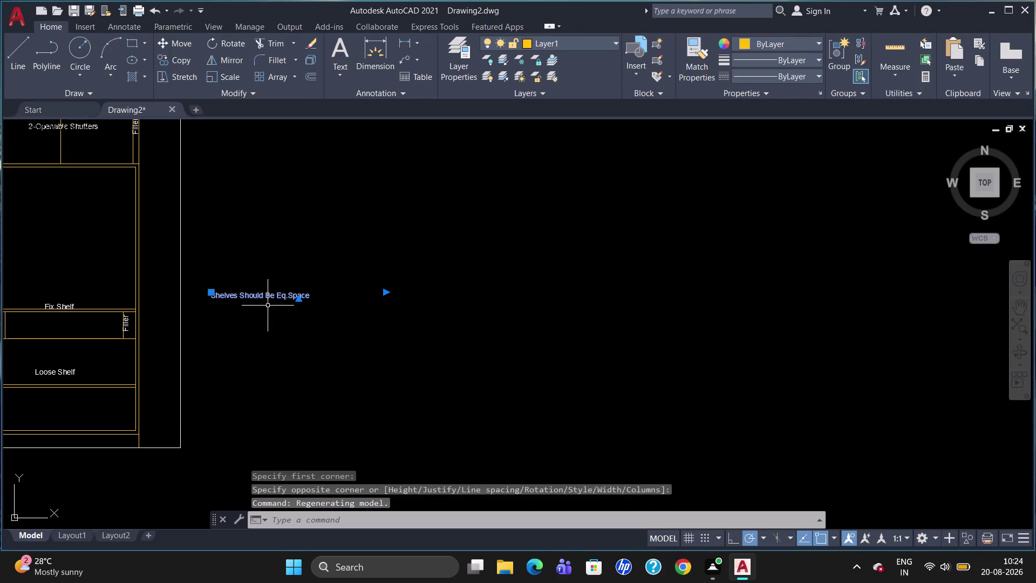
text(ro)
key(Return)
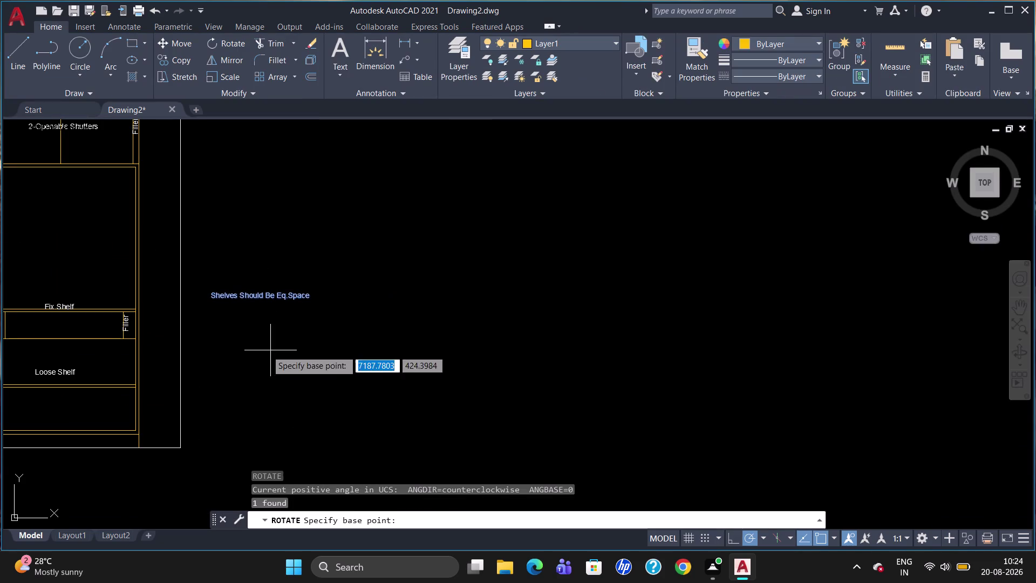
click(223, 293)
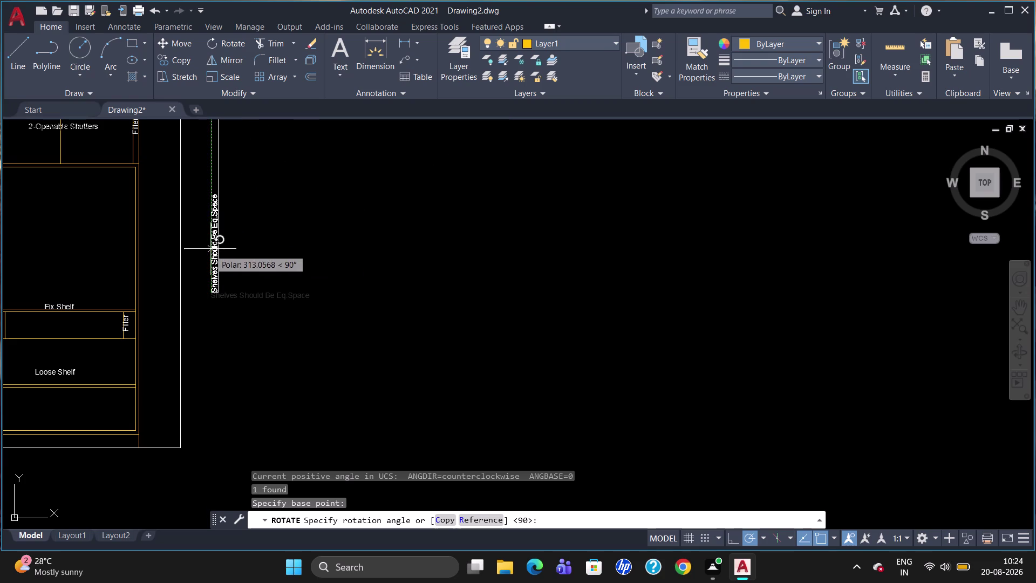
click(210, 249)
Move the upright note between the first two shelf columns.
scroll(down, 3)
scroll(up, 3)
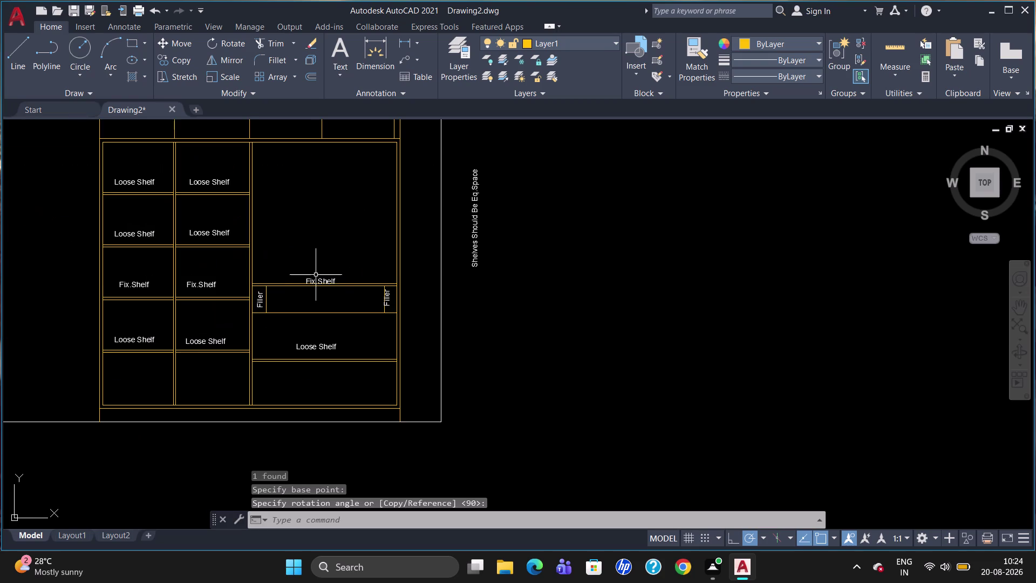
click(475, 248)
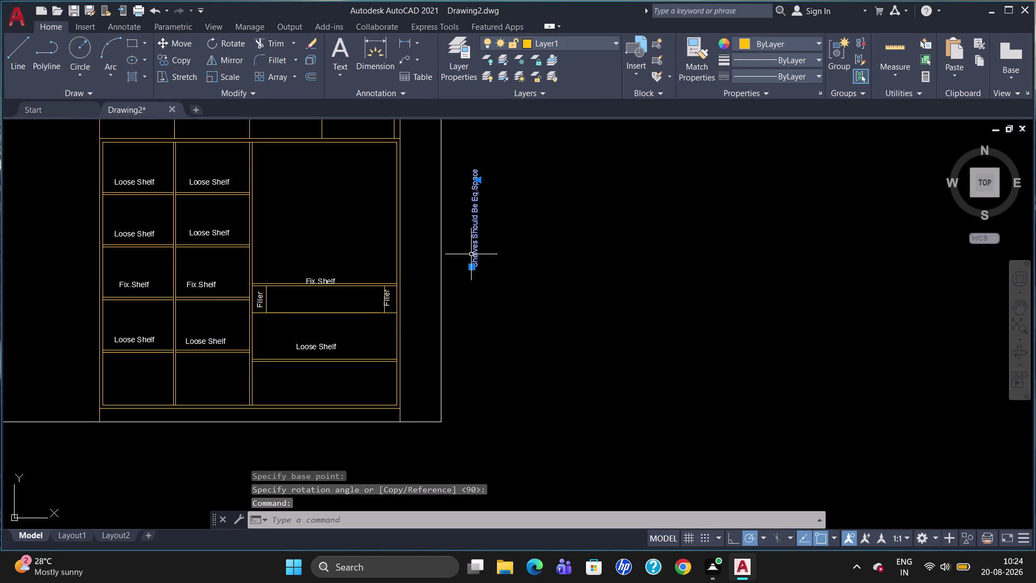
key(m)
key(Return)
click(474, 261)
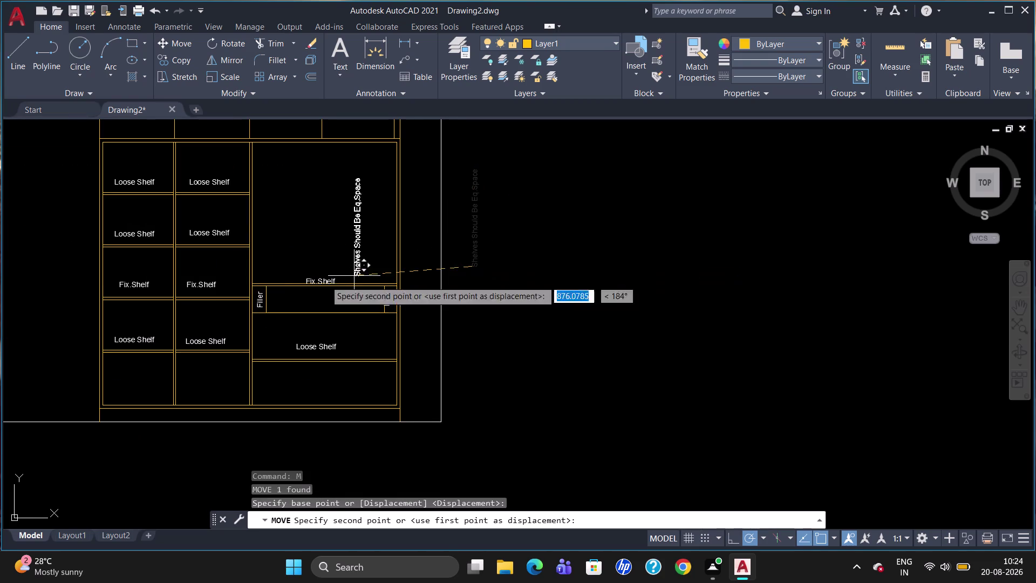
click(162, 285)
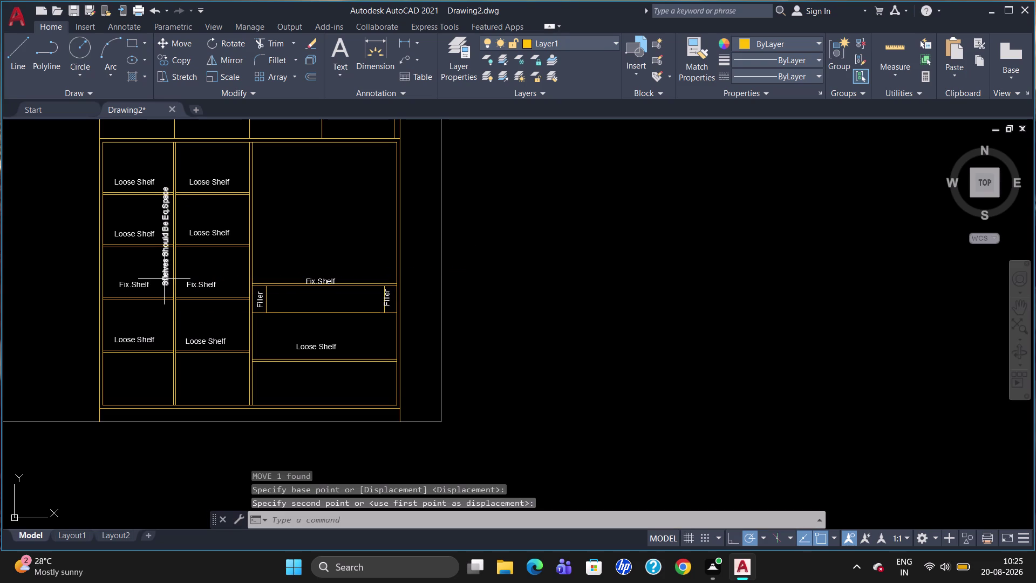
Copy the vertical note to the next column divider.
text(co)
key(Return)
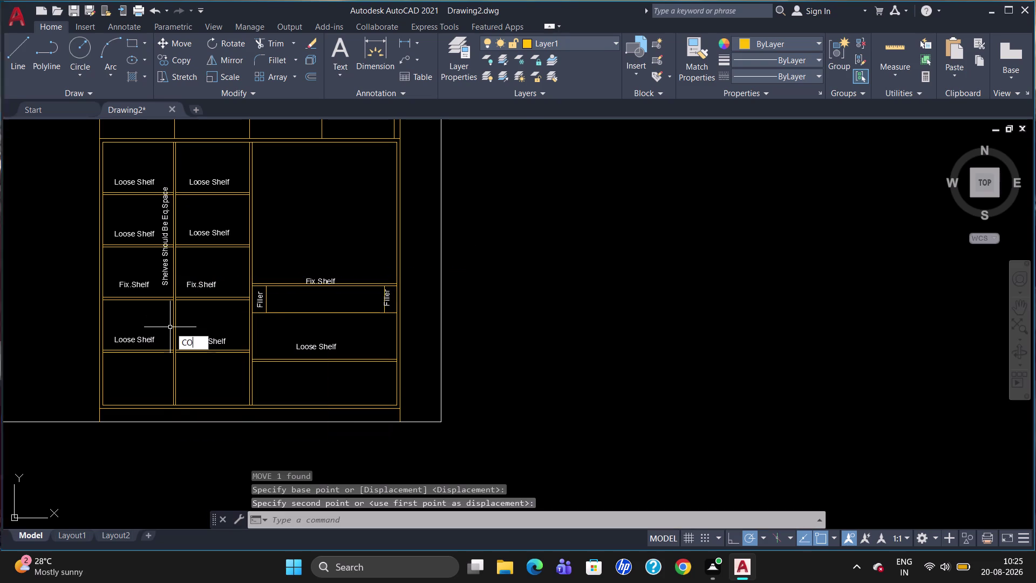
click(167, 283)
key(Return)
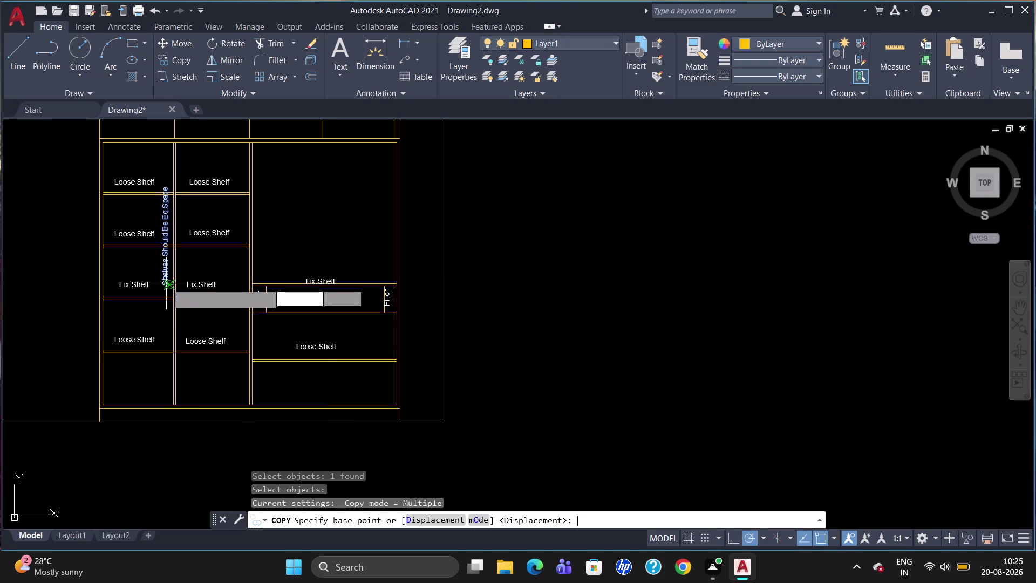
click(165, 278)
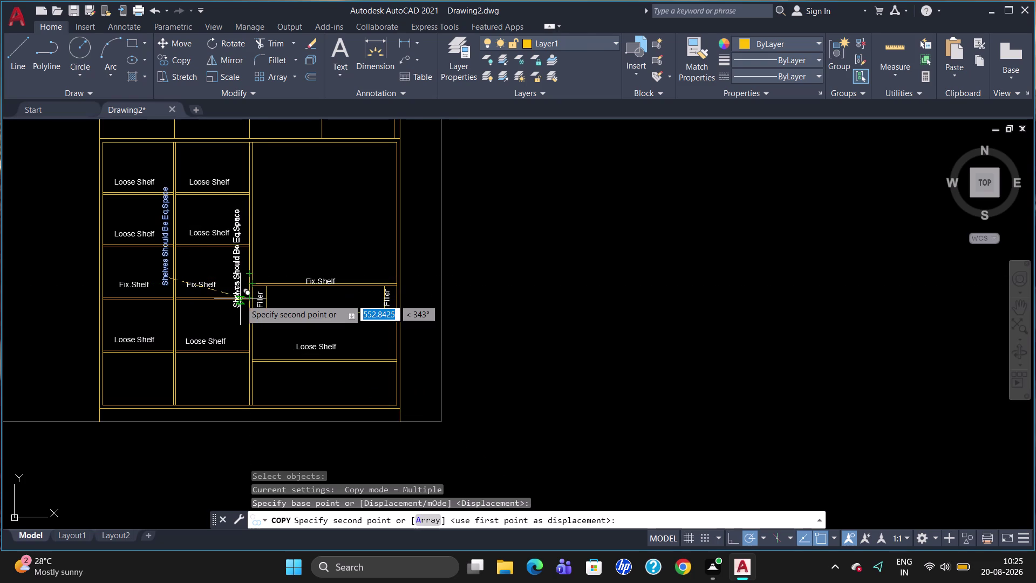
click(243, 303)
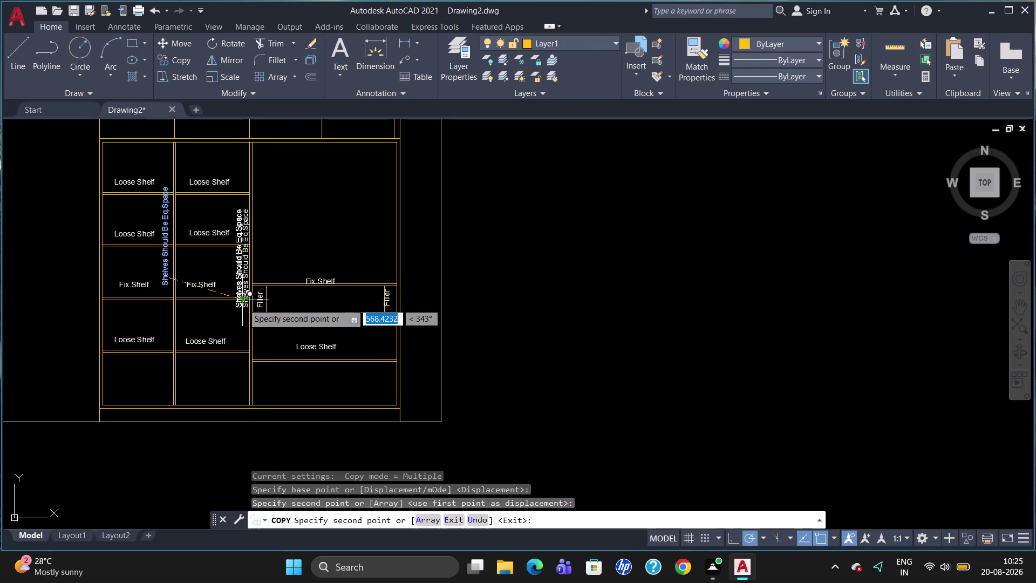
key(Escape)
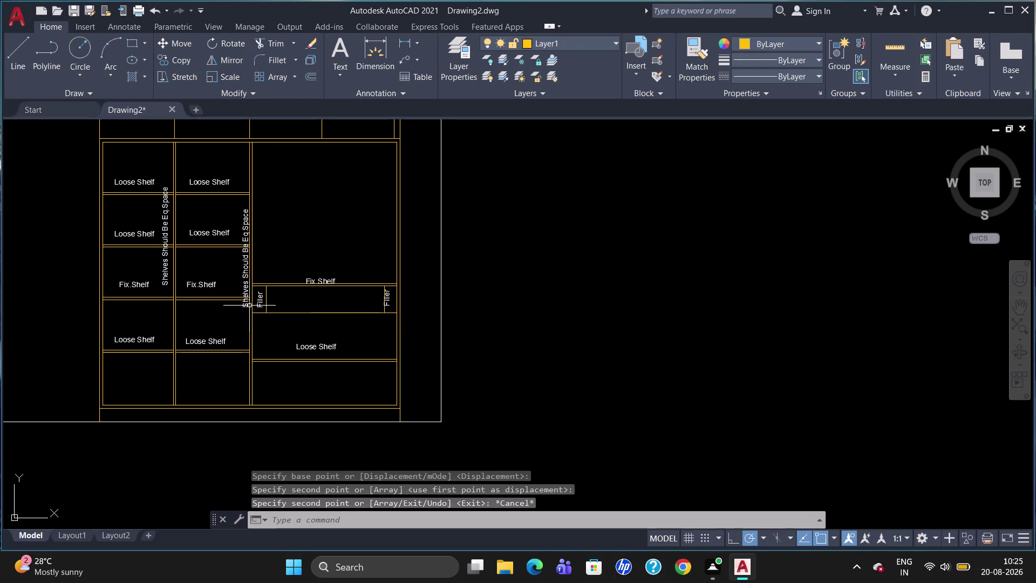
Grip-stretch both vertical notes so each aligns within its column.
click(163, 278)
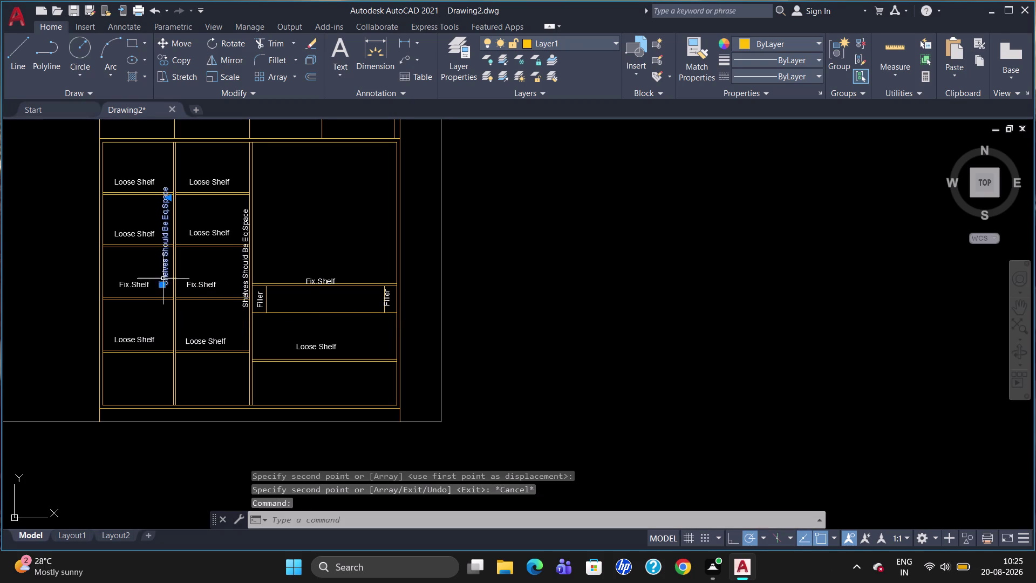
click(162, 285)
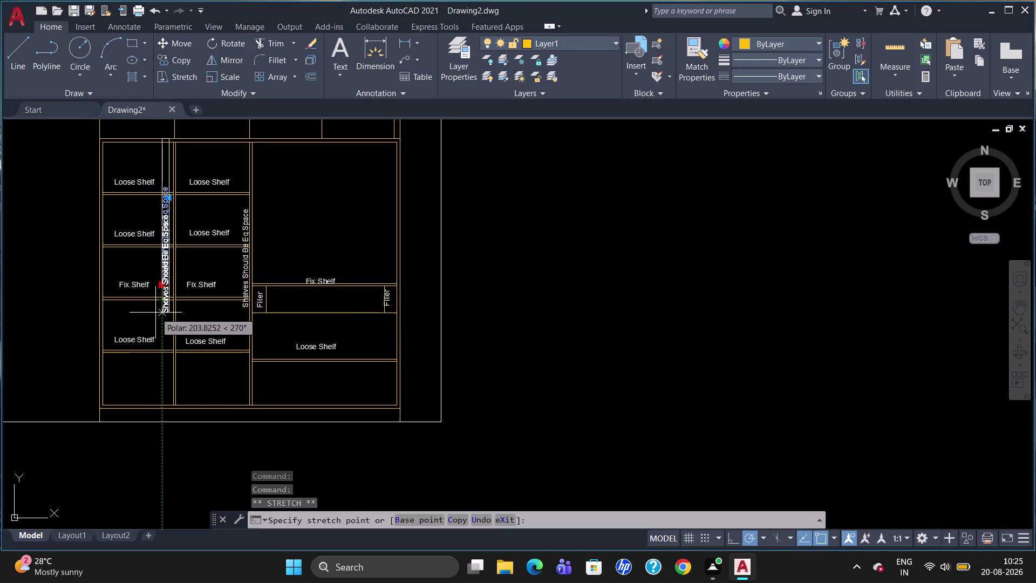
click(155, 313)
key(Escape)
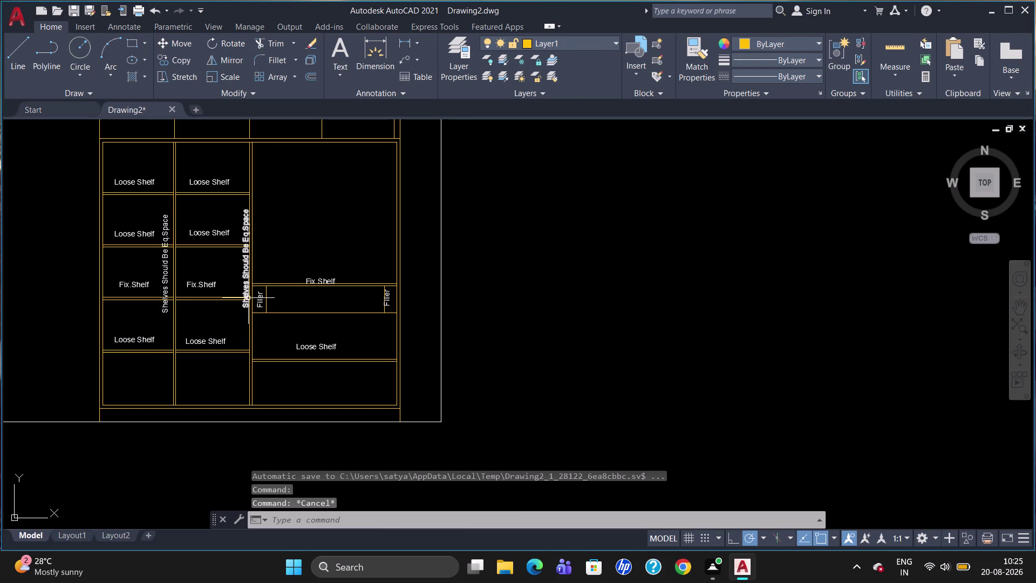
click(248, 297)
click(242, 307)
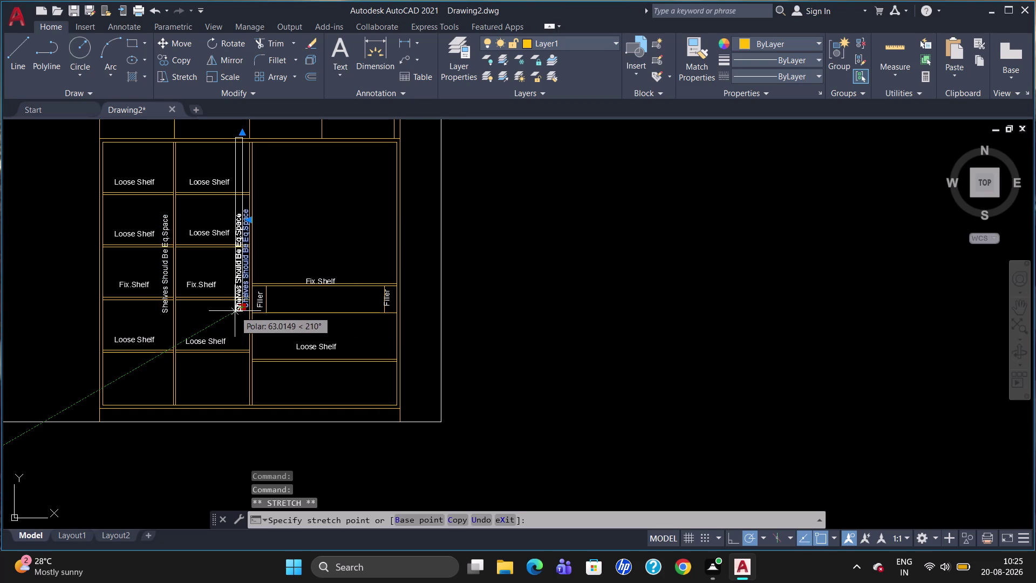
click(235, 311)
key(Escape)
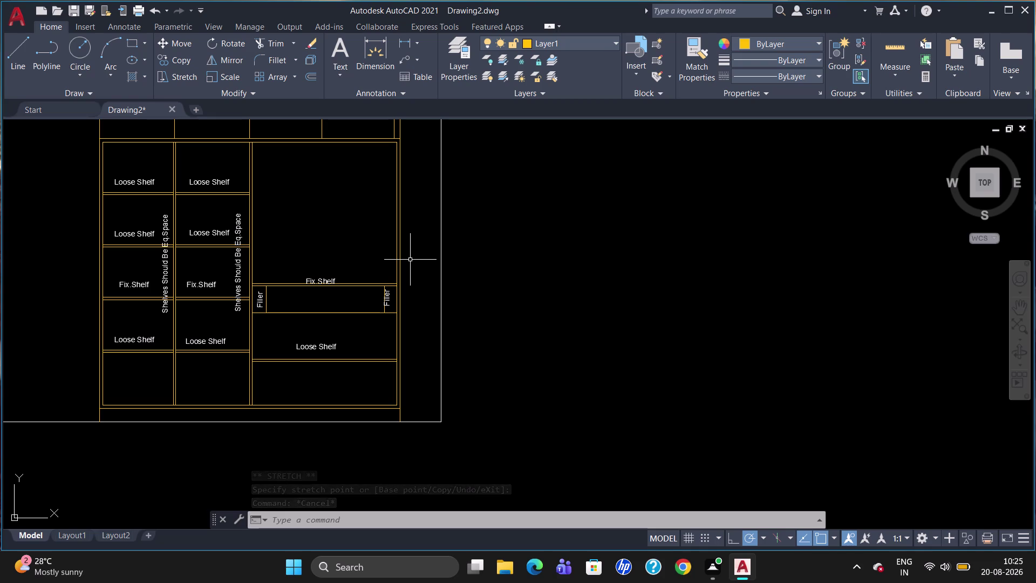
Start a text box in the base panel with height 40 and ByBlock colour.
scroll(up, 3)
scroll(down, 3)
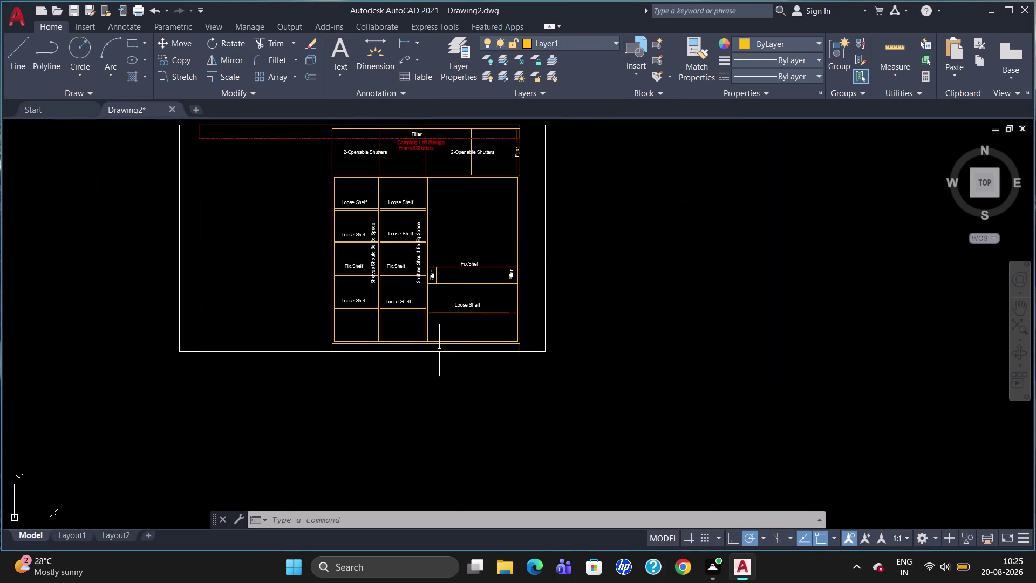
scroll(up, 3)
key(t)
key(Return)
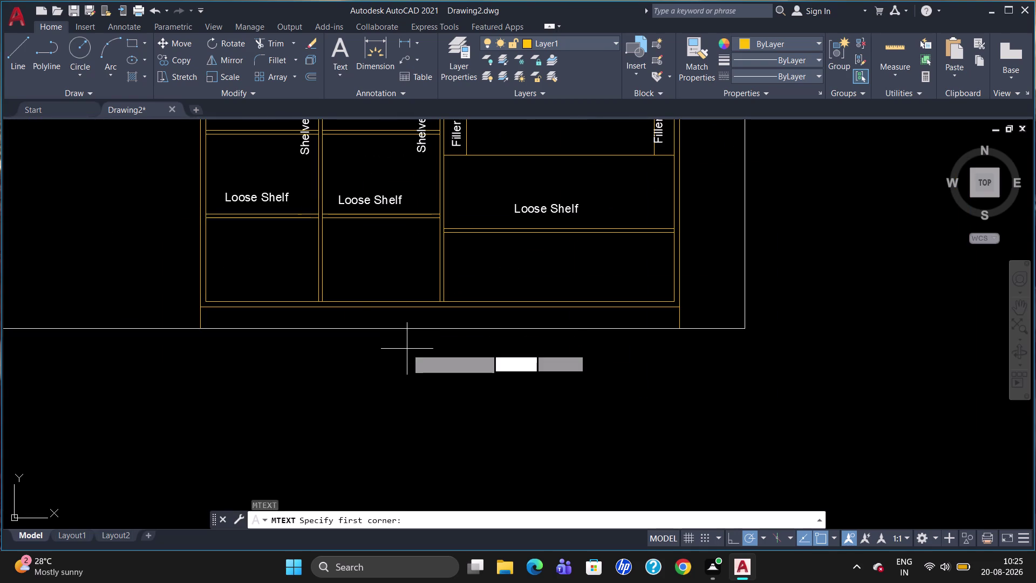
click(383, 314)
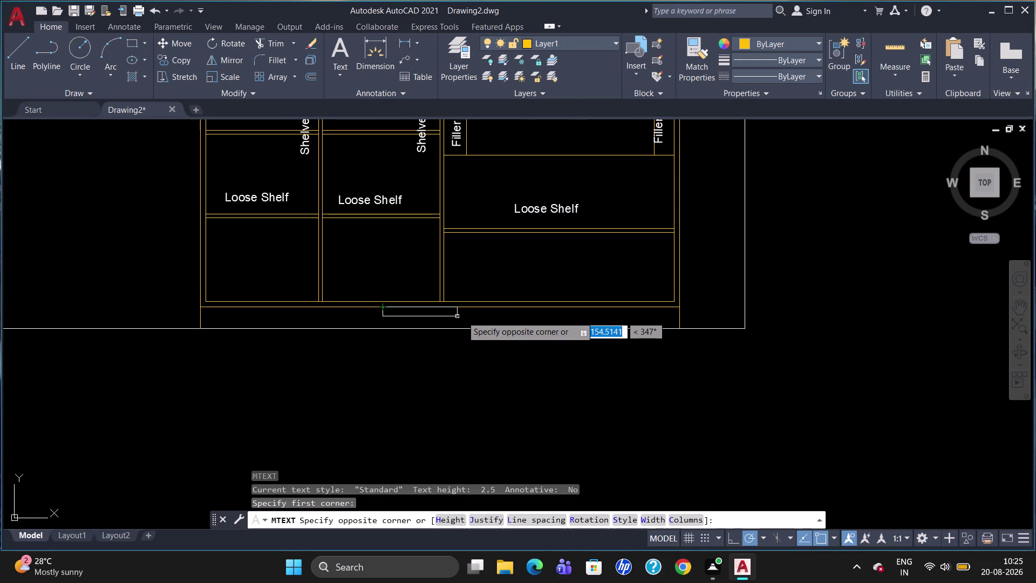
click(554, 326)
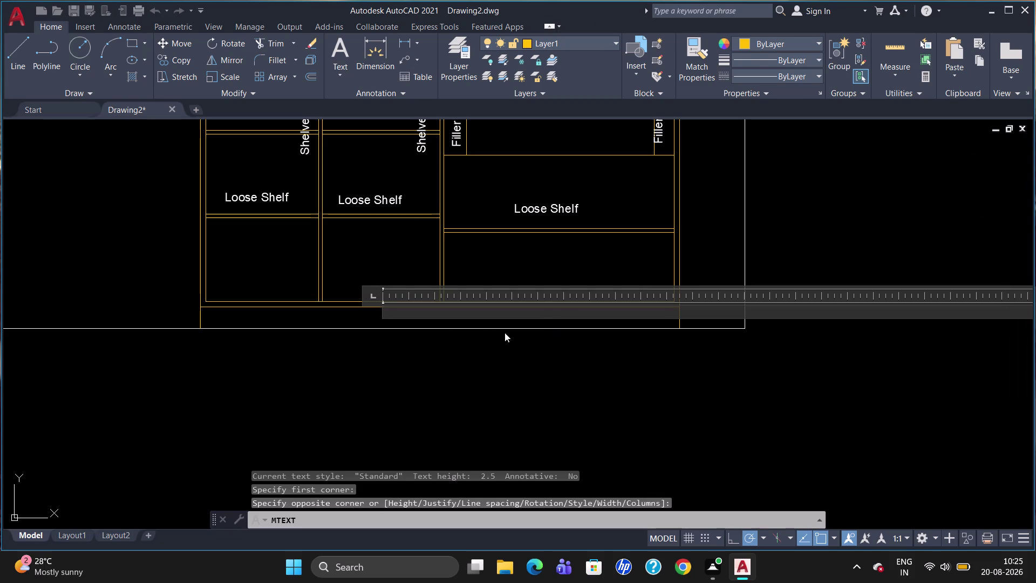
click(153, 61)
key(BackSpace)
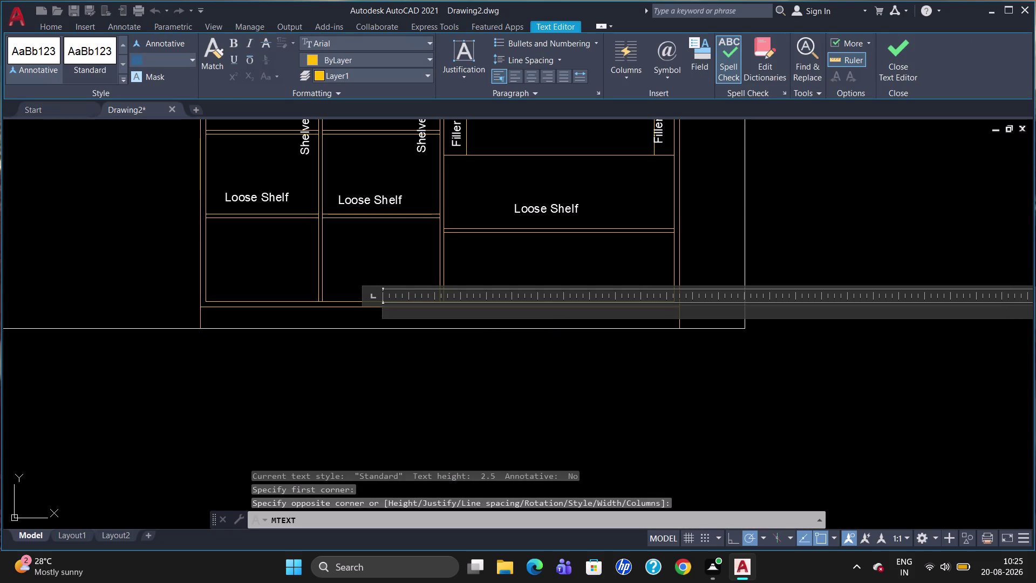
text(40)
key(Return)
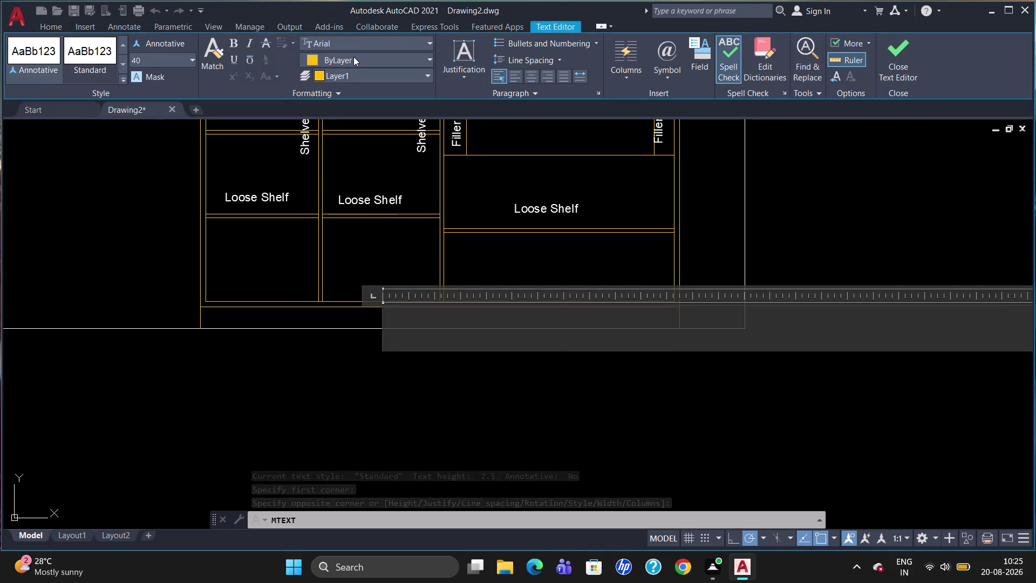
click(353, 57)
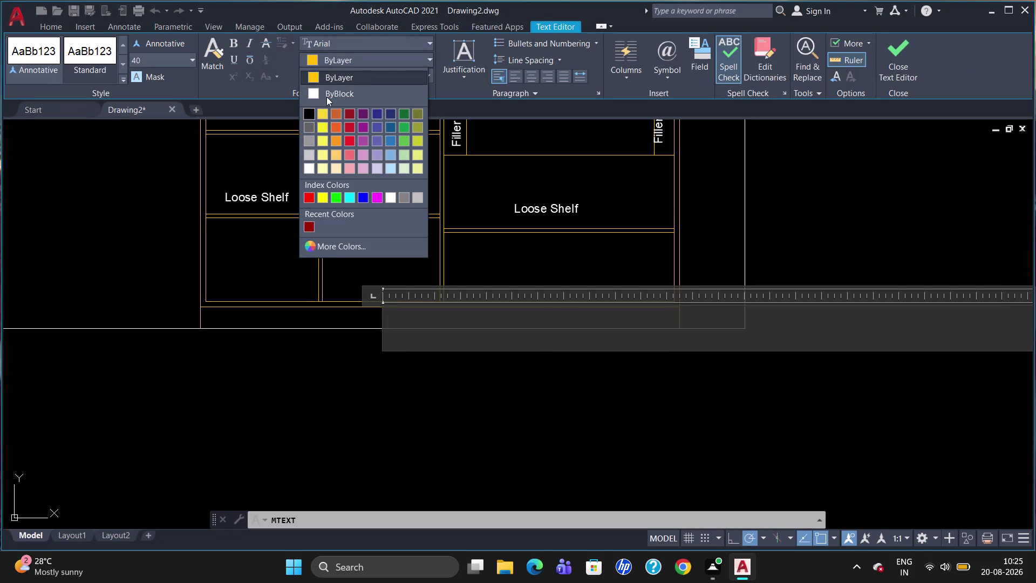
click(326, 96)
Enter 'Ply Skirting With PVC Legs' and close the text editor.
key(p)
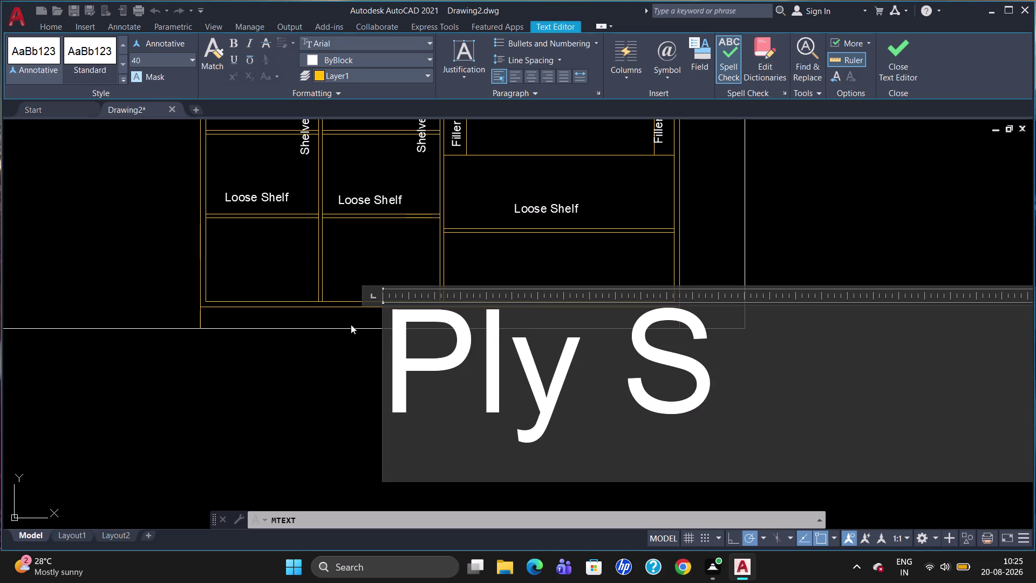
text(kirting)
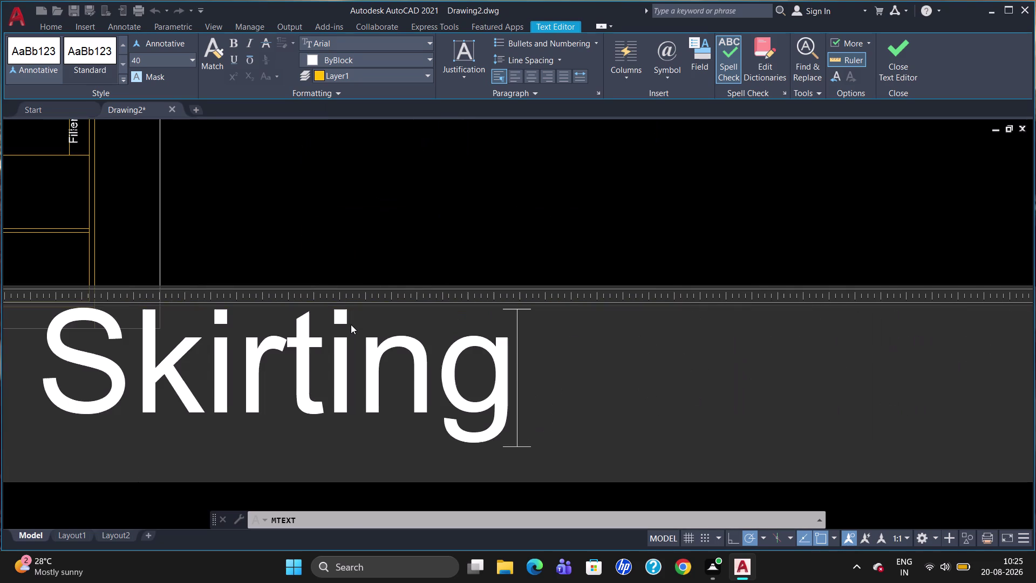
key(space)
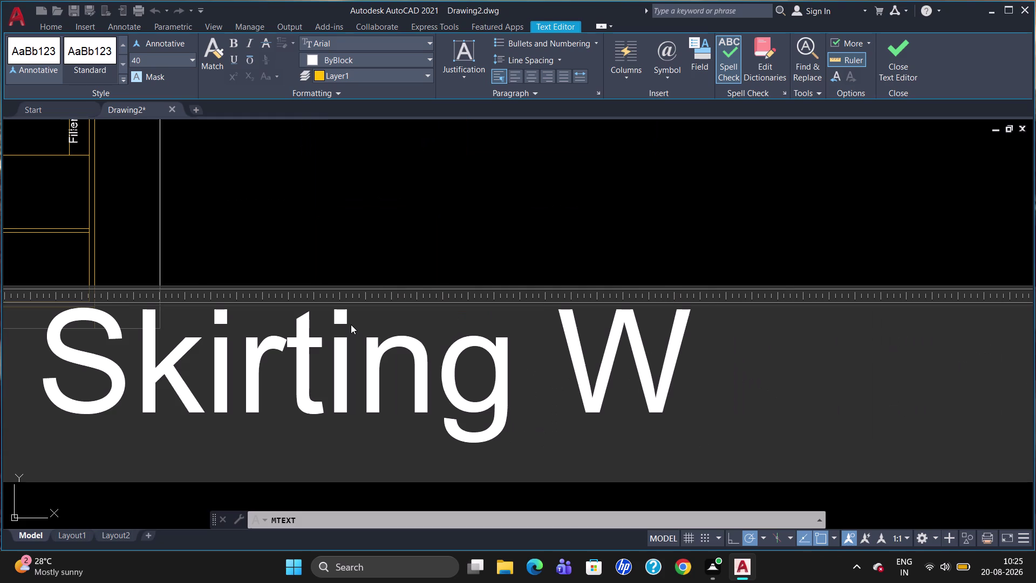
text(P)
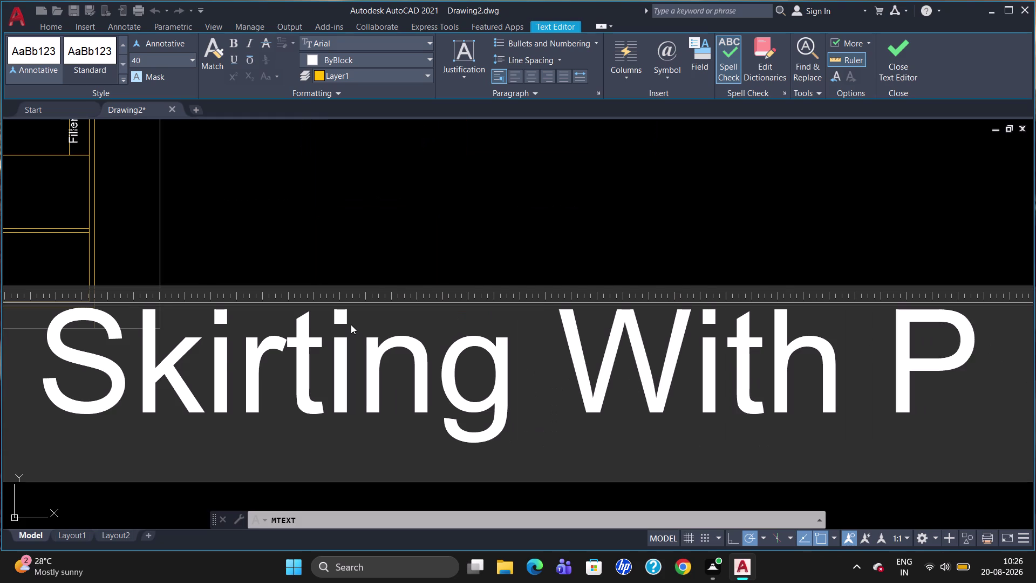
text(VC)
key(space)
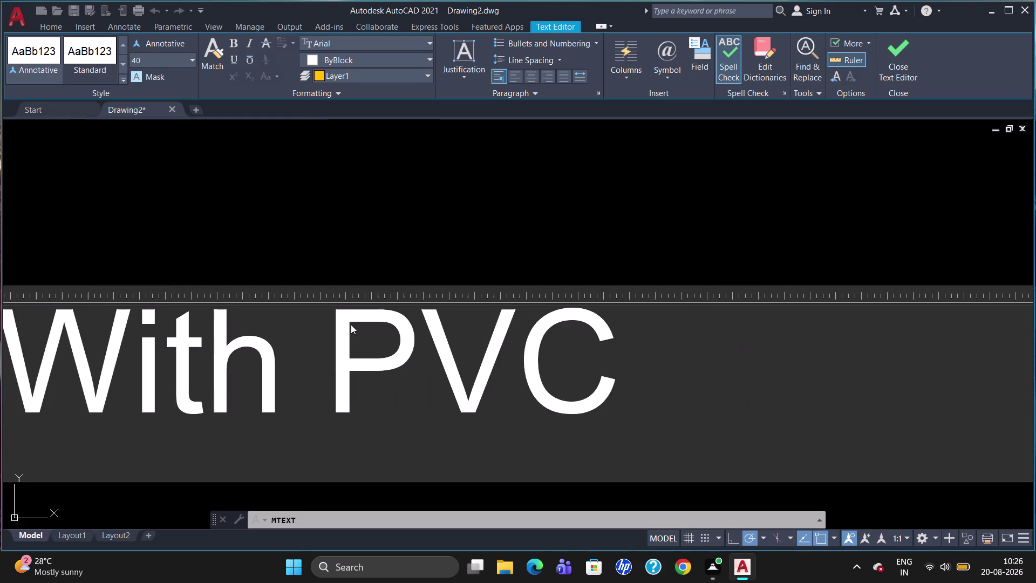
text(eg)
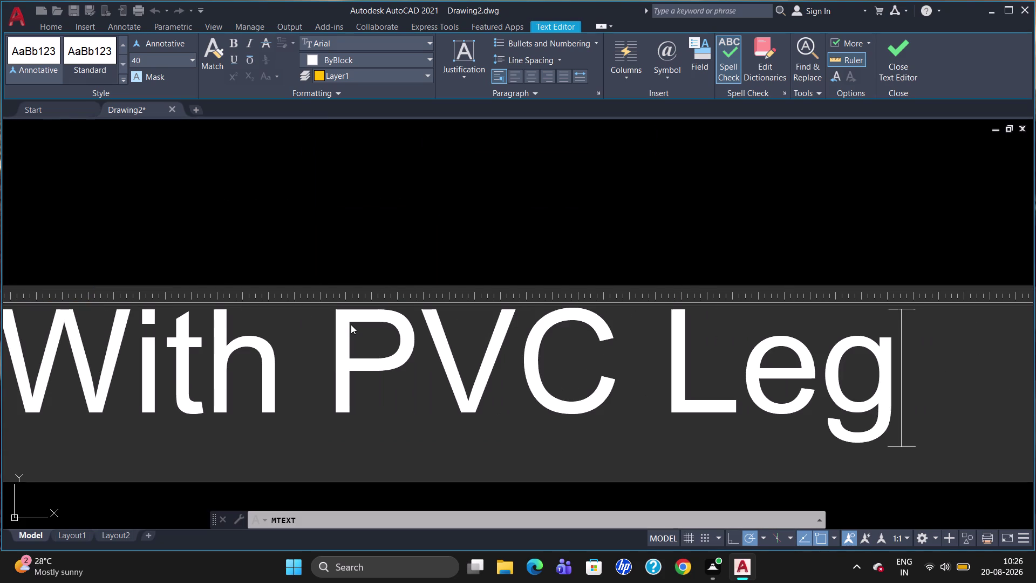
text(s)
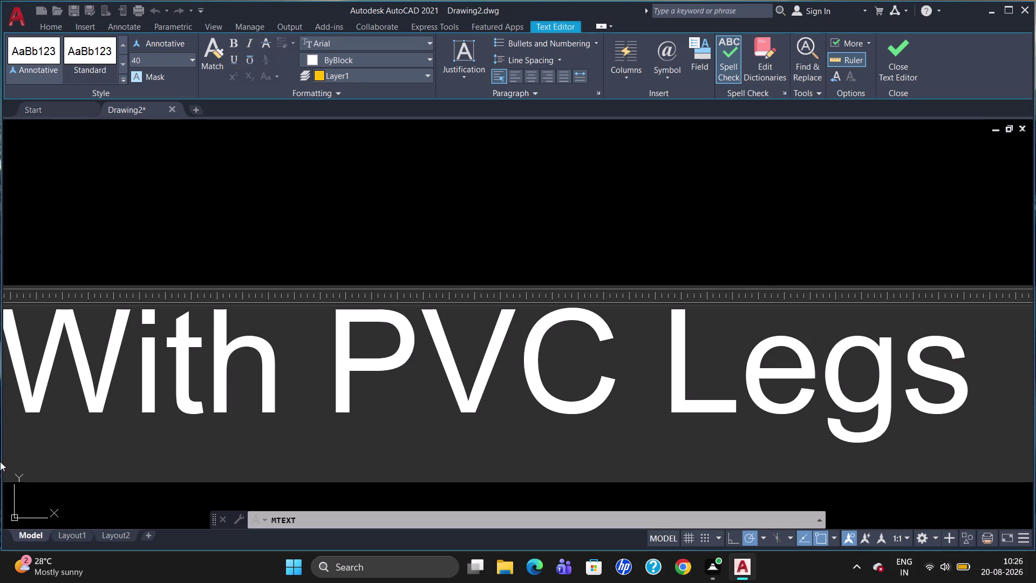
scroll(down, 3)
click(2, 451)
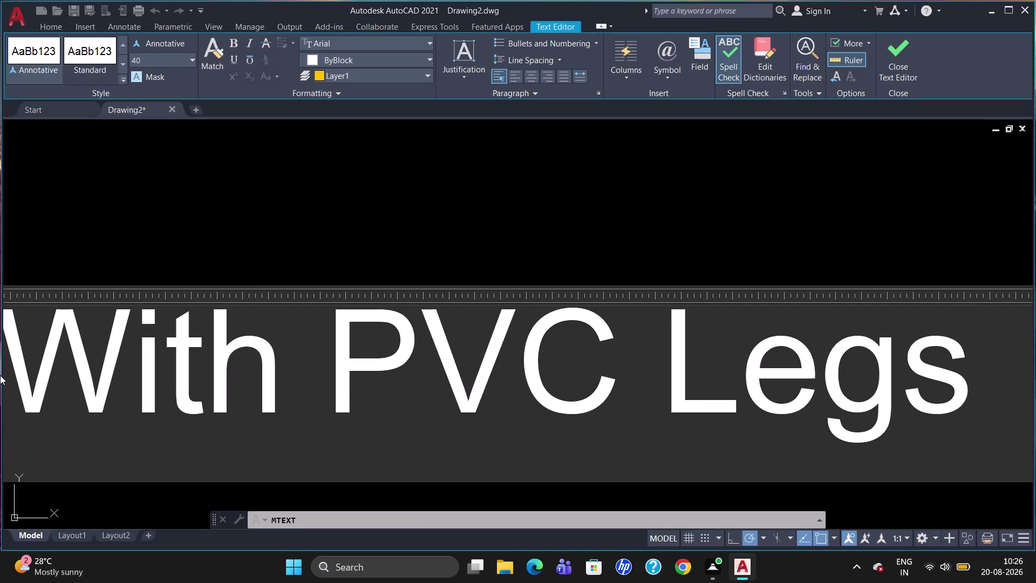
click(301, 200)
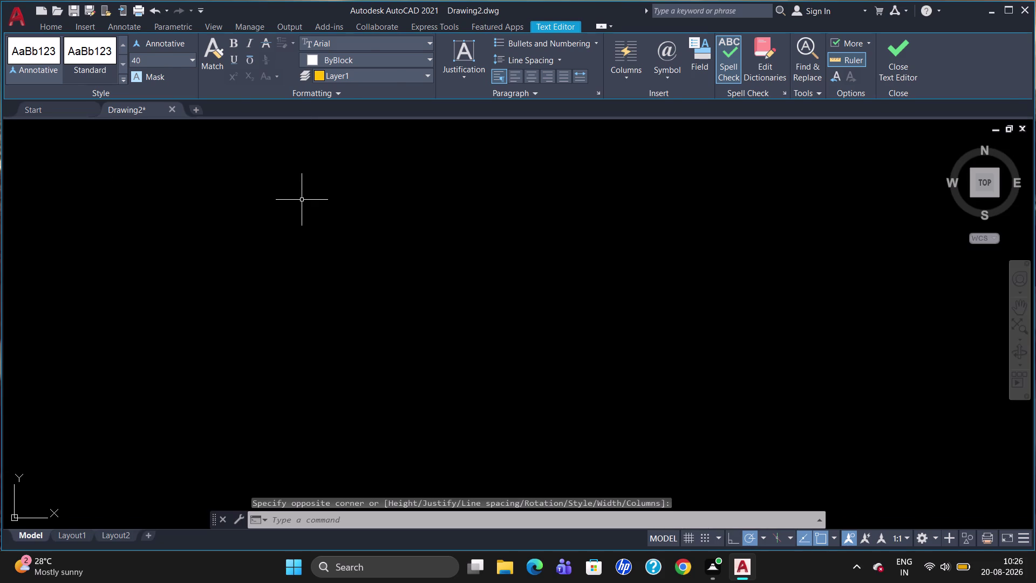
scroll(down, 3)
Drag the skirting label's insertion grip until it is centred in the skirting strip.
scroll(up, 3)
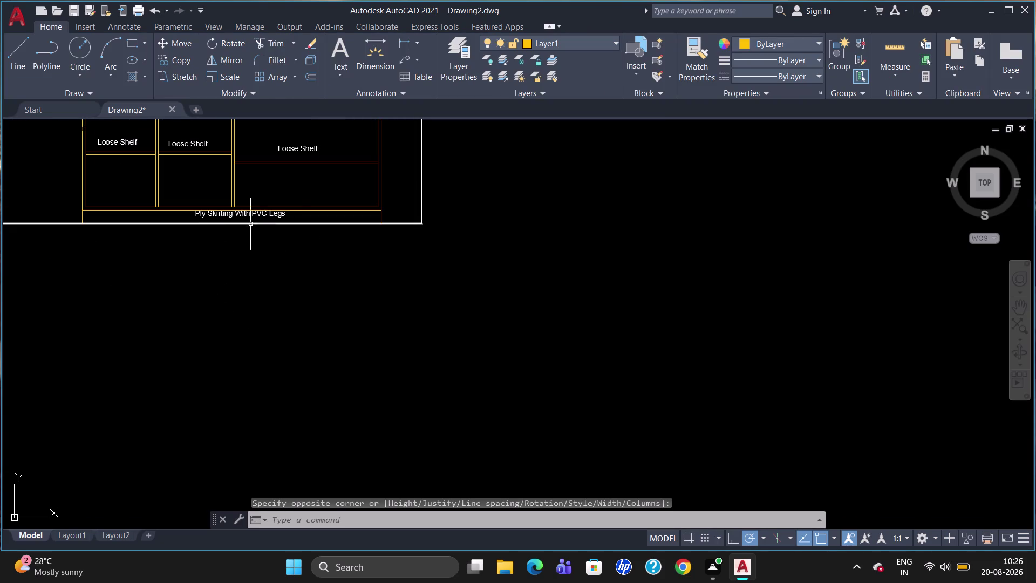
click(248, 215)
click(197, 211)
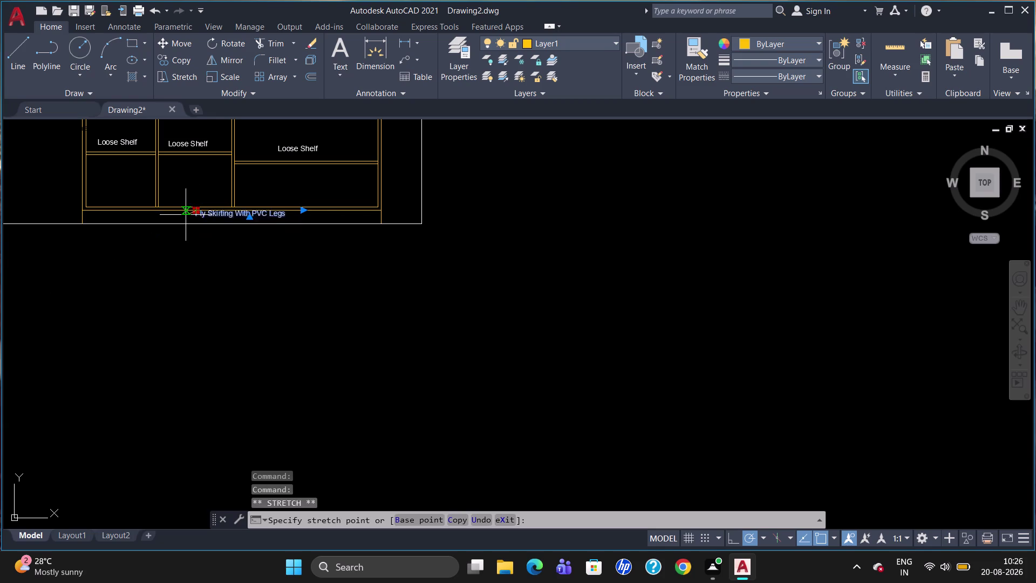
click(182, 213)
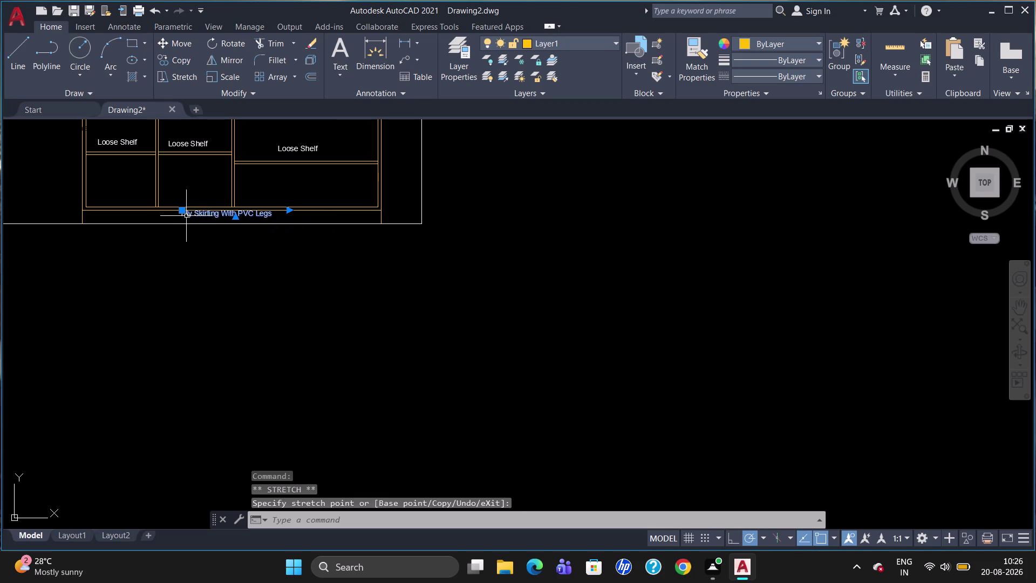
click(184, 211)
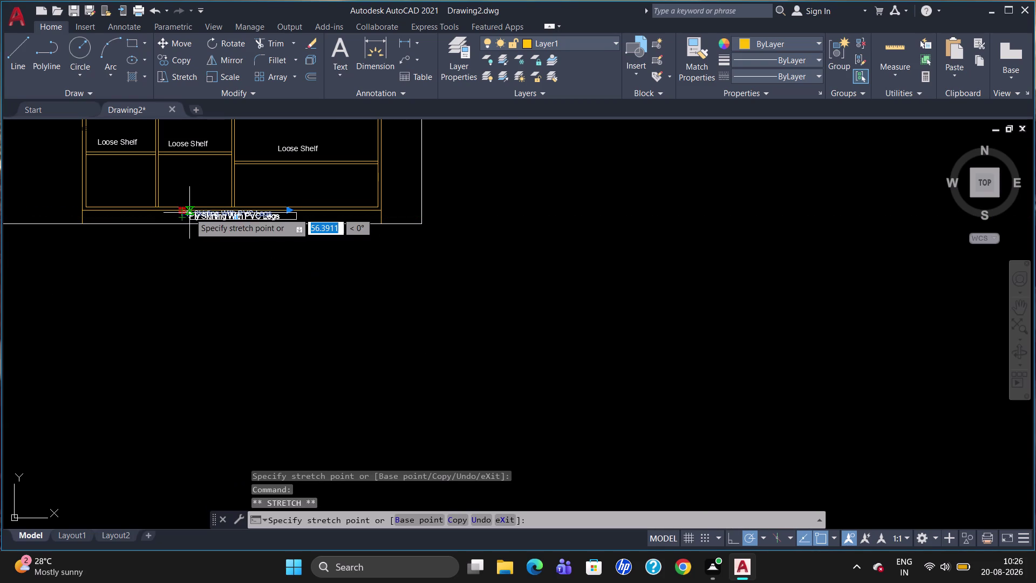
click(189, 213)
click(189, 212)
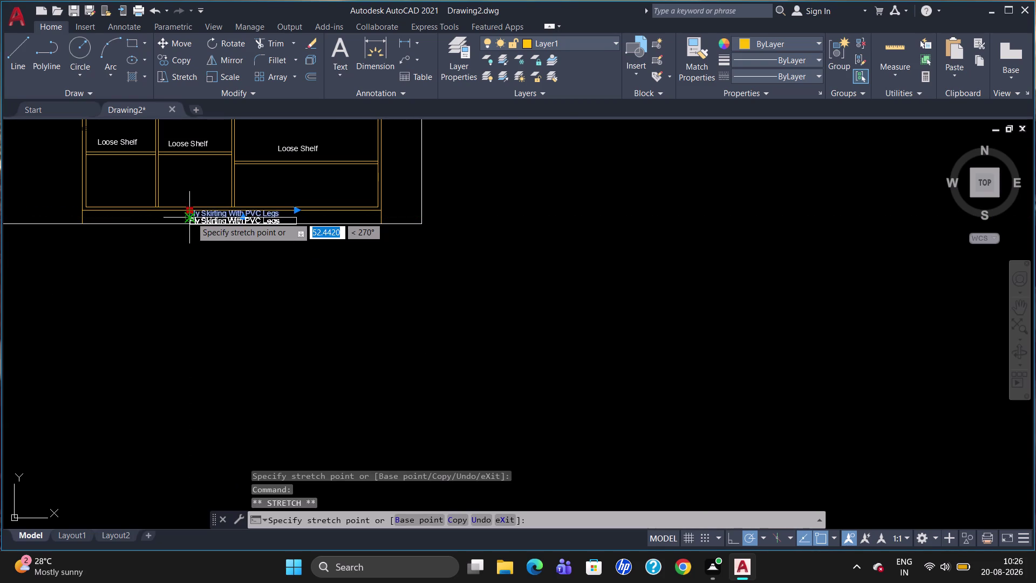
scroll(up, 3)
click(194, 212)
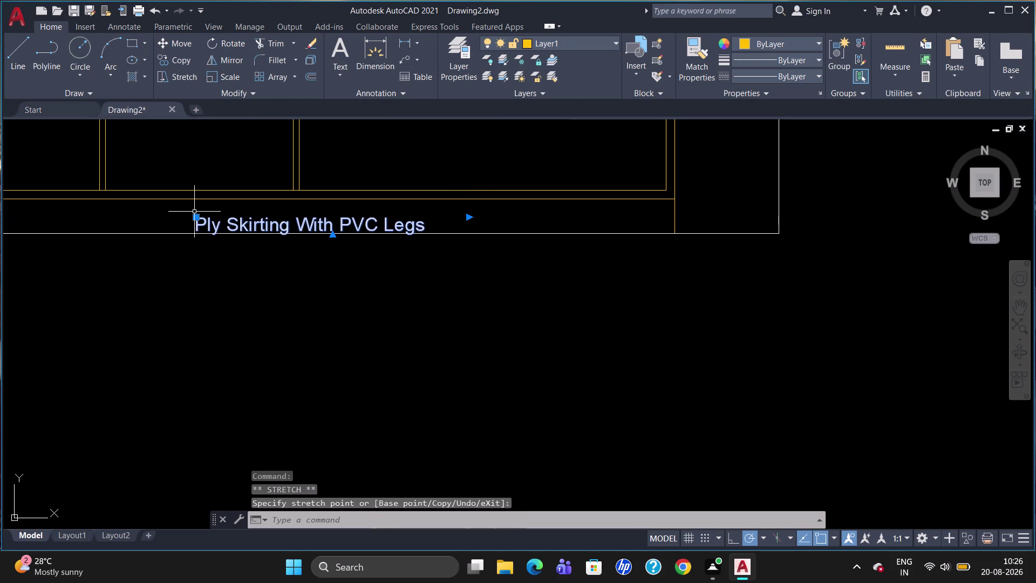
key(Escape)
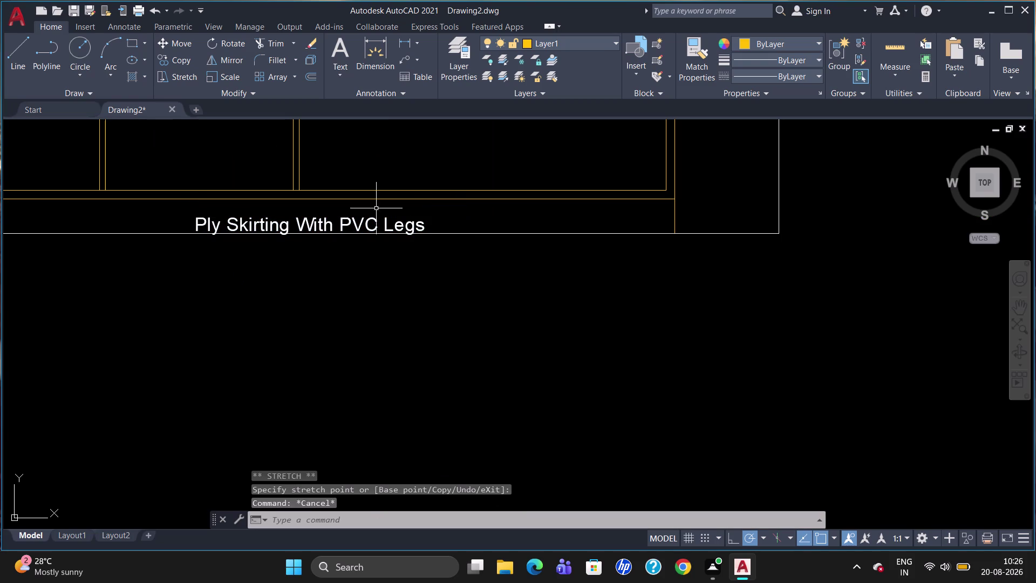
scroll(down, 3)
scroll(up, 3)
scroll(down, 3)
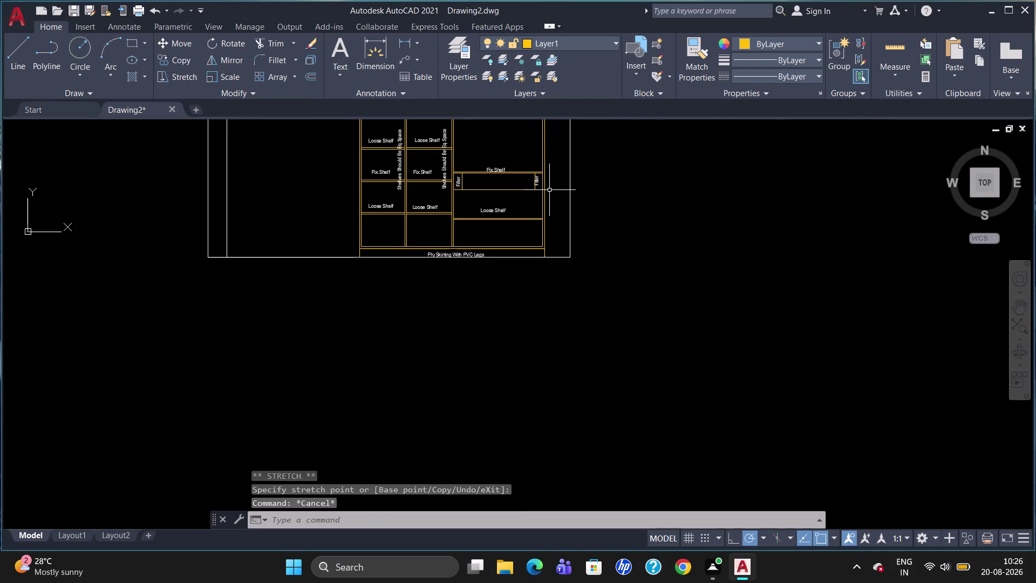
scroll(up, 3)
scroll(down, 3)
scroll(up, 3)
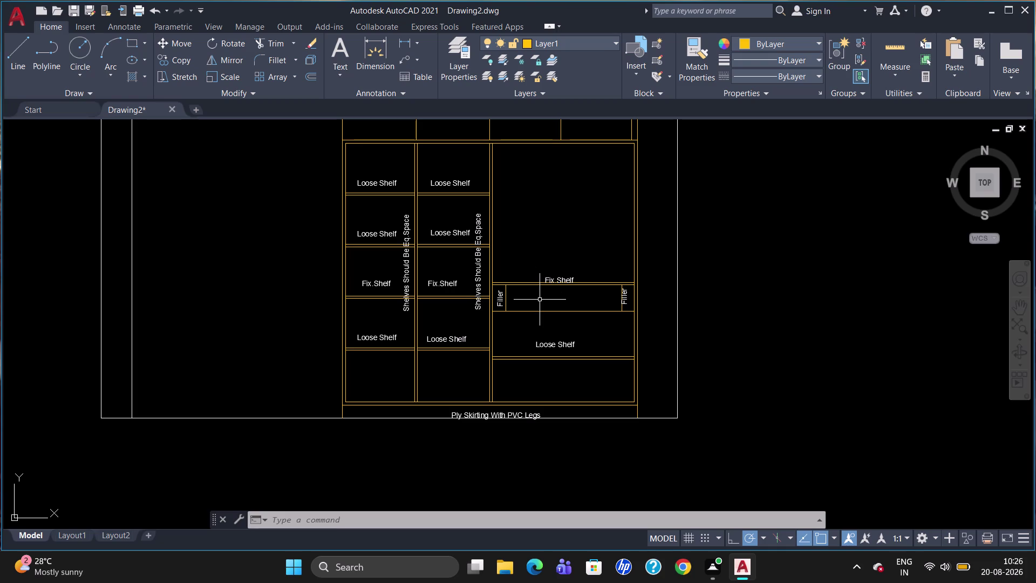
Start a text box between the two Filler strips with ByBlock colour and height 40.
key(t)
key(Return)
click(524, 297)
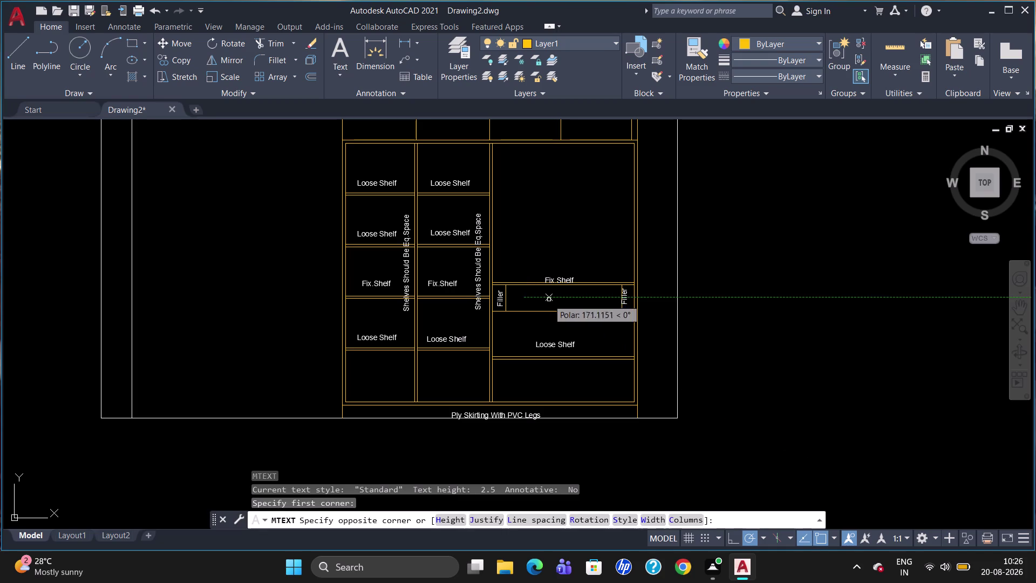
click(609, 311)
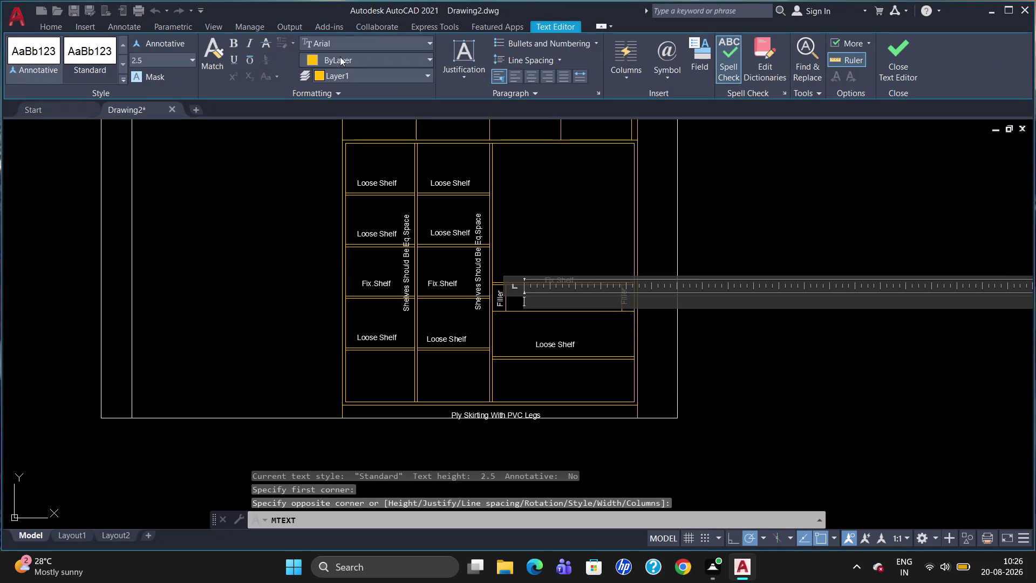
click(341, 56)
click(331, 96)
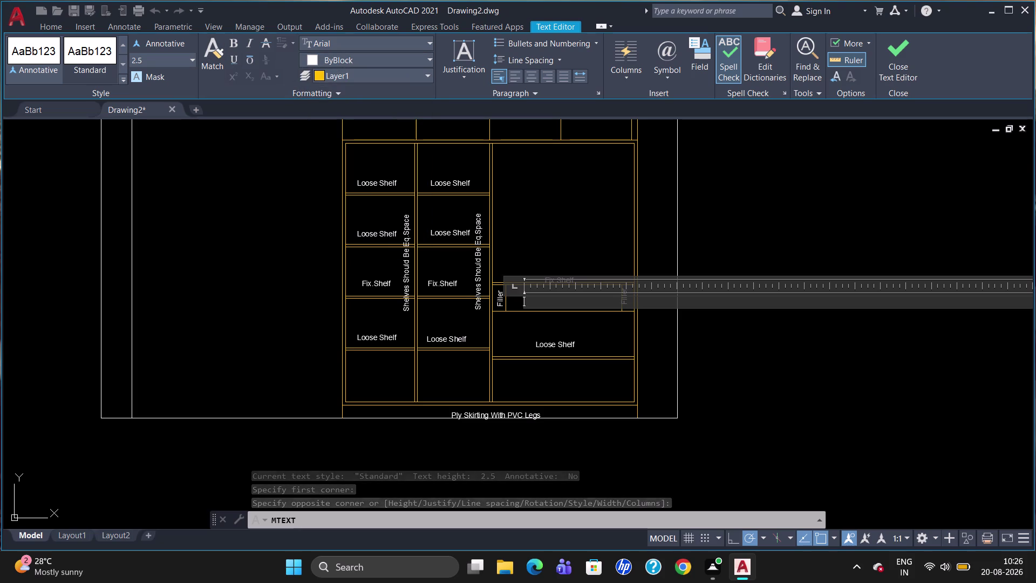
click(158, 58)
key(BackSpace)
text(4)
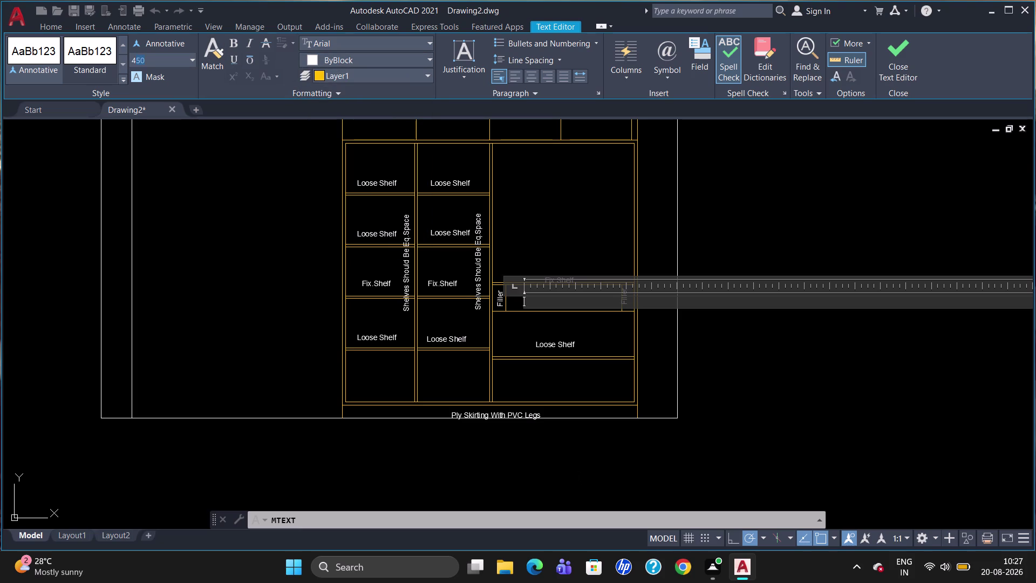
text(0)
key(Return)
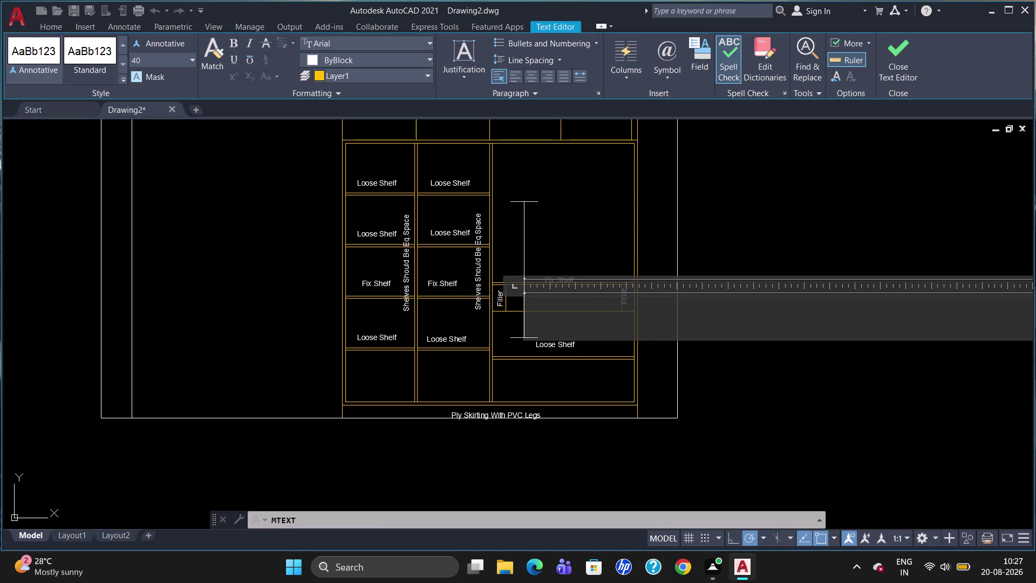
Enter 'Drawer With Lock' and close the text editor.
text(awe)
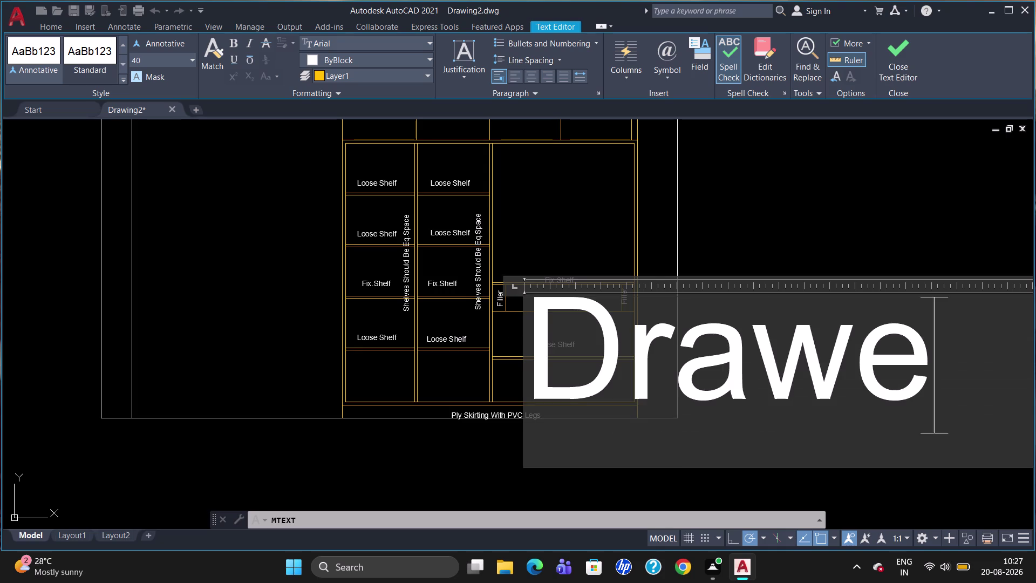
text(r)
key(space)
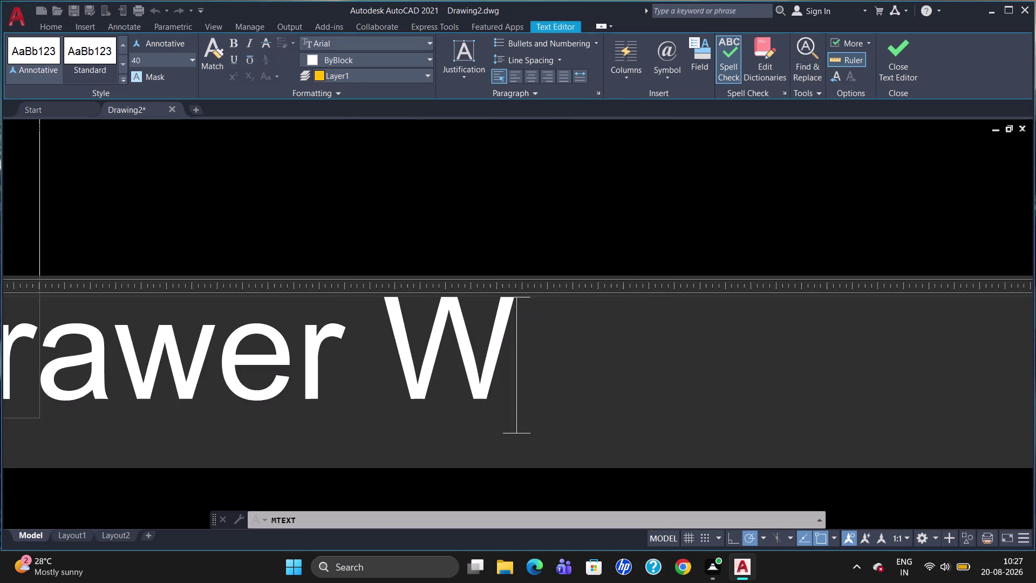
key(i)
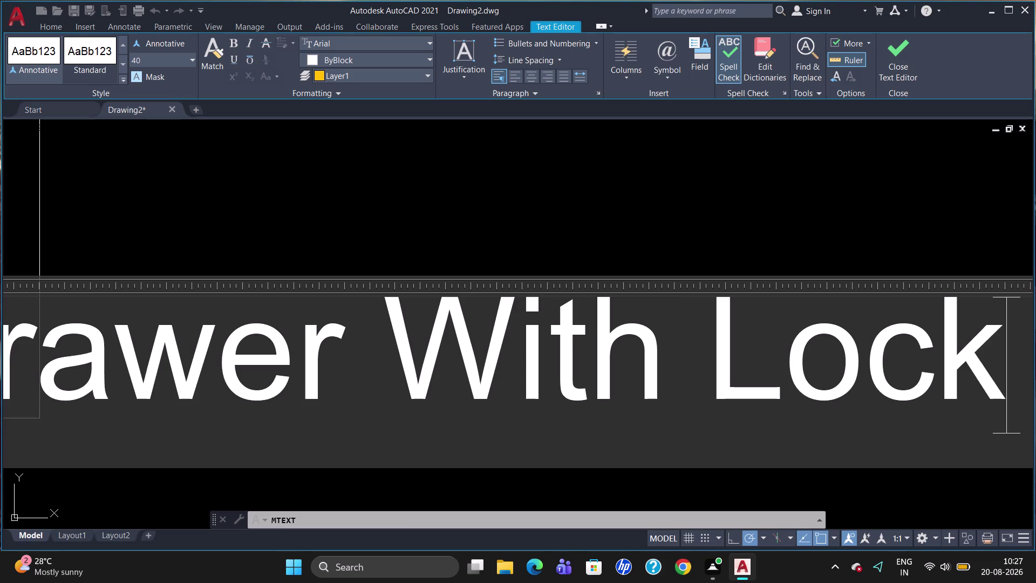
click(250, 187)
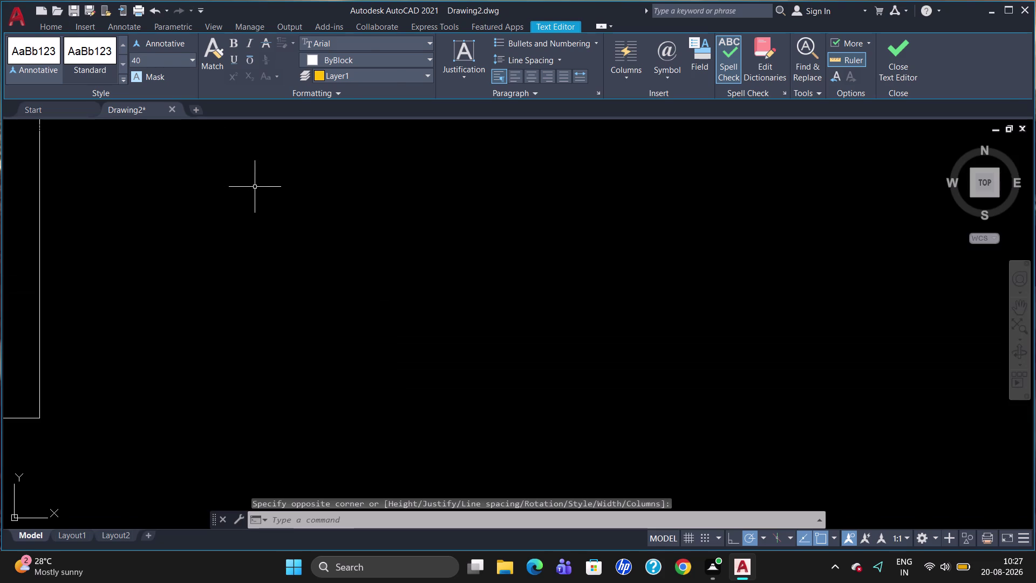
scroll(down, 3)
scroll(up, 3)
scroll(up, 3)
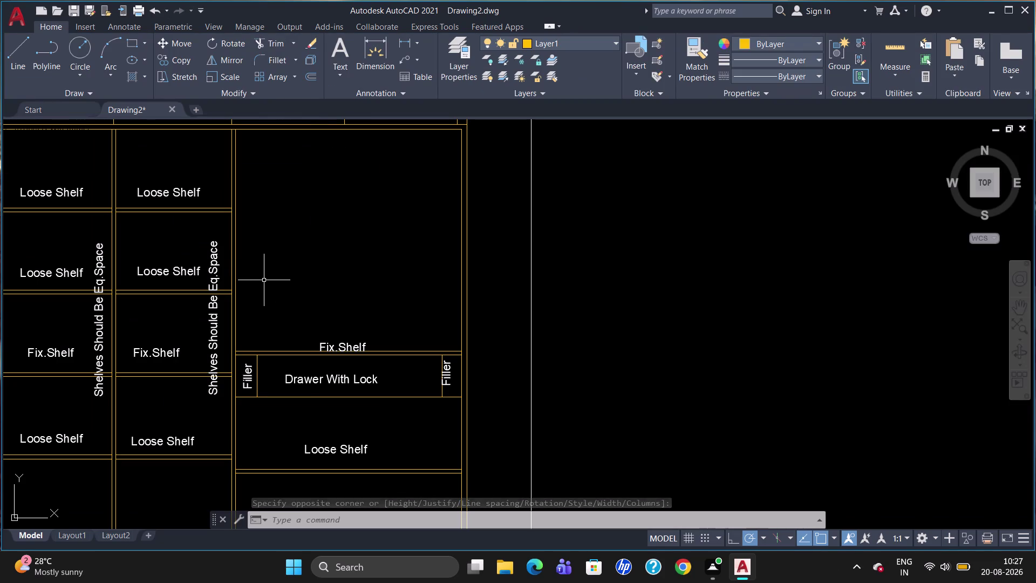
scroll(up, 3)
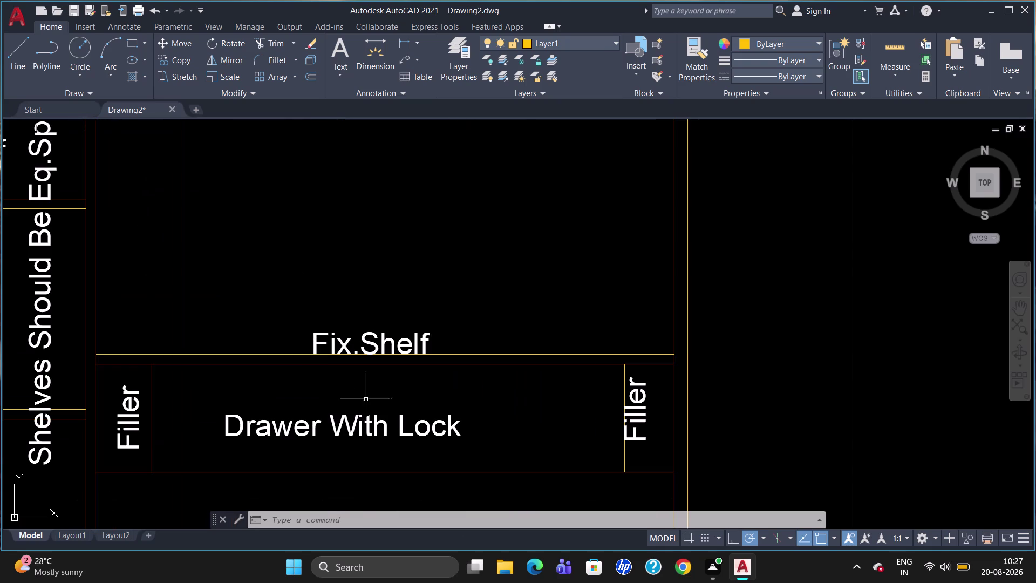
Draw a small lock circle just below the fixed shelf line.
key(c)
key(Return)
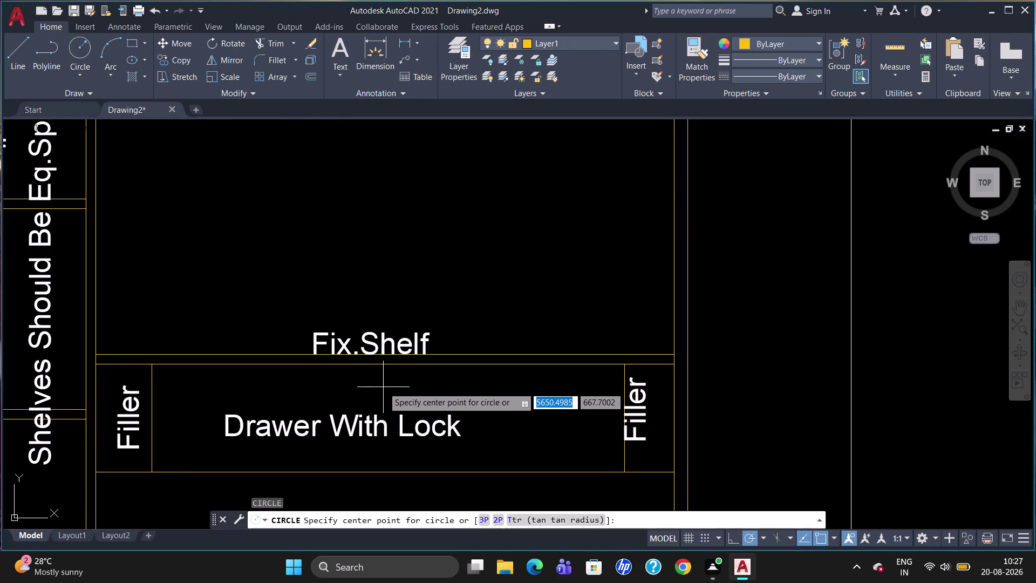
click(379, 382)
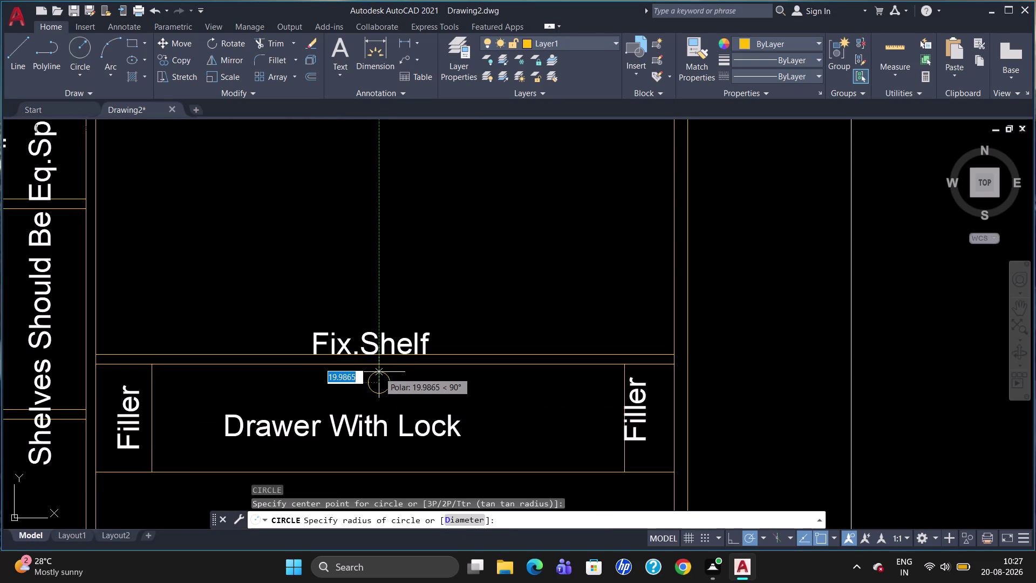
click(379, 372)
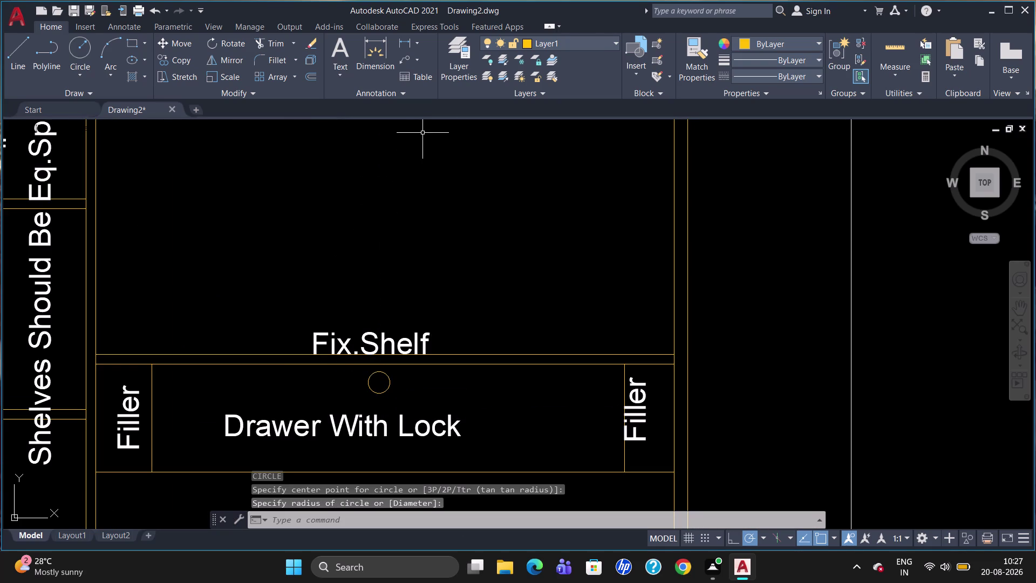
Move the lock circle onto layer 0.
click(555, 33)
click(560, 42)
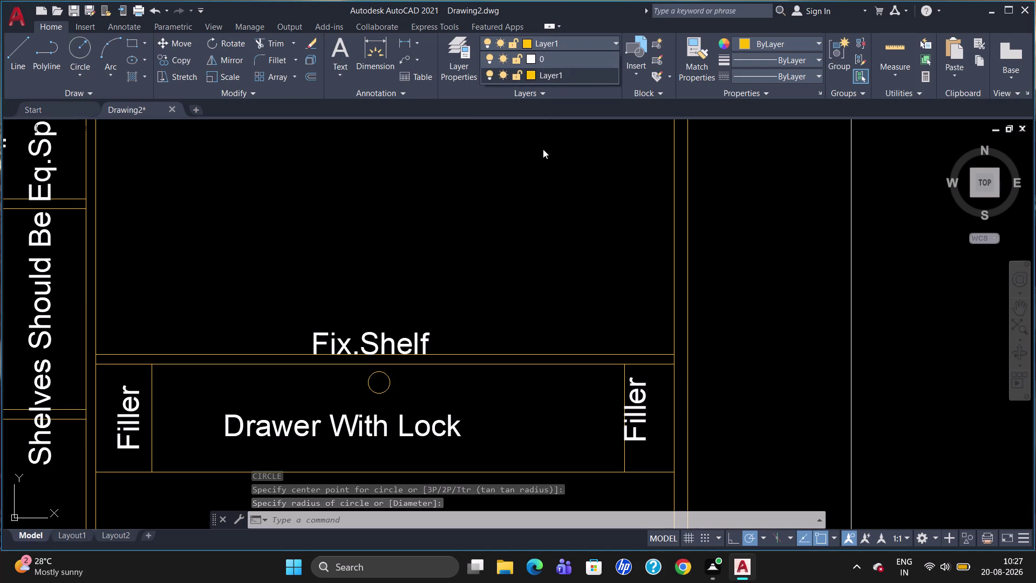
click(373, 371)
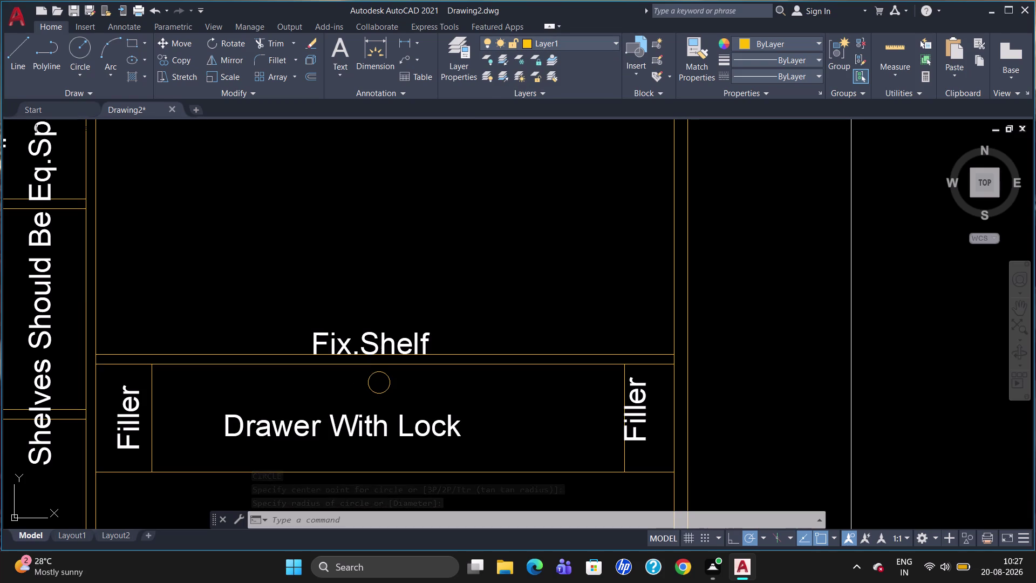
click(373, 372)
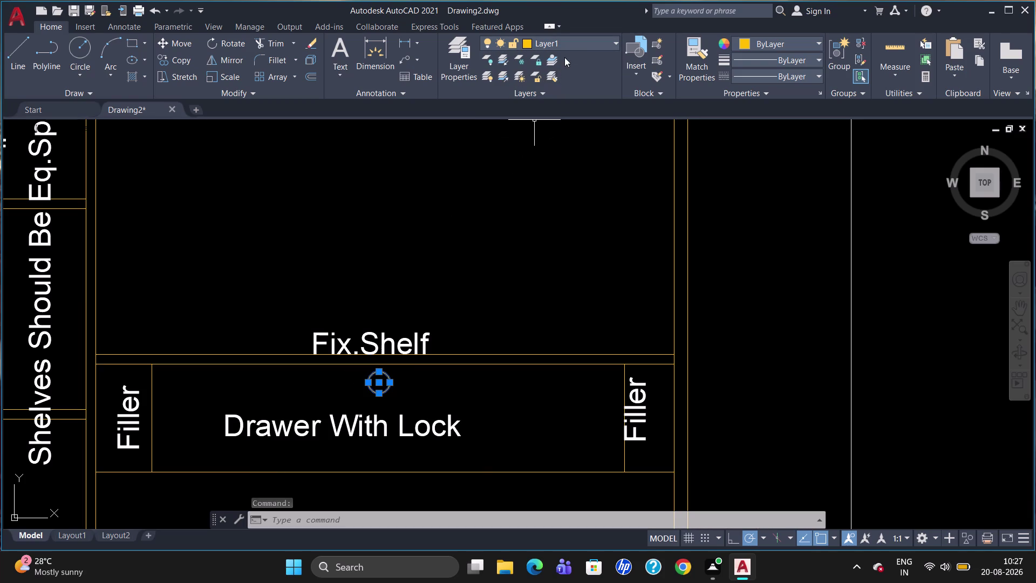
click(571, 42)
click(565, 57)
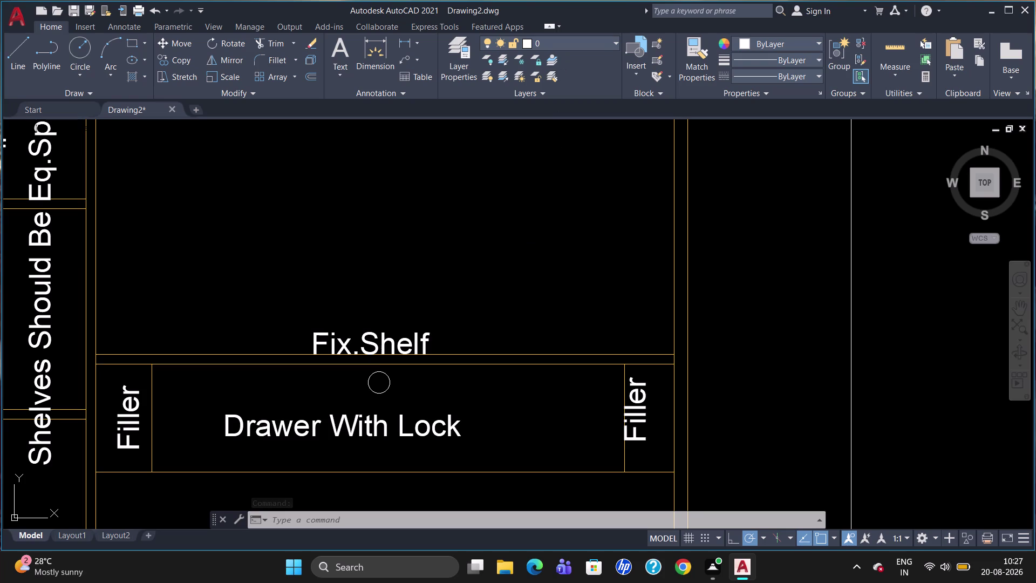
key(Escape)
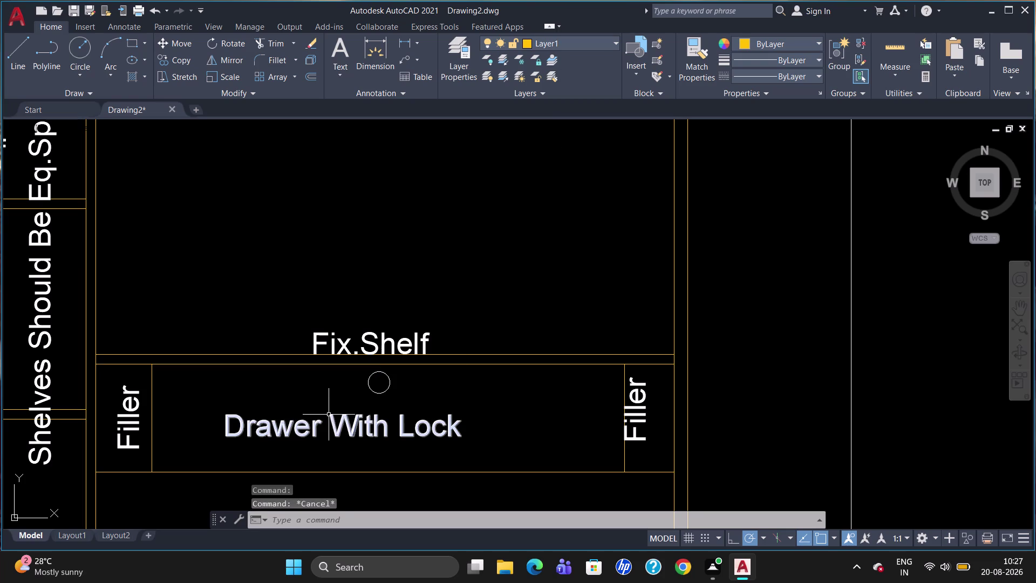
Begin a second circle for the lock symbol.
key(c)
key(Return)
scroll(up, 3)
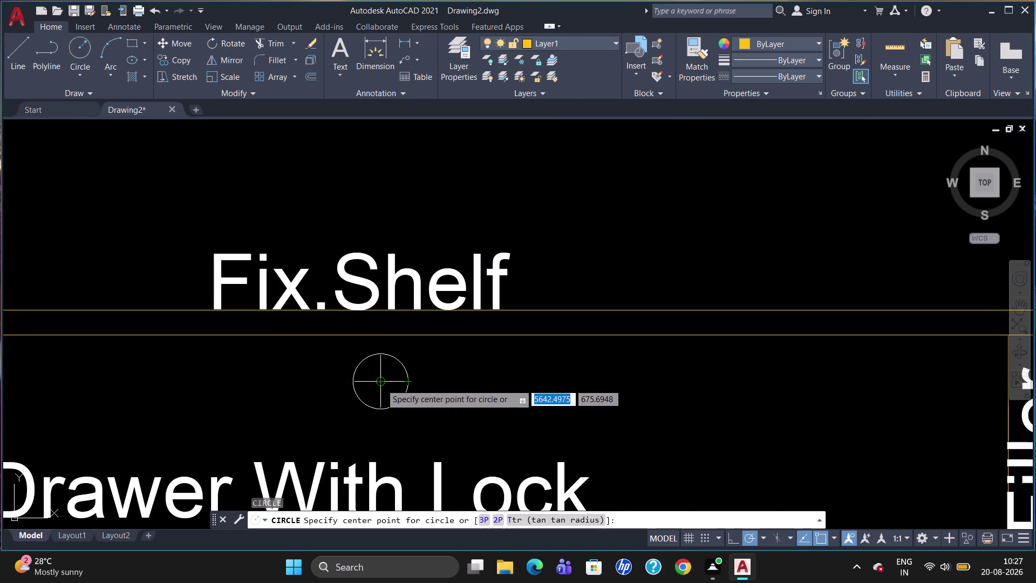
Make layer 0 the current layer and cancel the unfinished circle.
click(380, 383)
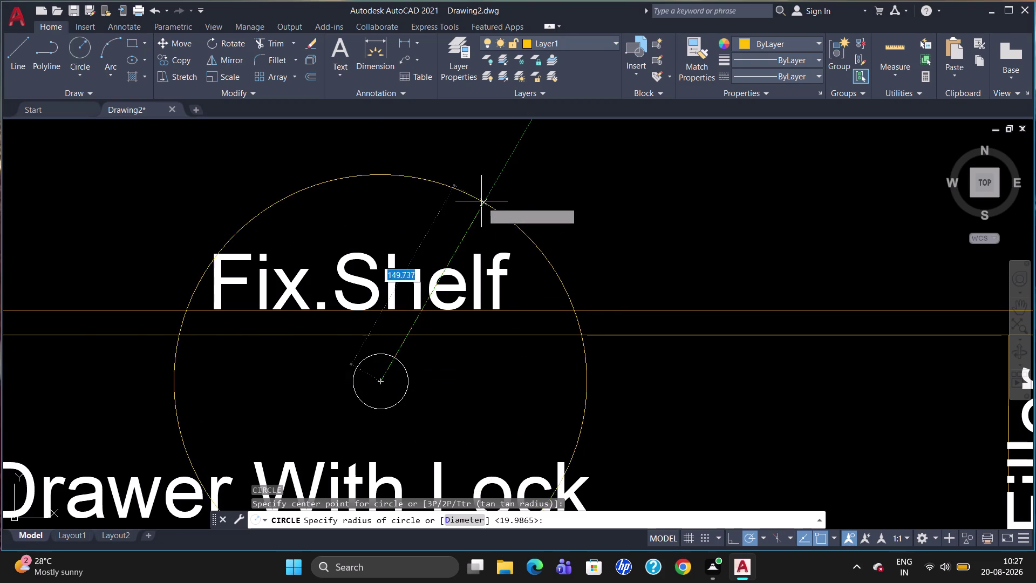
click(577, 40)
click(564, 64)
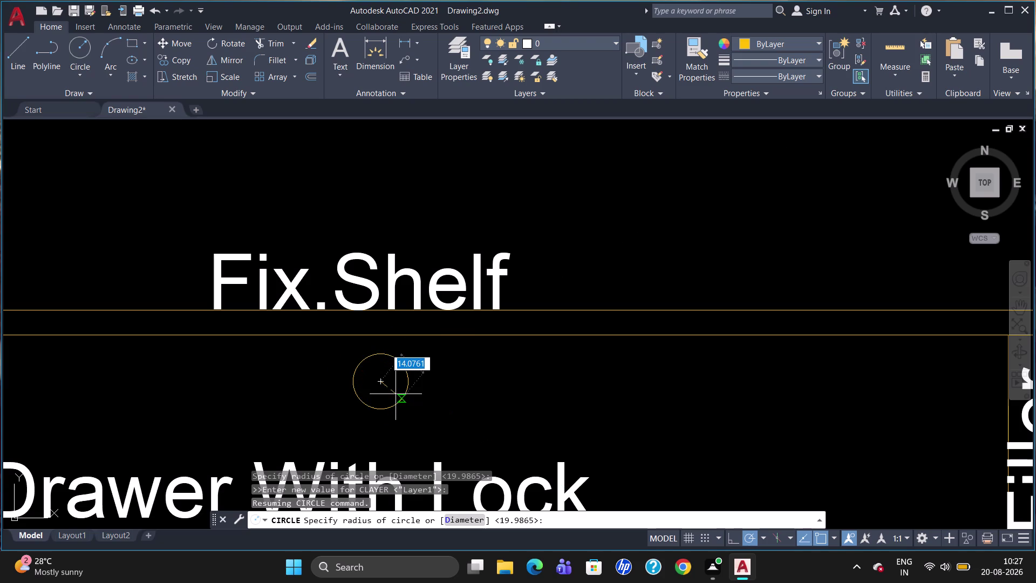
click(382, 382)
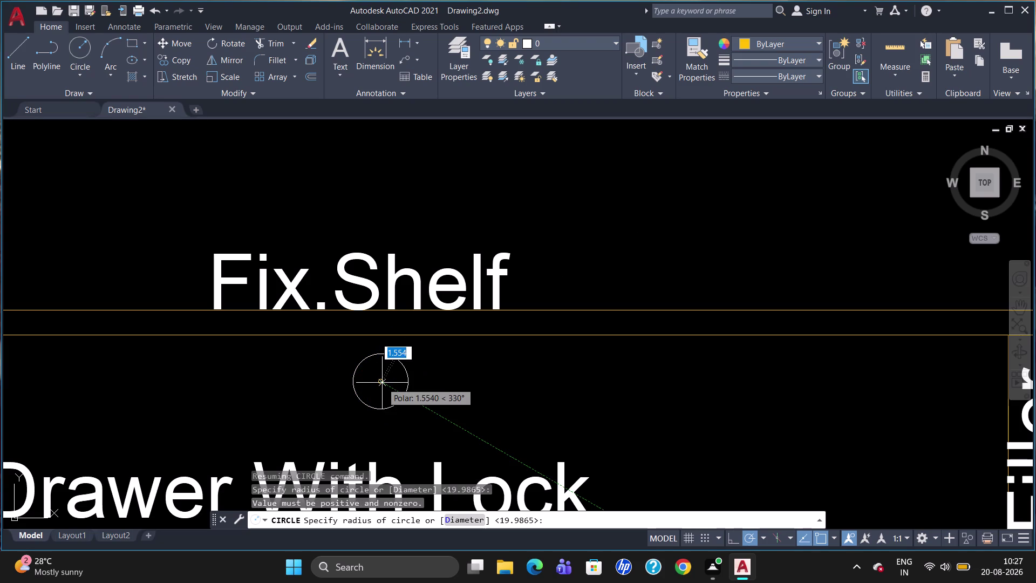
key(Escape)
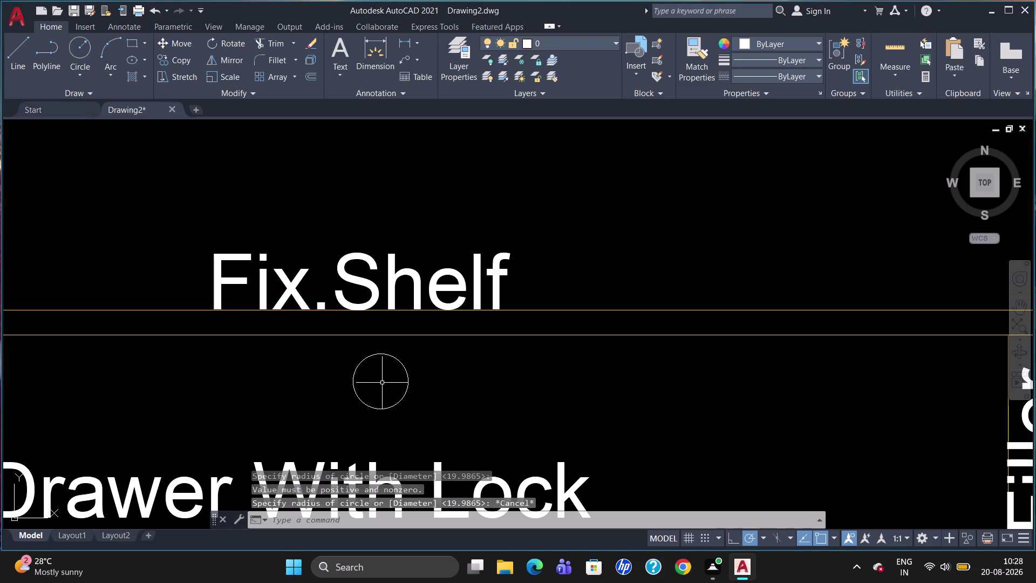
Draw a smaller circle concentric with the lock circle.
key(c)
key(Return)
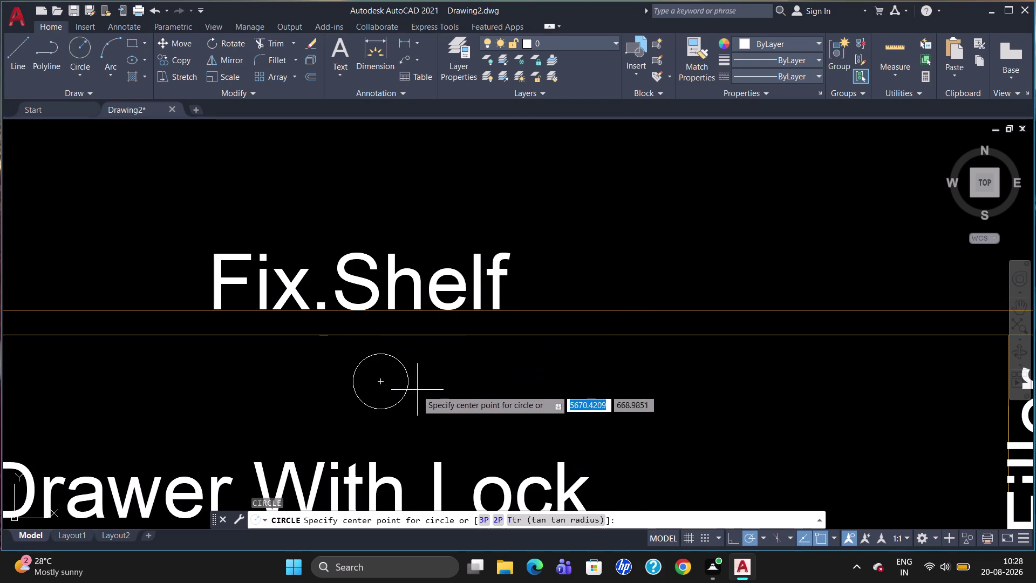
click(379, 383)
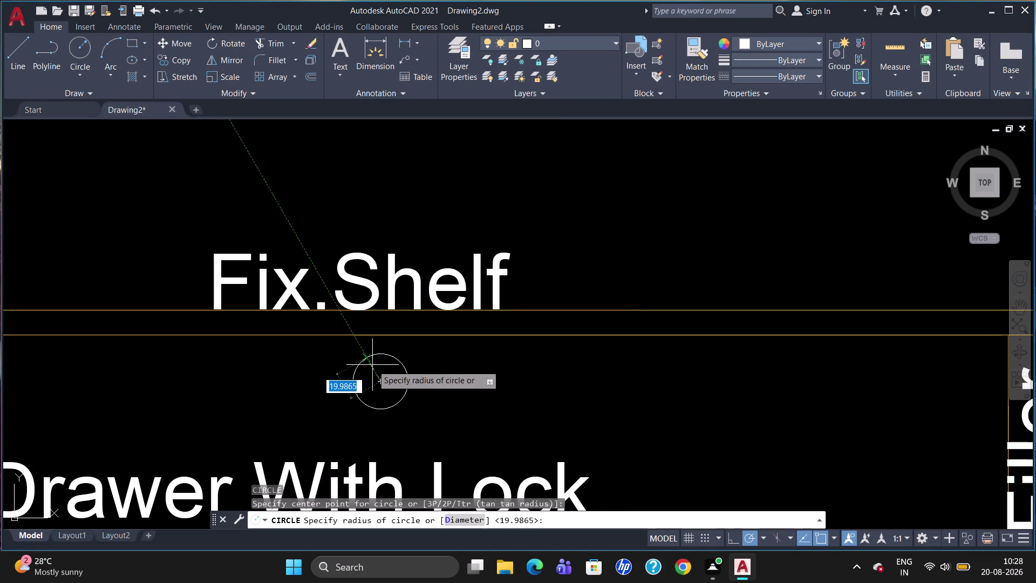
click(372, 365)
key(c)
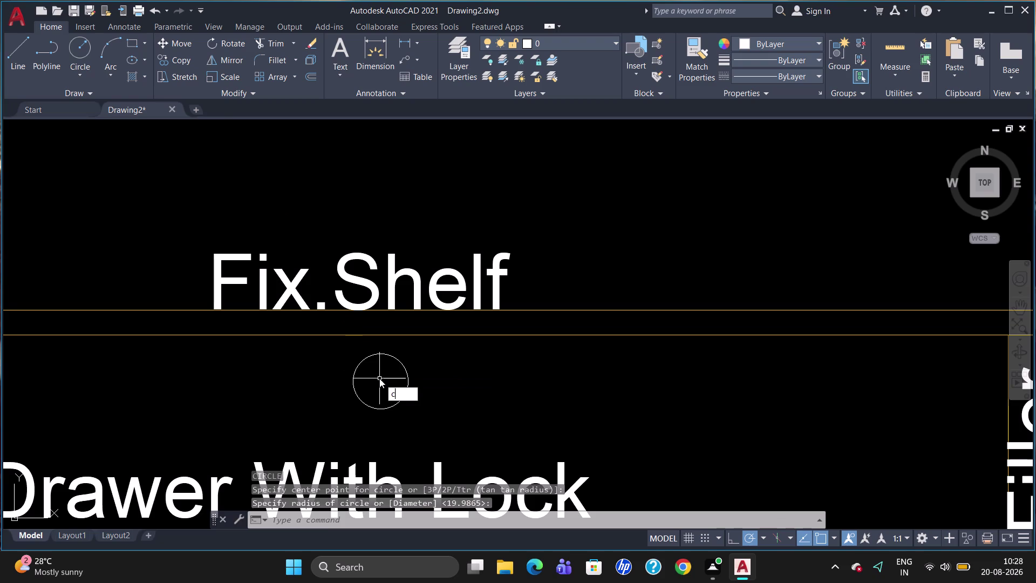
key(Return)
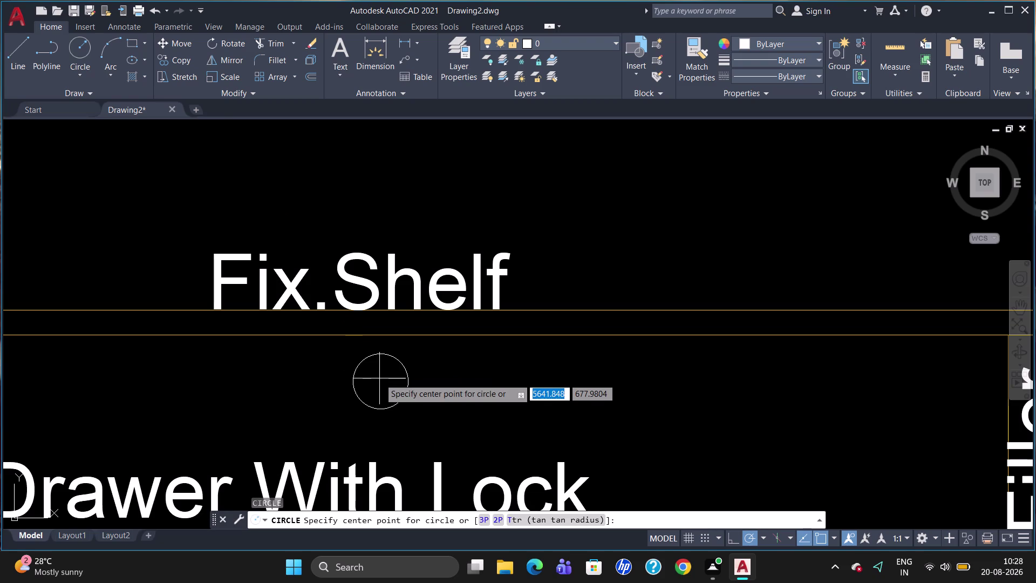
click(381, 383)
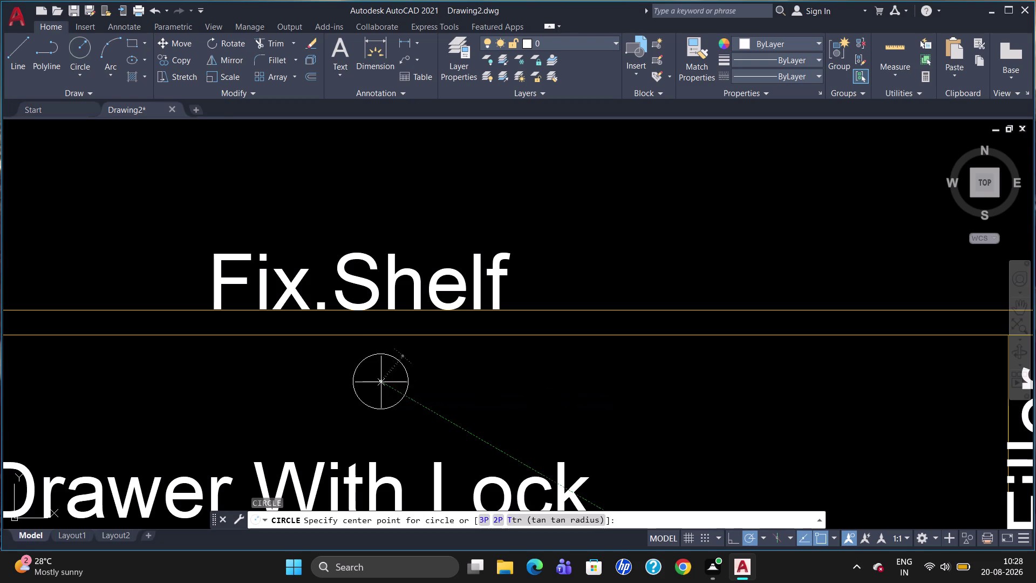
drag(381, 382, 384, 371)
click(383, 371)
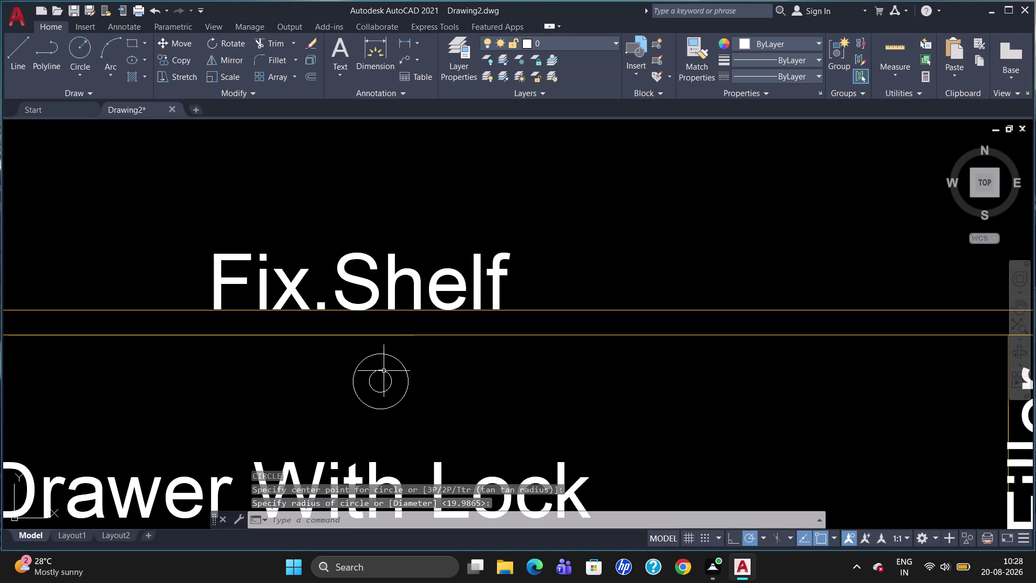
key(Escape)
scroll(down, 3)
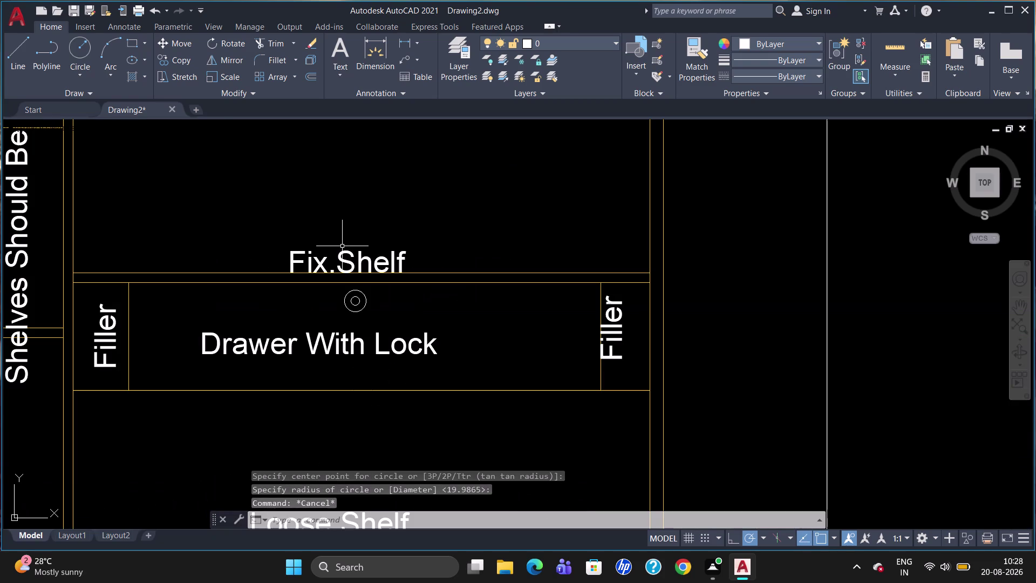
scroll(down, 3)
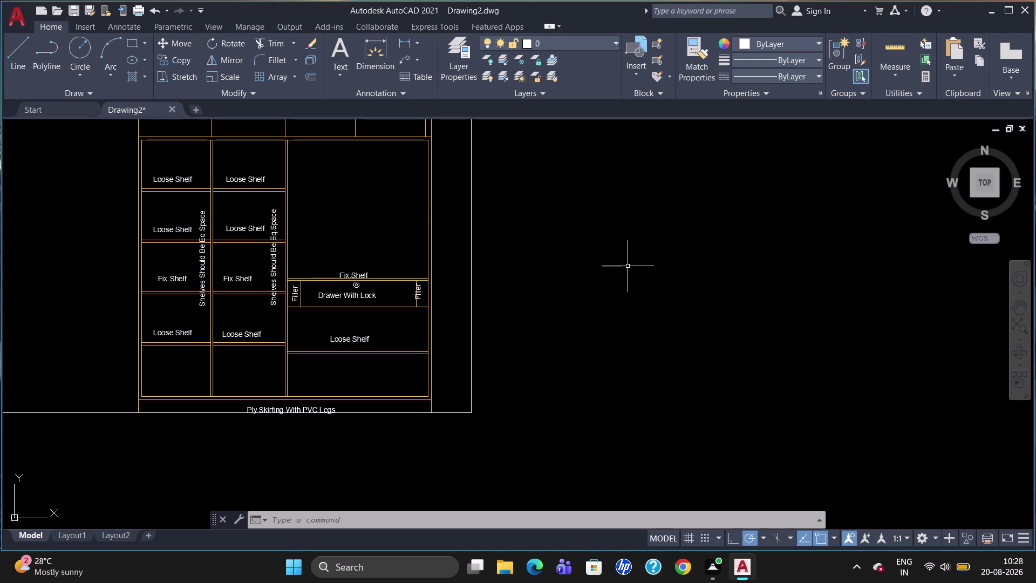
Draw a long, narrow rectangle with REC right of the labelled wardrobe elevation.
text(rec)
key(Return)
click(612, 247)
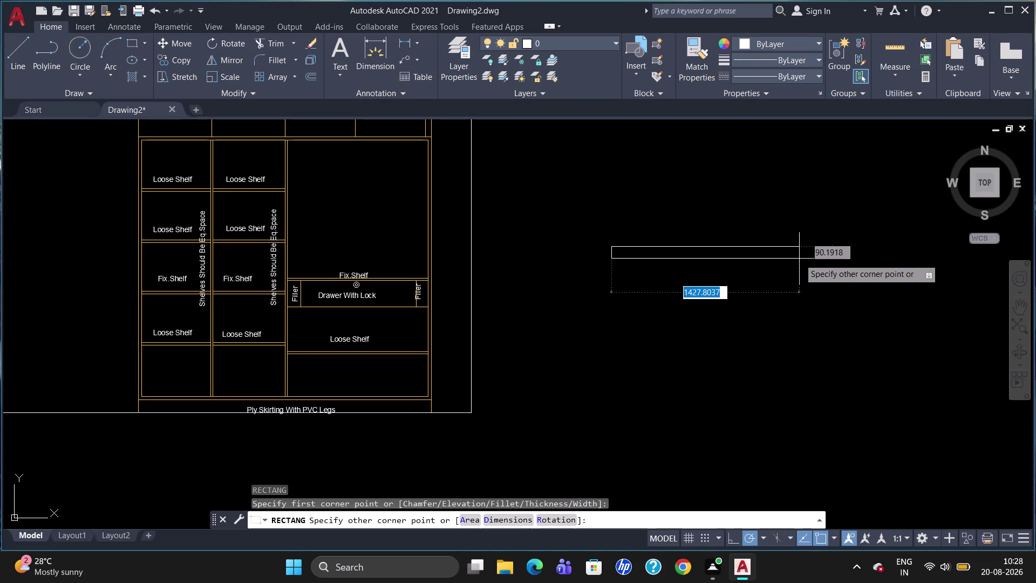
click(801, 256)
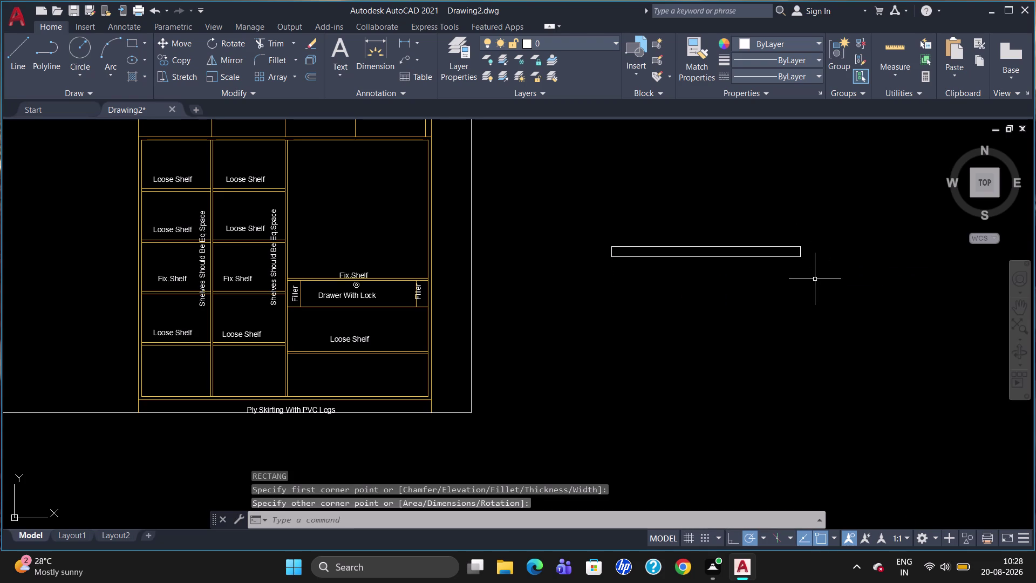
scroll(up, 3)
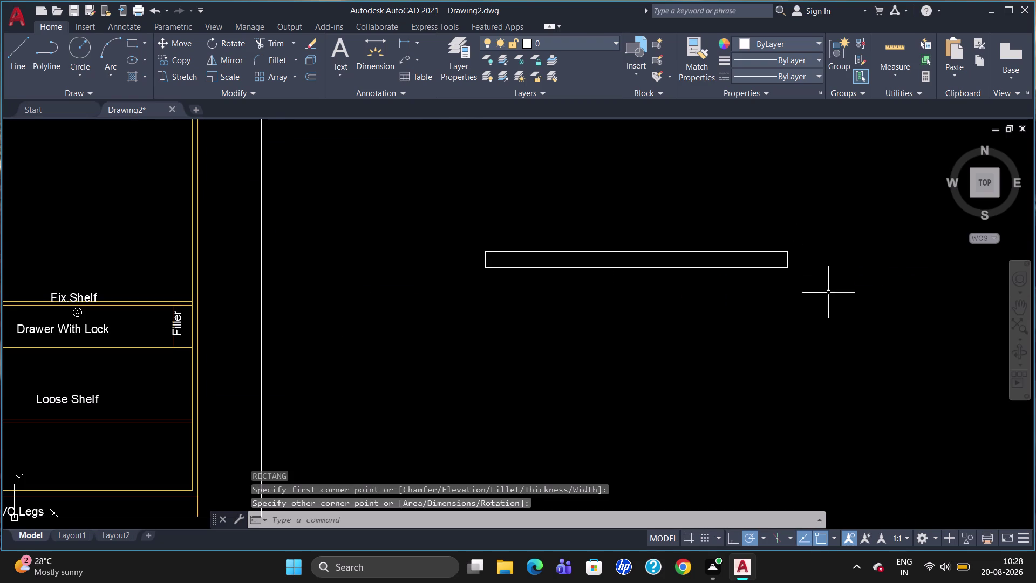
text(rec)
key(Return)
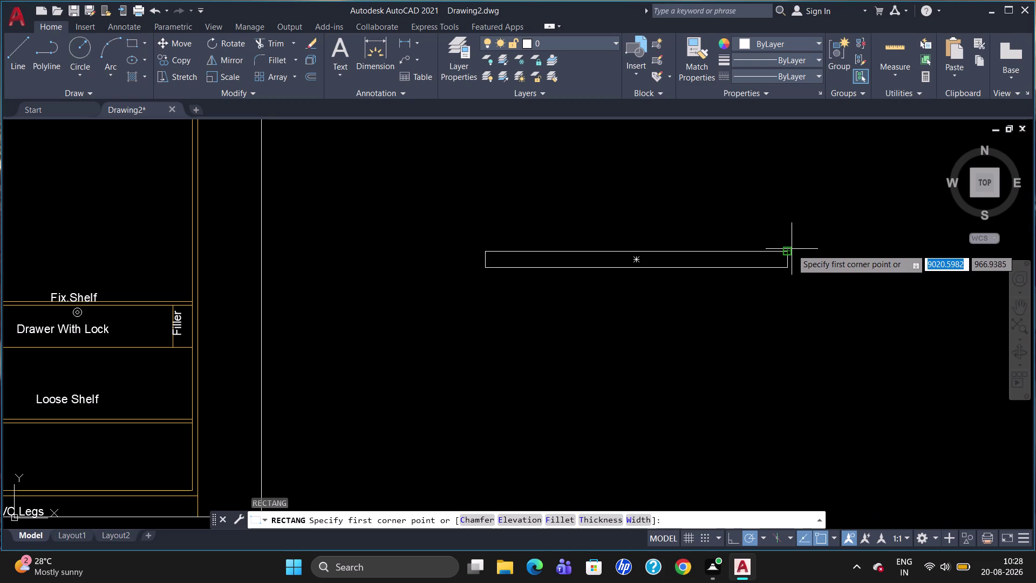
click(842, 259)
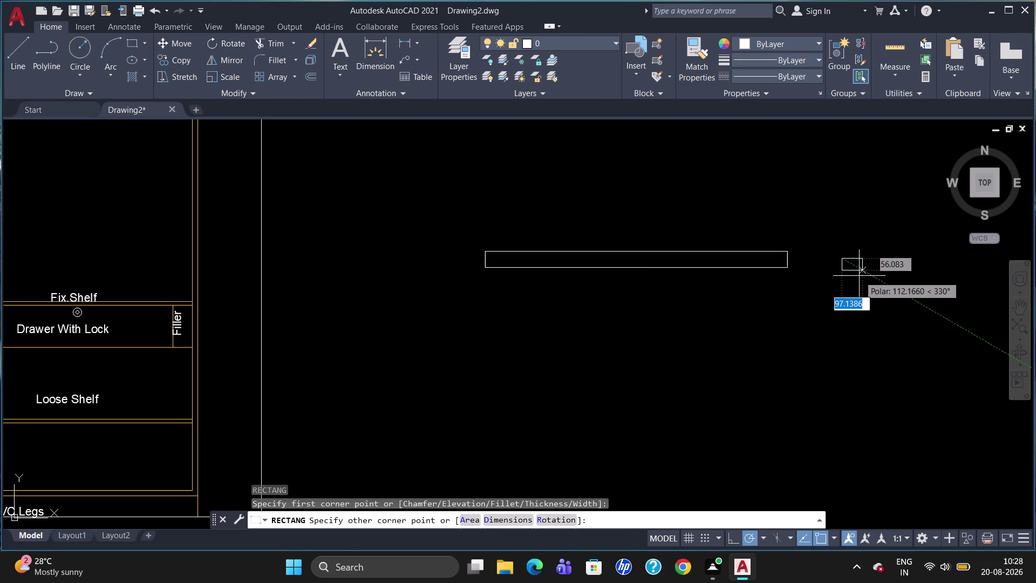
click(859, 276)
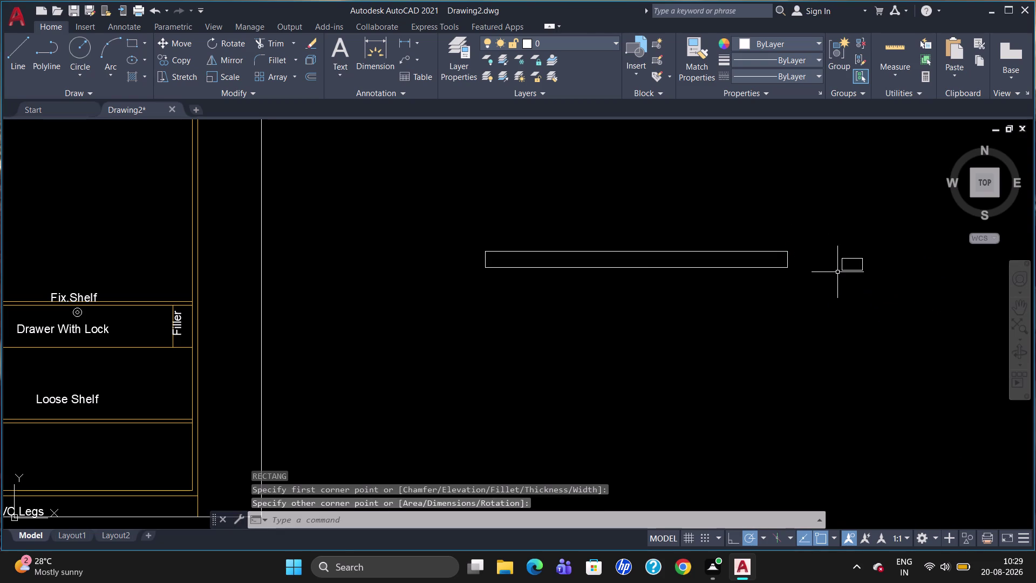
key(m)
key(Return)
click(845, 270)
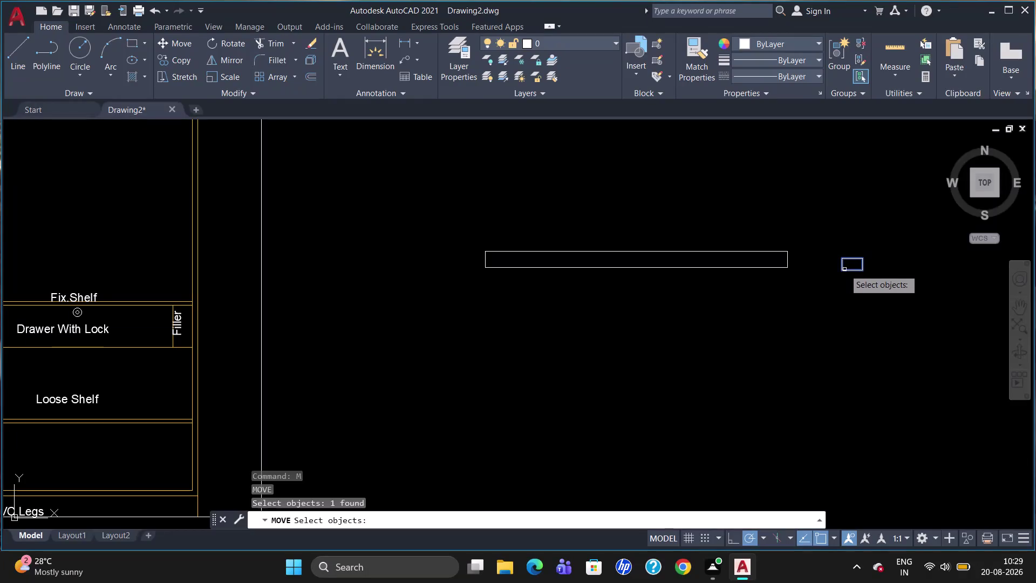
key(Return)
click(842, 272)
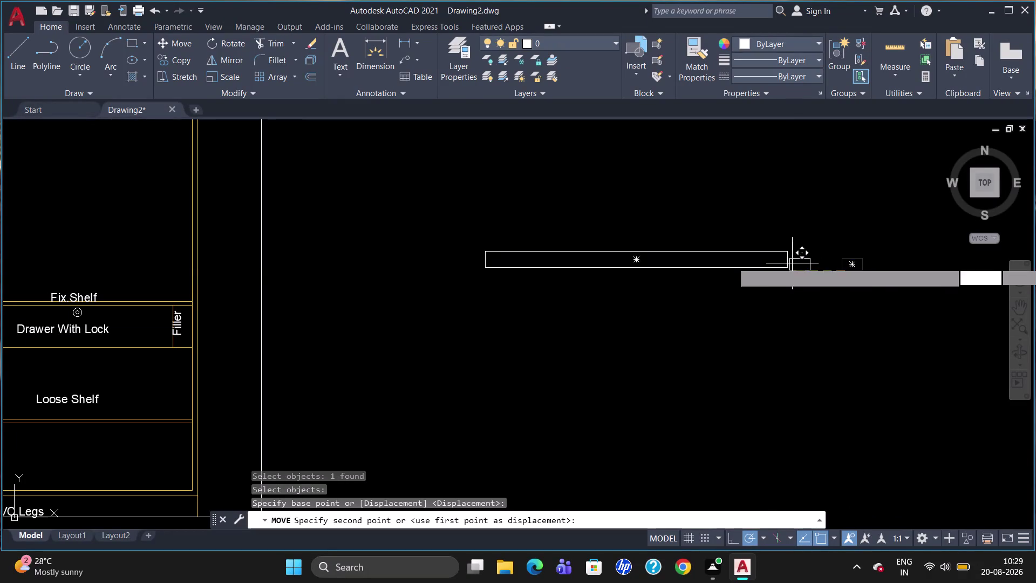
key(Escape)
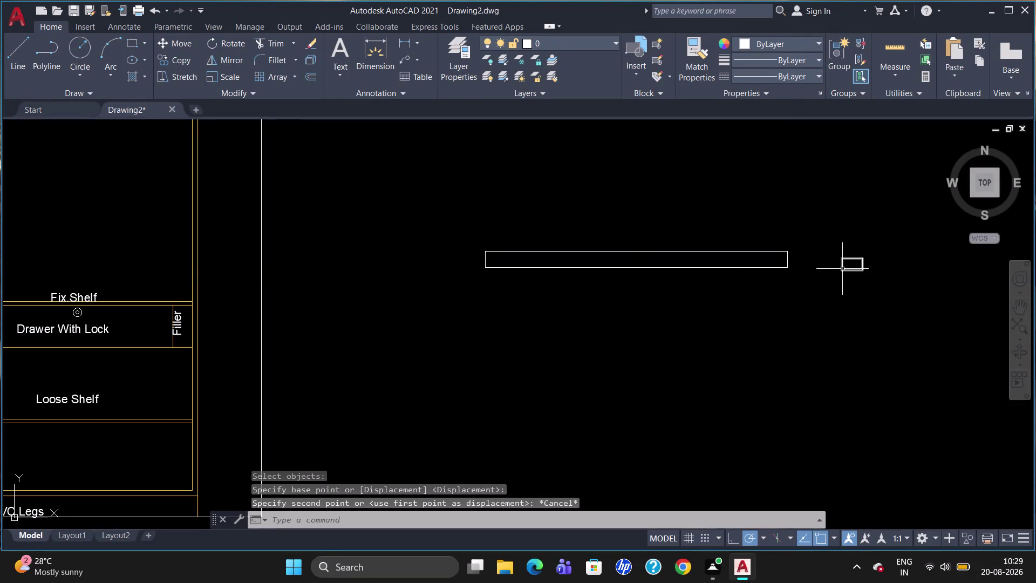
click(843, 267)
key(Delete)
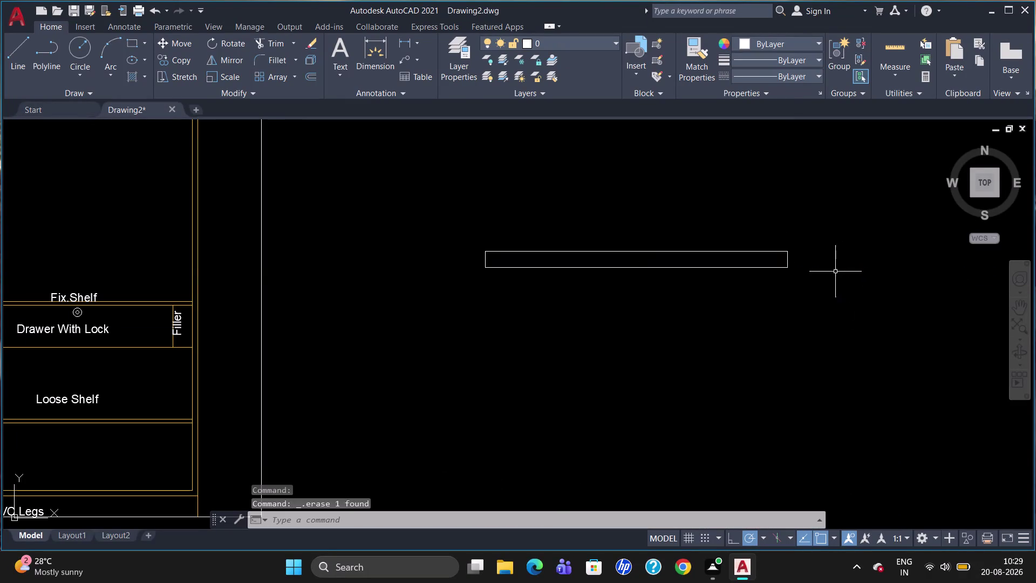
text(dli)
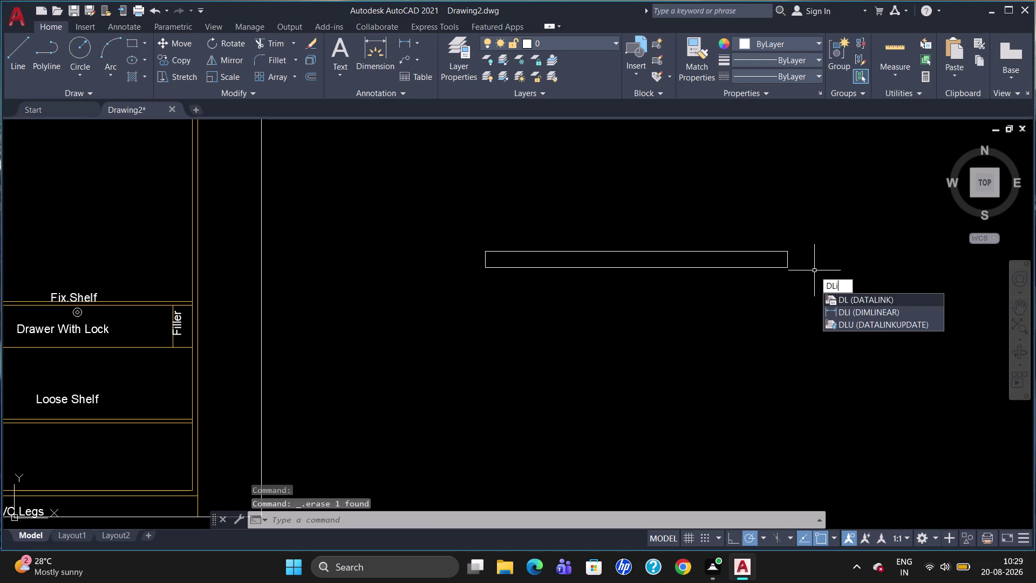
key(Return)
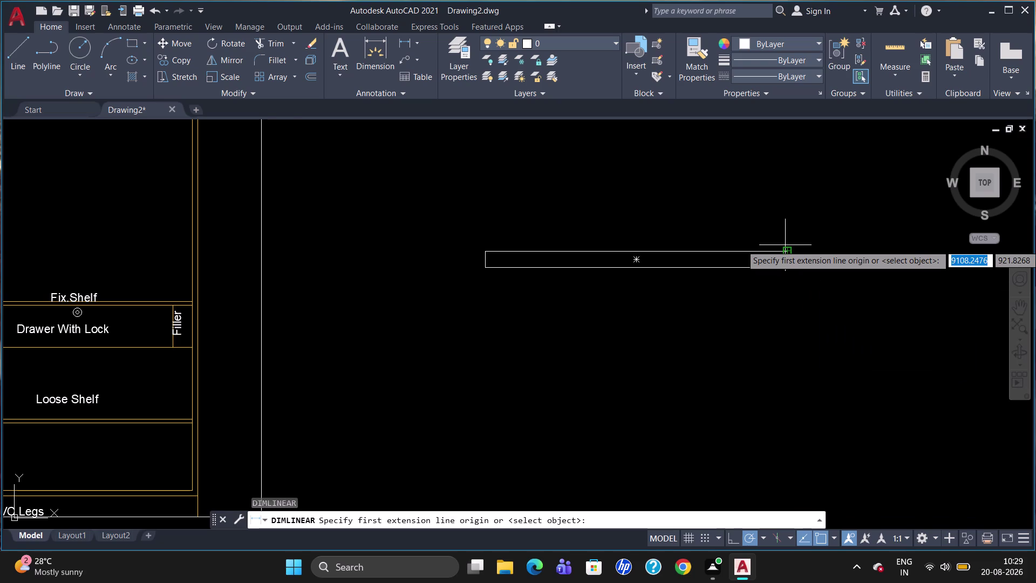
click(797, 260)
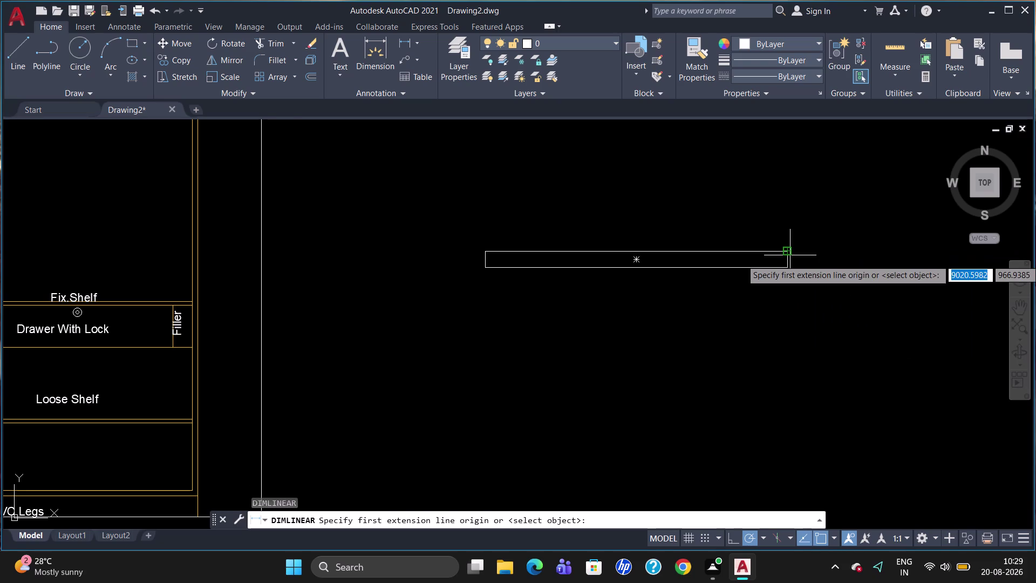
click(789, 268)
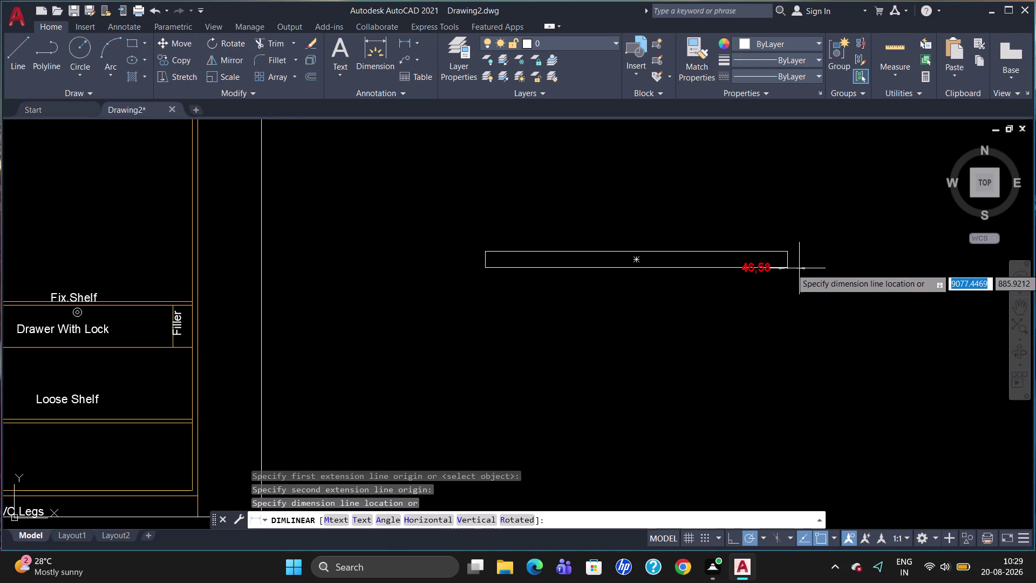
key(Escape)
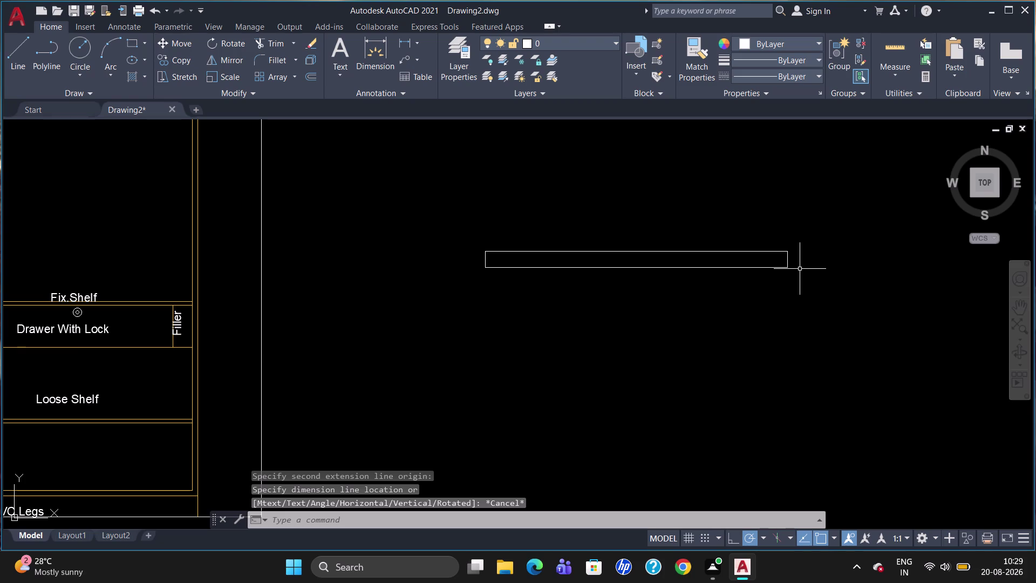
text(rec)
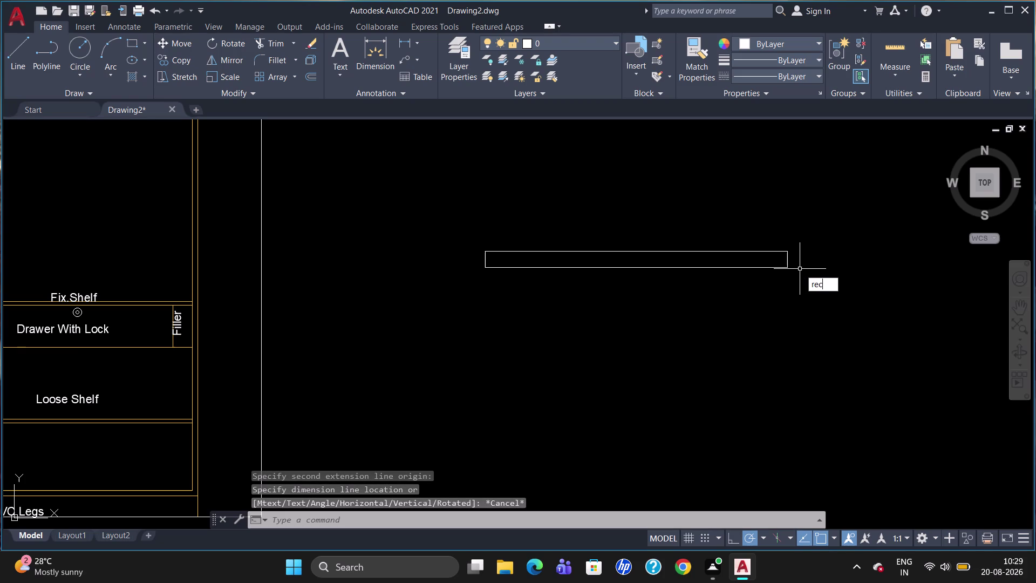
Draw a 50 by 50 square beside the long panel, then erase it.
key(Return)
click(839, 249)
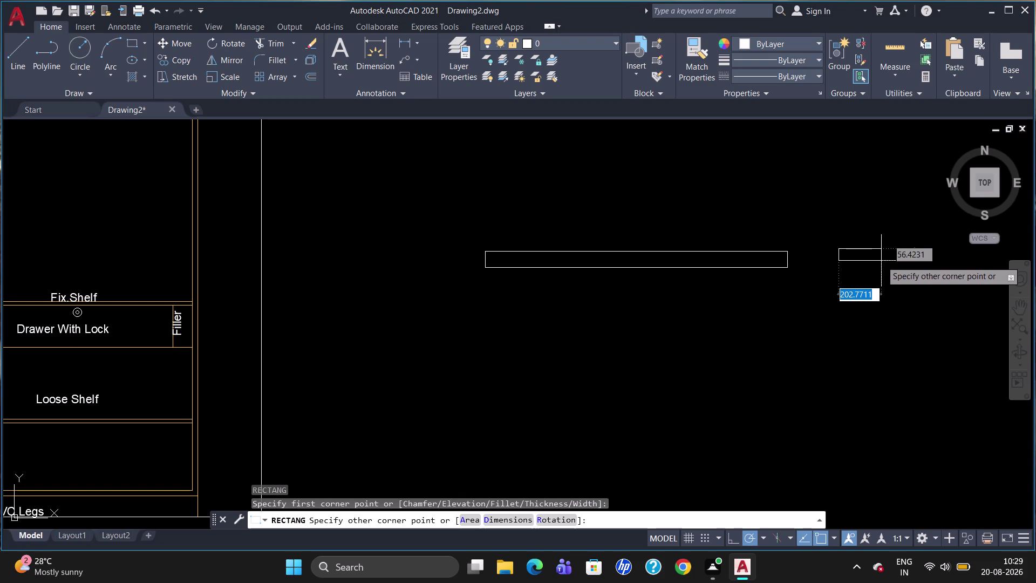
text(50)
key(Tab)
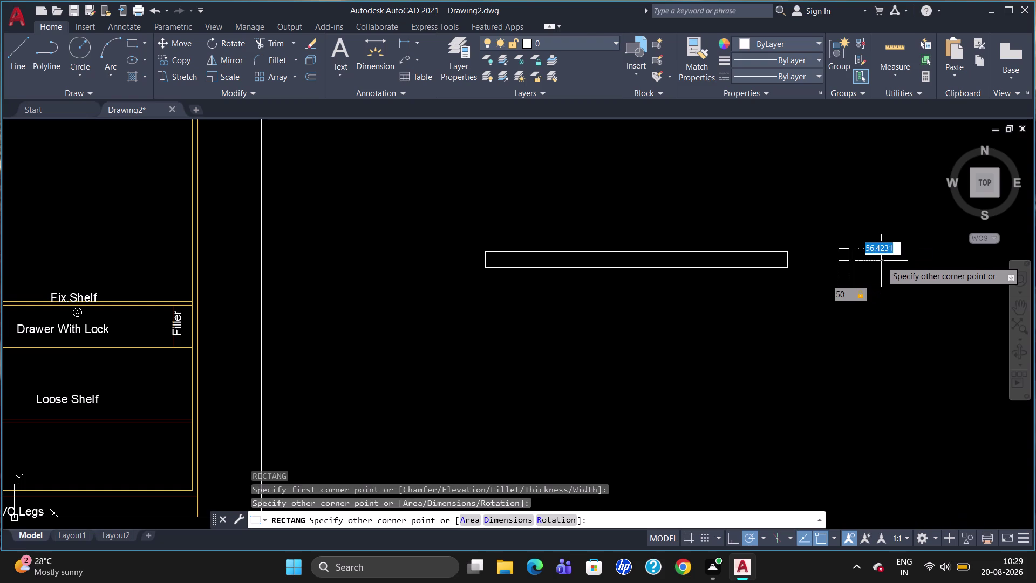
text(50)
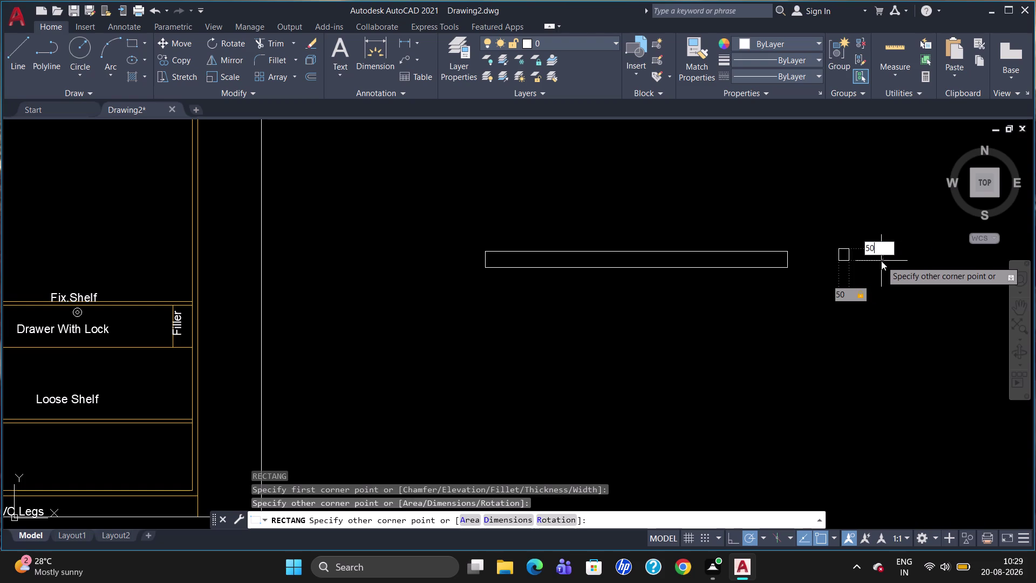
key(Return)
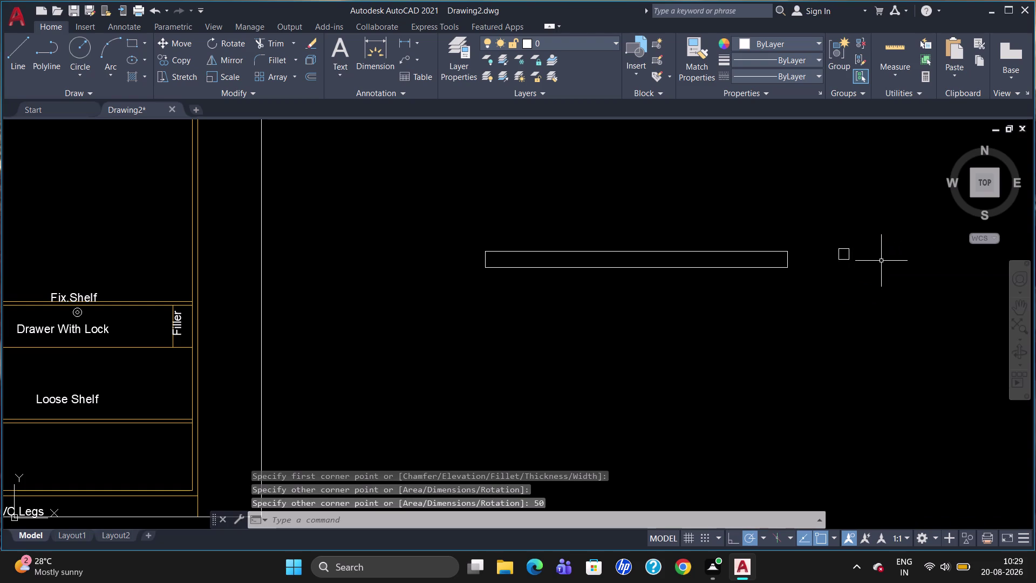
click(850, 247)
key(Delete)
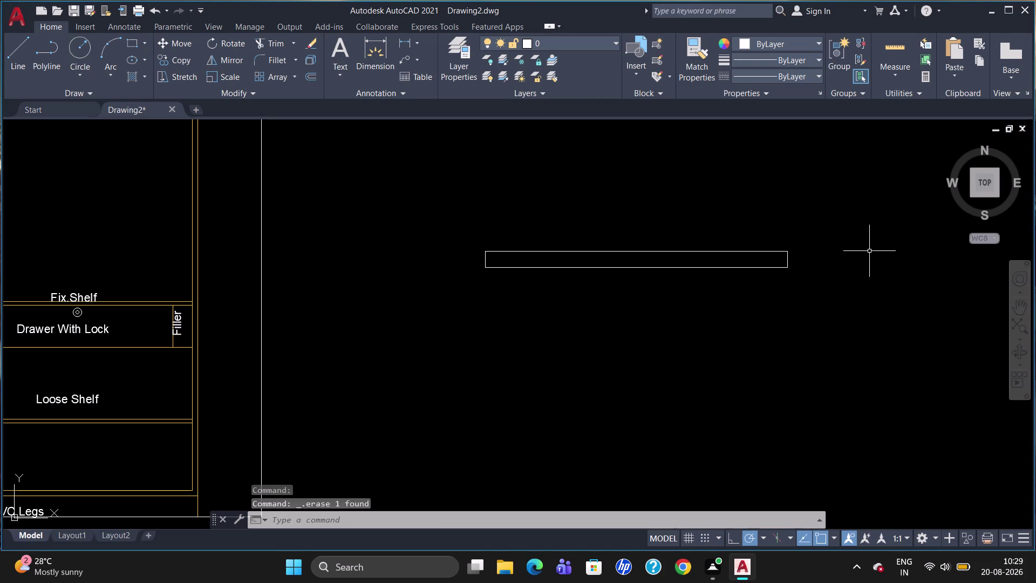
Draw a 100 by 50 rectangle with REC beside the long thin panel's right end.
text(rec)
key(Return)
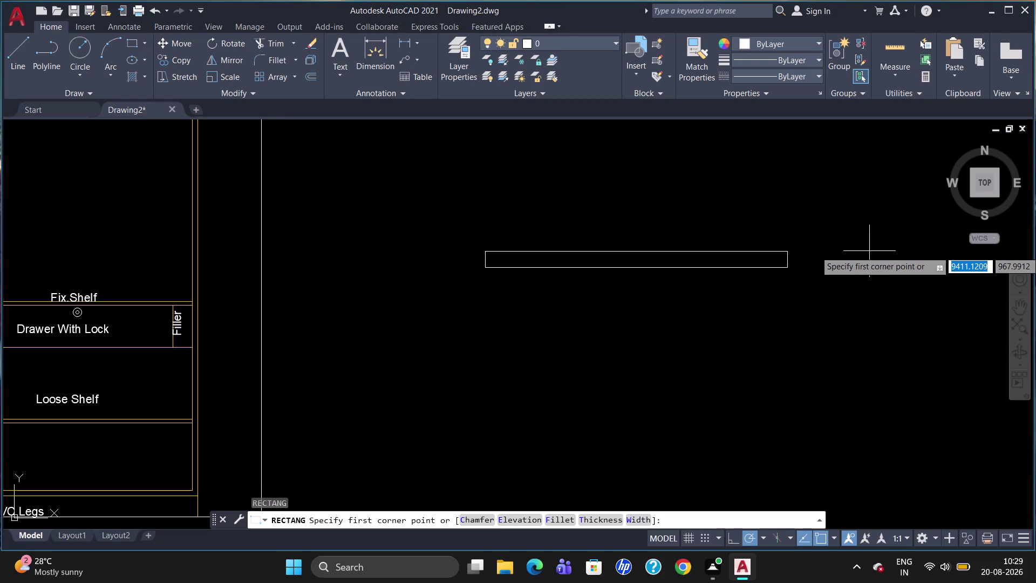
click(860, 277)
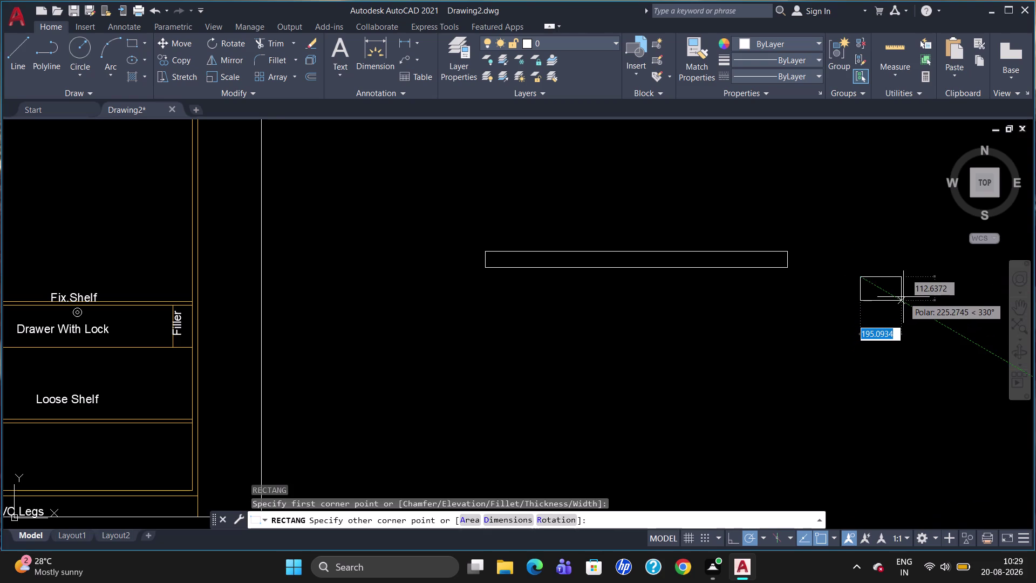
key(1)
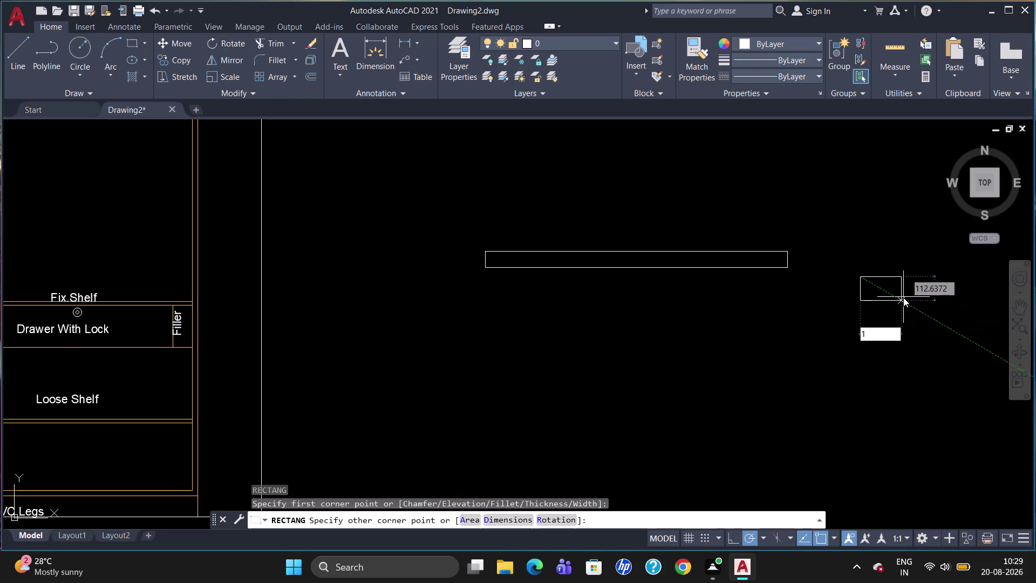
text(00)
key(Tab)
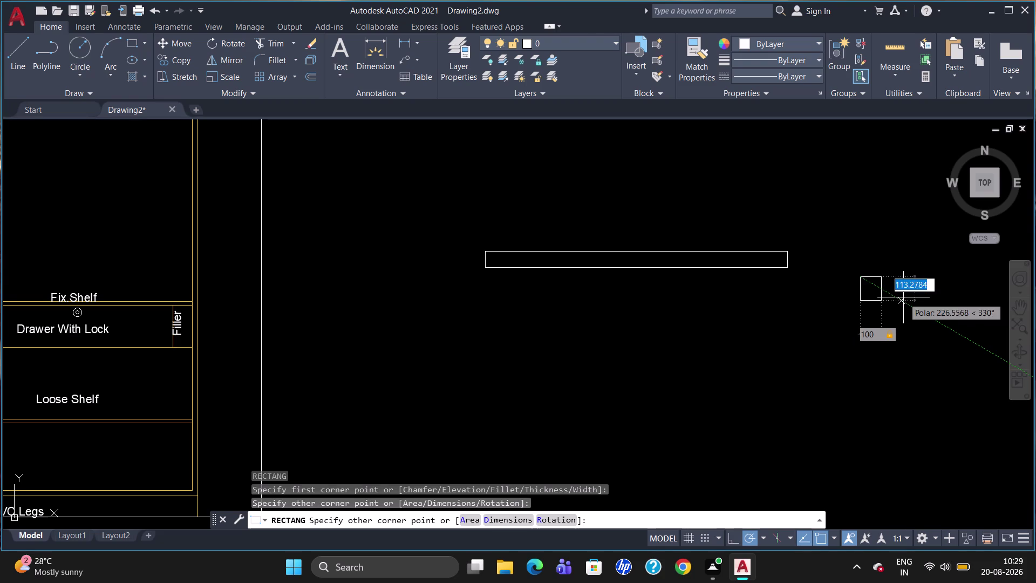
text(50)
key(Return)
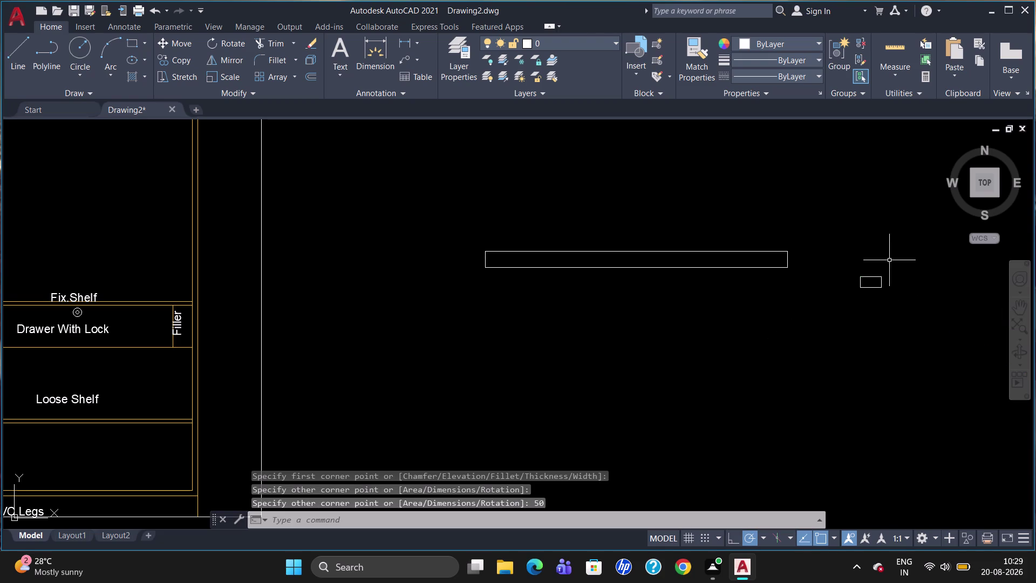
click(860, 285)
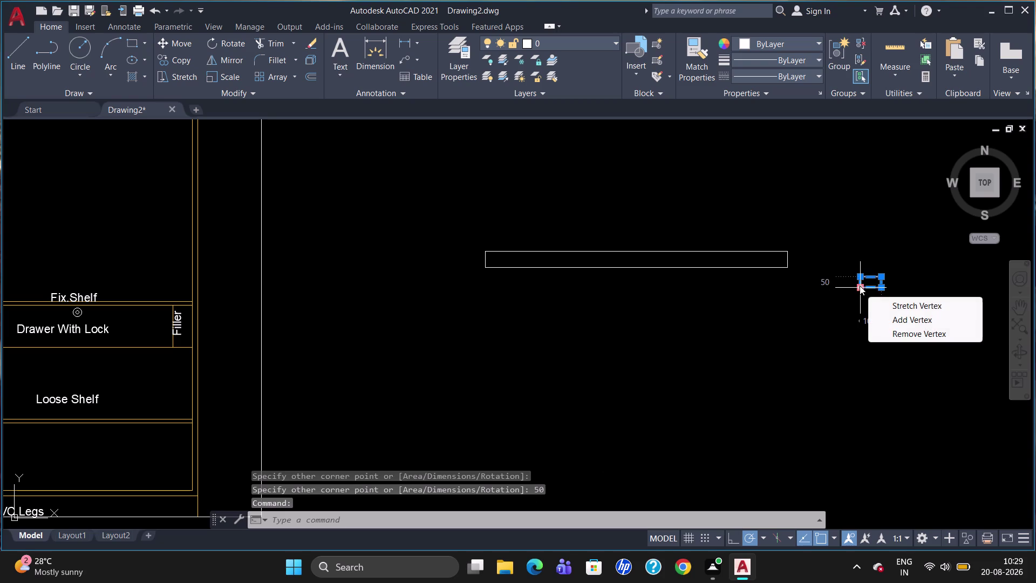
key(m)
key(Return)
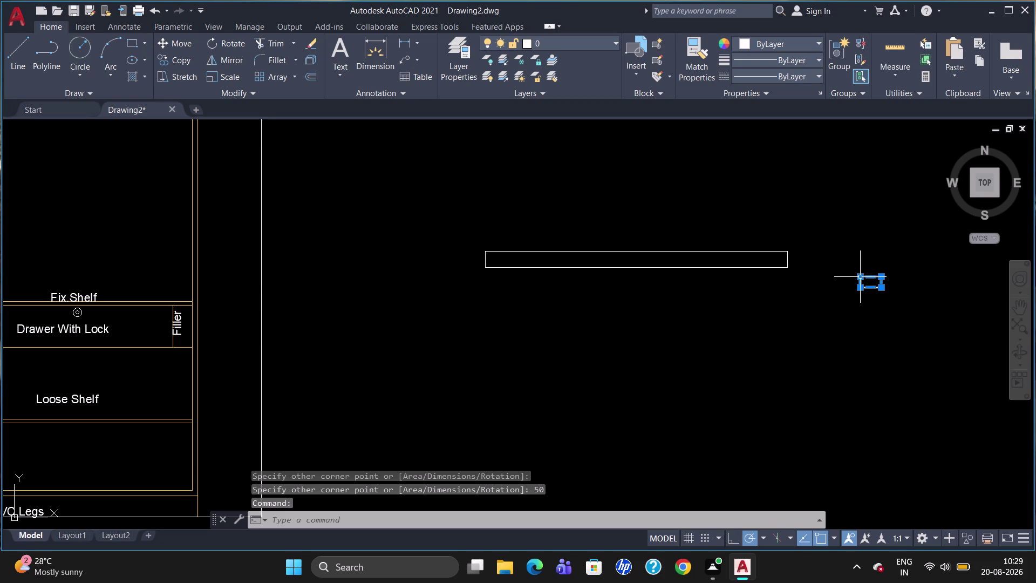
Start an extra rectangle and cancel it unfinished.
key(Return)
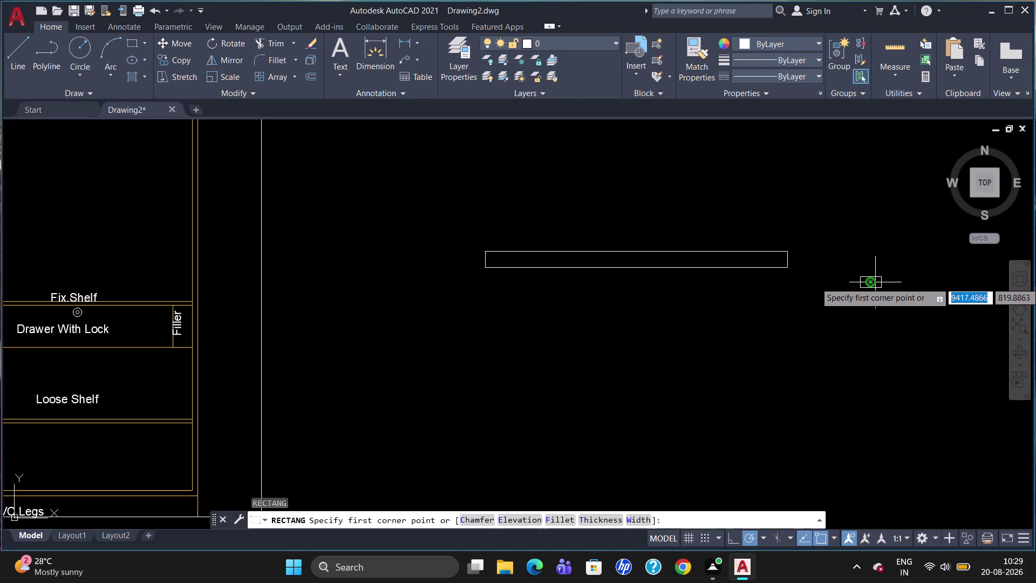
click(875, 282)
scroll(up, 3)
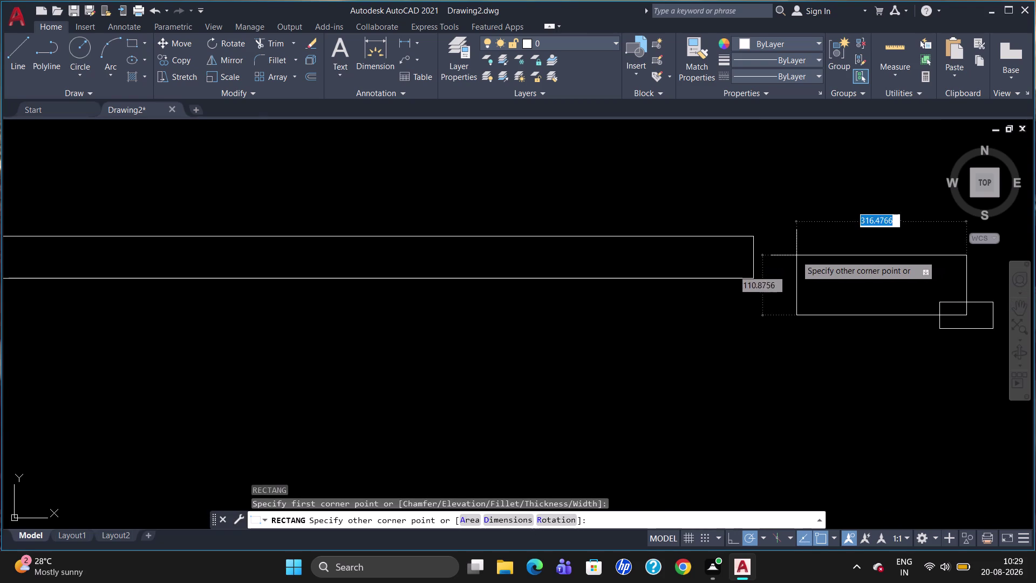
key(Escape)
key(m)
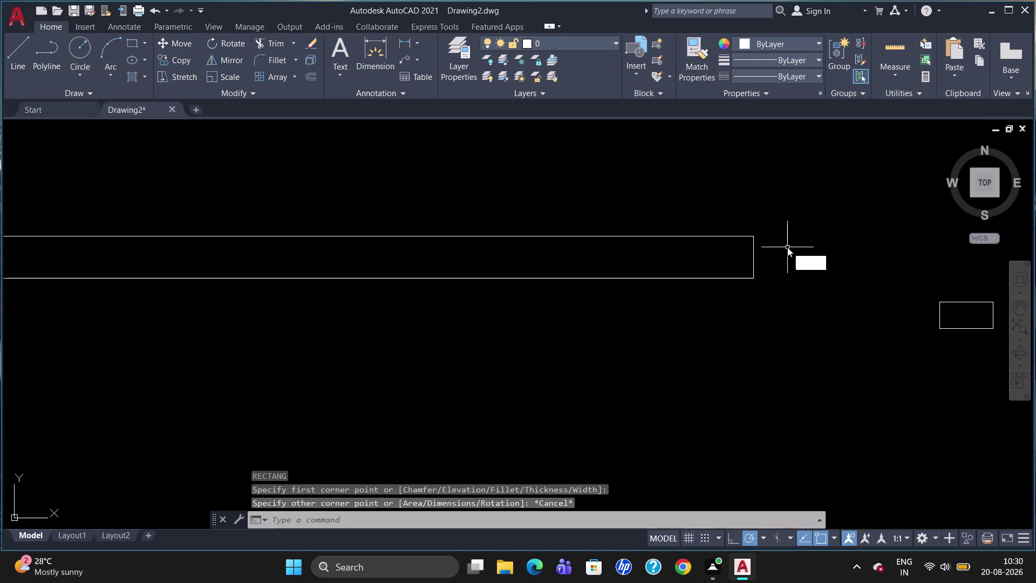
key(Return)
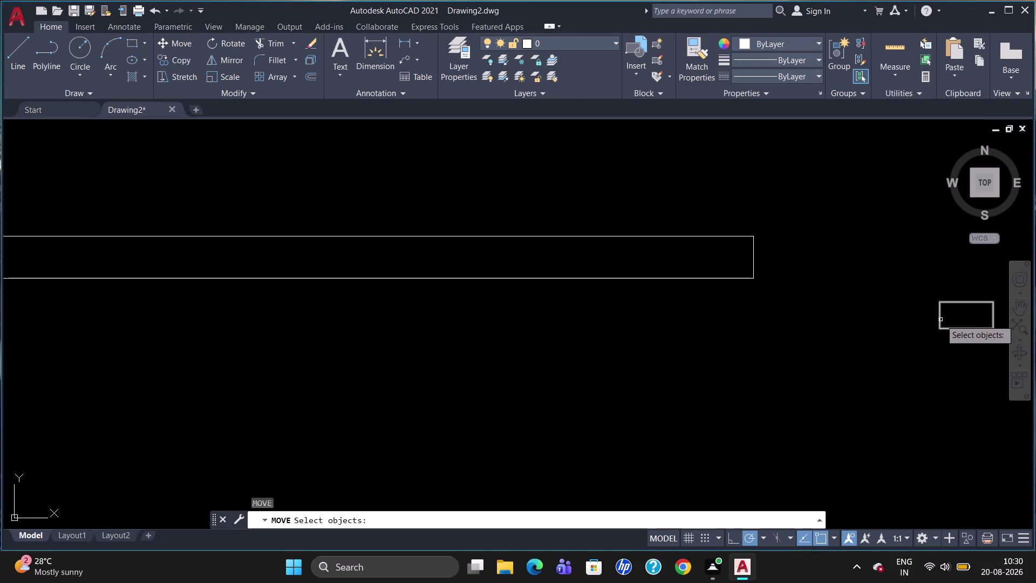
Move the small rectangle so its corner meets the long panel's top-right end.
click(941, 320)
key(Return)
click(938, 317)
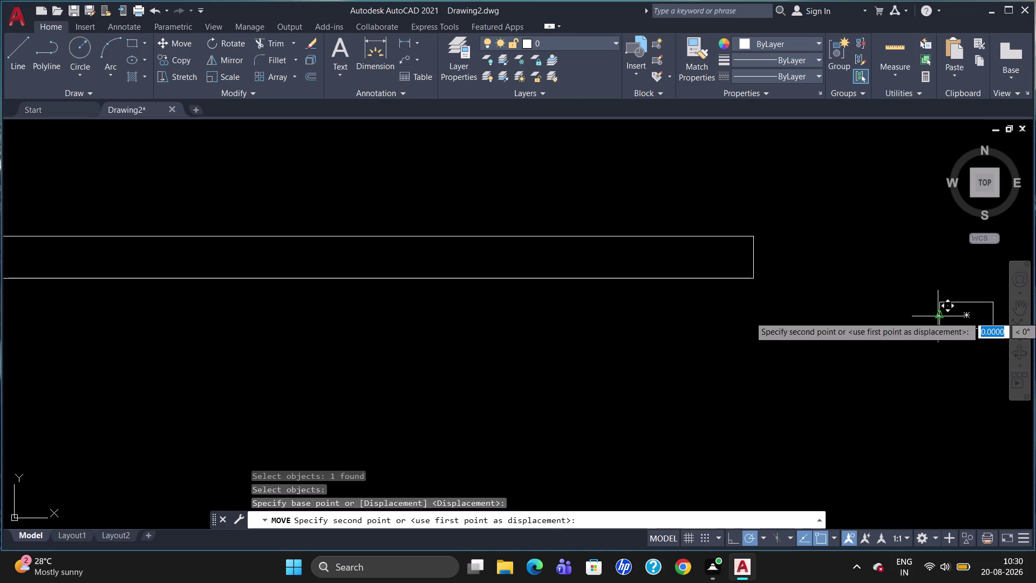
scroll(up, 3)
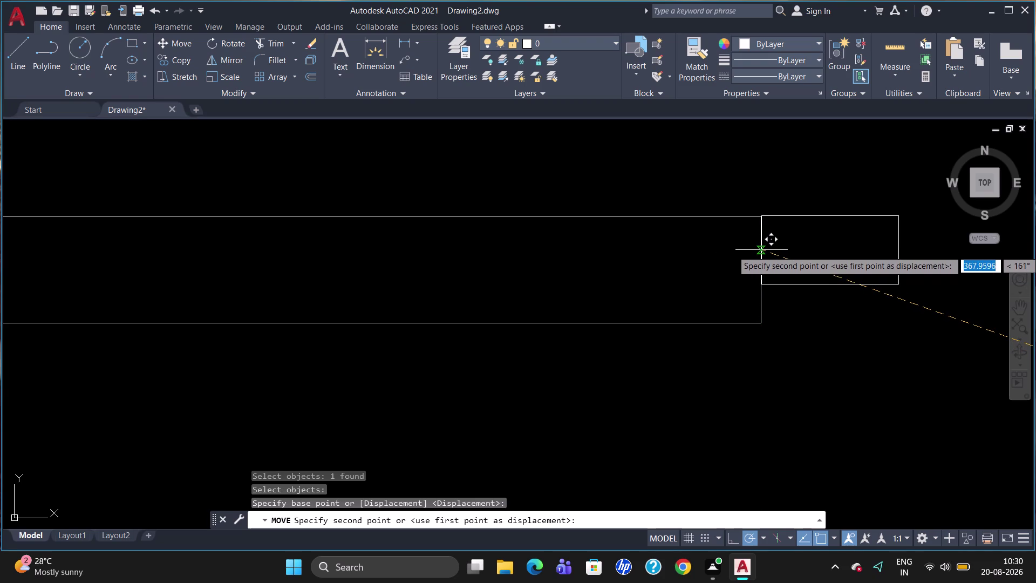
scroll(up, 3)
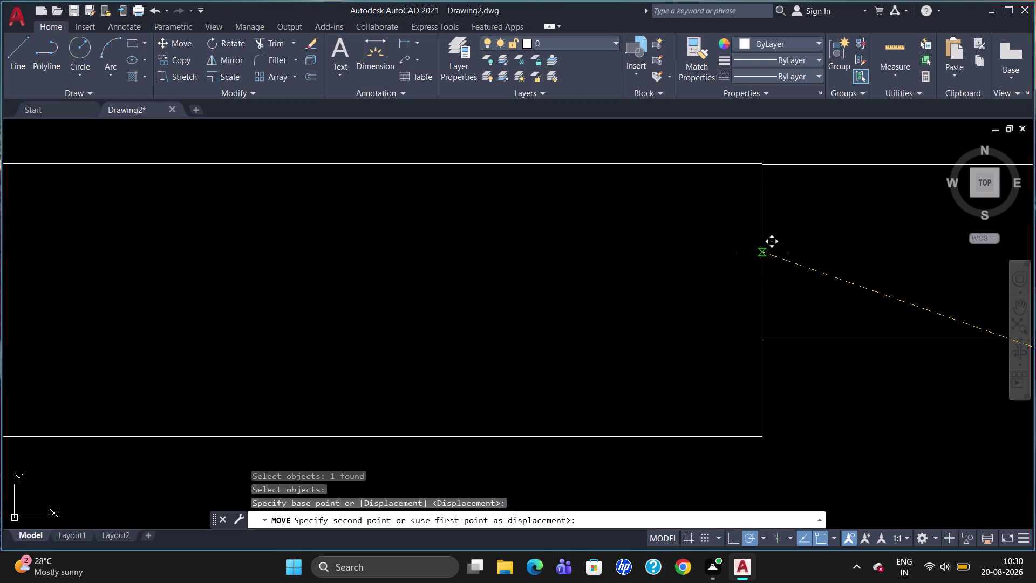
scroll(up, 3)
scroll(up, 3)
scroll(down, 3)
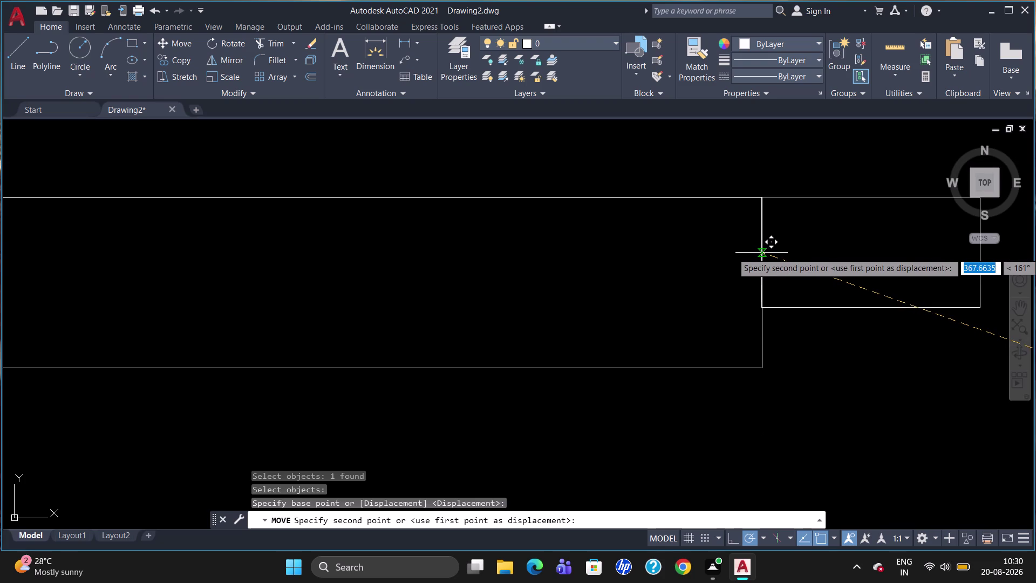
scroll(up, 3)
click(762, 251)
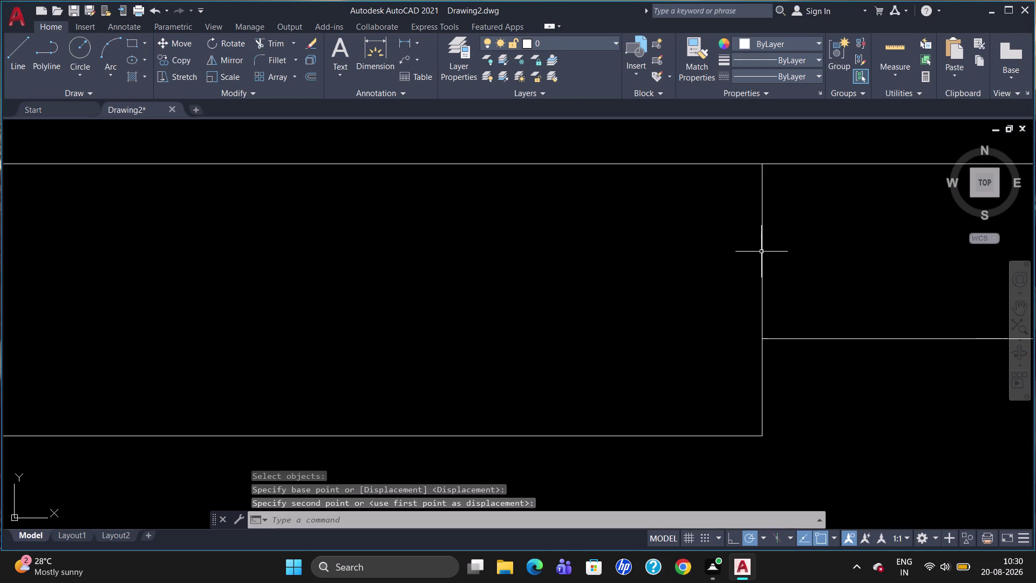
key(Escape)
Delete the long thin panel.
scroll(down, 3)
scroll(down, 3)
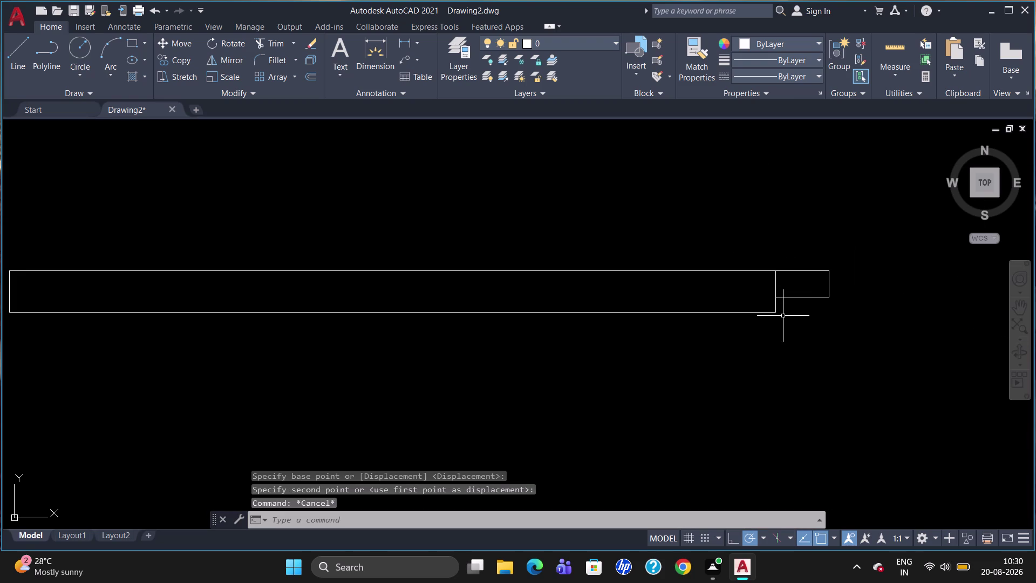
scroll(down, 3)
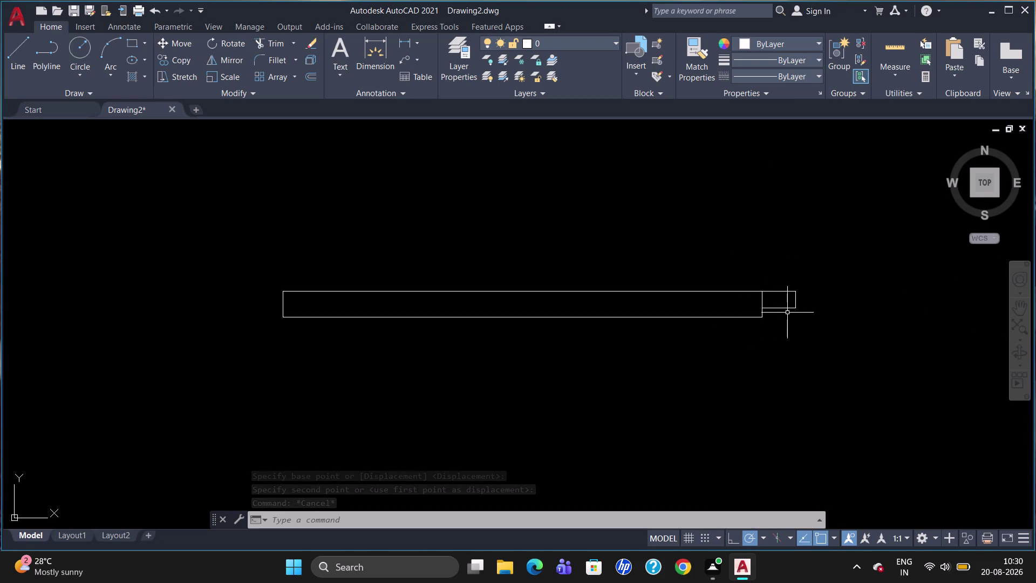
click(678, 315)
key(Delete)
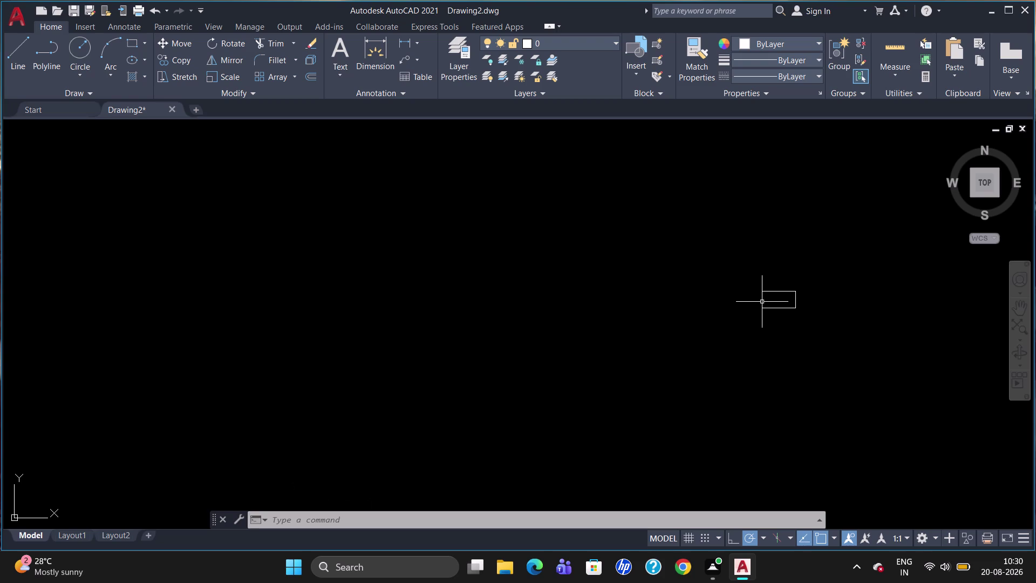
scroll(down, 3)
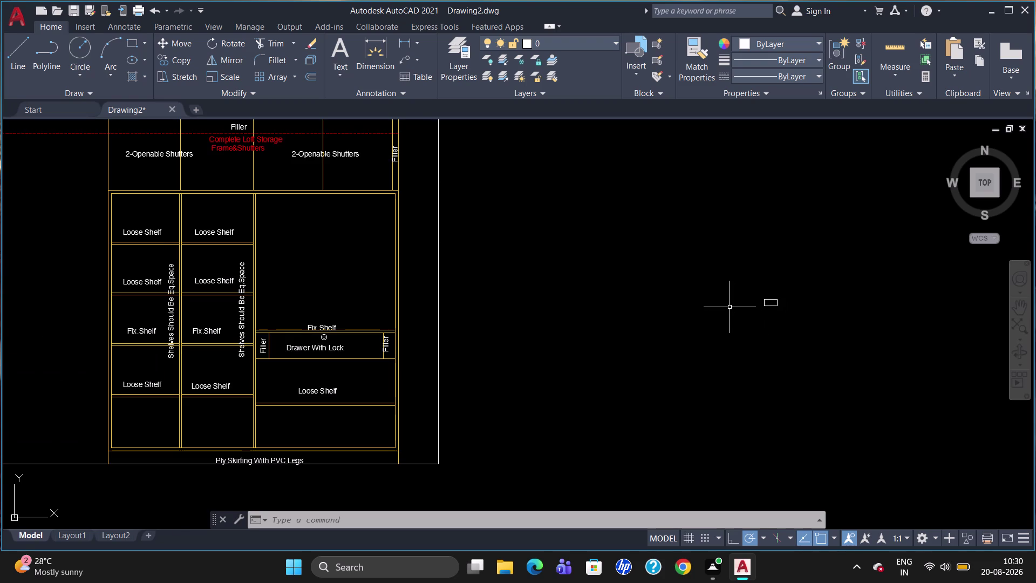
Erase the stray small rectangle beside the drawing.
click(770, 306)
text(co)
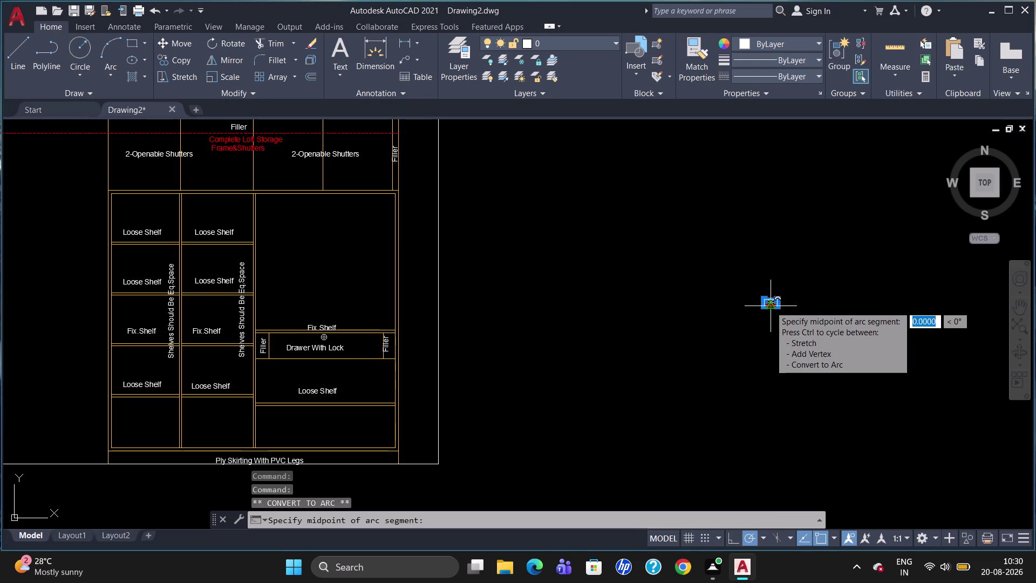
key(Return)
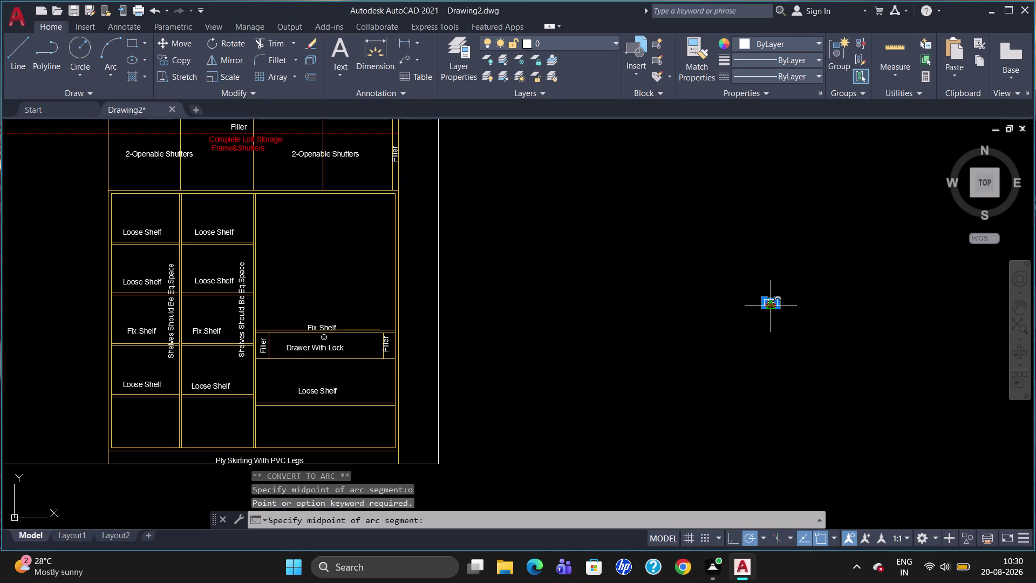
key(Escape)
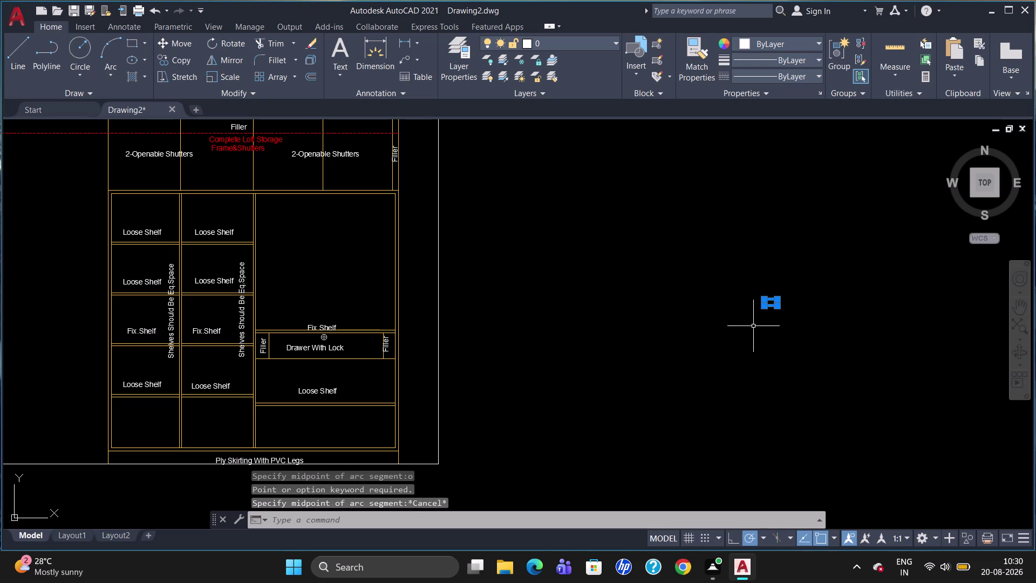
key(Return)
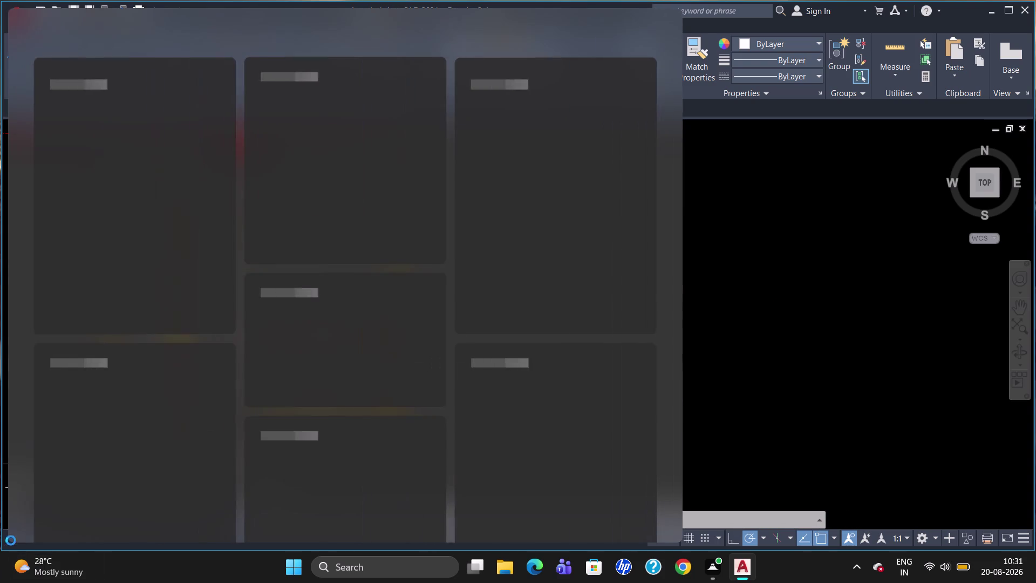
Zoom back to show the whole wardrobe elevation.
scroll(down, 3)
scroll(up, 3)
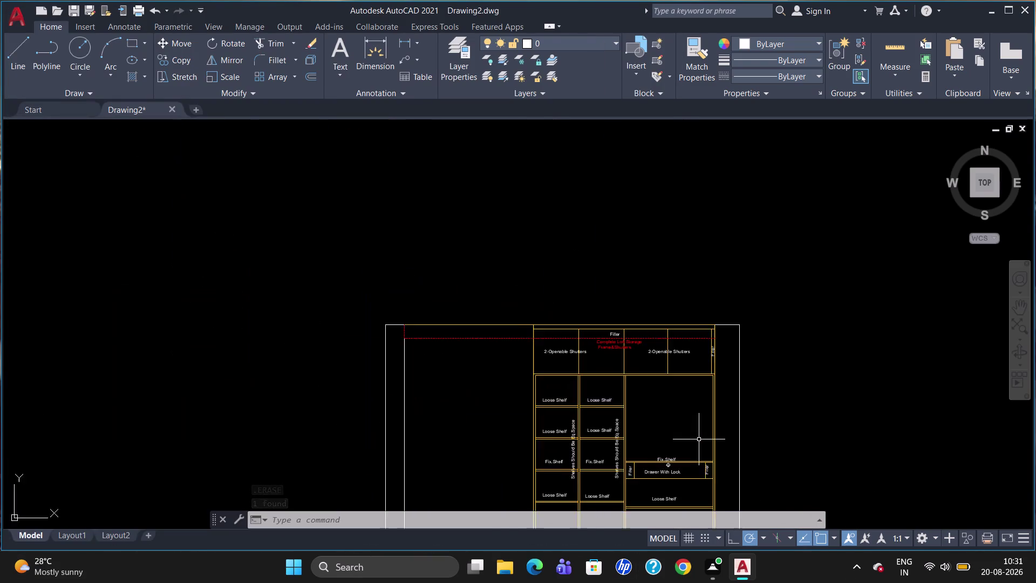
scroll(up, 3)
scroll(down, 3)
scroll(up, 3)
scroll(down, 3)
scroll(up, 3)
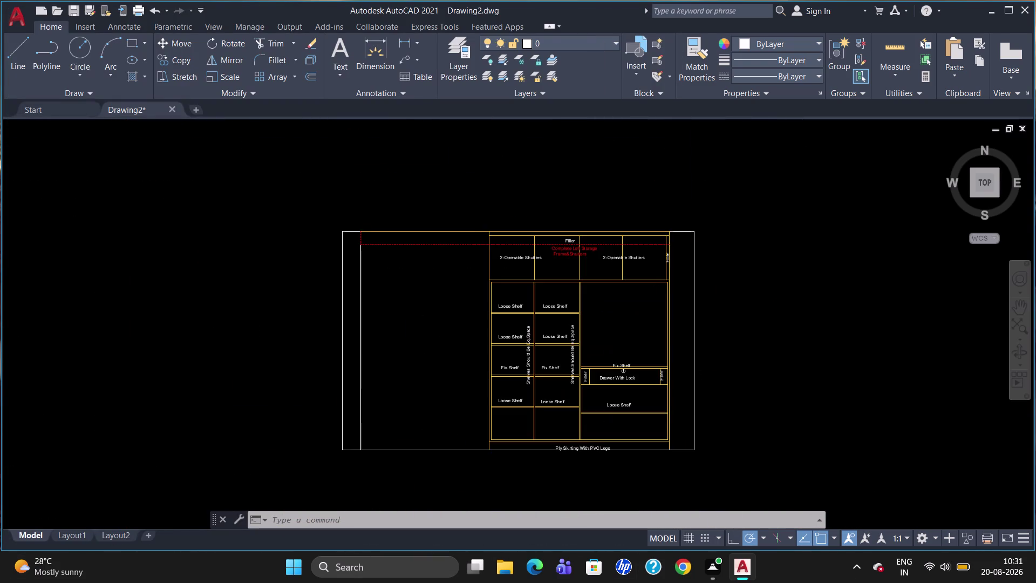
scroll(down, 3)
scroll(up, 3)
scroll(down, 3)
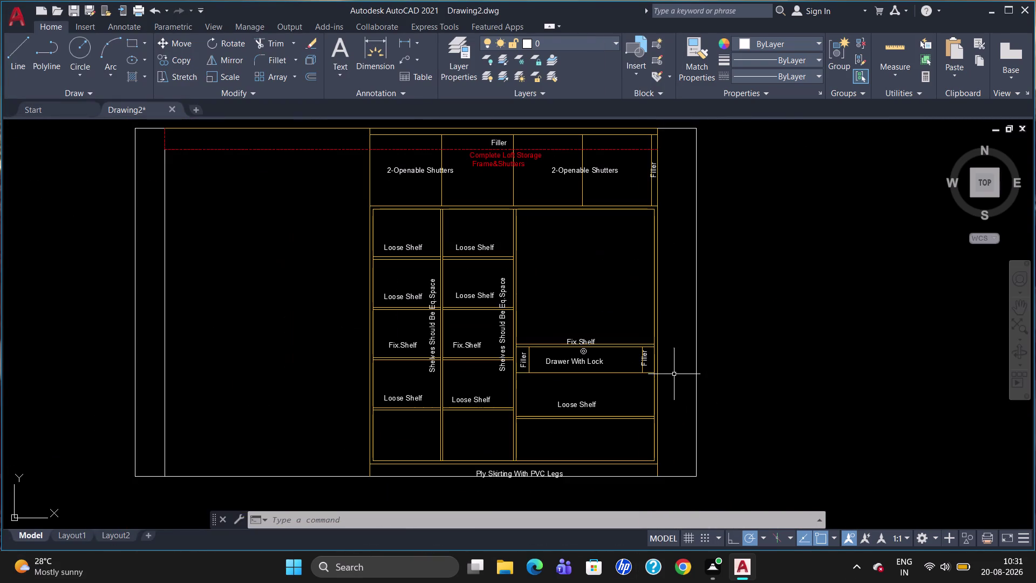
Draw a small rectangular bracket at the tall compartment's top right.
text(rec)
key(Return)
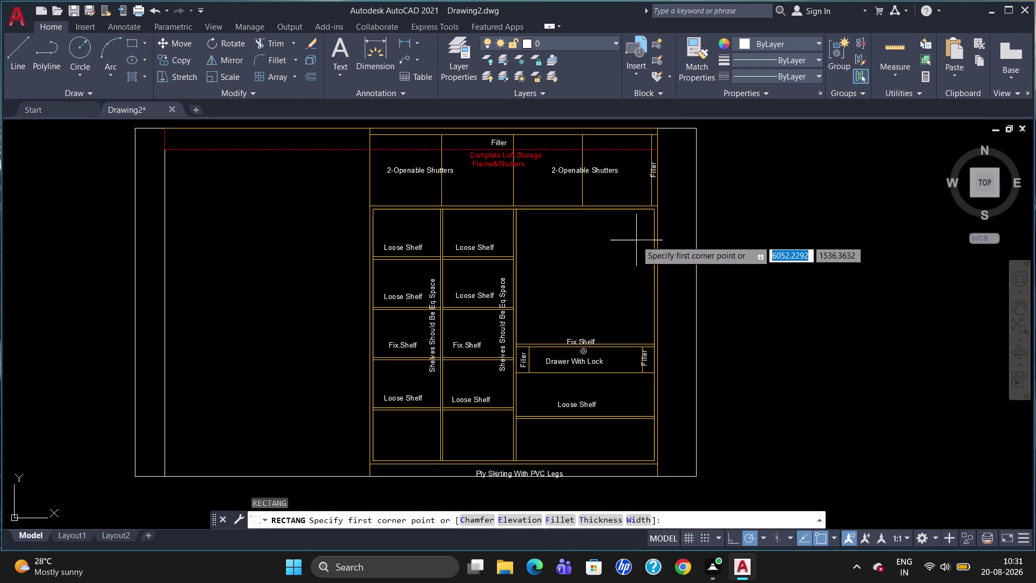
click(651, 220)
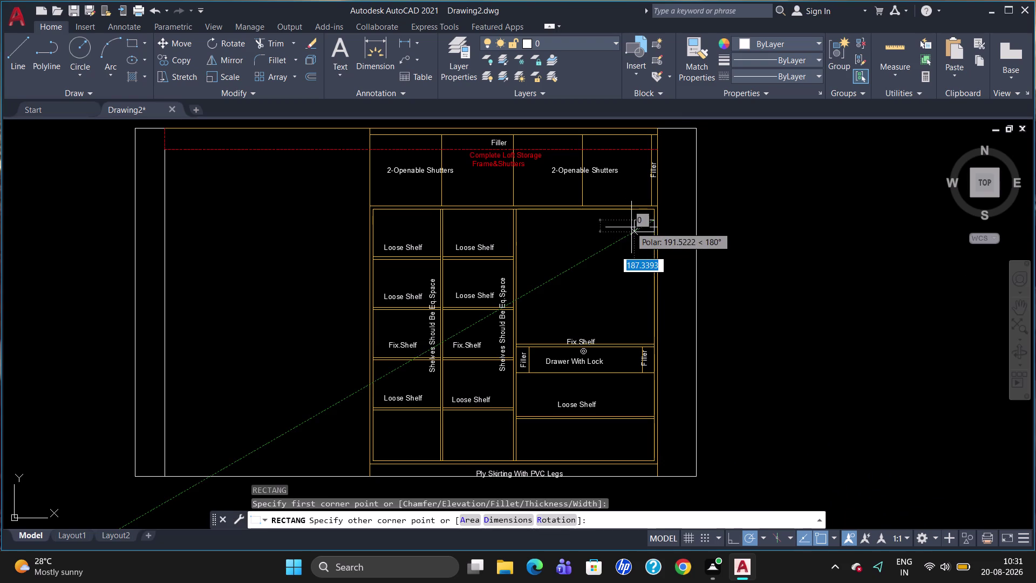
click(635, 236)
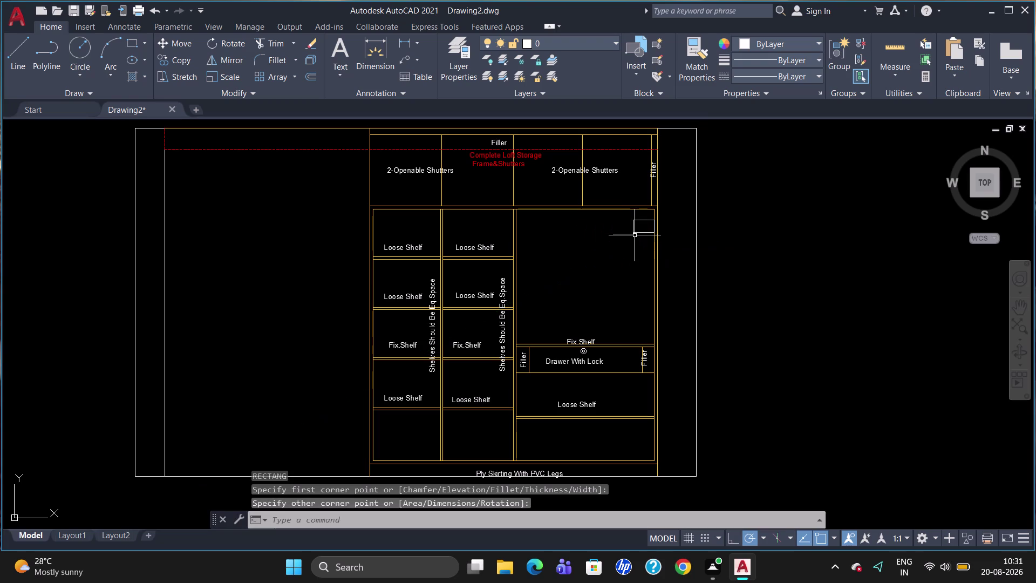
key(Escape)
click(634, 231)
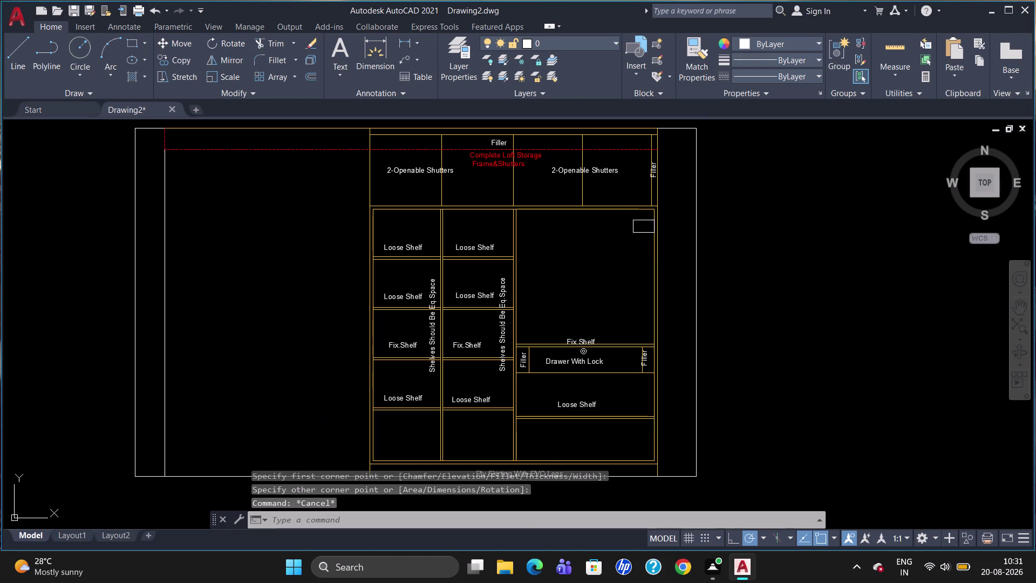
Copy the bracket to the compartment's top-left corner.
text(c)
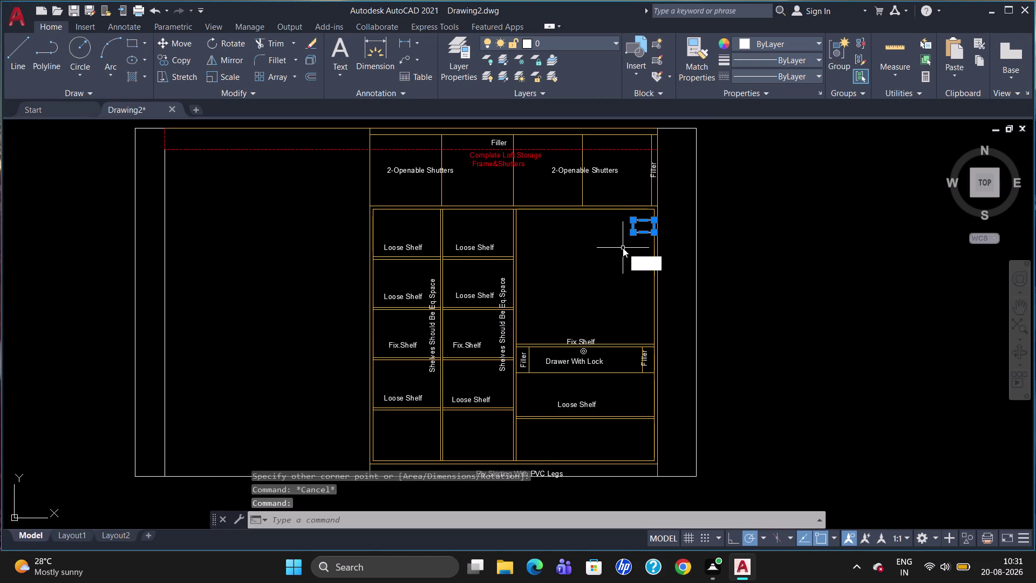
text(o)
key(Return)
click(635, 232)
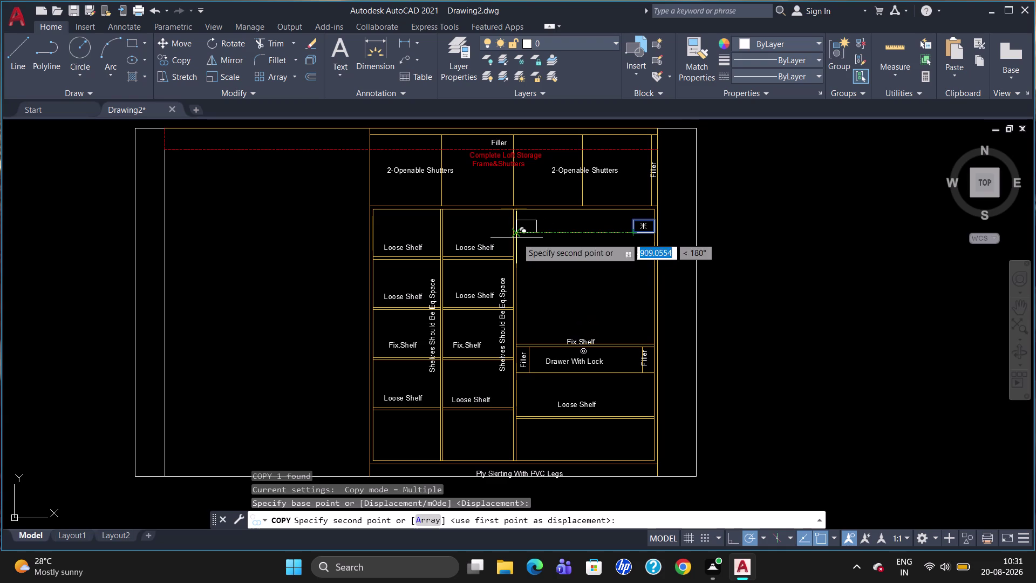
scroll(up, 3)
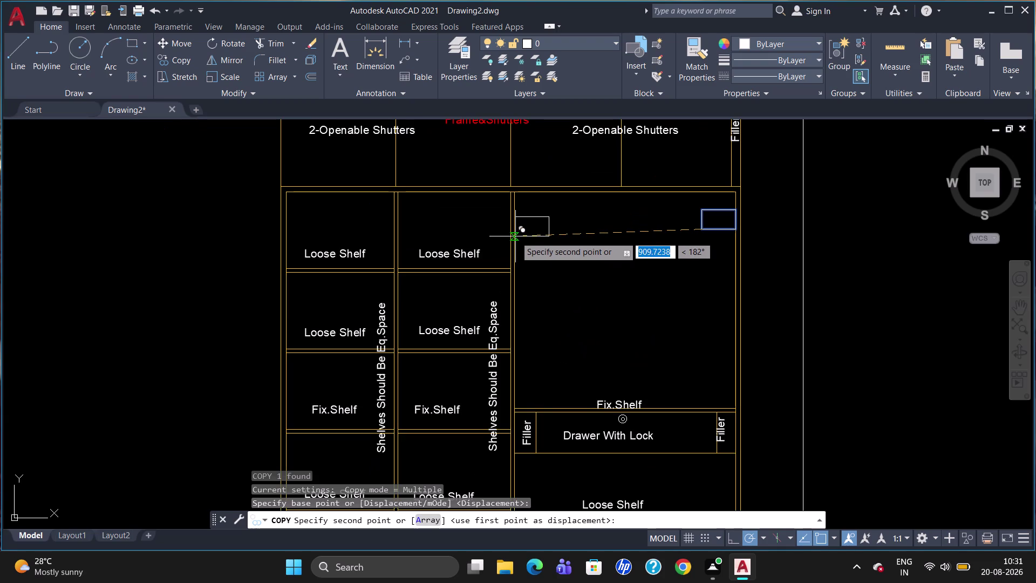
click(515, 234)
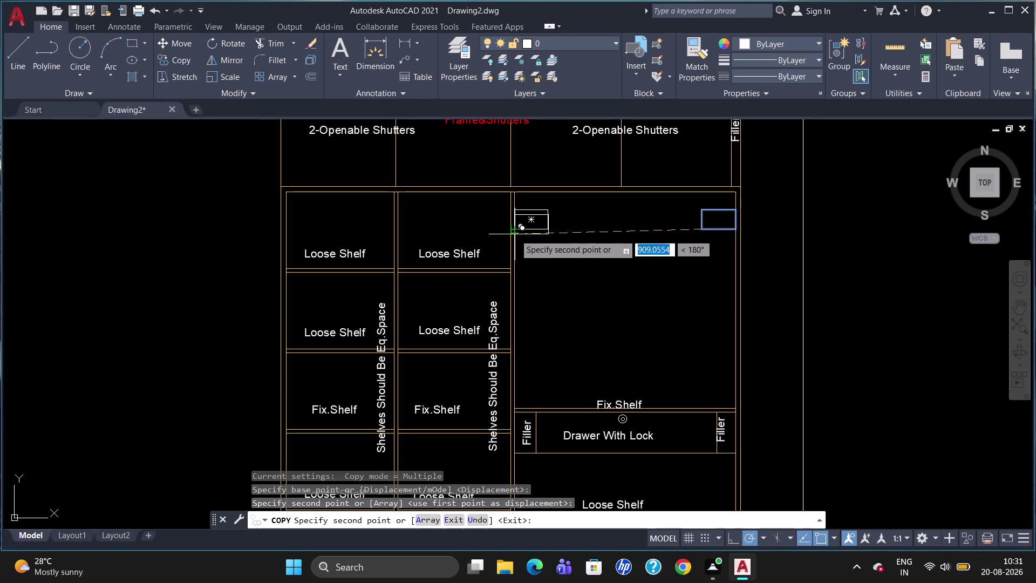
key(Escape)
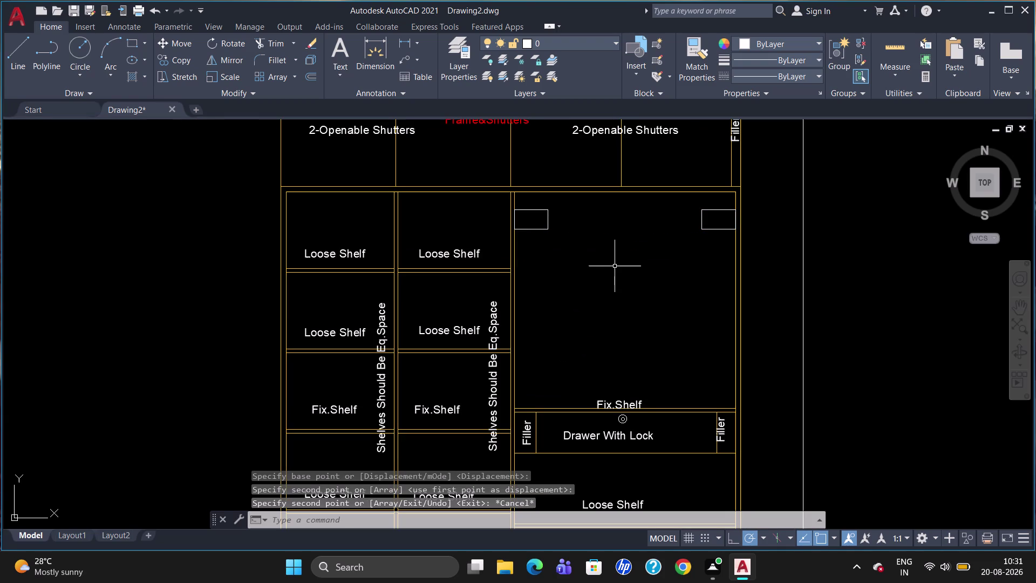
key(l)
key(Return)
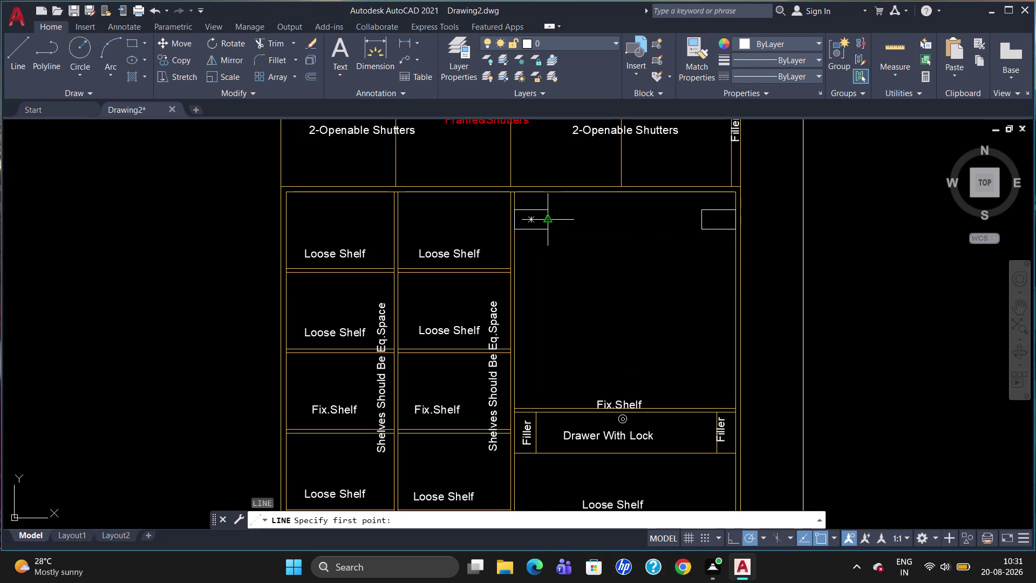
Draw the rod's first horizontal edge from the left bracket to the right bracket.
scroll(up, 3)
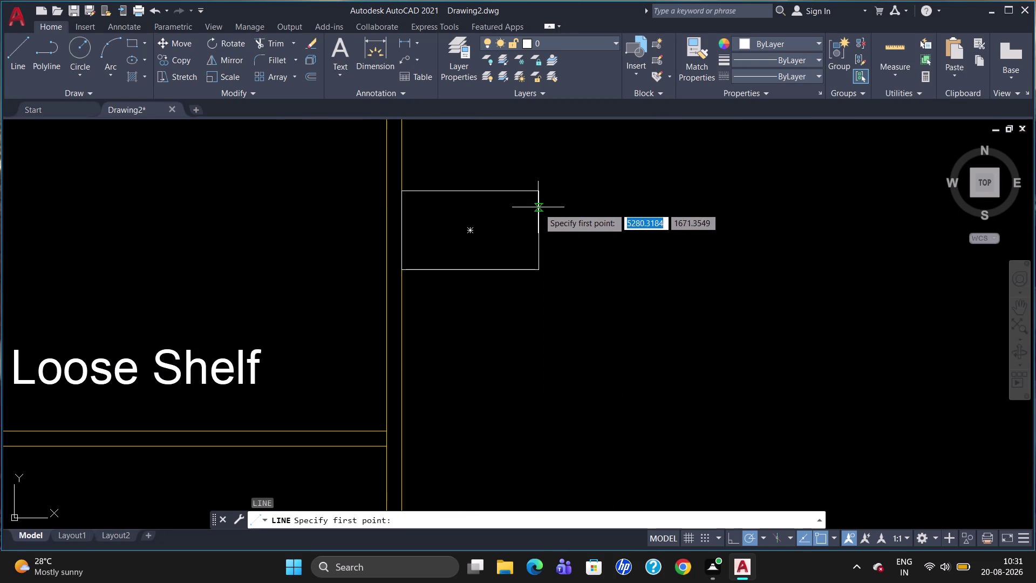
click(540, 208)
scroll(down, 3)
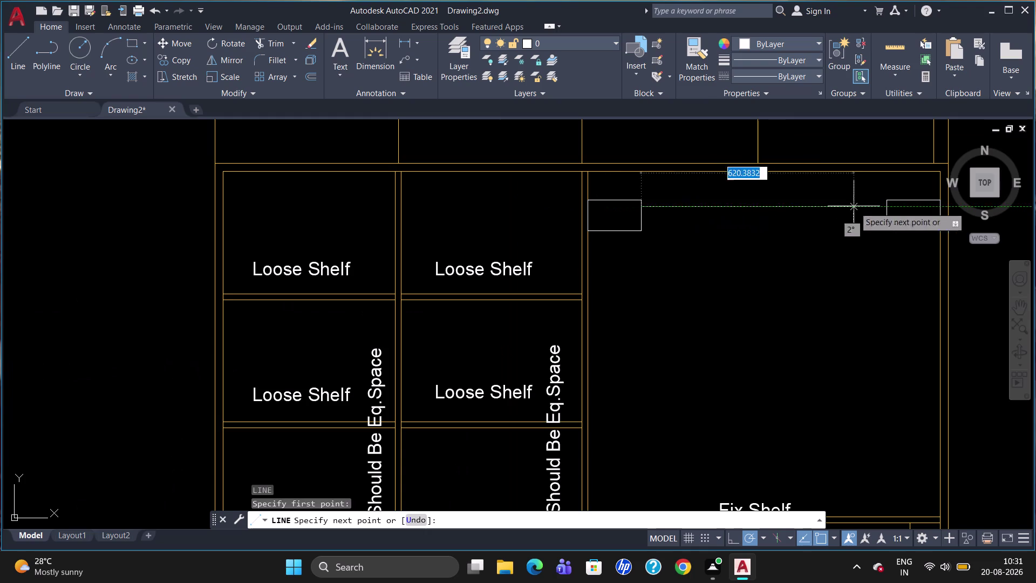
click(883, 206)
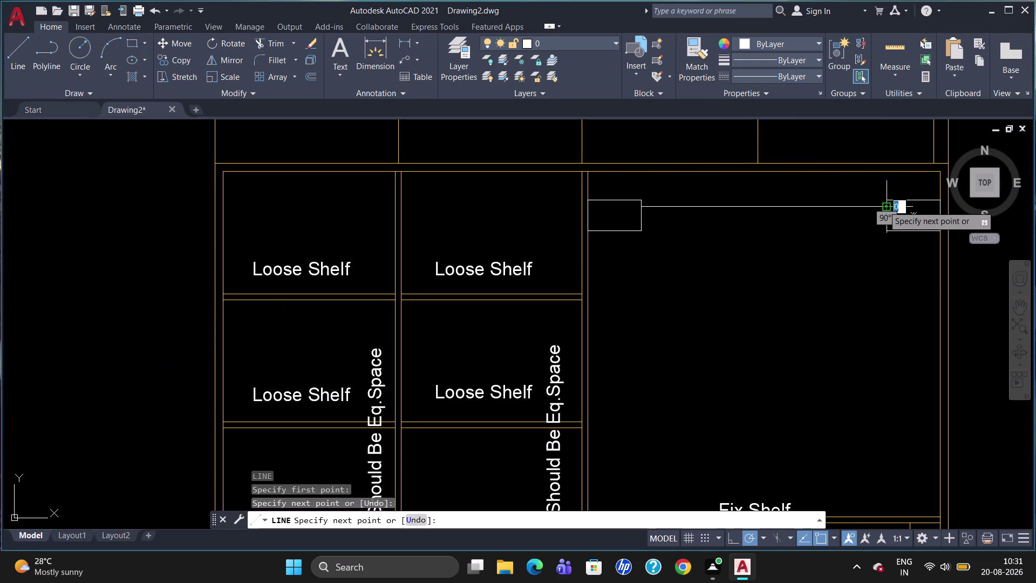
key(Escape)
Draw the rod's second parallel edge between the two brackets.
key(l)
key(Return)
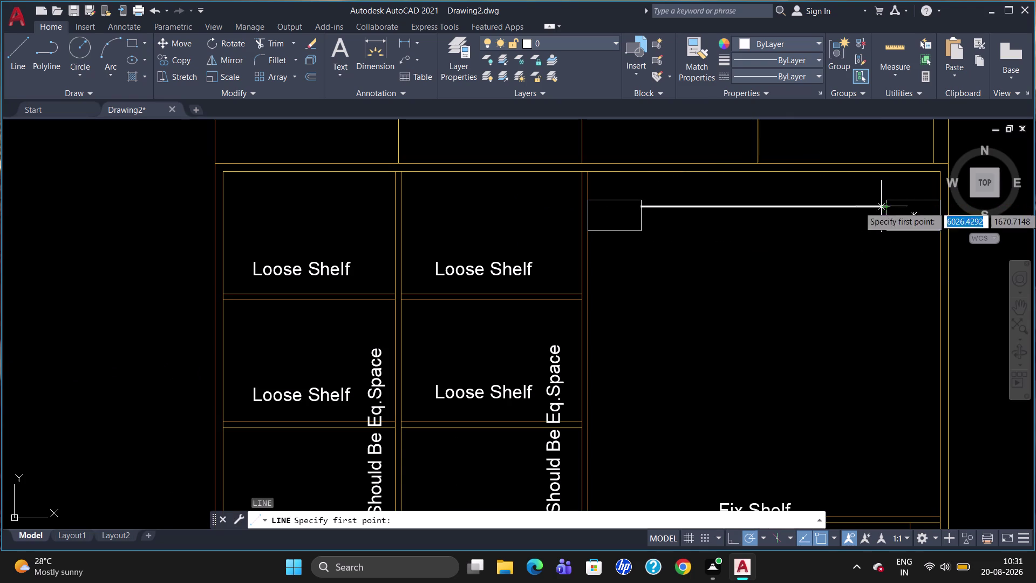
scroll(up, 3)
click(640, 222)
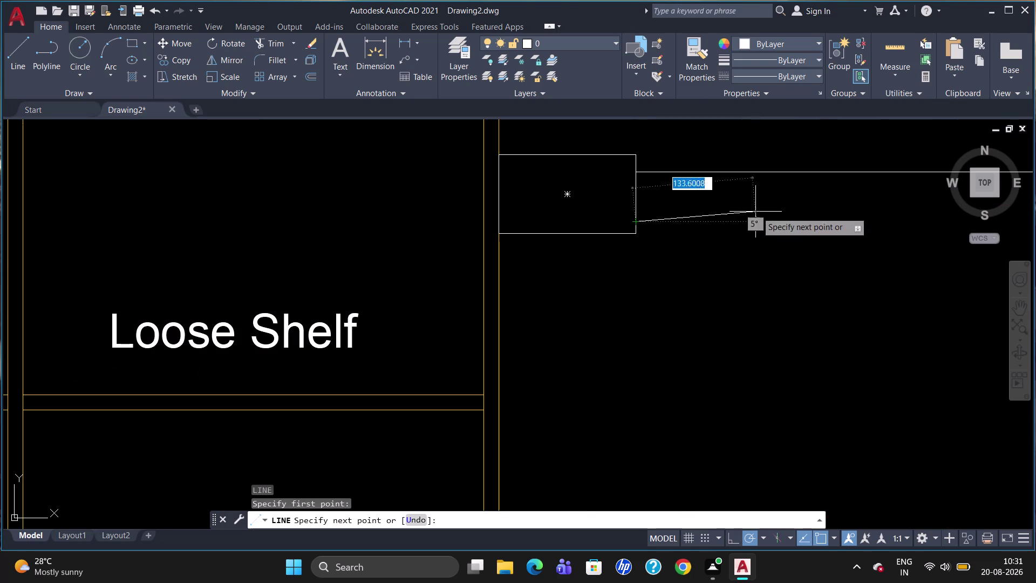
scroll(down, 3)
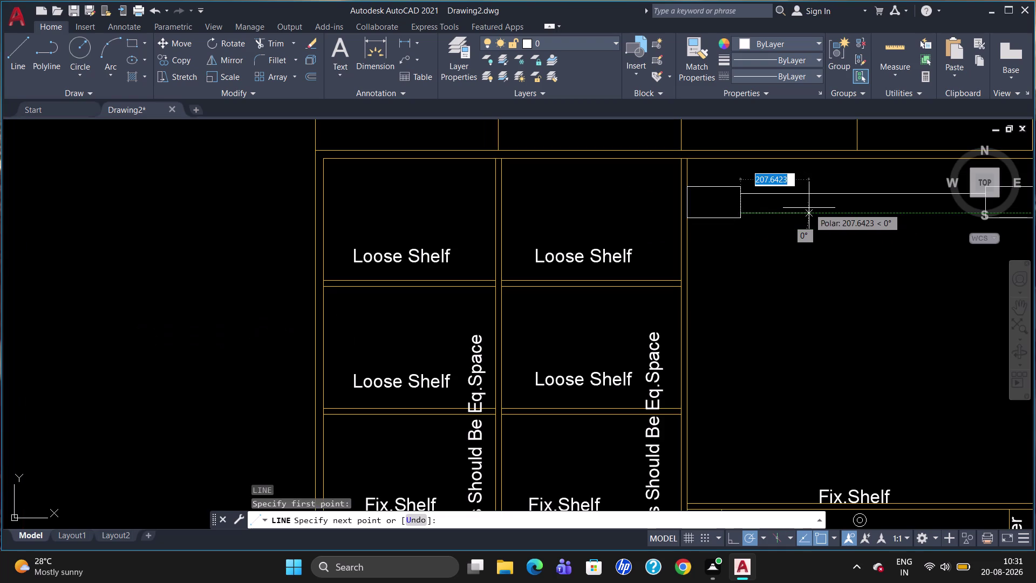
scroll(down, 3)
scroll(up, 3)
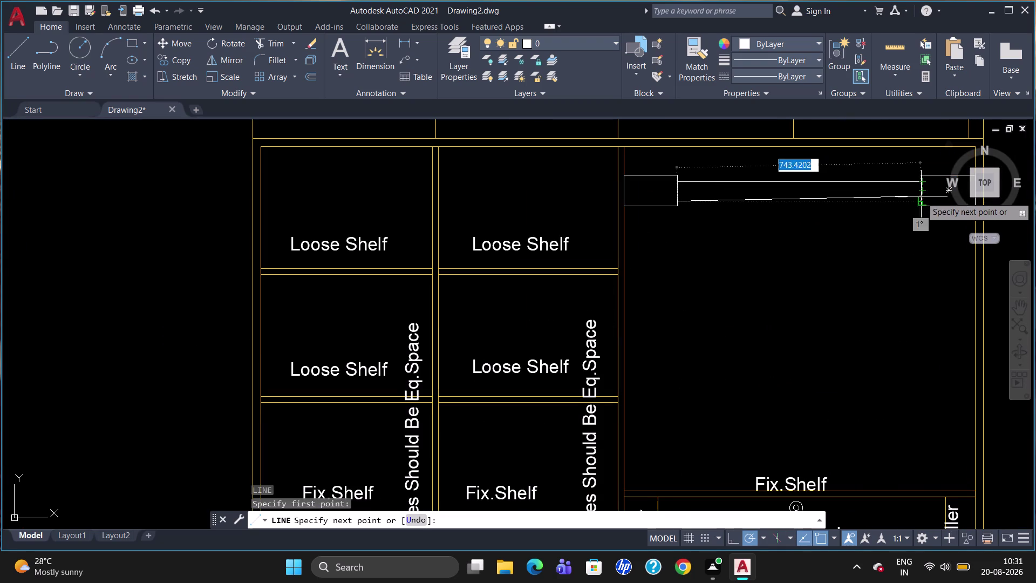
scroll(up, 3)
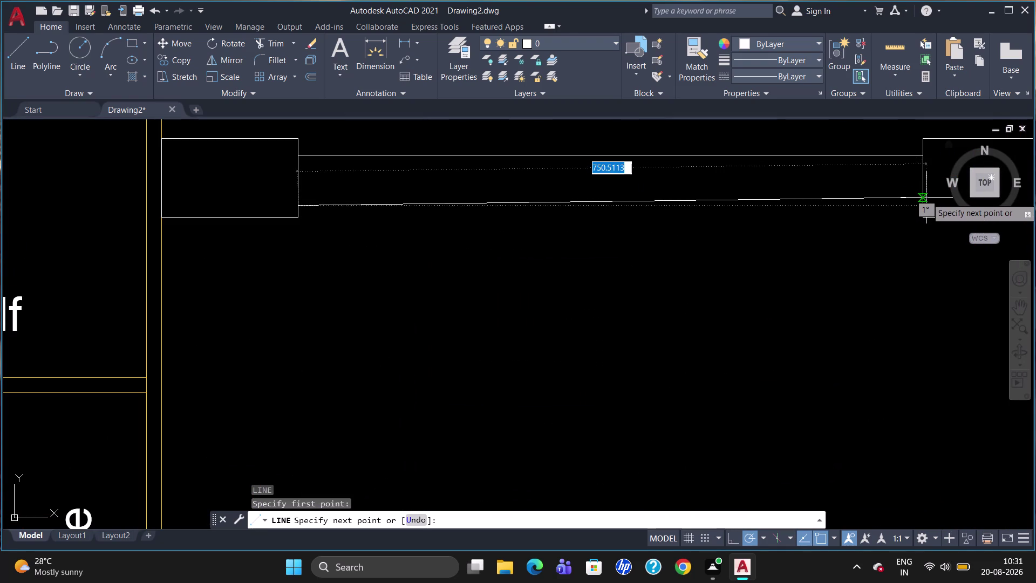
click(924, 203)
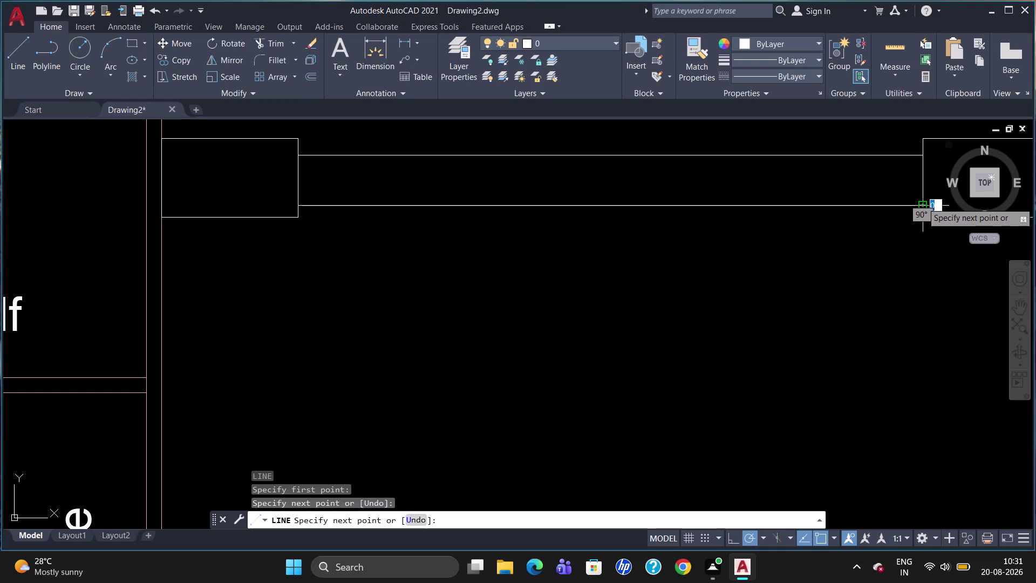
key(Escape)
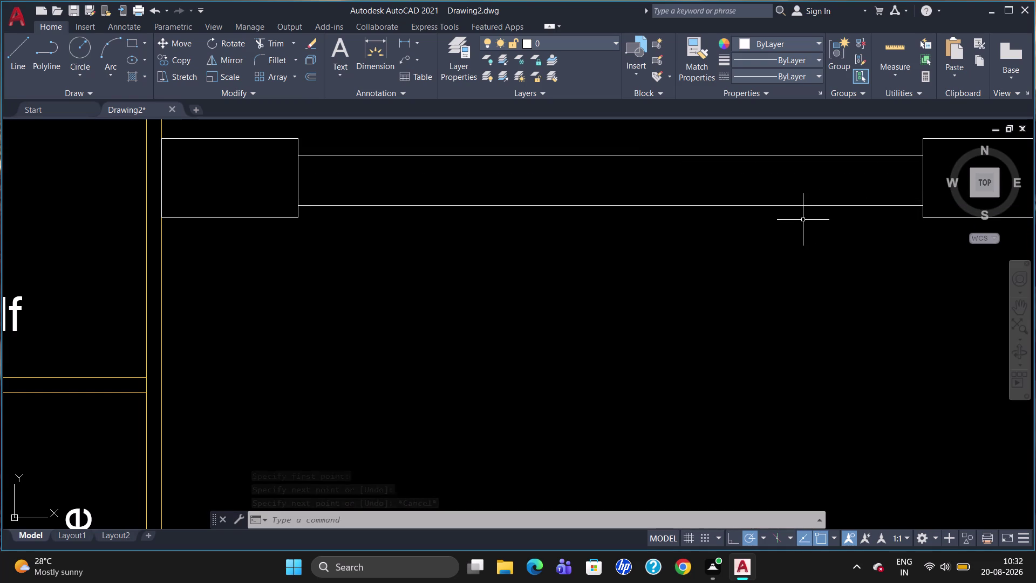
scroll(down, 3)
scroll(up, 3)
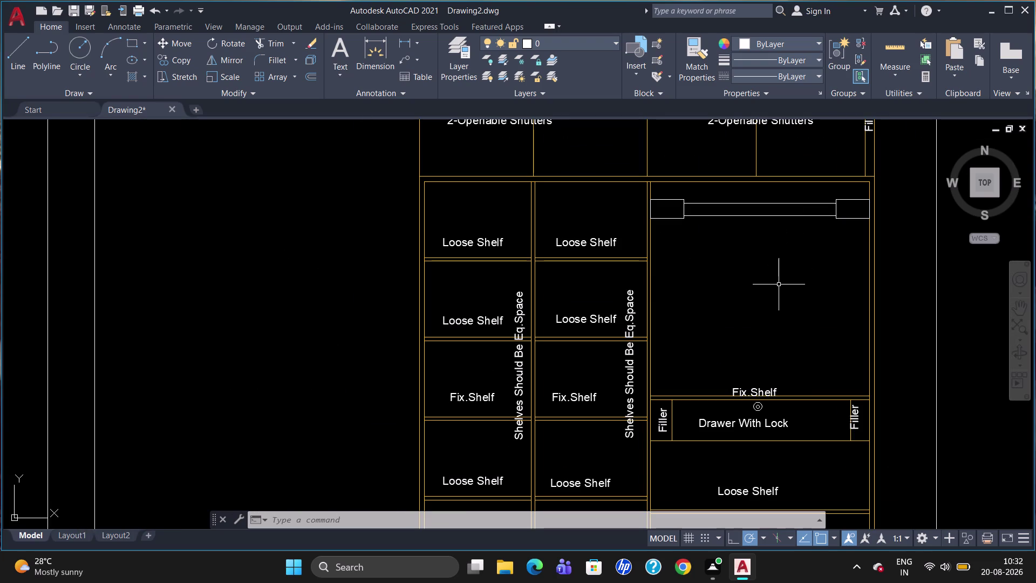
Place a multiline text box below the rod with text height 40.
key(t)
key(Return)
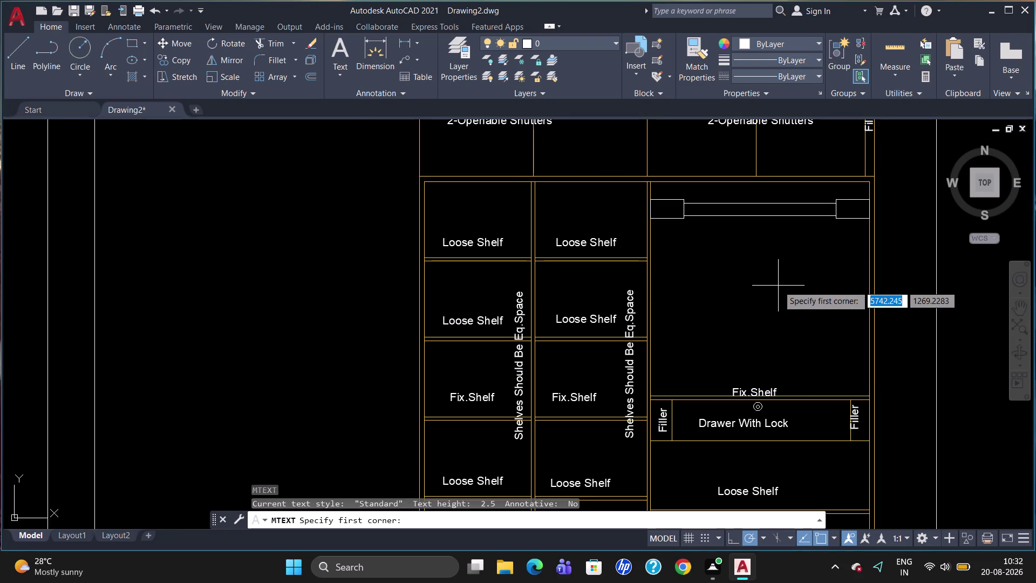
click(717, 296)
drag(716, 295, 824, 314)
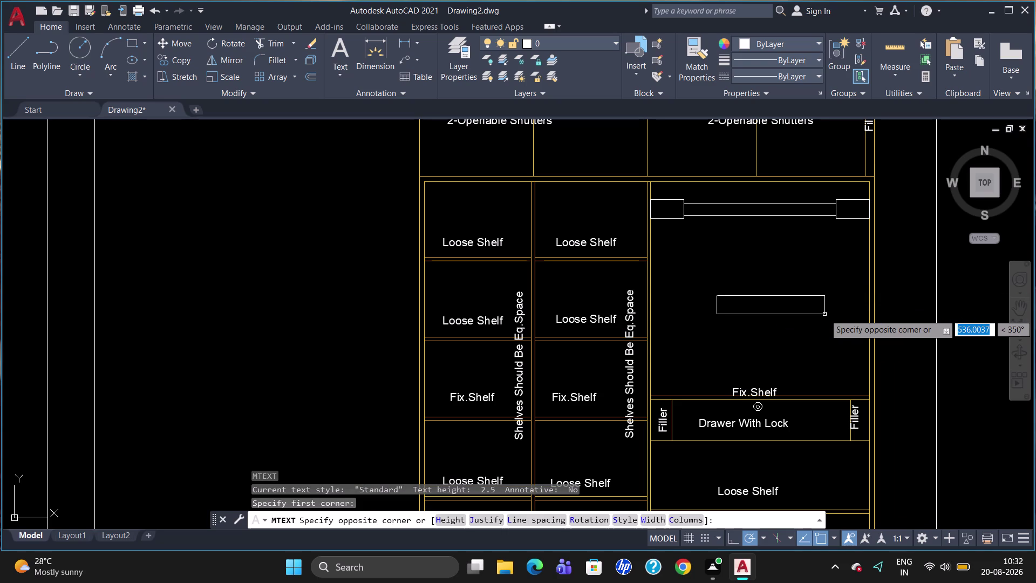
click(825, 314)
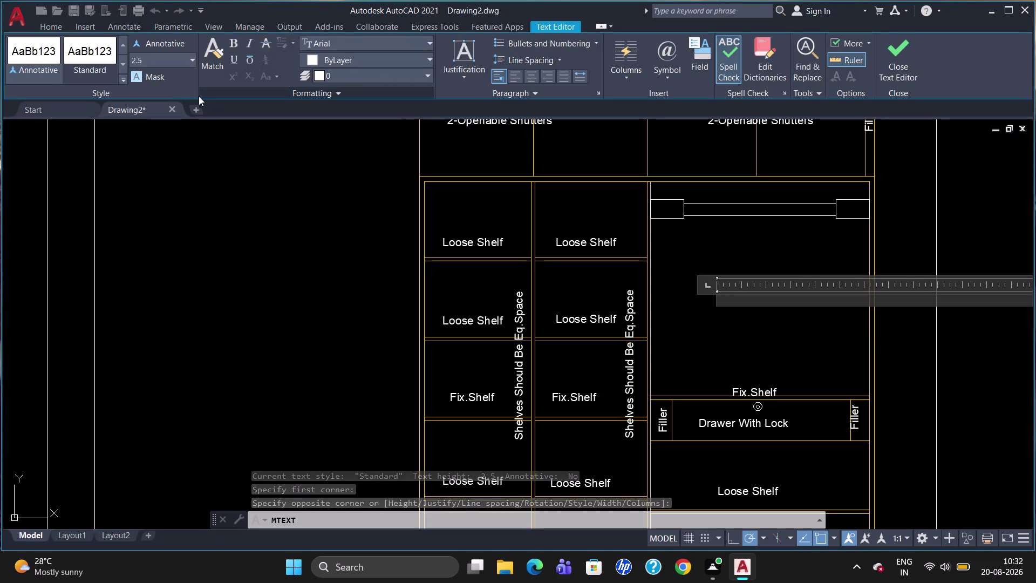
click(176, 60)
key(BackSpace)
text(4)
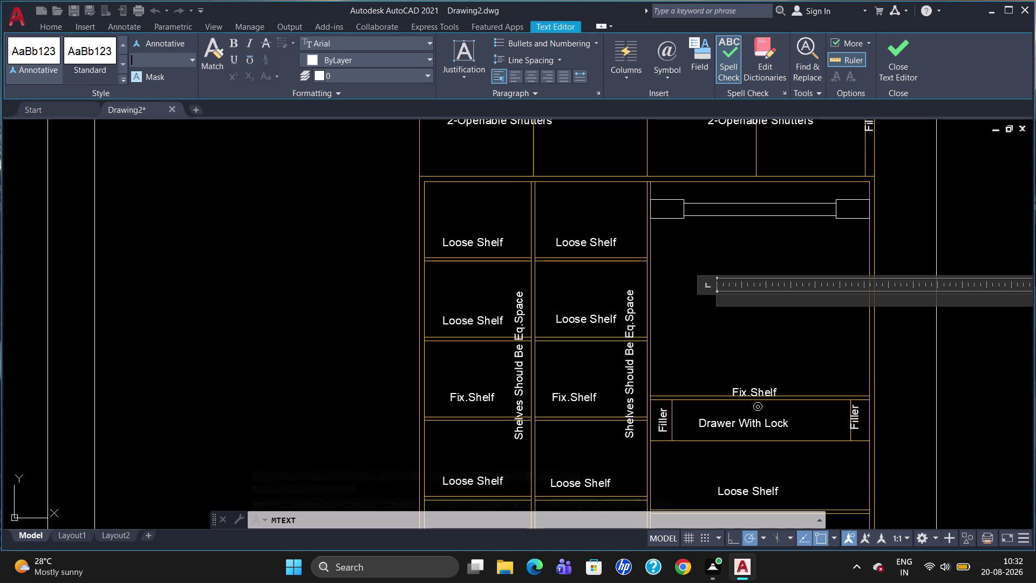
text(0)
key(Return)
Type the label 'Hanger Space' and close the text editor.
key(h)
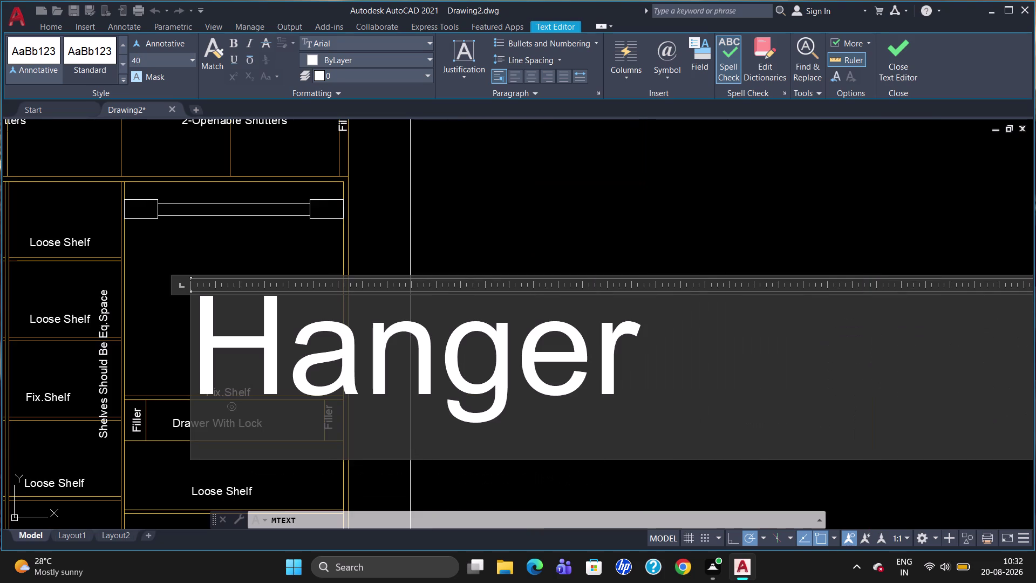
key(s)
text(pace)
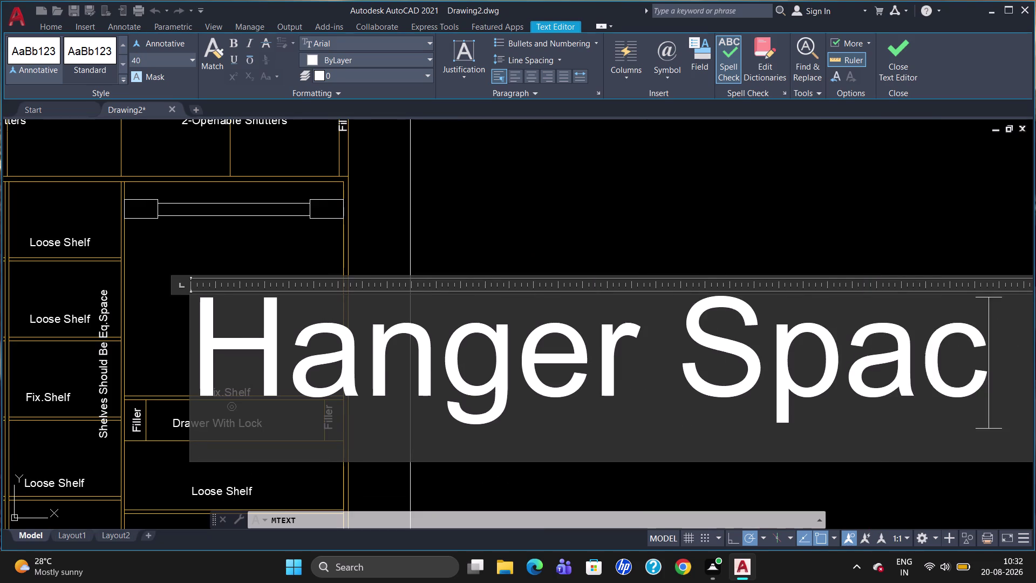
click(258, 192)
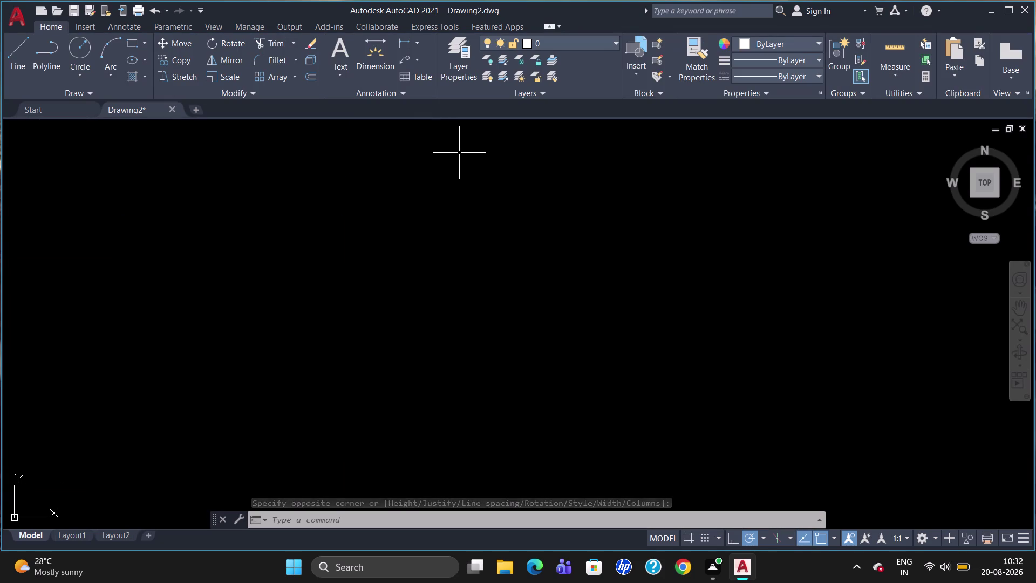
Drag the Hanger Space label upward to sit centred beneath the hanging rod.
scroll(down, 3)
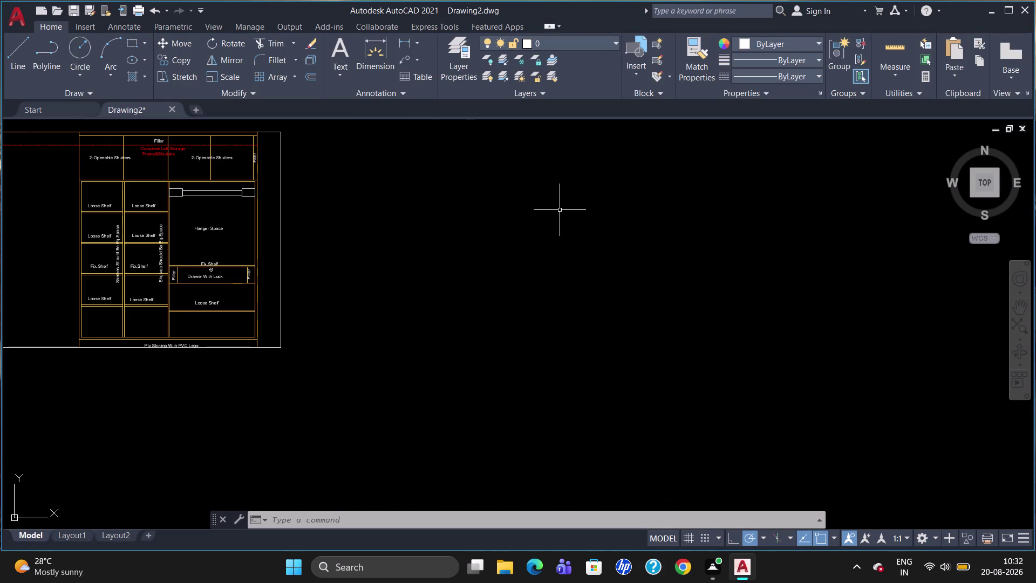
scroll(up, 3)
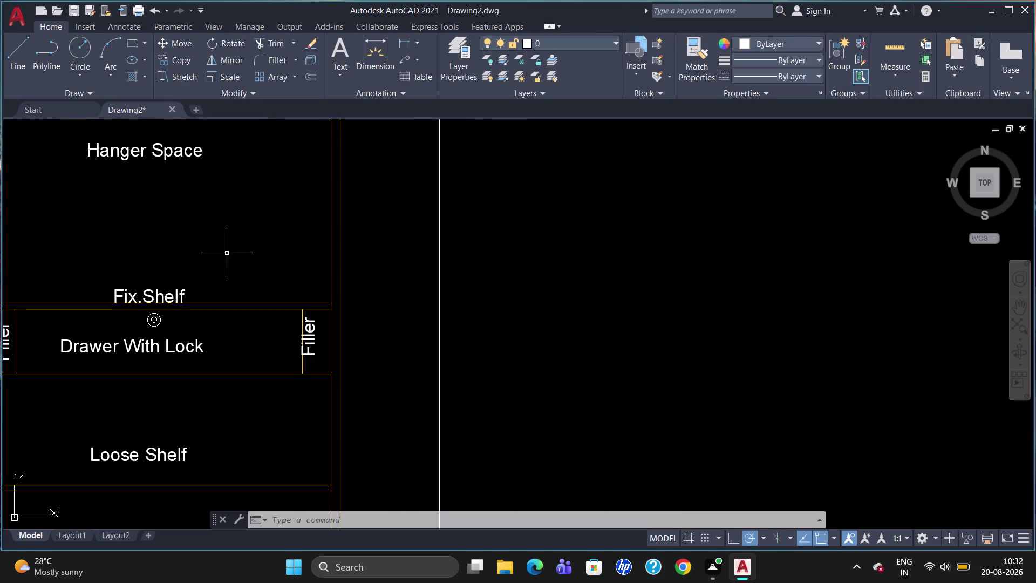
scroll(down, 3)
scroll(up, 3)
scroll(down, 3)
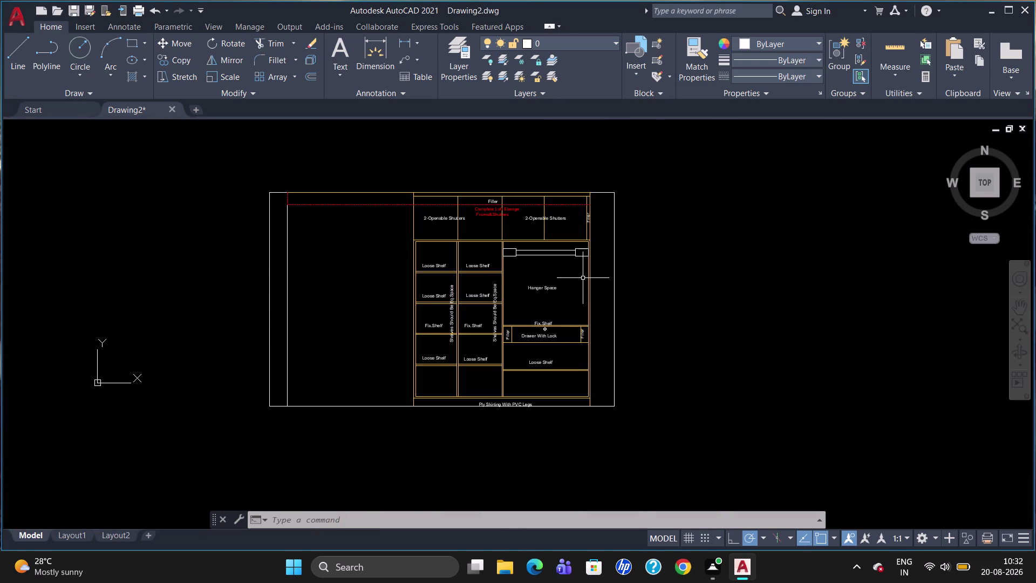
scroll(up, 3)
click(521, 292)
click(502, 290)
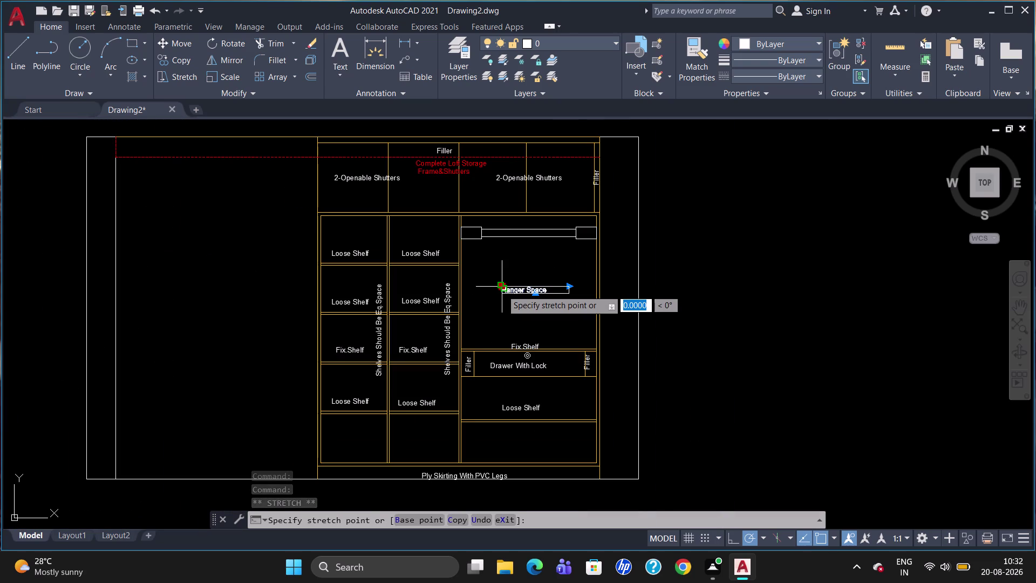
click(503, 260)
key(Escape)
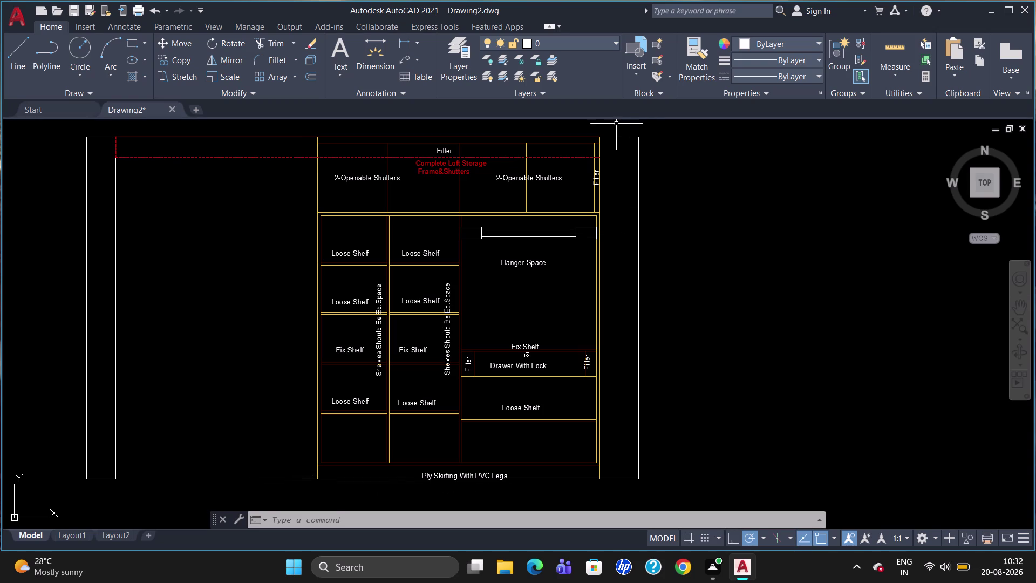
Draw a closed polyline triangle with 60-unit sides right of the wardrobe.
text(pl)
key(Return)
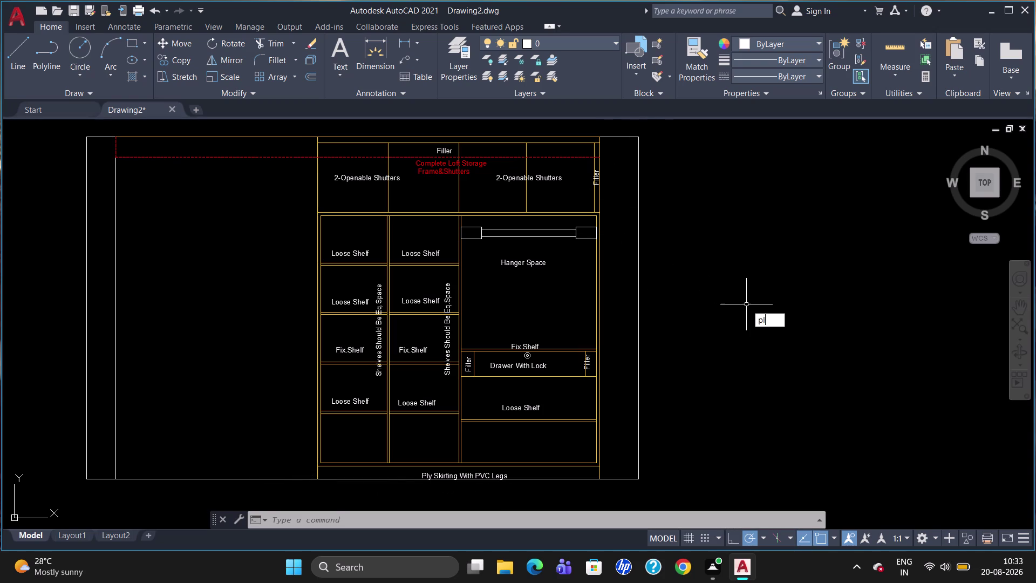
drag(730, 355, 746, 359)
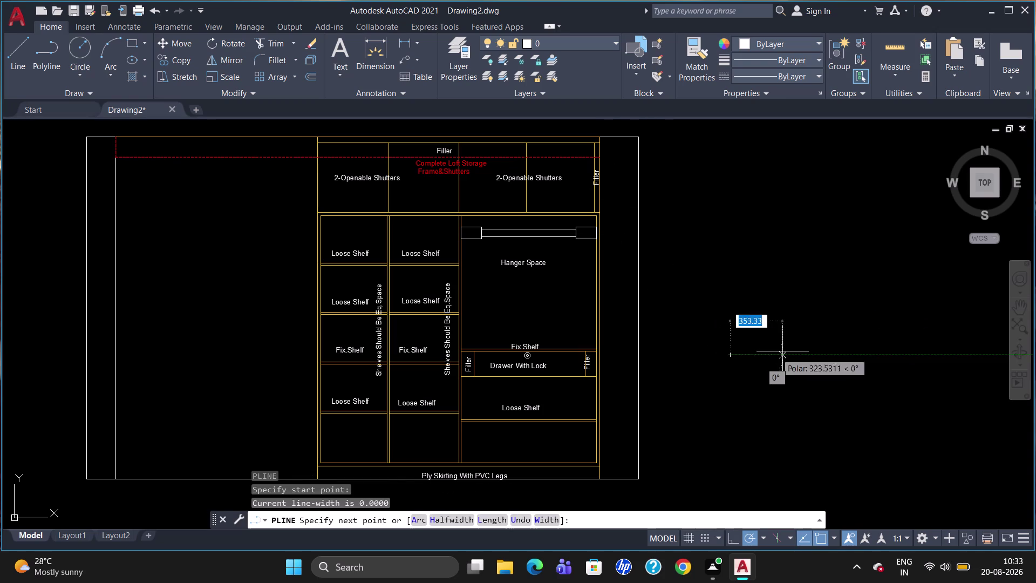
key(6)
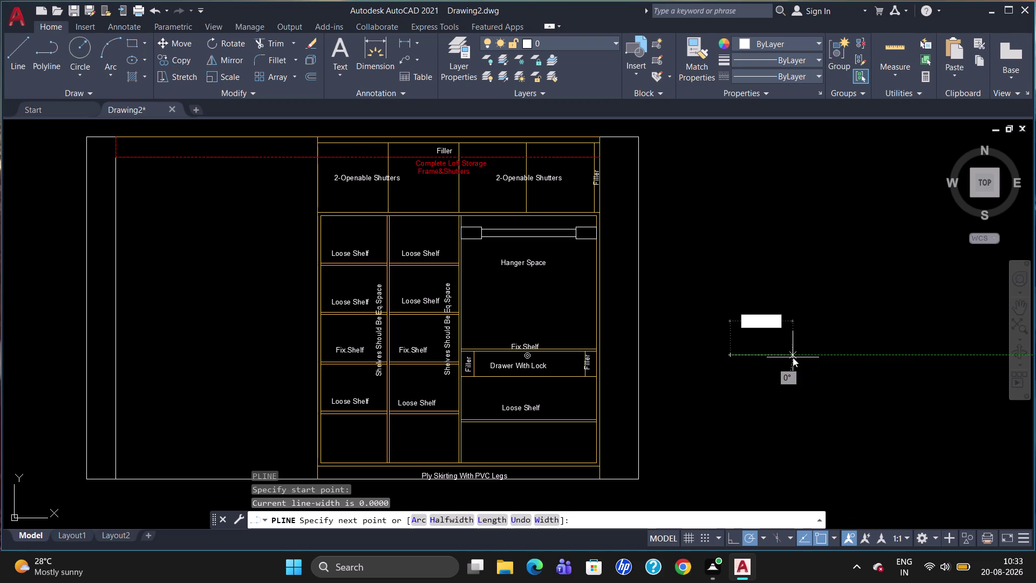
key(0)
key(Return)
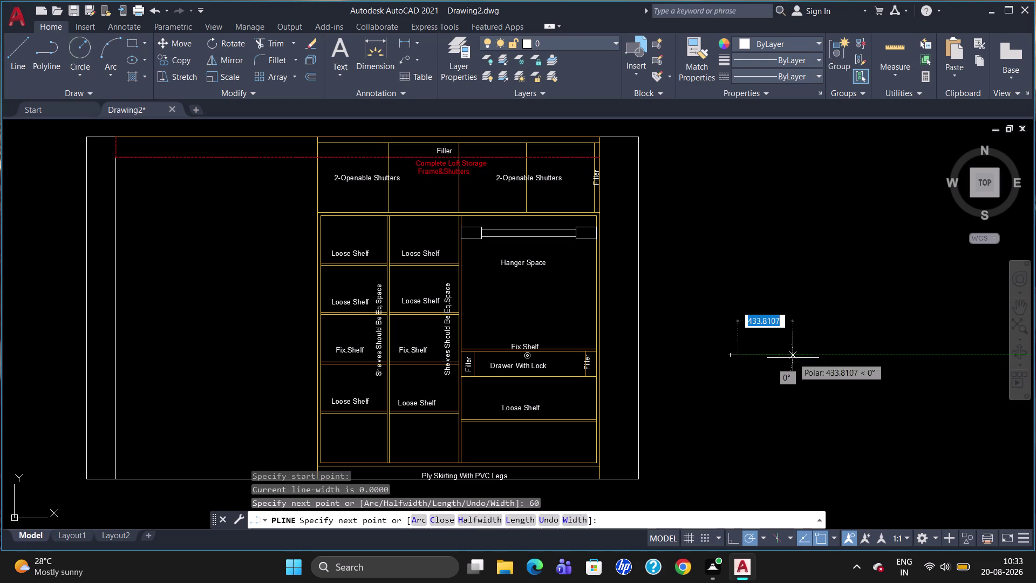
key(6)
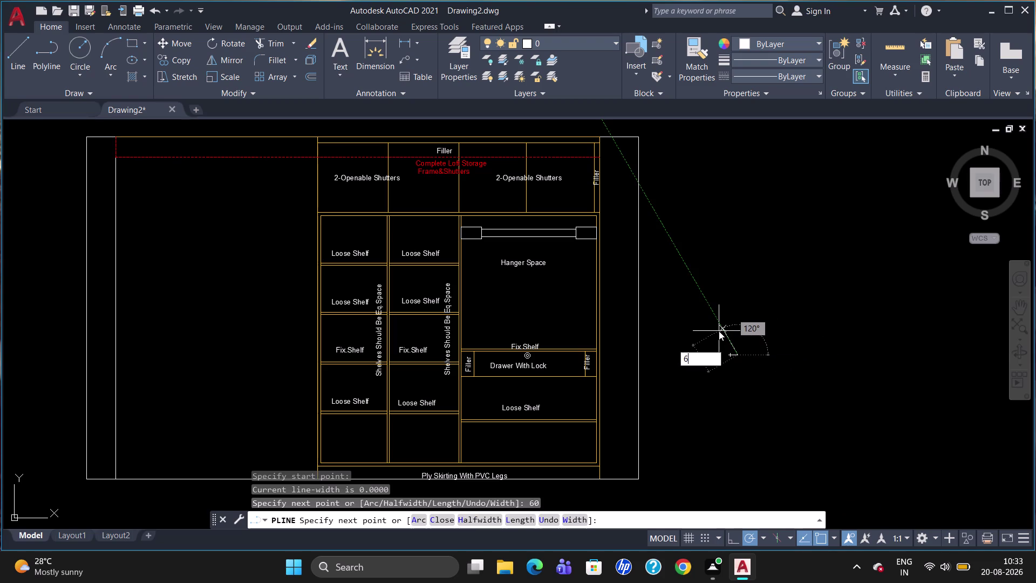
key(0)
key(Return)
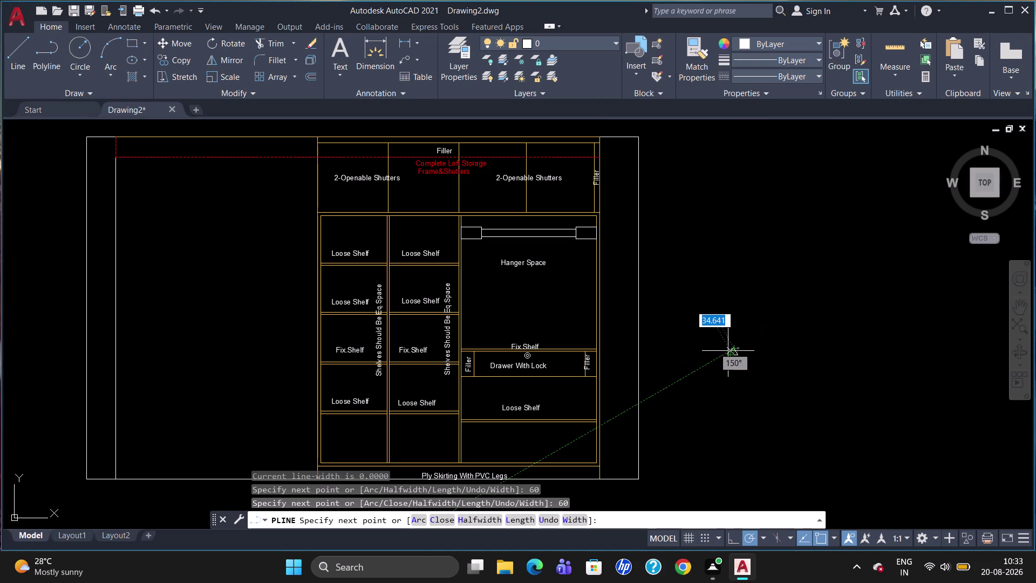
key(c)
key(Return)
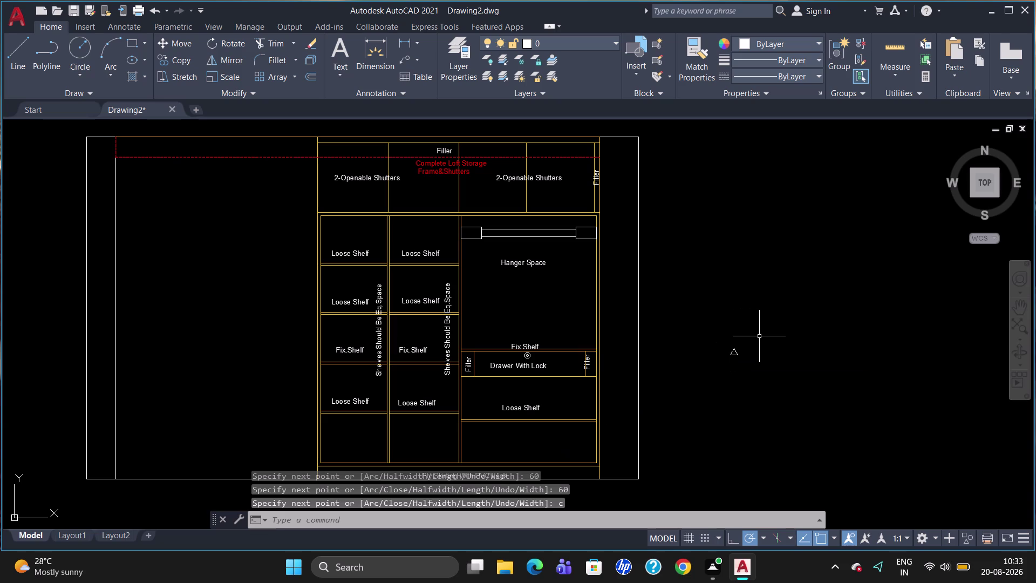
Set up a Solid hatch in Red inside the triangle.
click(145, 81)
click(135, 100)
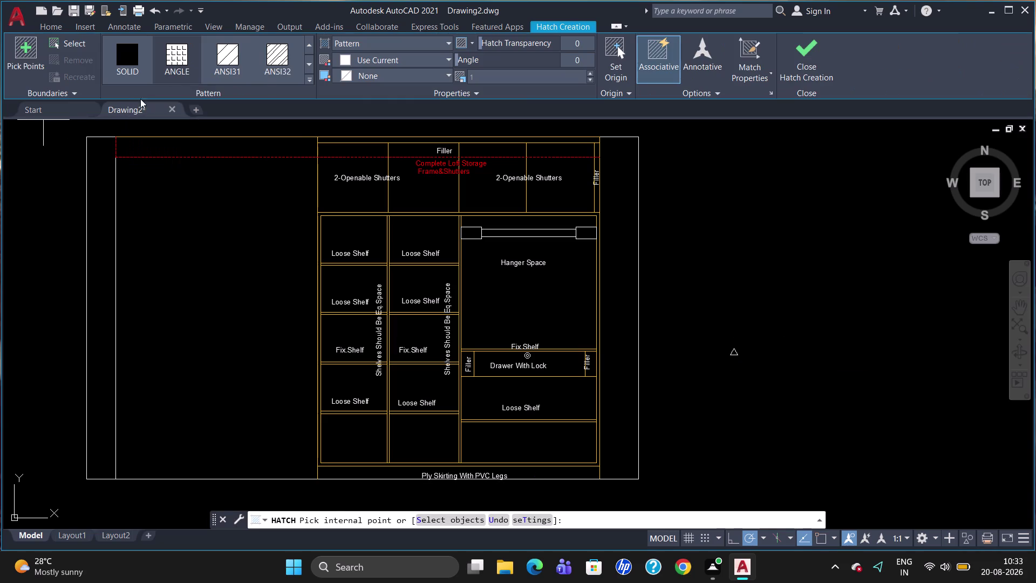
click(382, 44)
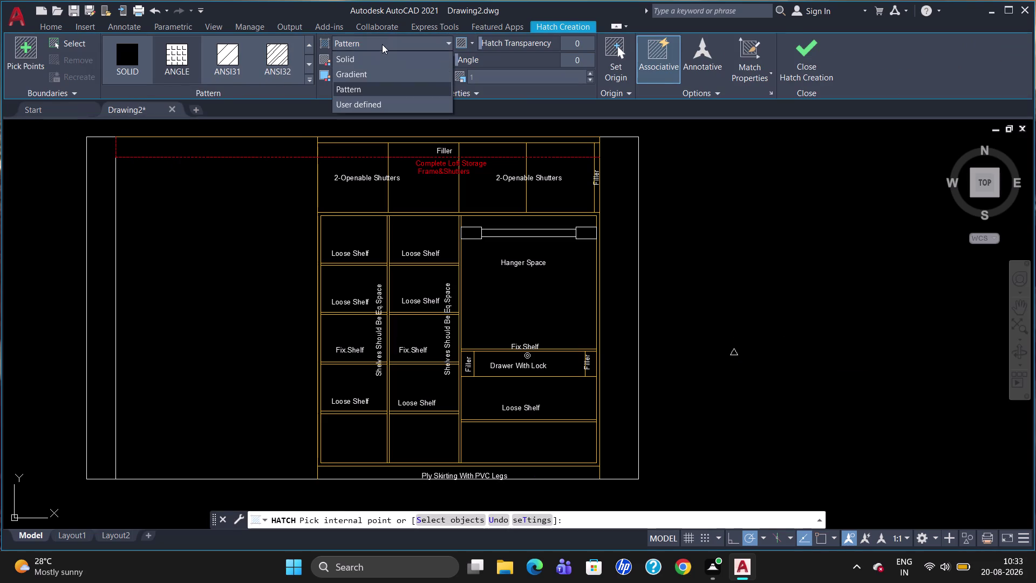
click(377, 62)
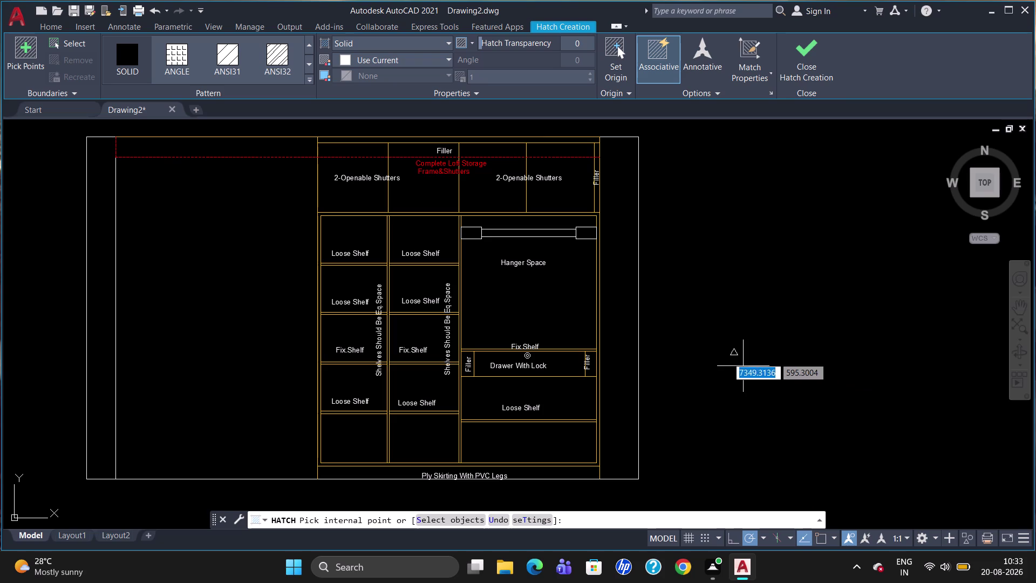
click(348, 57)
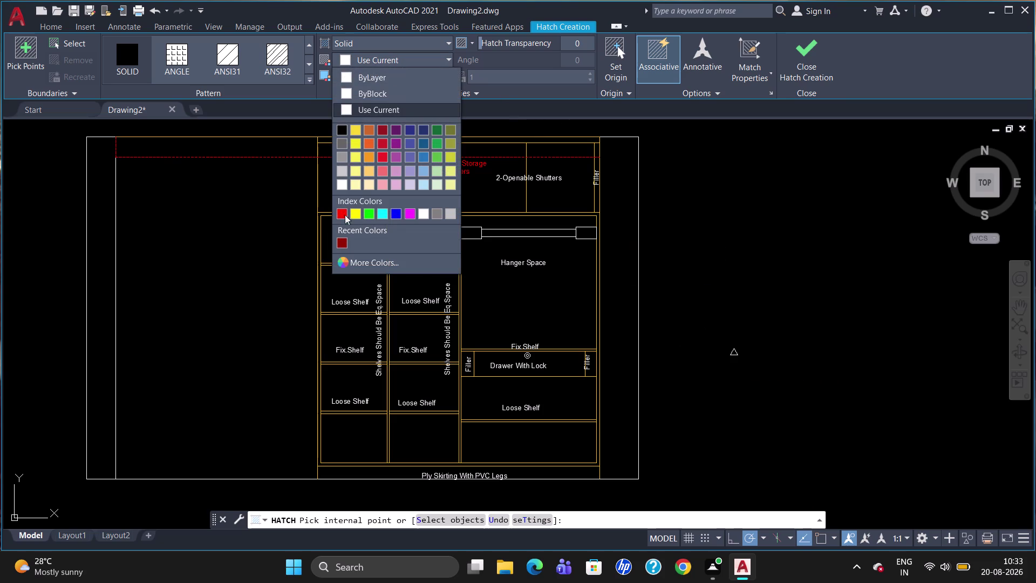
click(345, 221)
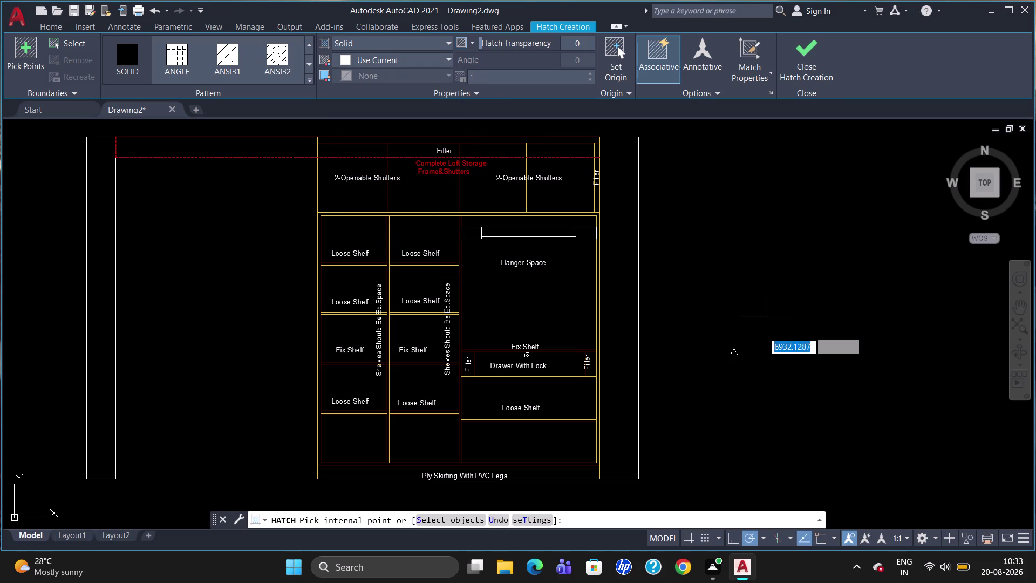
click(341, 58)
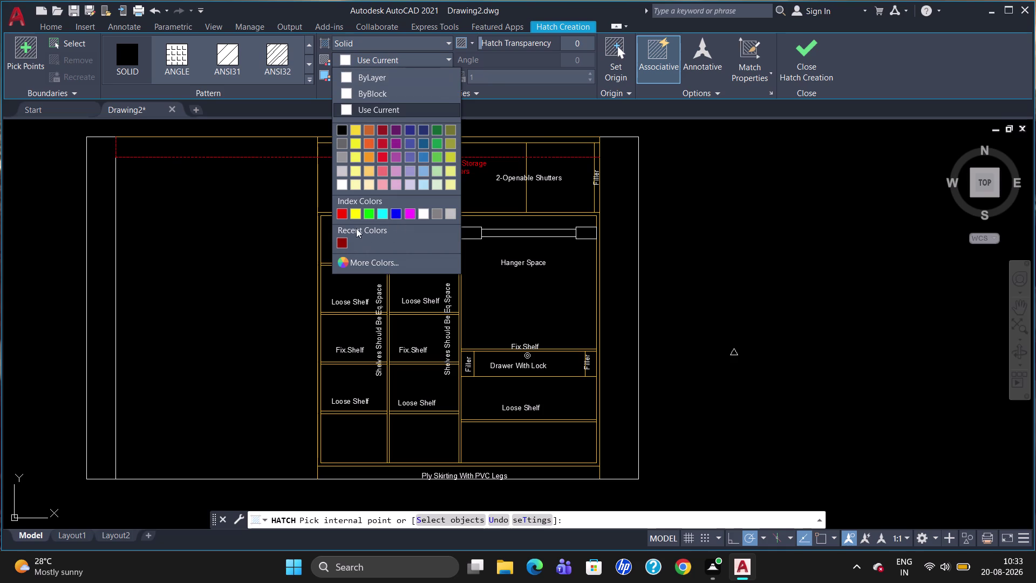
click(344, 215)
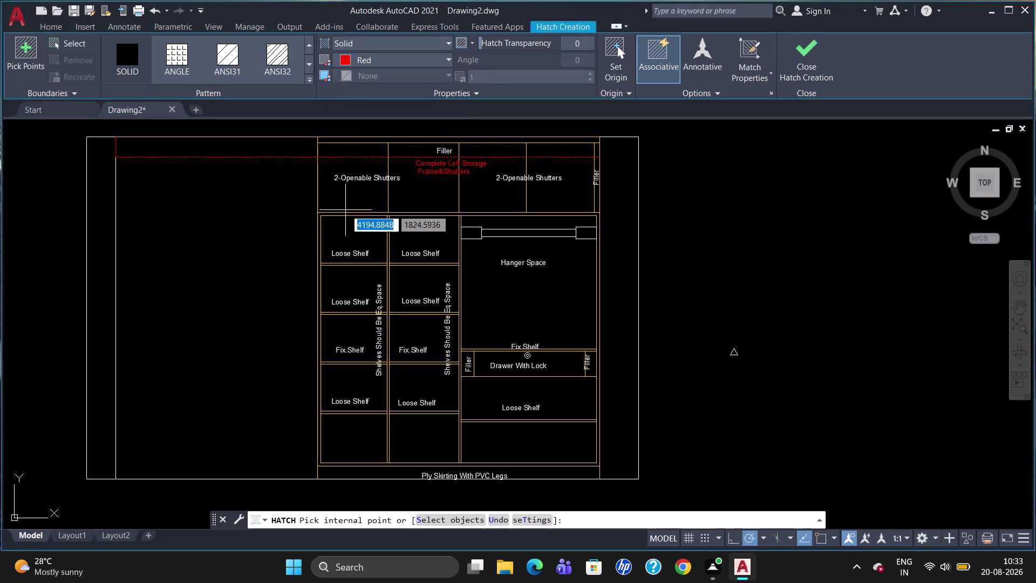
click(732, 353)
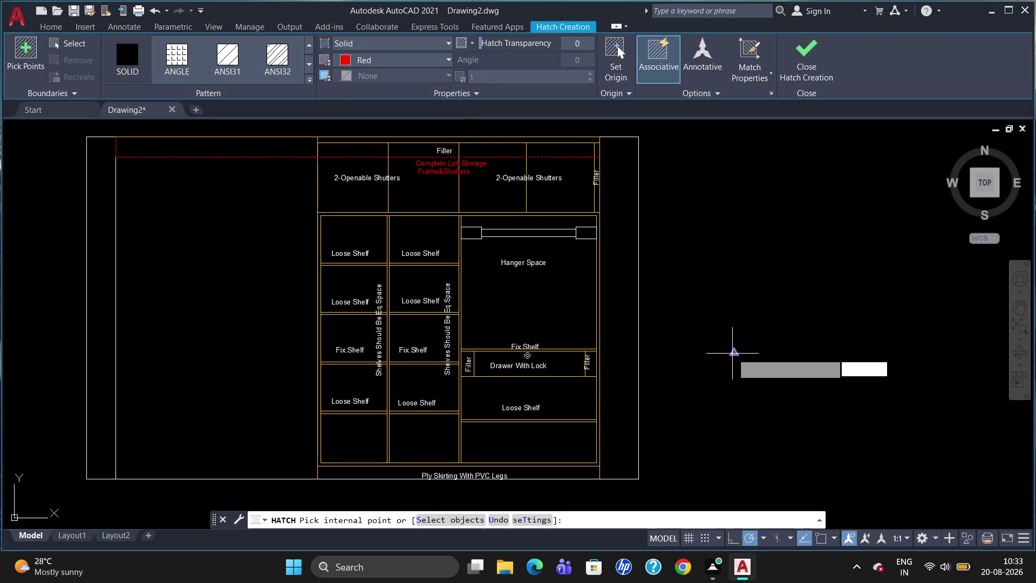
key(Escape)
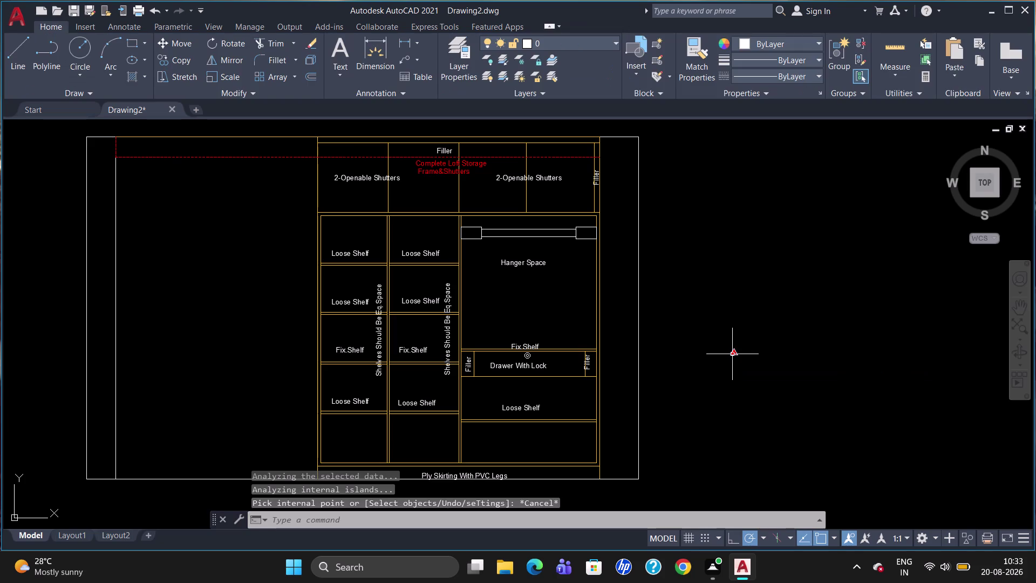
Group the red triangle marker with its fill.
click(762, 358)
drag(762, 358, 698, 361)
click(704, 343)
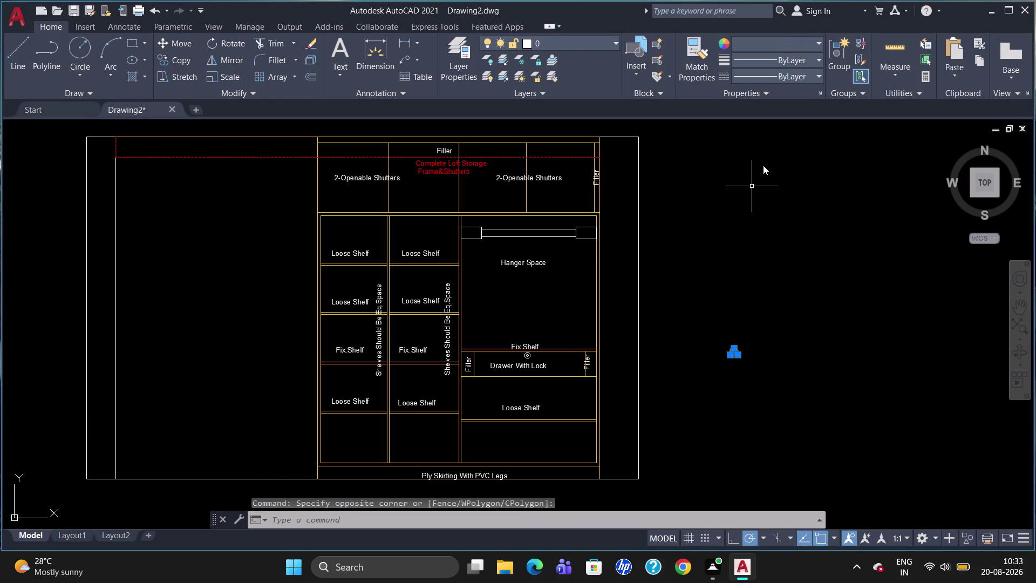
click(845, 62)
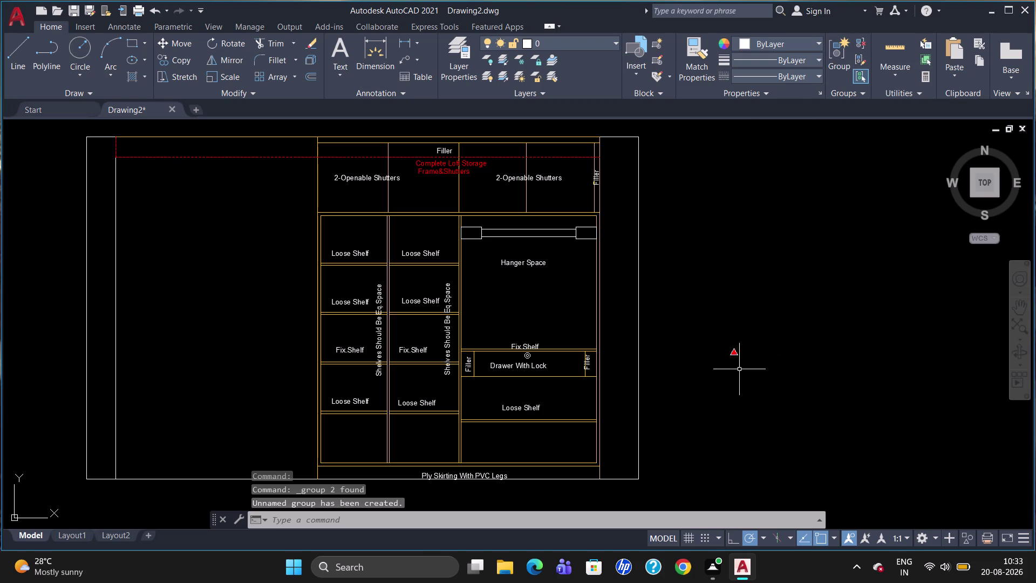
click(735, 360)
click(731, 355)
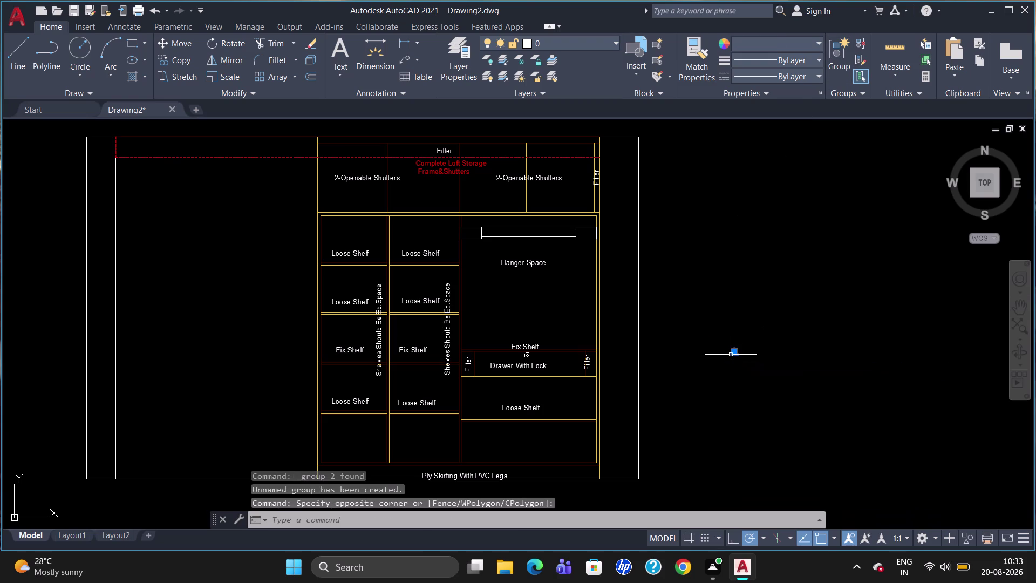
Rotate the grouped triangle with RO so it points downward.
text(ro)
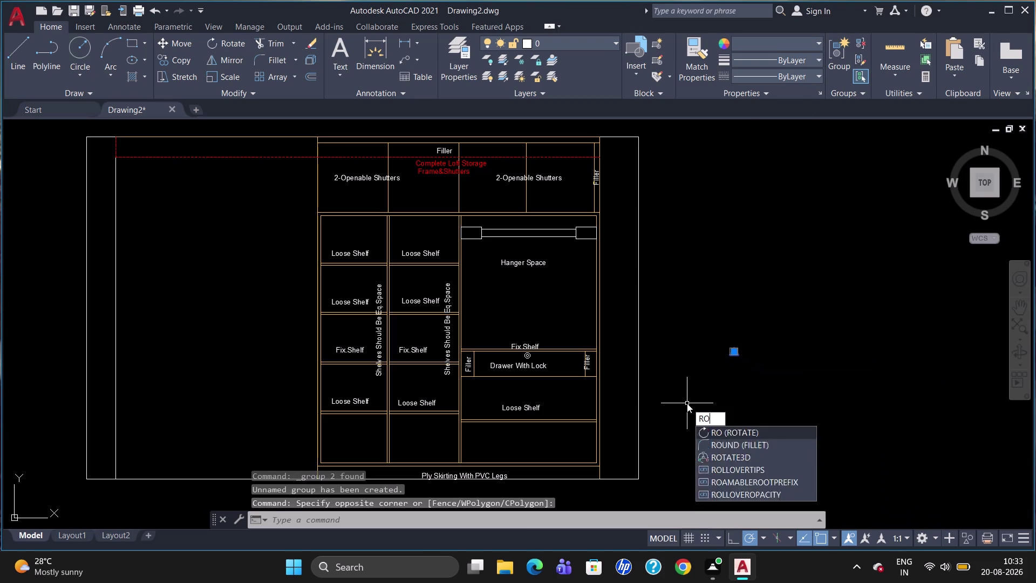
key(Return)
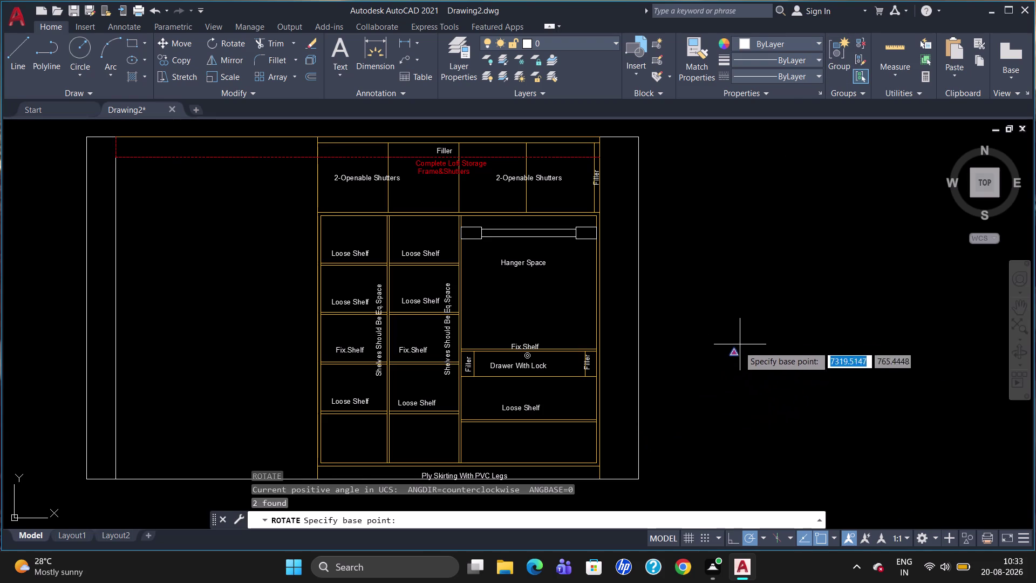
click(732, 352)
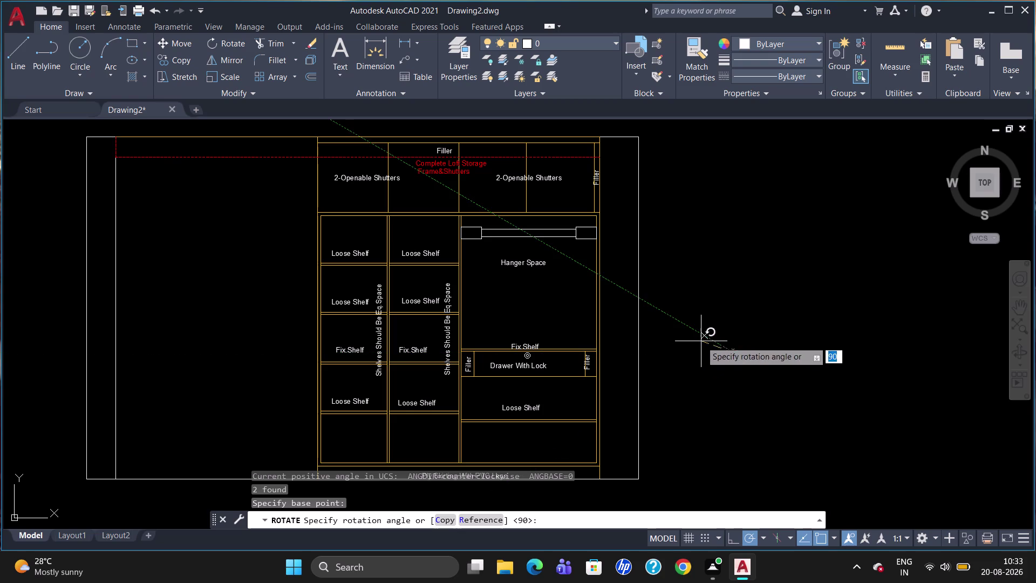
click(700, 350)
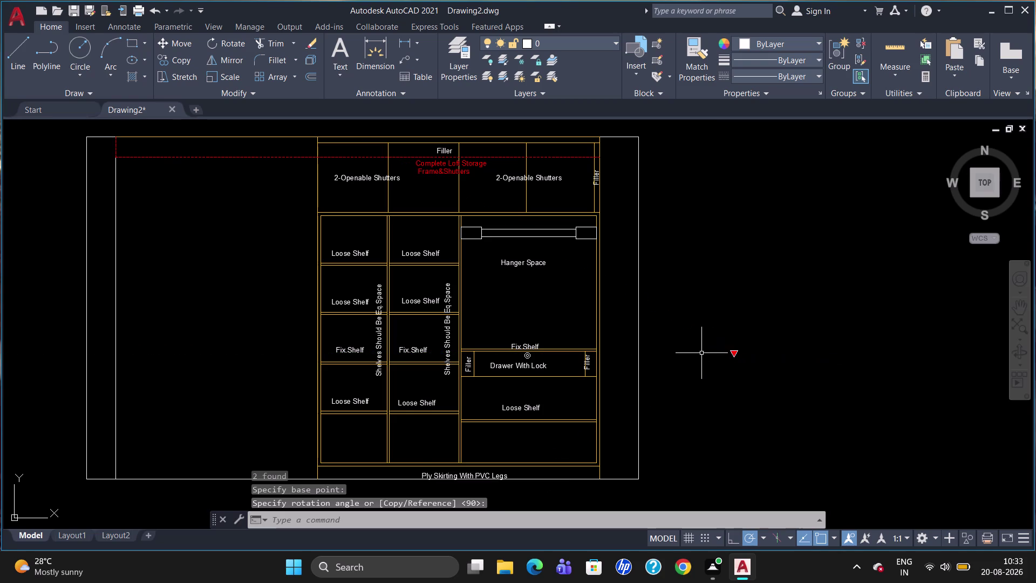
Rotate the triangle a further 180 degrees about a point on the marker.
click(737, 356)
text(r)
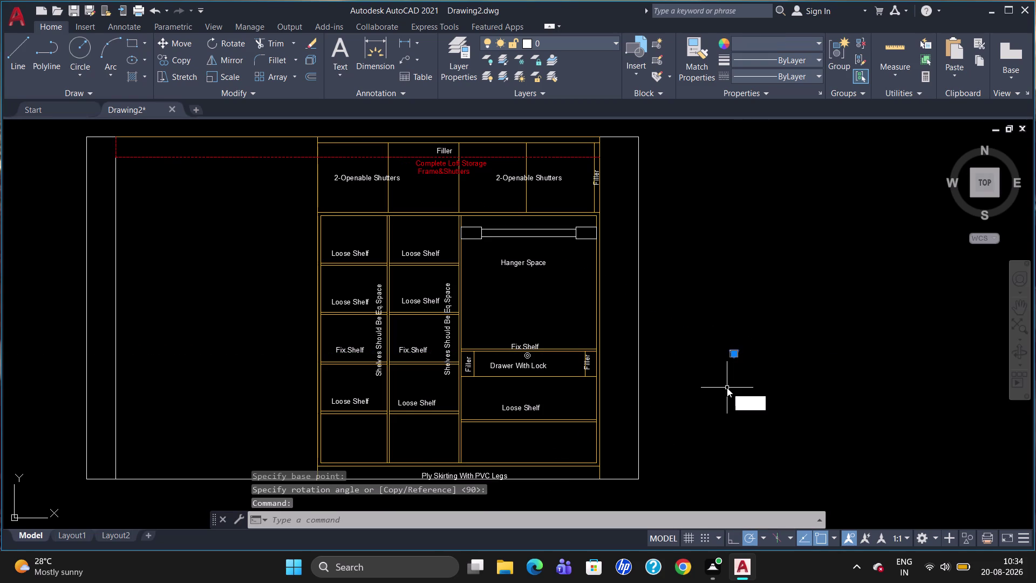
text(o)
key(Return)
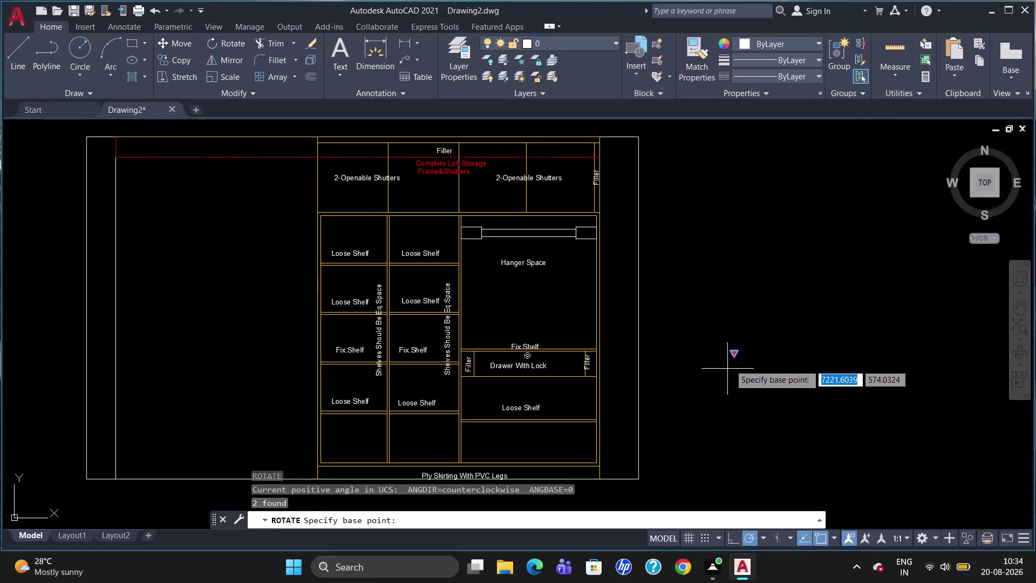
click(730, 364)
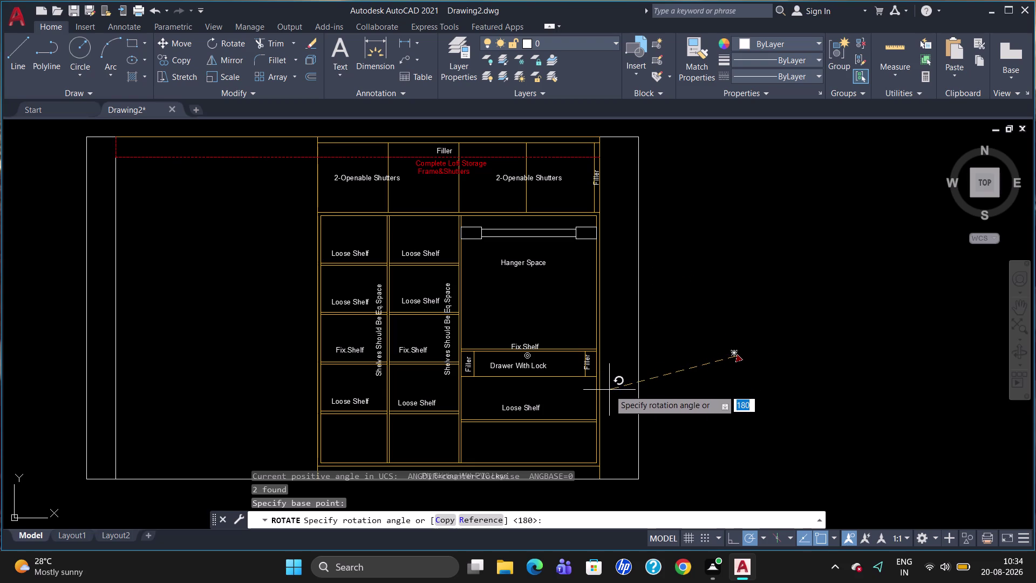
click(607, 404)
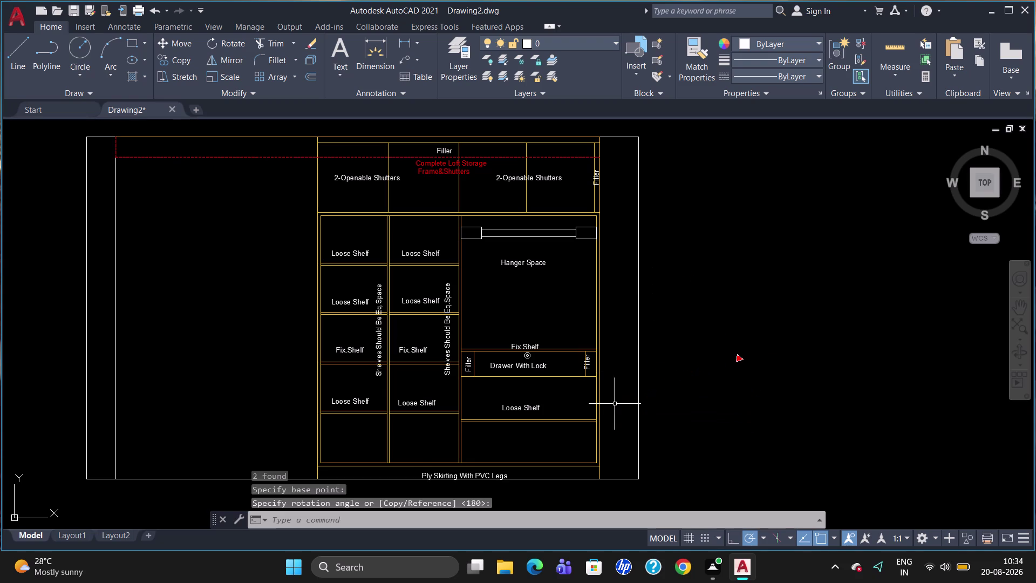
scroll(up, 3)
Rotate the red marker, then start copying it and cancel.
click(723, 355)
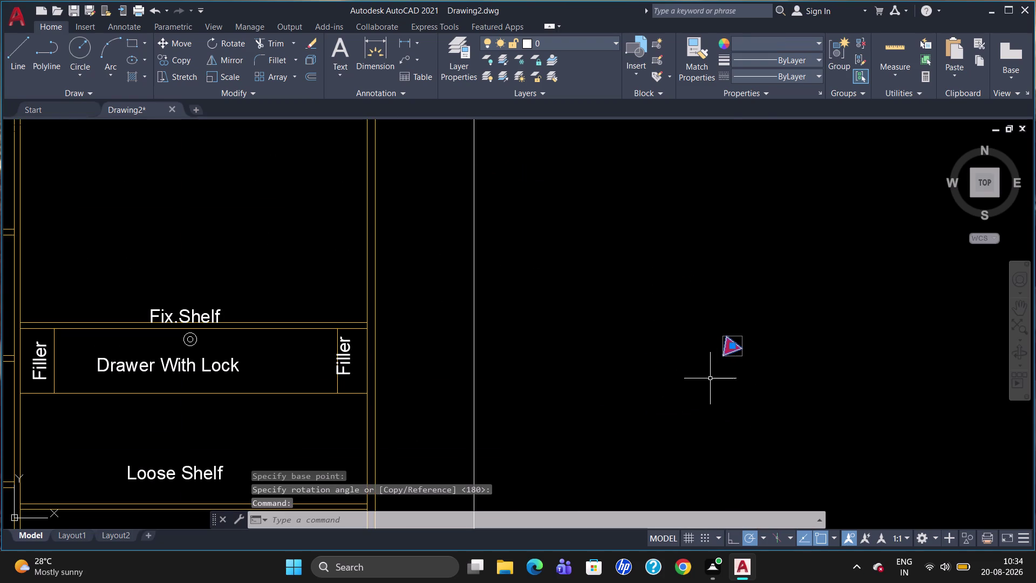
text(ro)
key(Return)
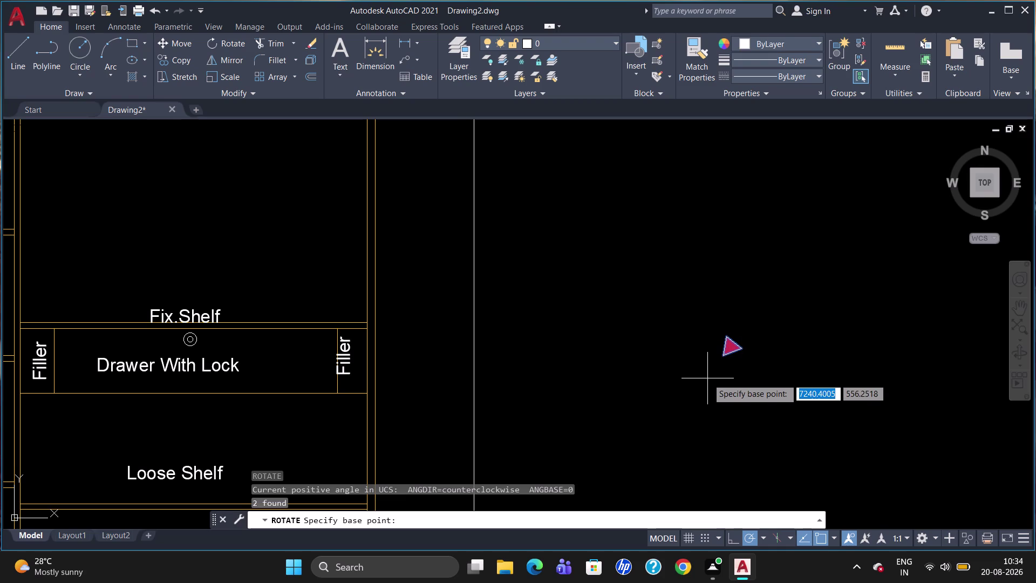
click(727, 359)
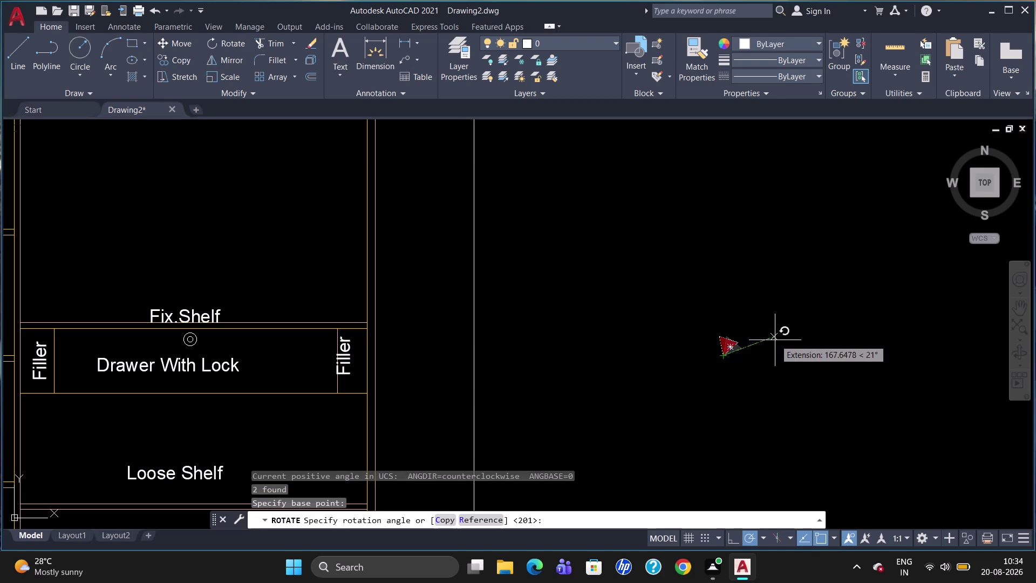
click(766, 358)
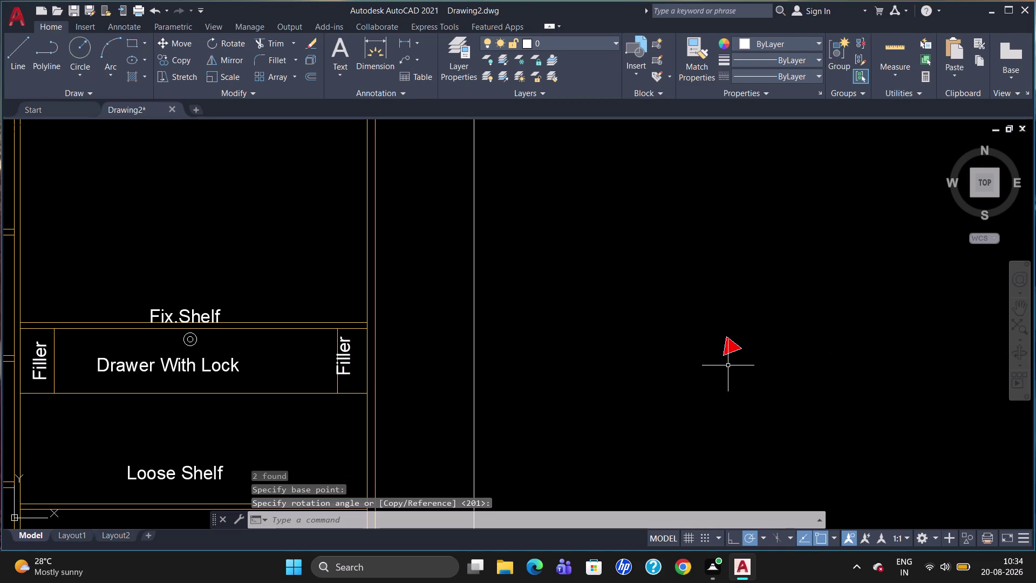
click(722, 353)
text(c)
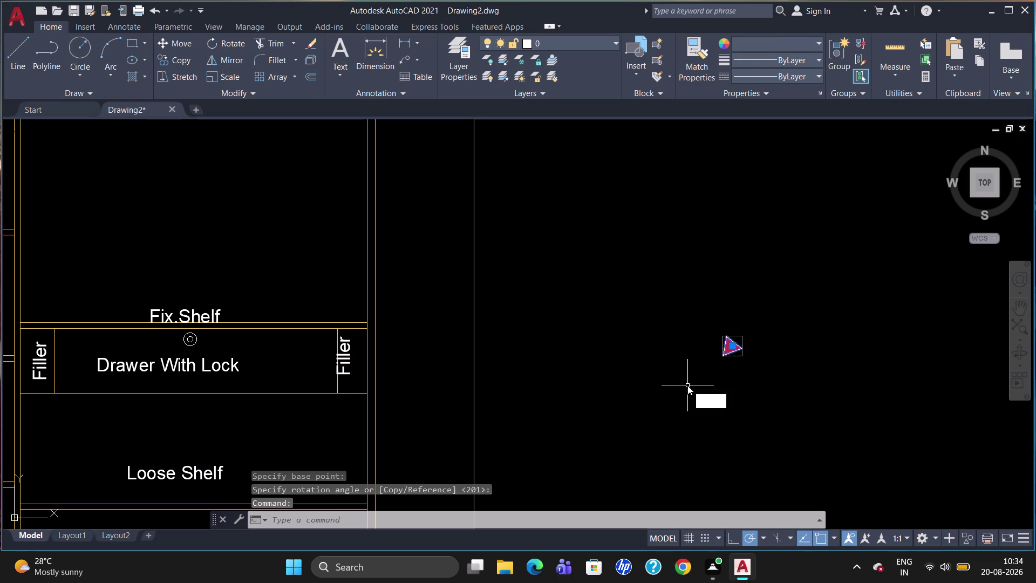
text(o)
key(Return)
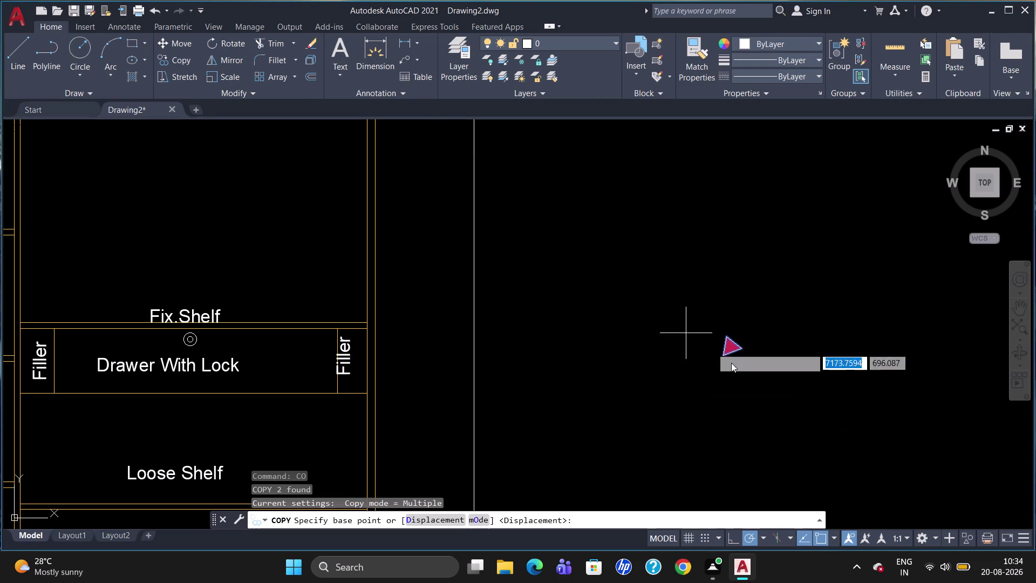
click(726, 351)
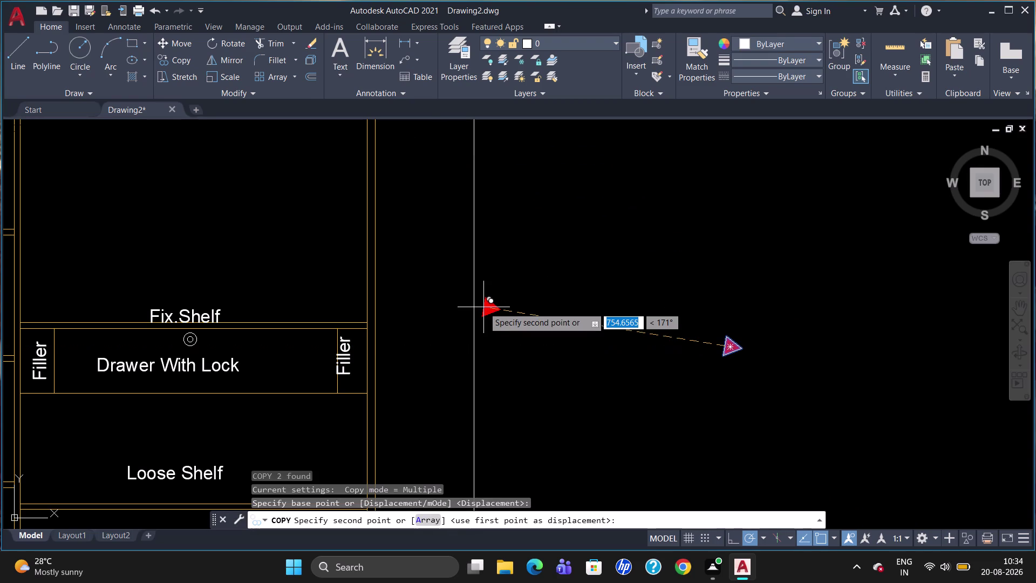
key(Escape)
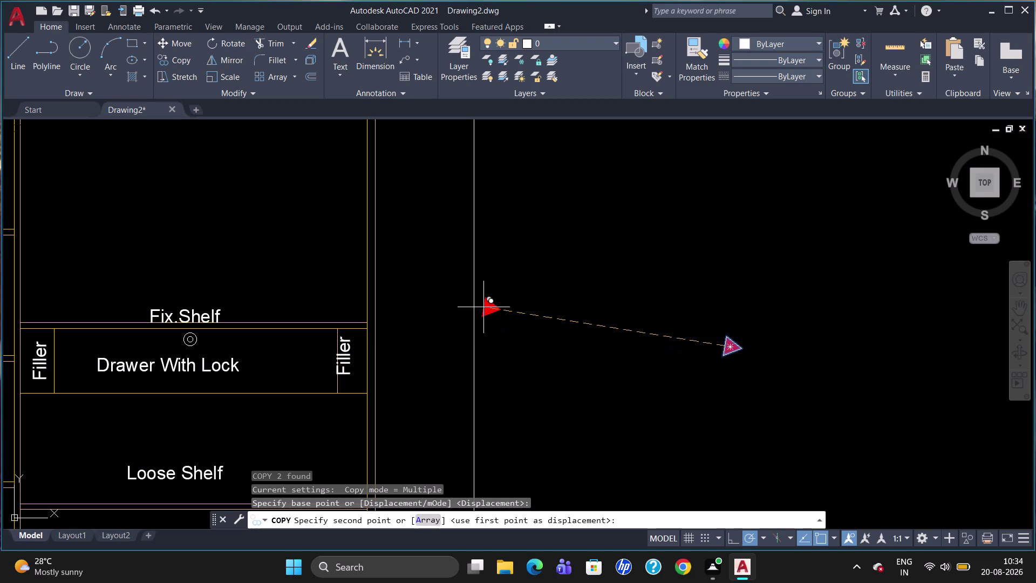
Rotate the marker again so it points right.
text(ro)
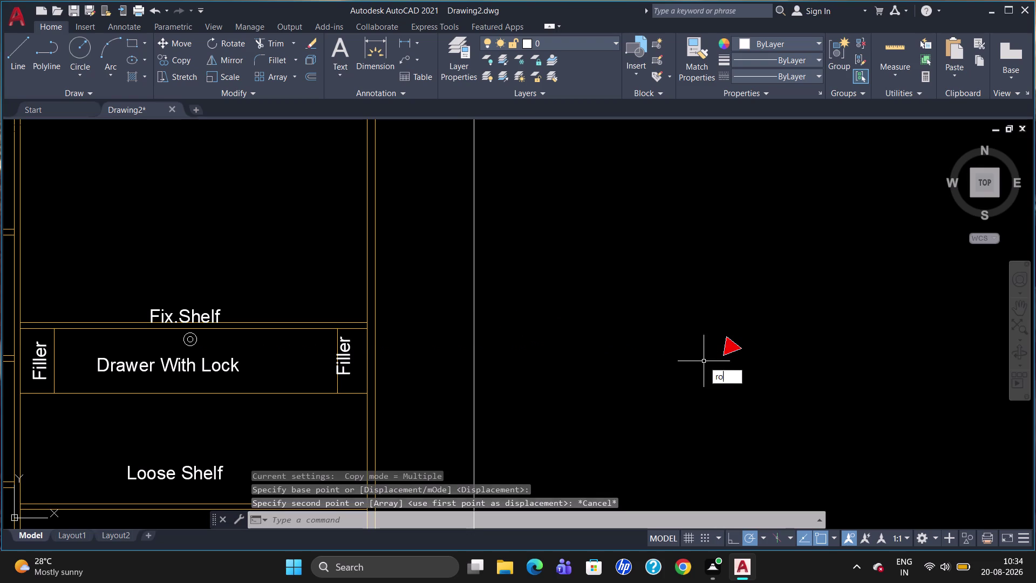
key(Return)
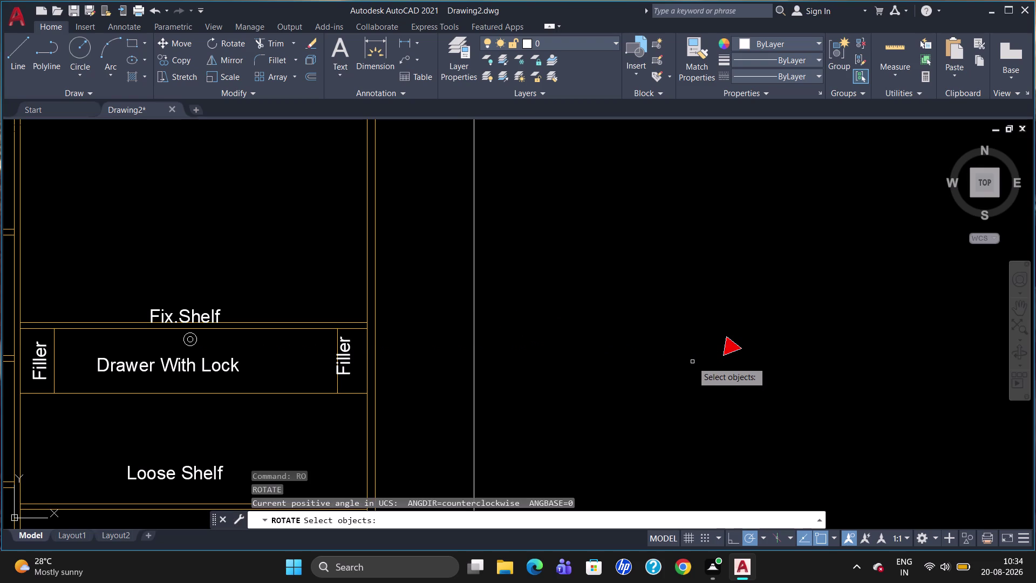
click(726, 352)
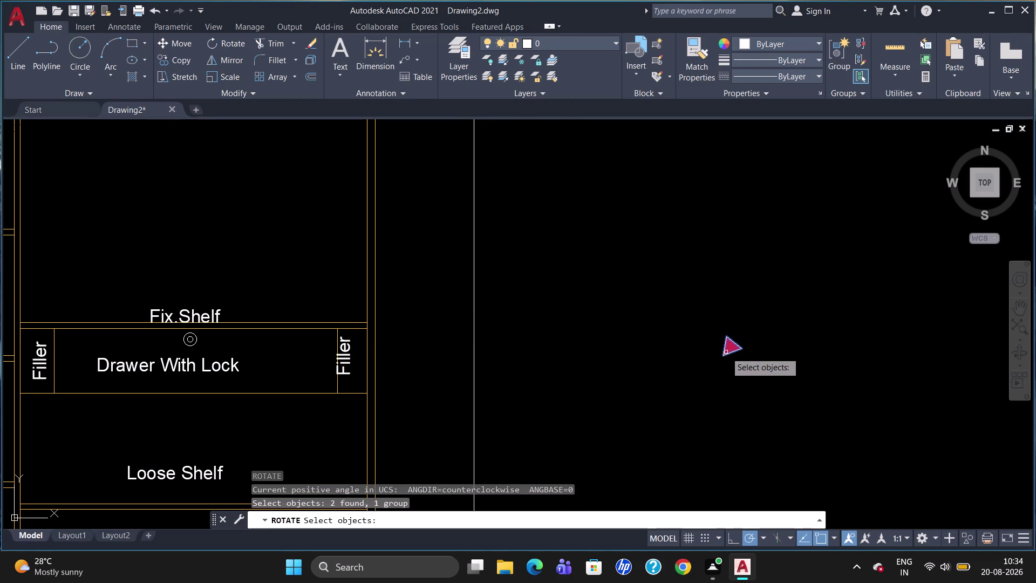
key(Return)
click(725, 355)
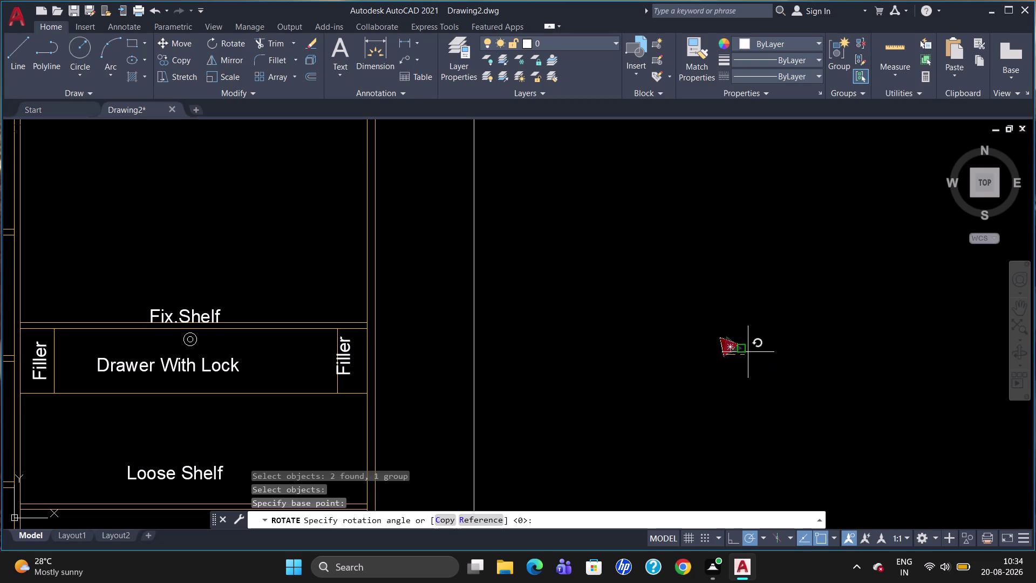
click(698, 320)
click(717, 356)
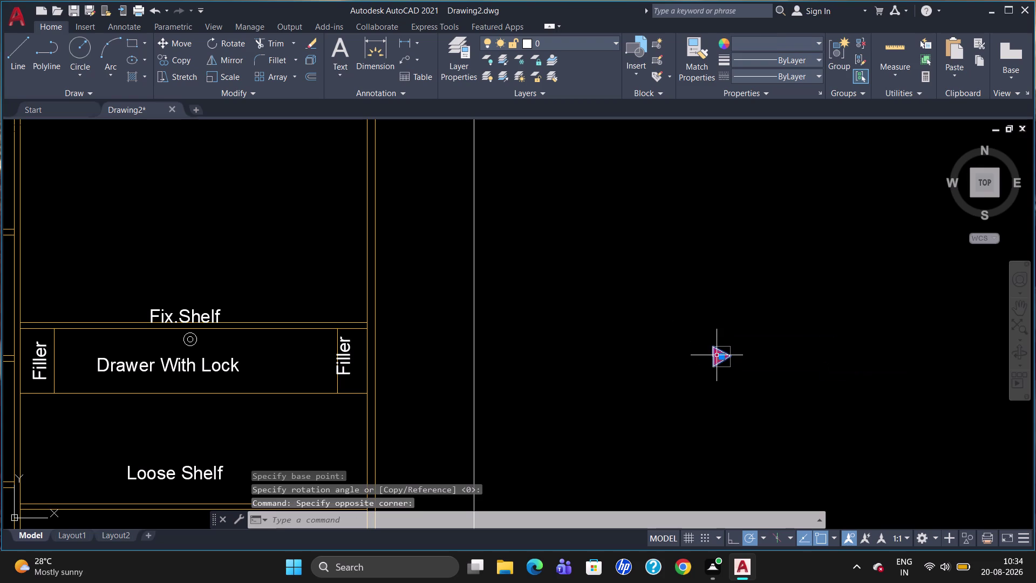
Copy the marker to two points beside the wardrobe's left edge and delete the original.
text(co)
key(Return)
scroll(down, 3)
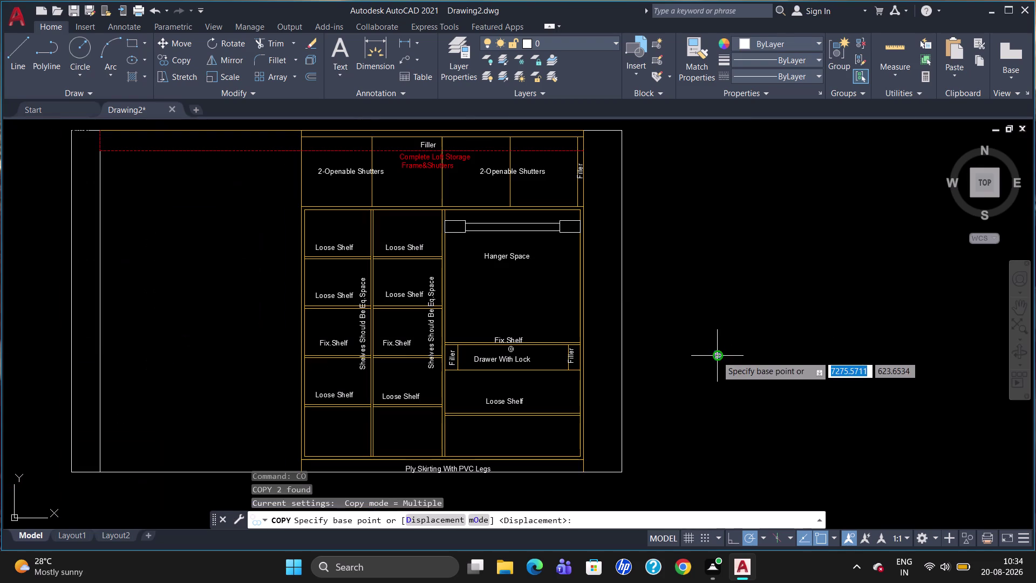
click(717, 355)
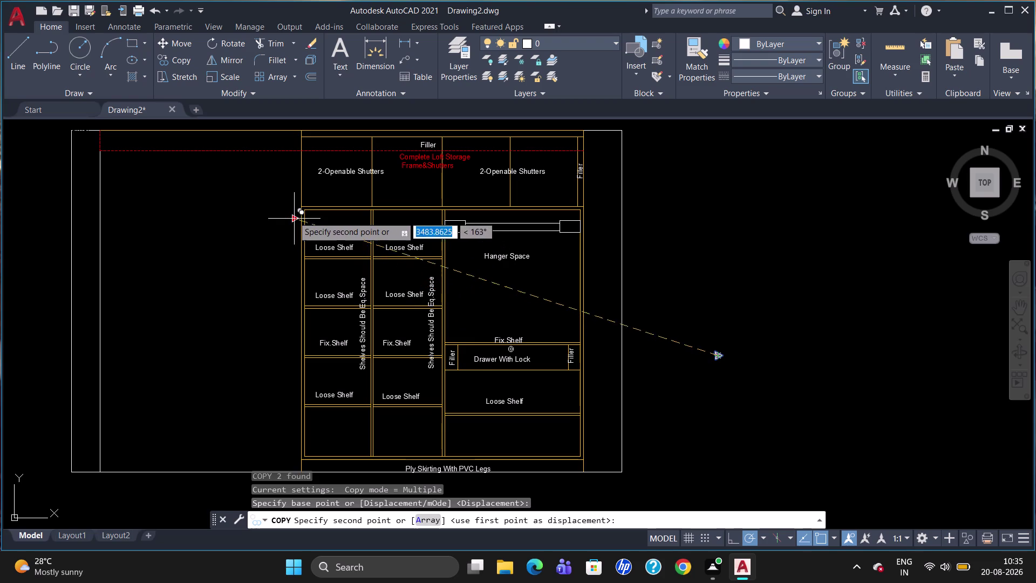
click(292, 185)
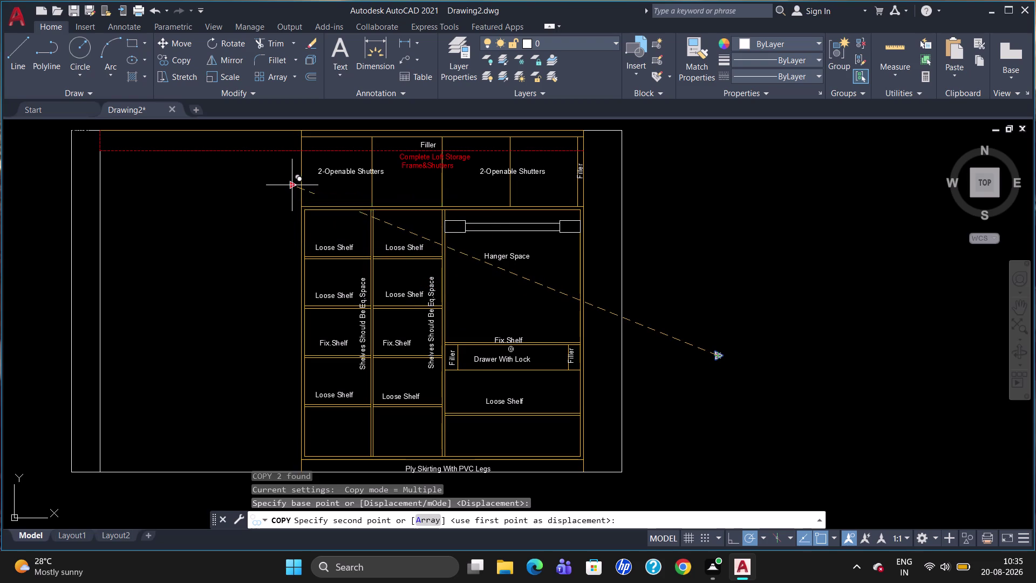
click(290, 294)
key(Escape)
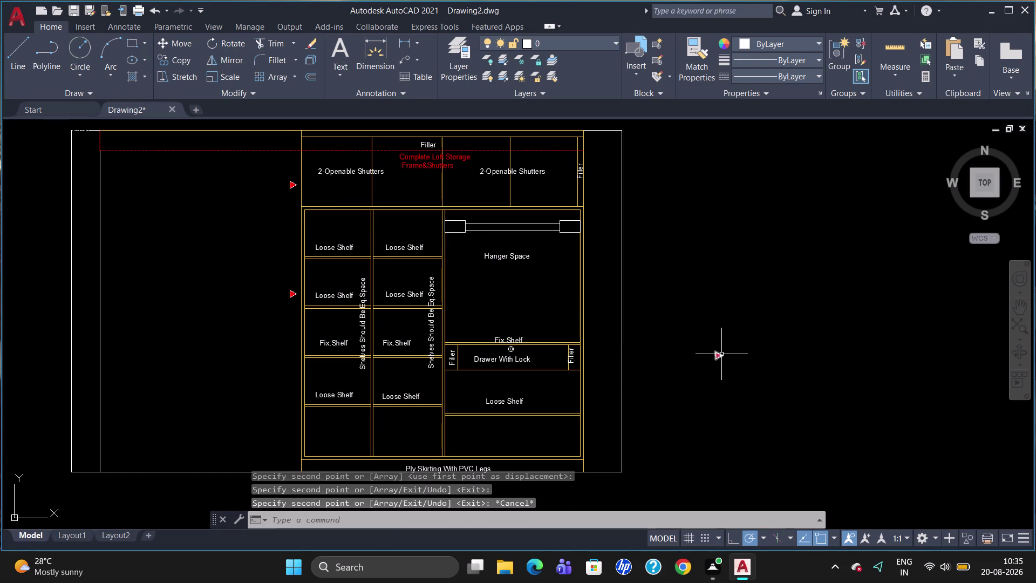
click(722, 354)
key(Delete)
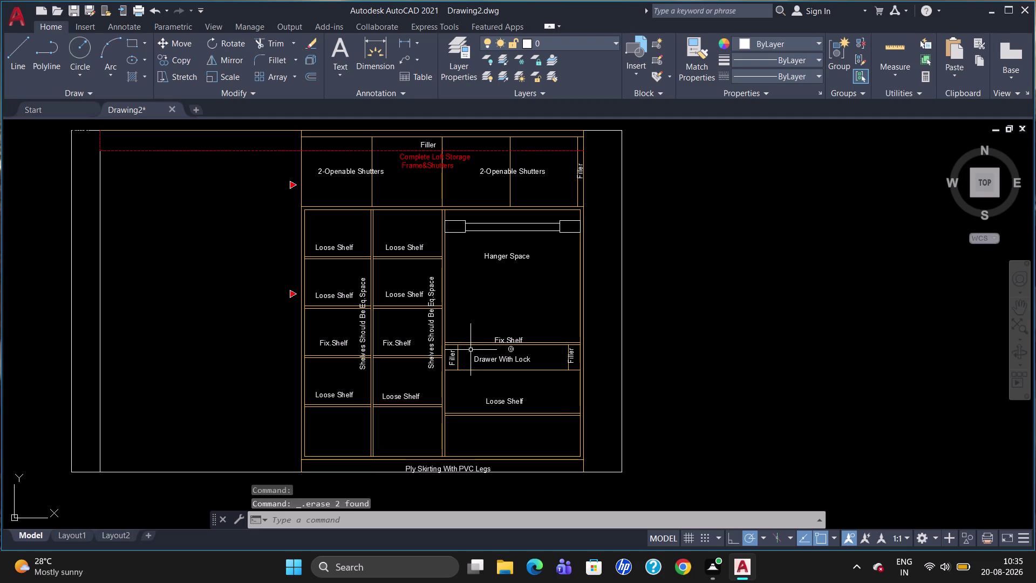
Write 'VS-S1' at text height 40 in a text box left of the upper marker.
key(t)
key(Return)
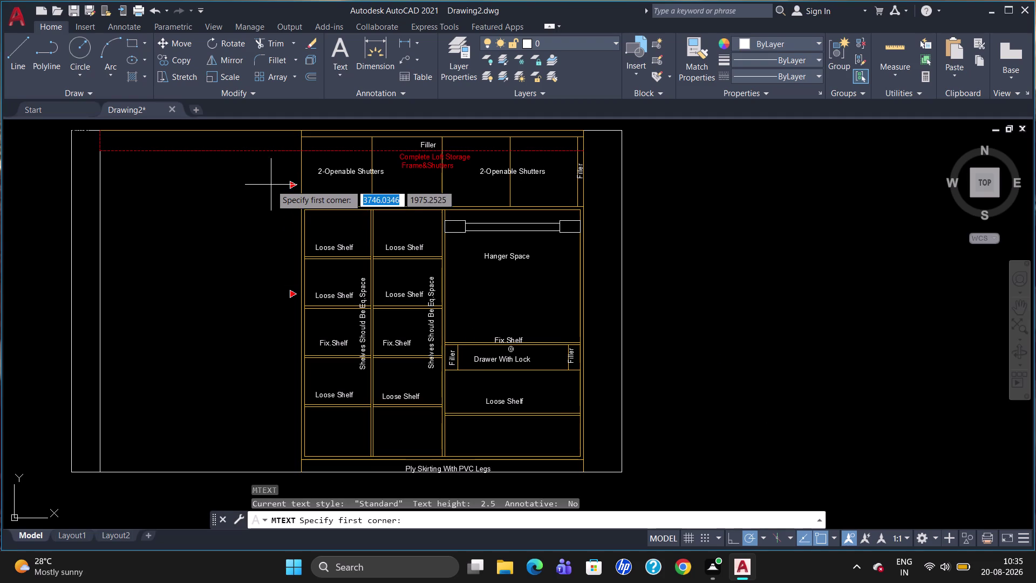
click(263, 182)
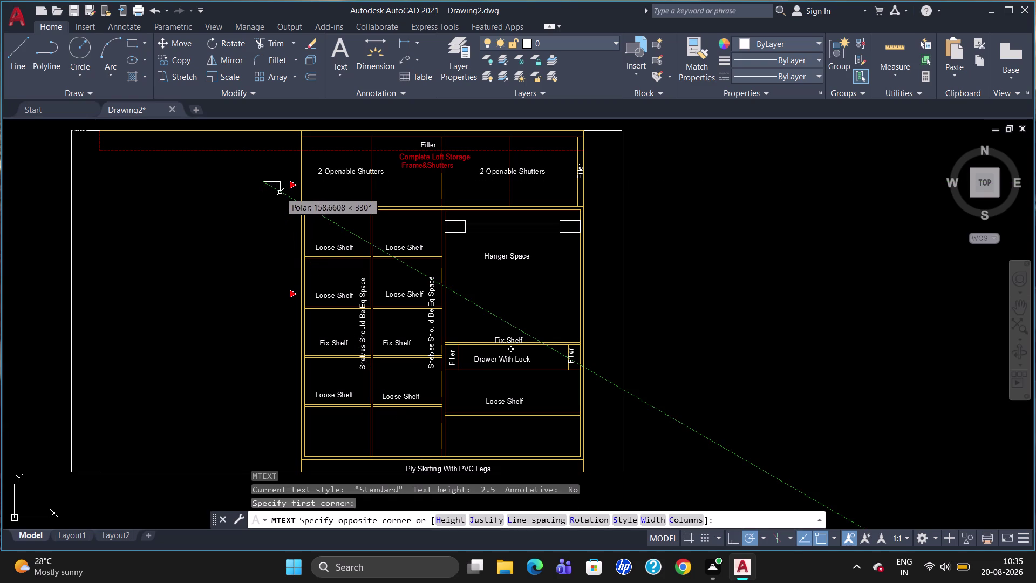
click(280, 192)
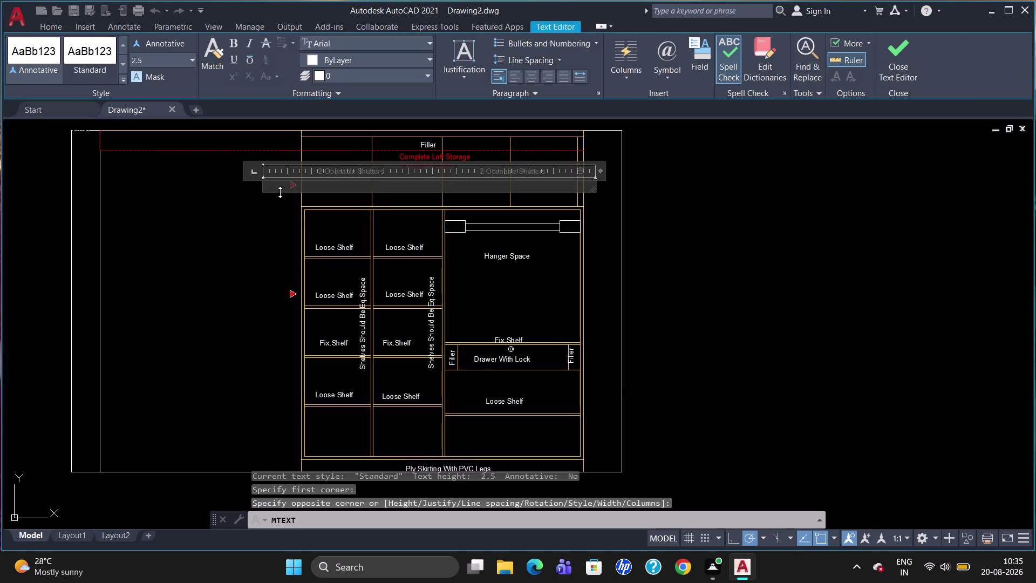
click(172, 53)
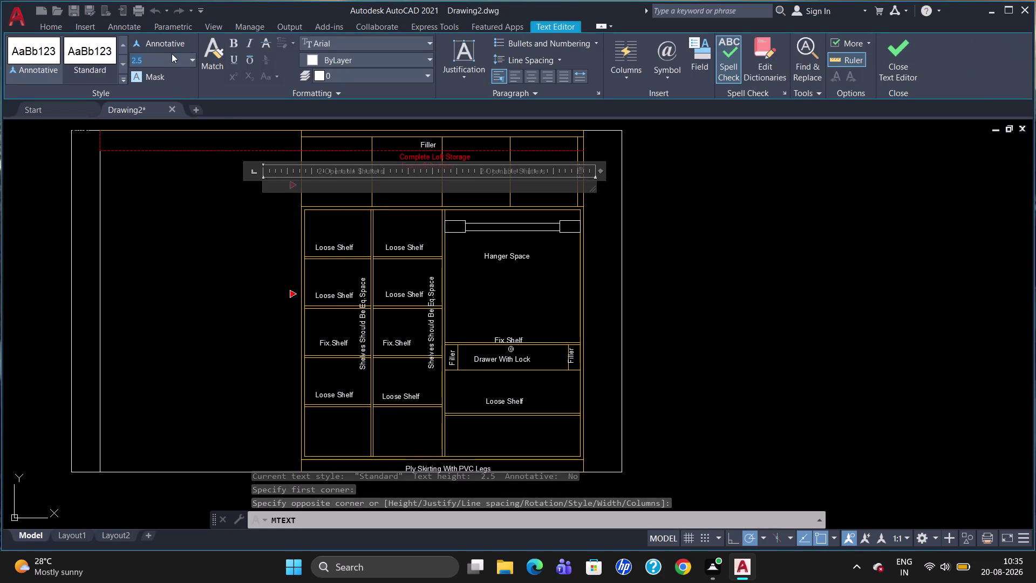
key(BackSpace)
text(40)
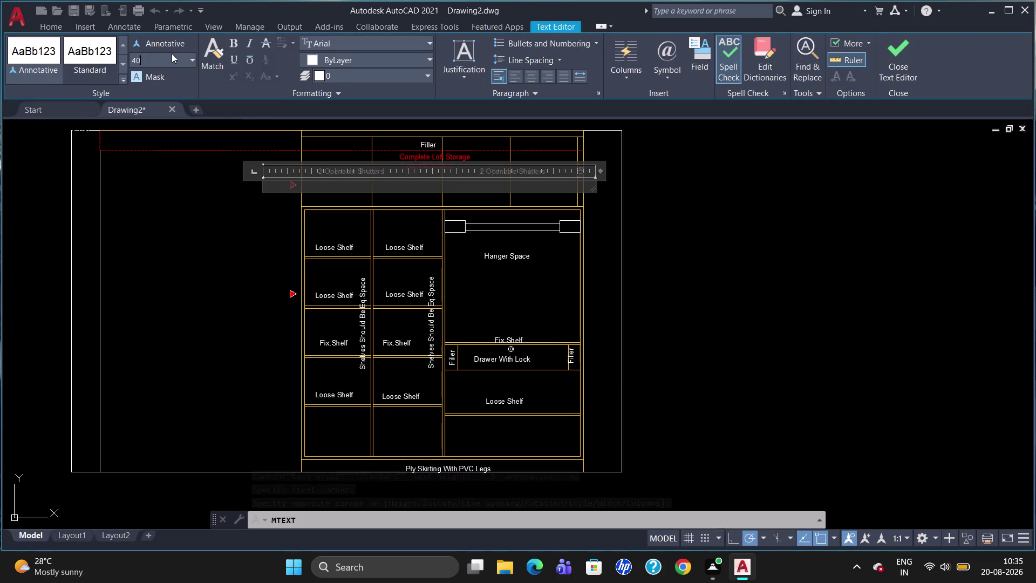
key(Return)
text(VS)
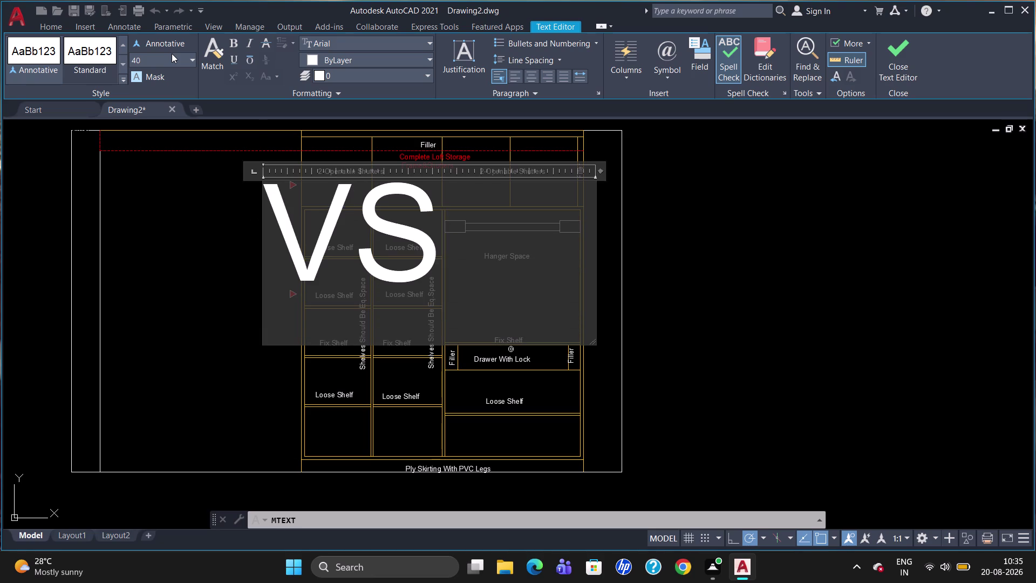
text(-S1)
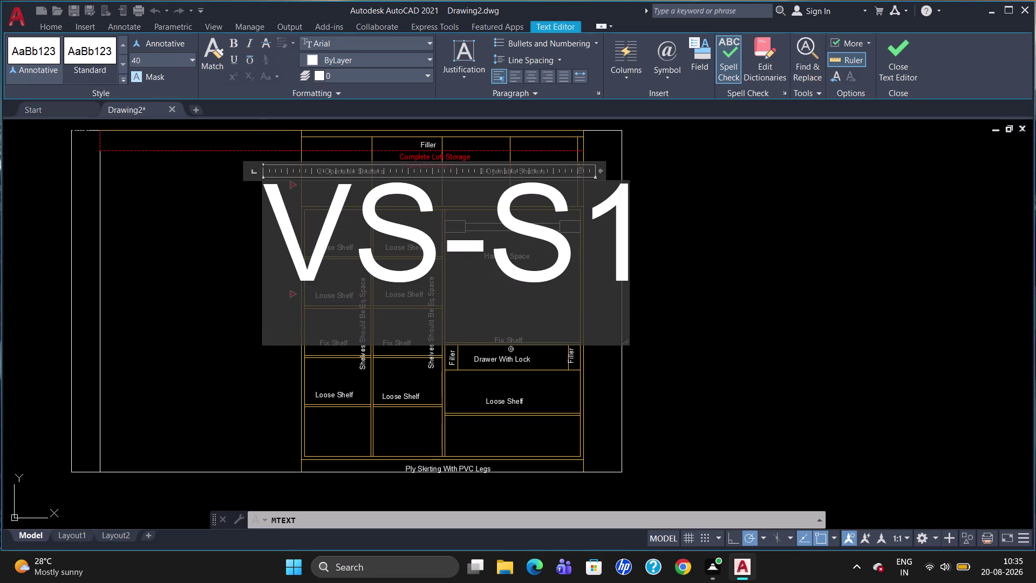
click(692, 425)
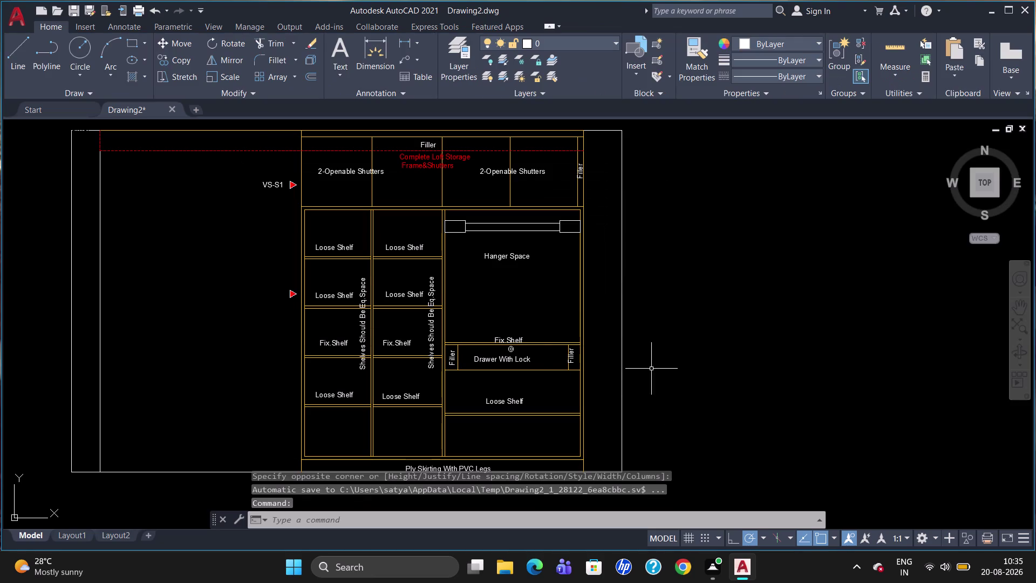
Copy the VS-S1 label down beside the lower red marker.
click(277, 186)
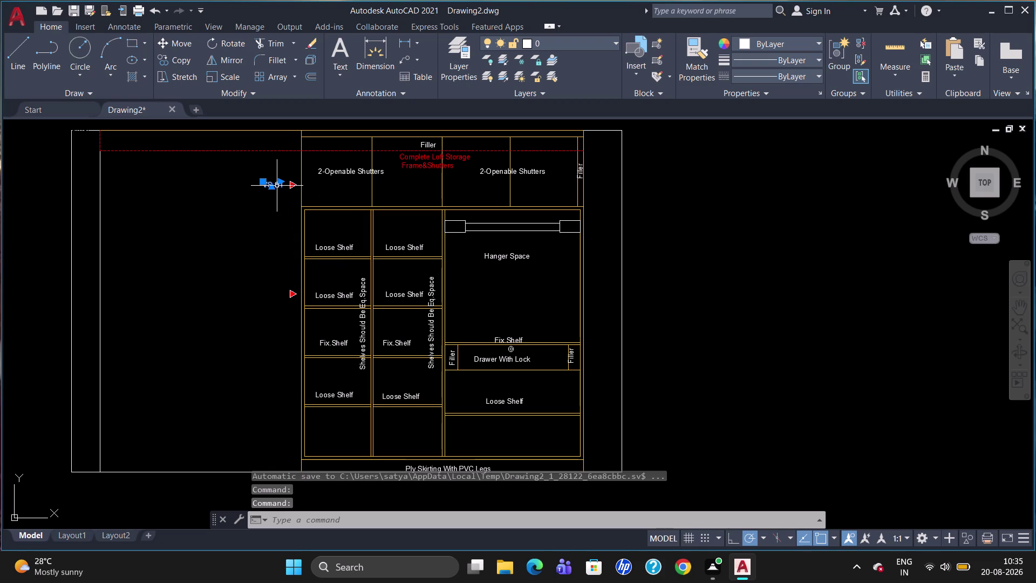
text(CO)
key(Return)
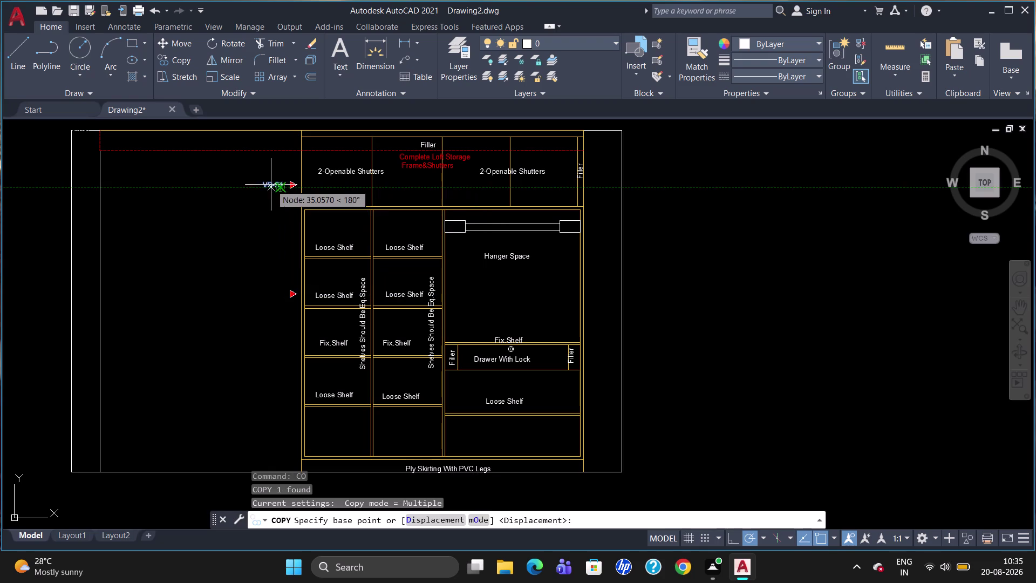
click(271, 185)
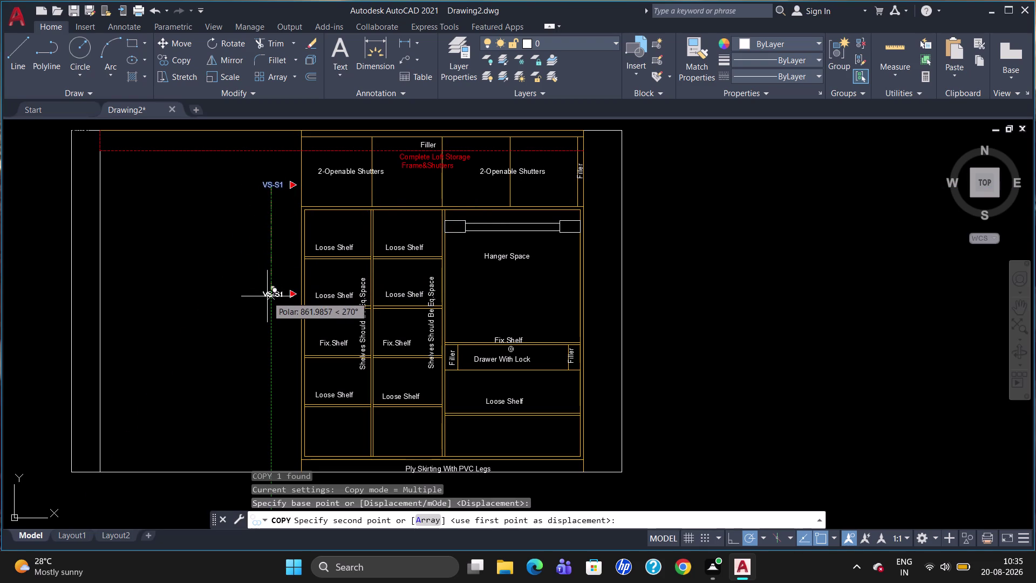
click(275, 294)
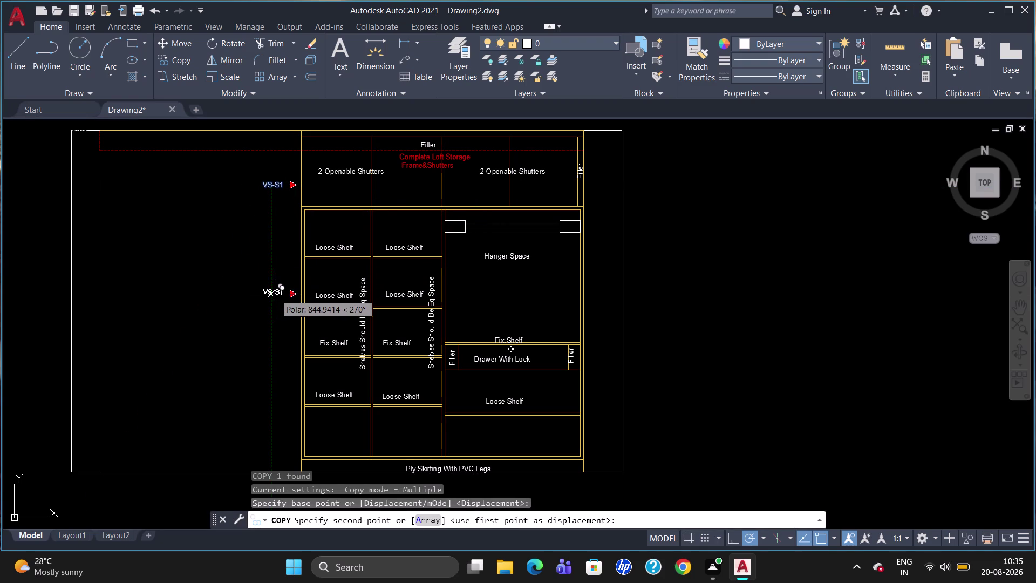
key(Escape)
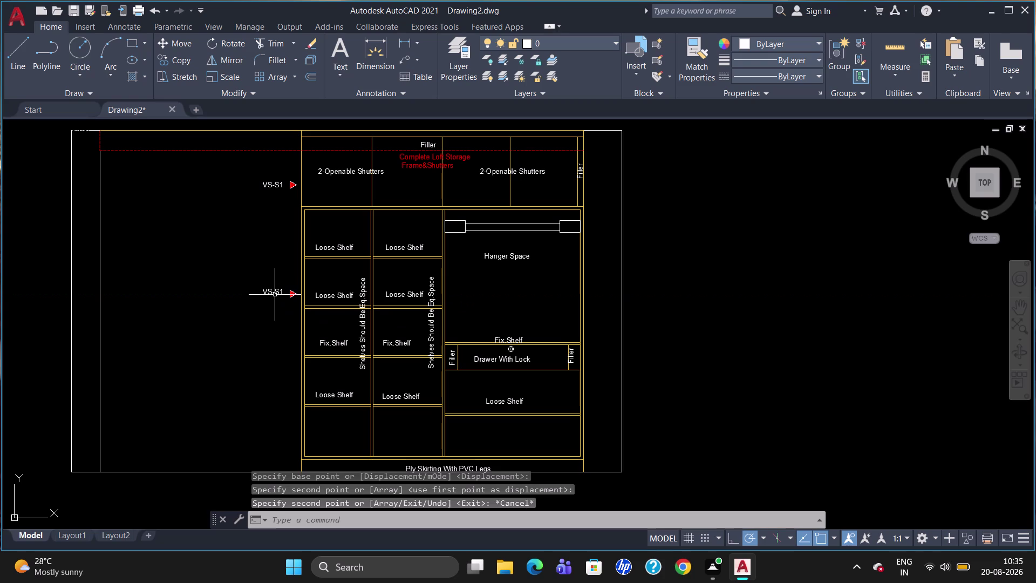
Nudge the upper VS-S1 label into place beside its marker.
click(275, 186)
click(266, 179)
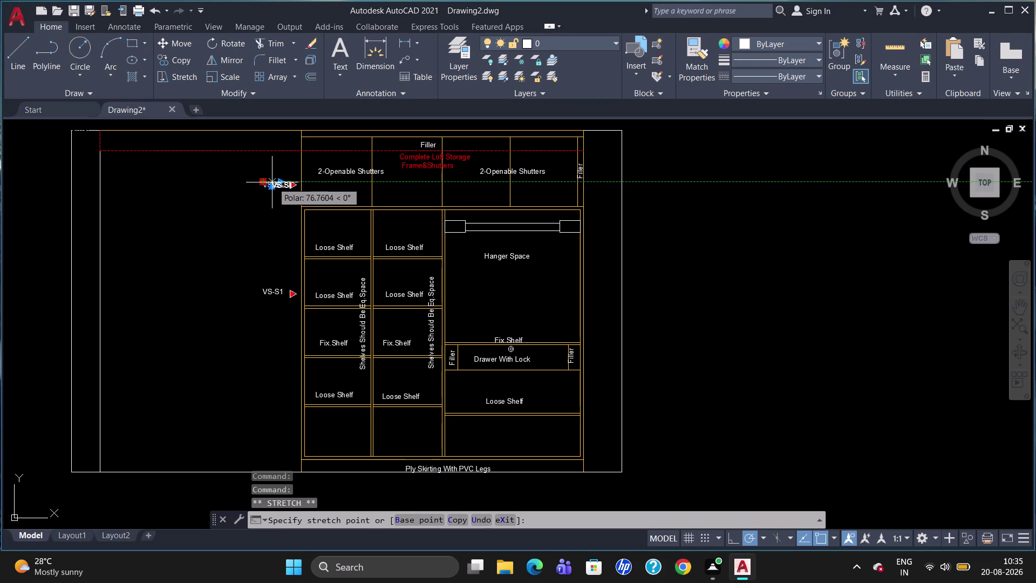
click(270, 182)
key(Escape)
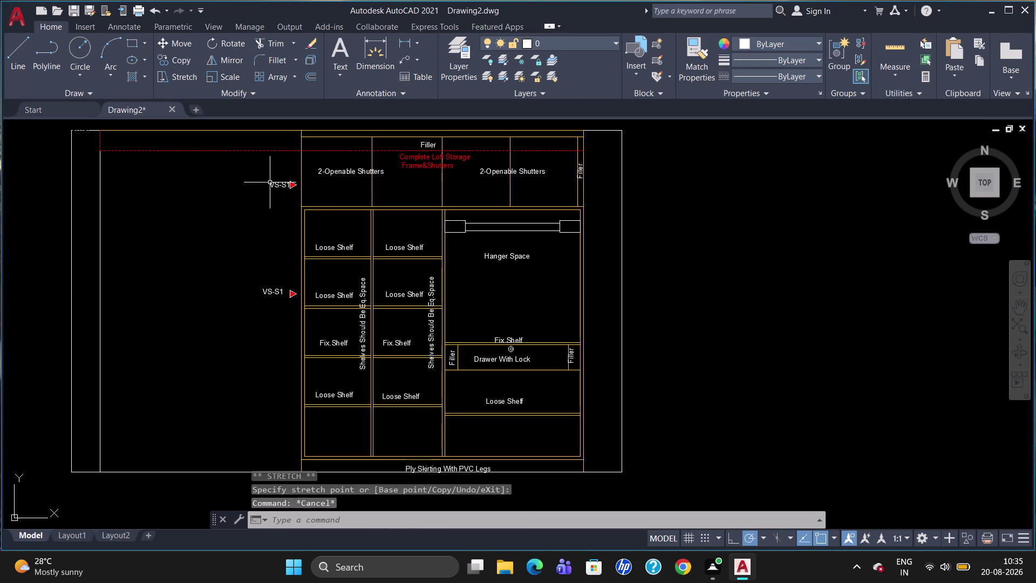
key(Escape)
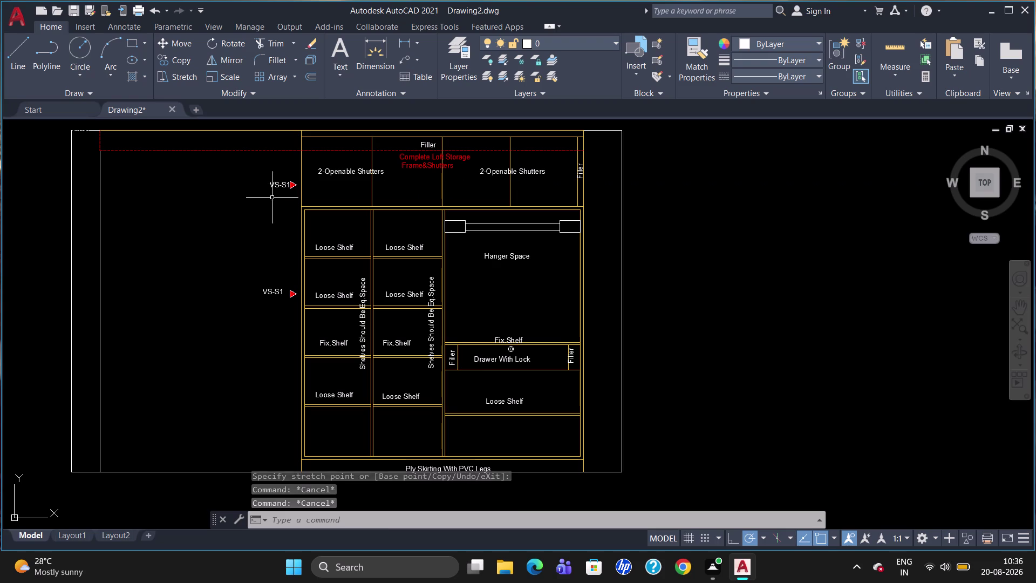
Select and try moving the lower VS-S1 label, briefly opening its text editor.
click(270, 292)
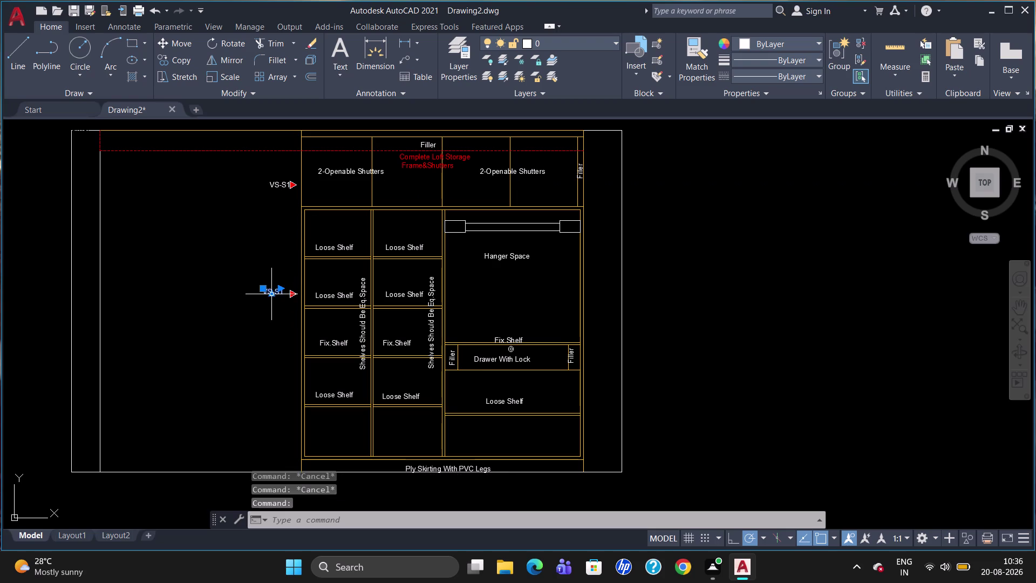
drag(269, 292, 270, 328)
click(270, 328)
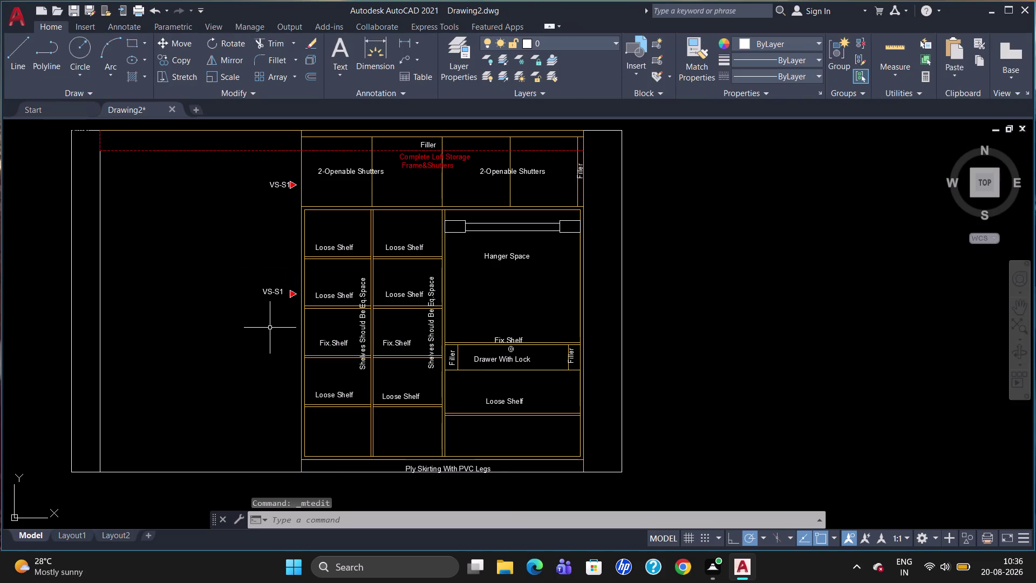
click(271, 297)
click(268, 293)
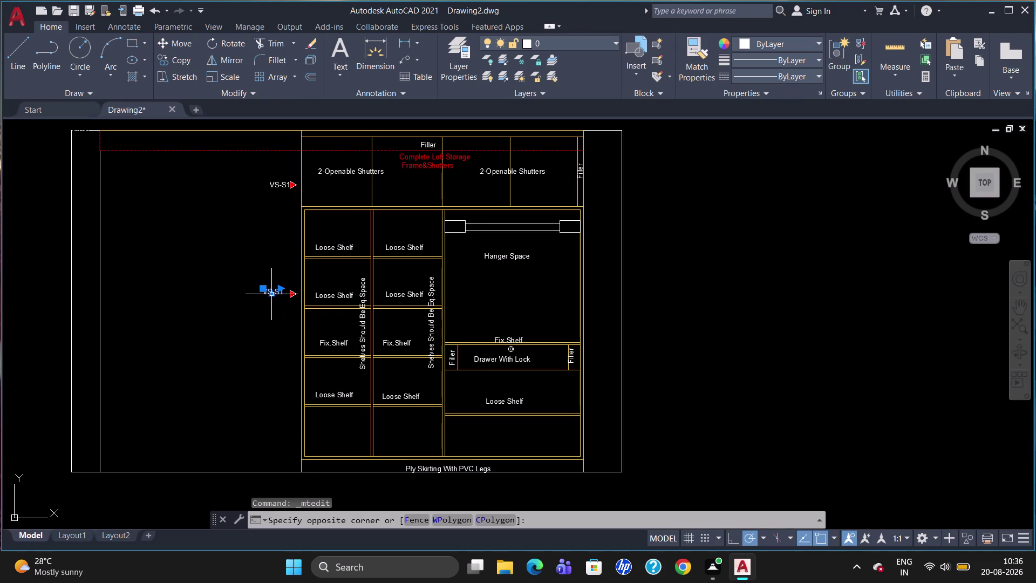
drag(263, 288, 268, 298)
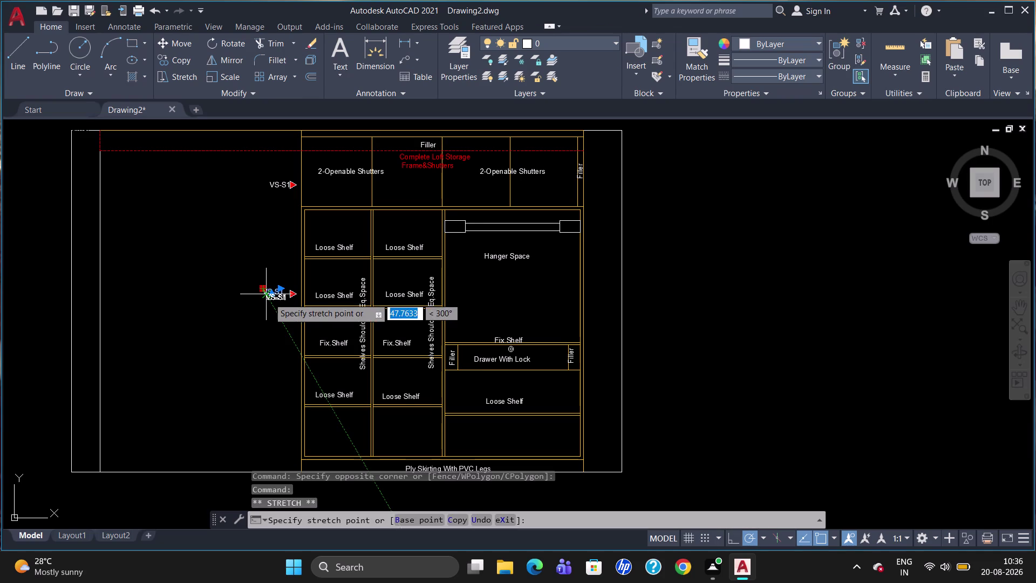
click(269, 298)
key(Escape)
double_click(269, 298)
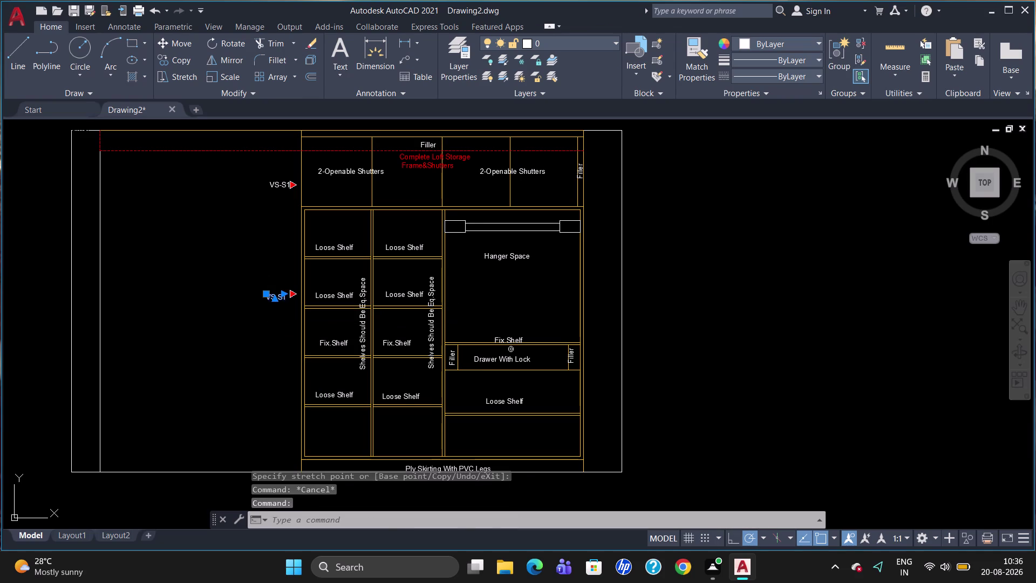
drag(275, 350, 266, 309)
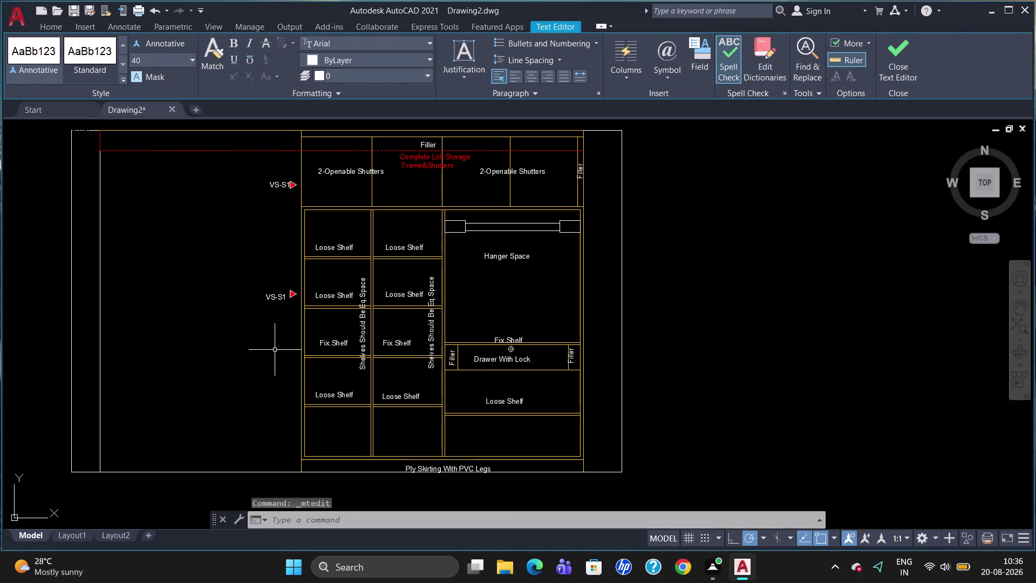
drag(266, 309, 273, 295)
click(274, 296)
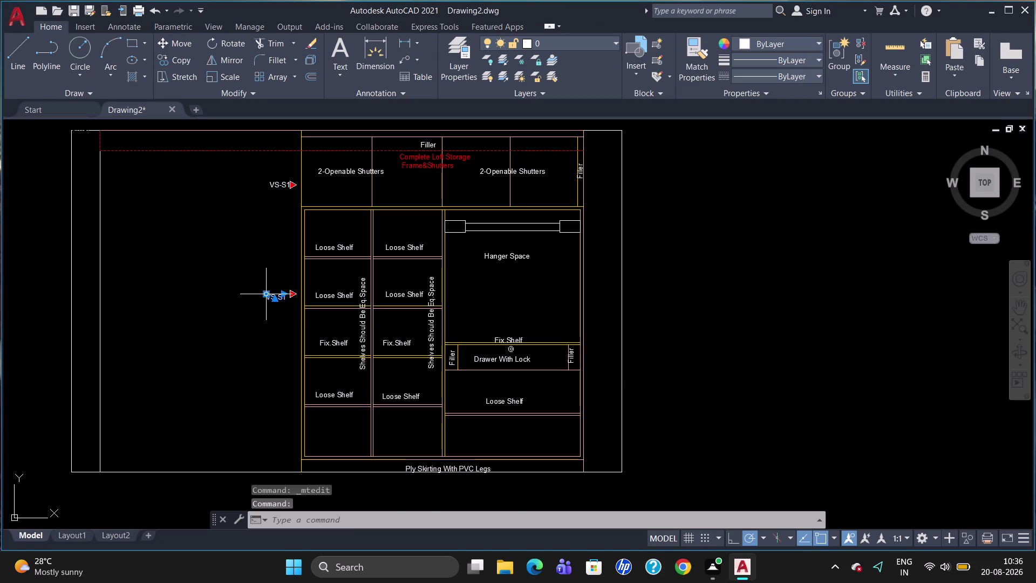
Move the lower VS-S1 label right beside its red marker.
drag(263, 294, 271, 291)
click(271, 292)
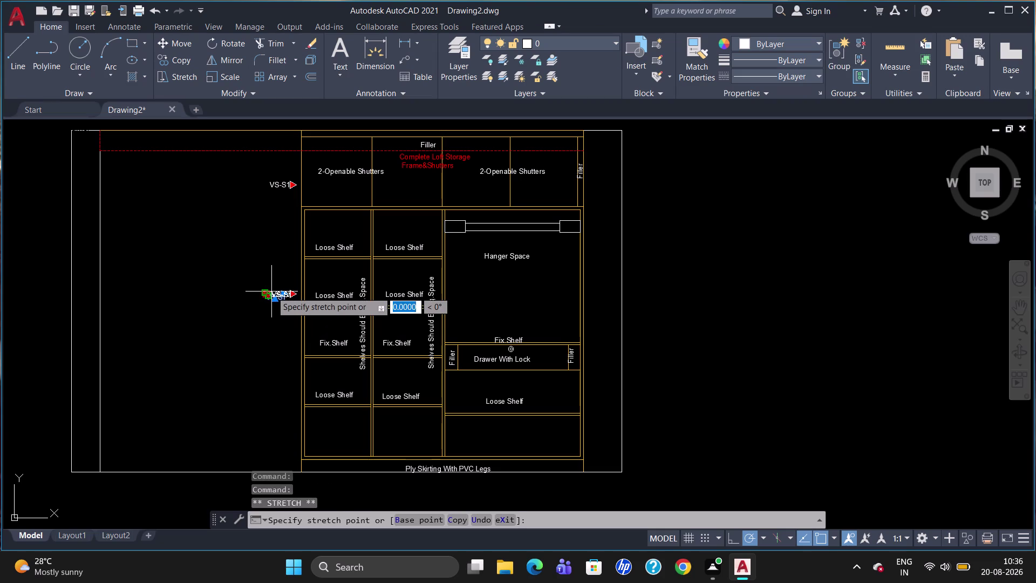
key(Escape)
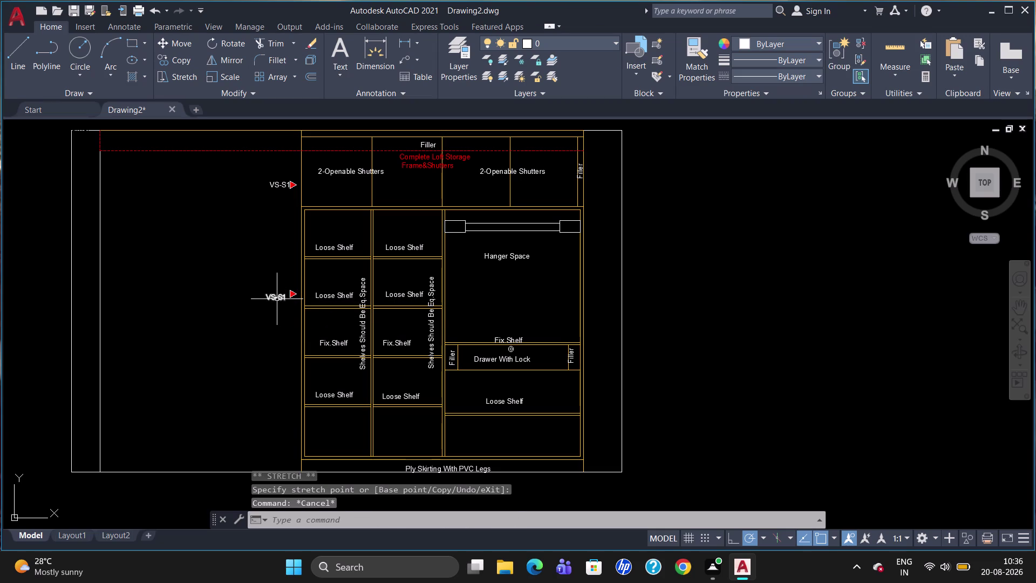
drag(276, 298, 268, 292)
click(268, 292)
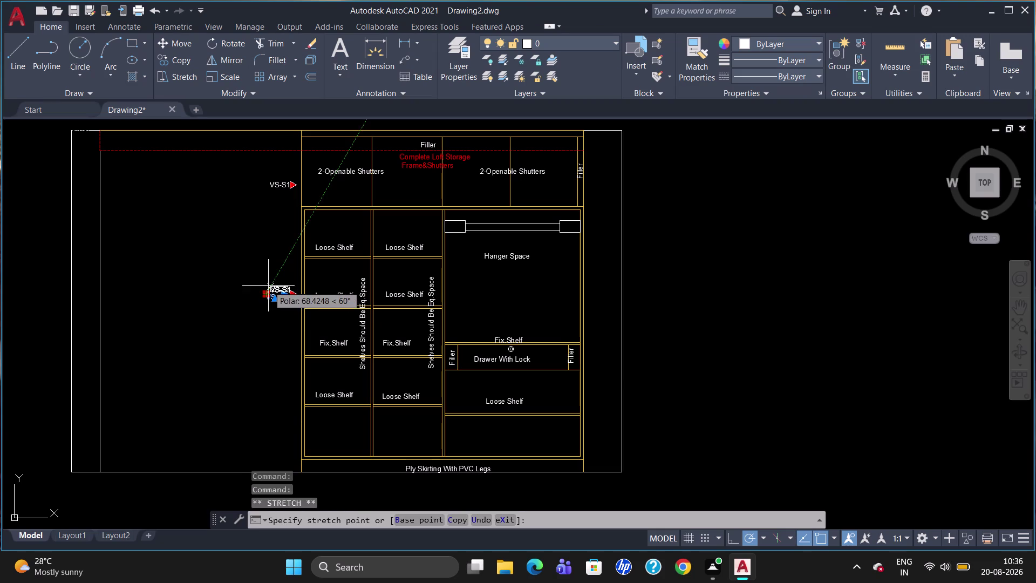
click(267, 289)
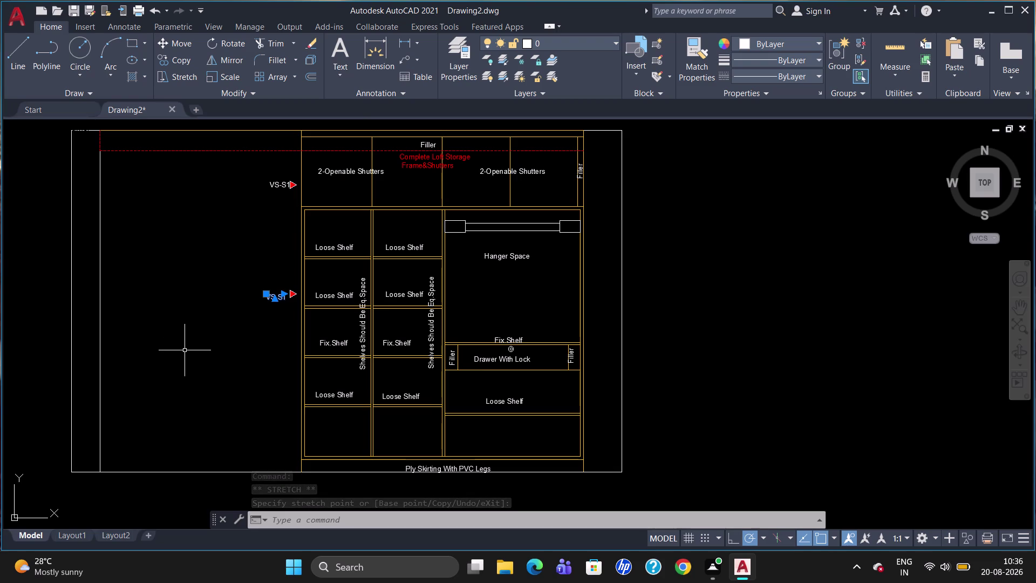
click(267, 293)
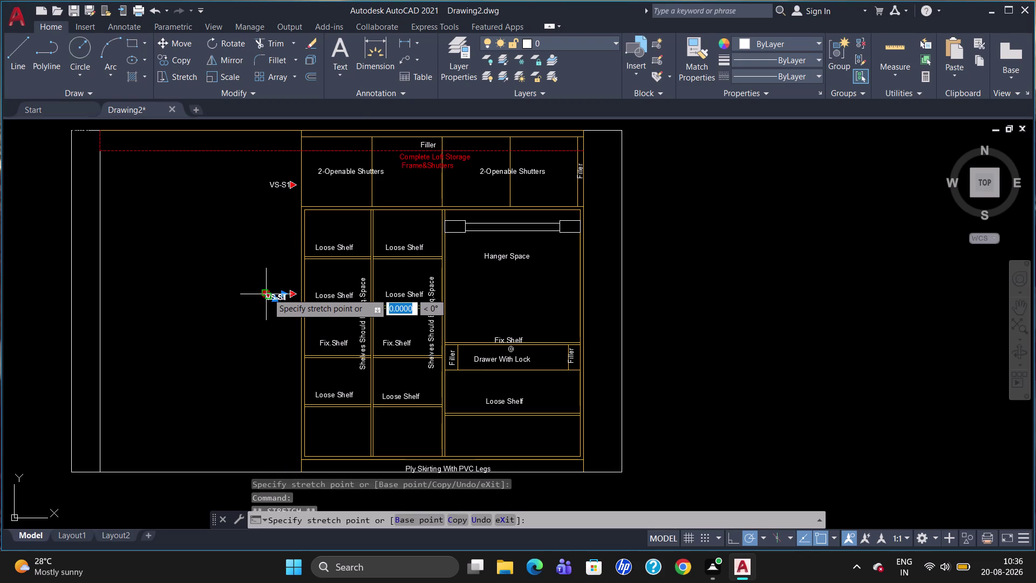
scroll(up, 3)
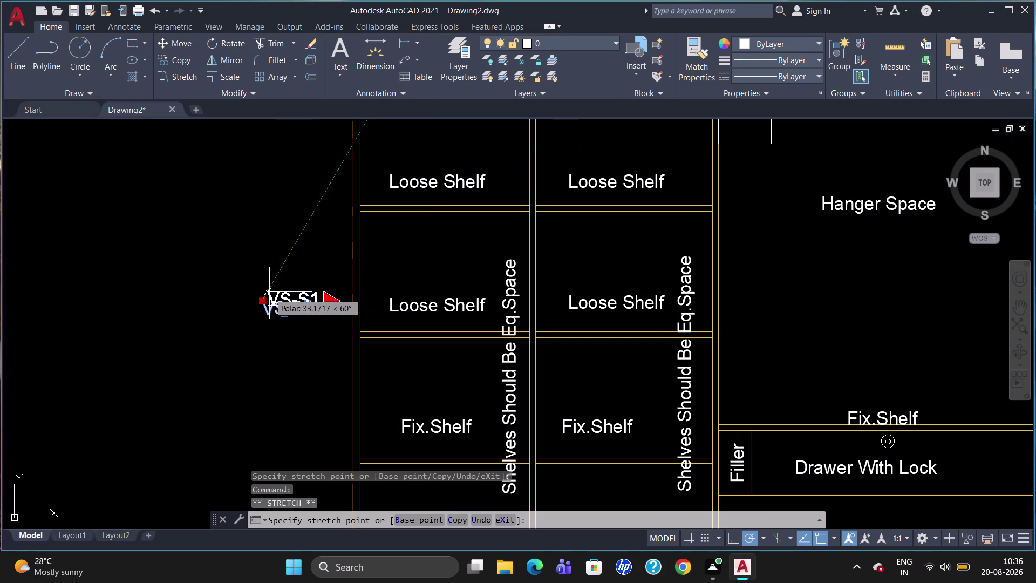
click(269, 293)
key(Escape)
scroll(down, 3)
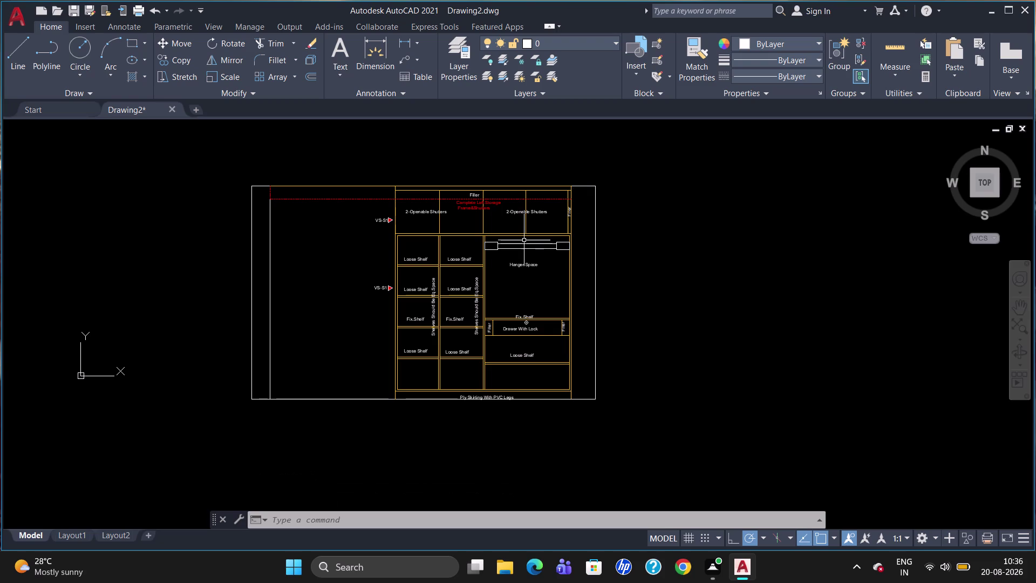
Start a hatch and pick inside the left and right wall strips.
scroll(up, 3)
scroll(down, 3)
scroll(up, 3)
scroll(down, 3)
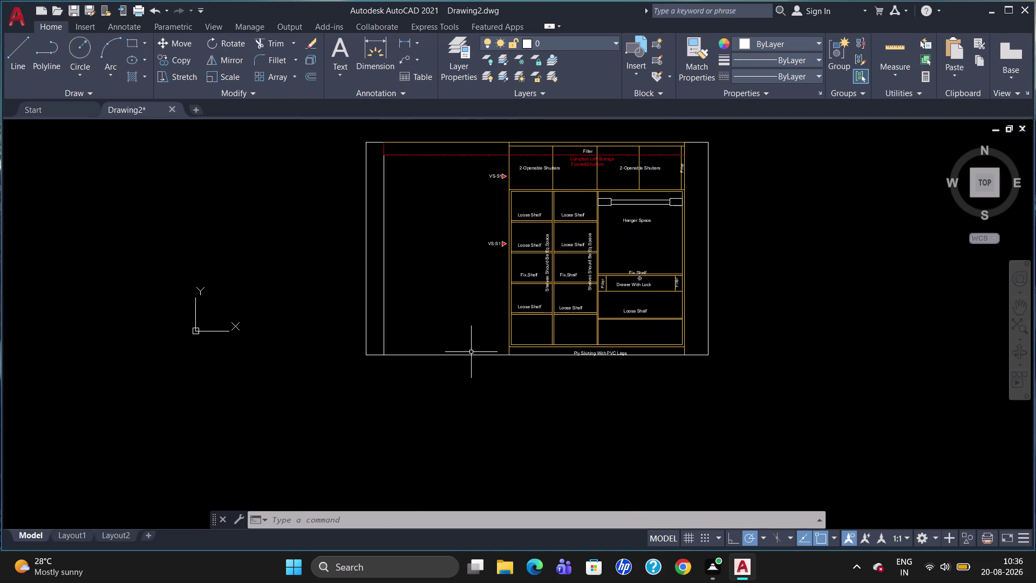
click(143, 79)
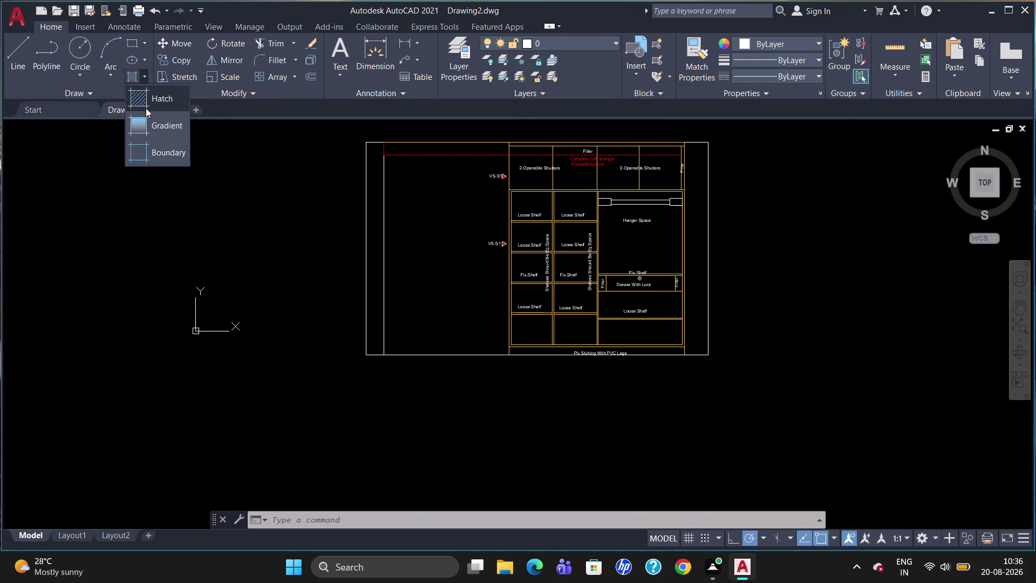
click(147, 108)
click(280, 60)
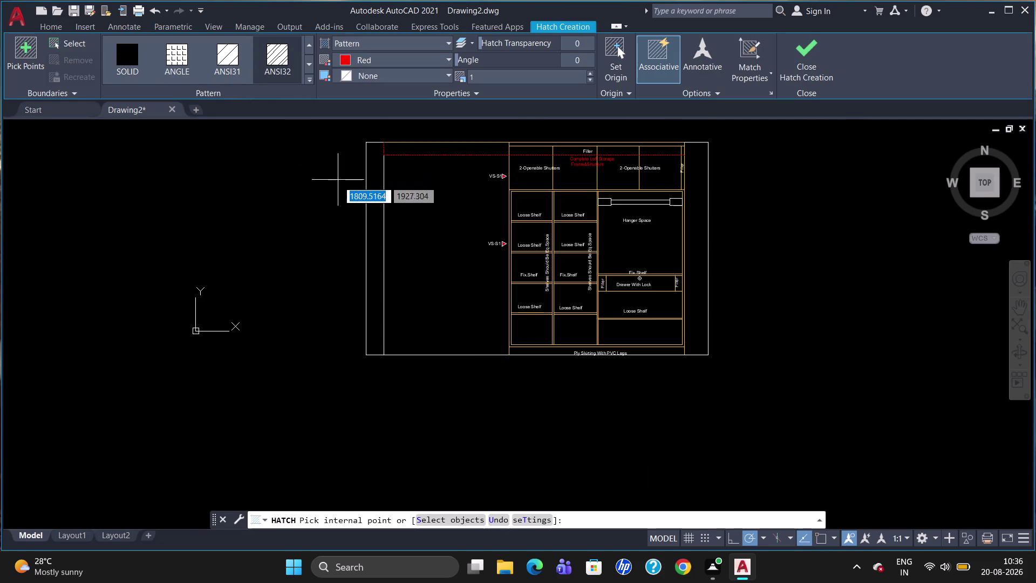
click(373, 226)
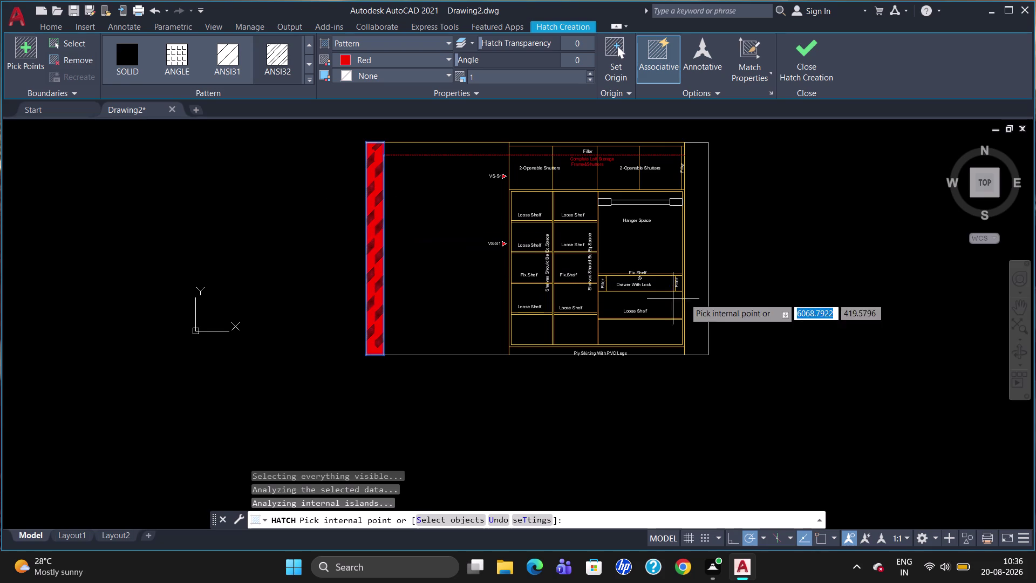
click(694, 287)
Set the hatch colour to ByLayer and scale to 10, then finish the hatch.
click(358, 60)
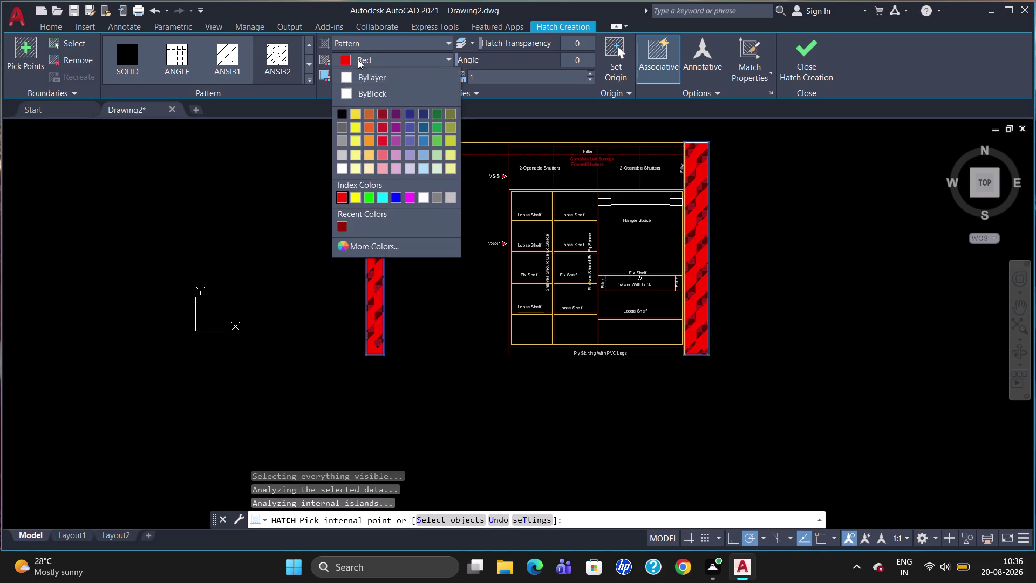
click(354, 75)
click(478, 79)
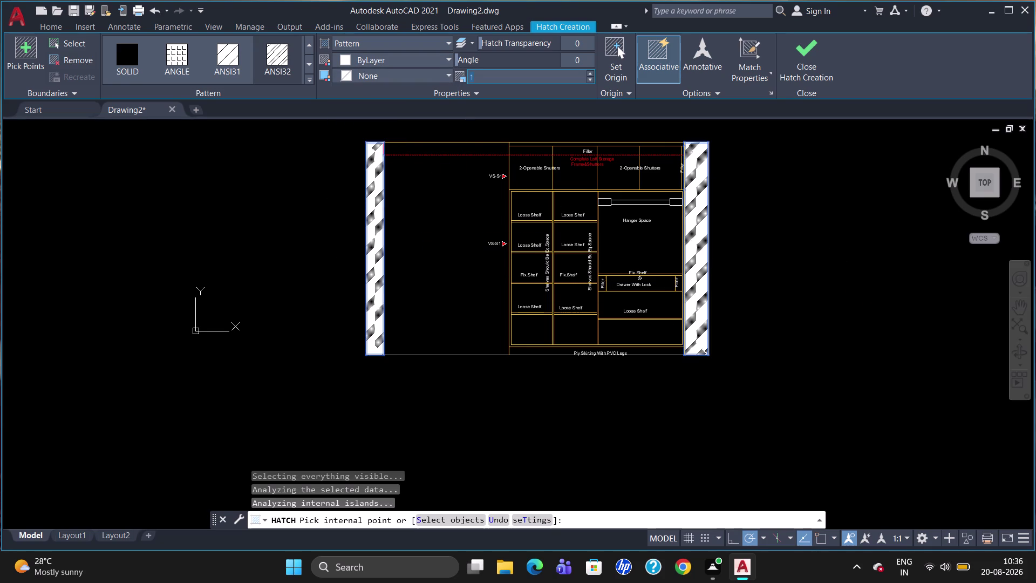
key(BackSpace)
text(10)
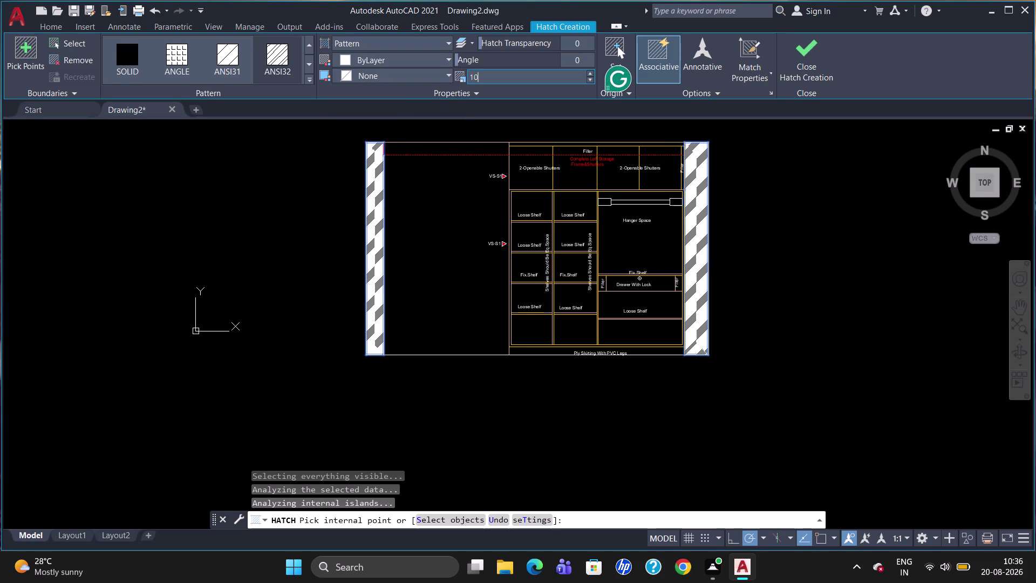
key(Return)
key(Escape)
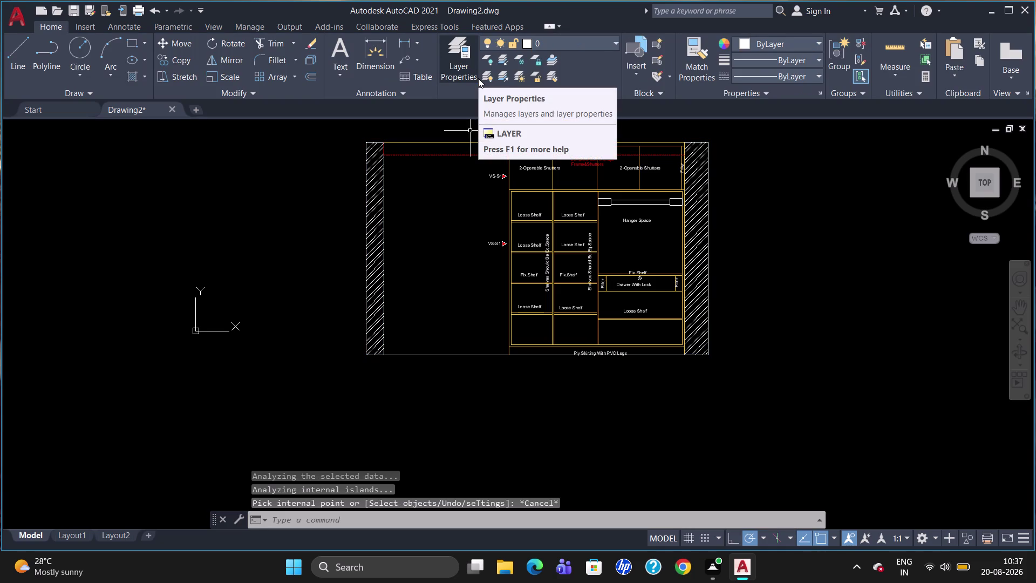
key(Escape)
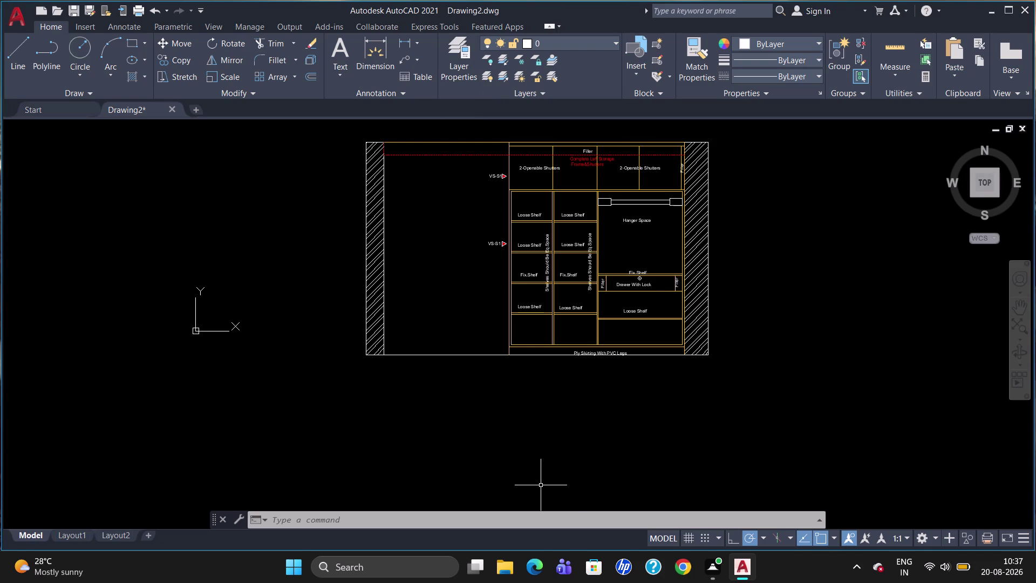
Place the 2230 width dimension below the unit's base with DLI.
text(DLI)
key(Return)
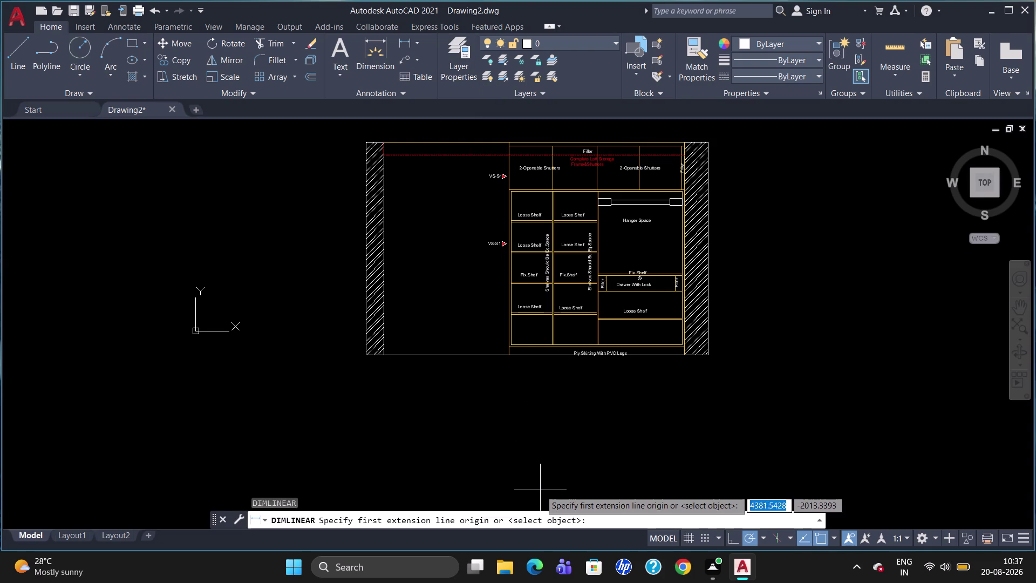
click(503, 350)
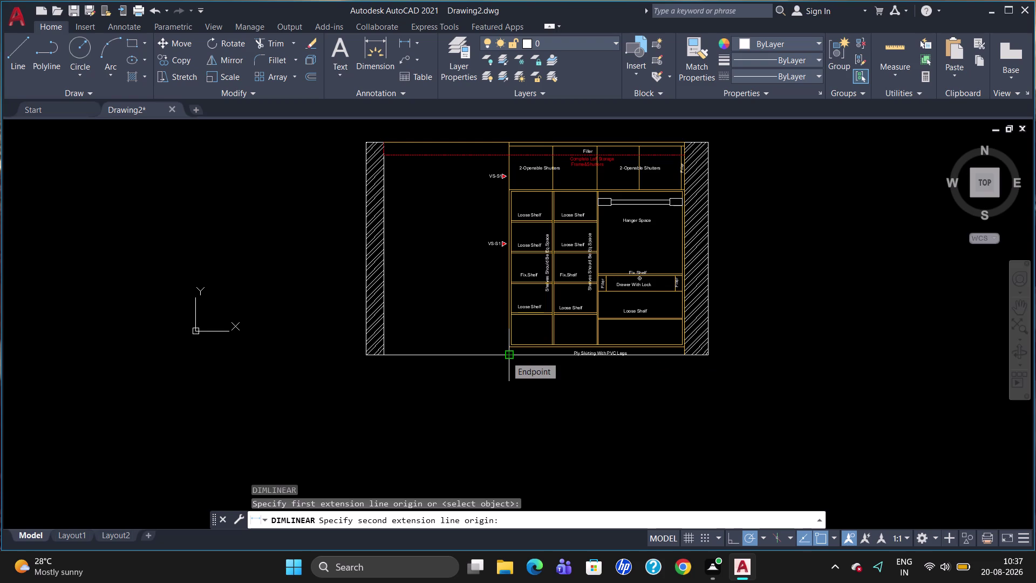
key(Escape)
text(D)
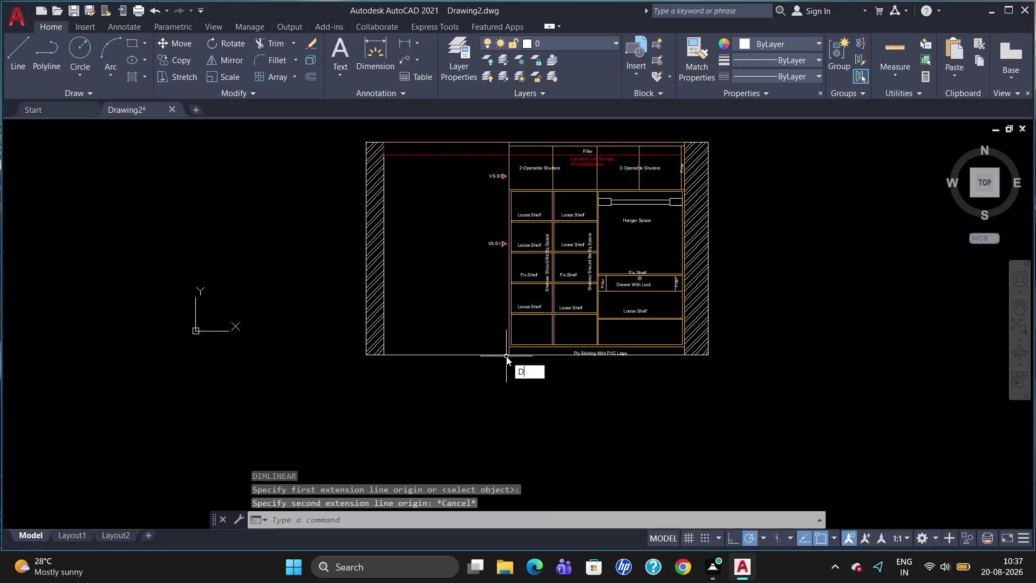
text(LI)
key(Return)
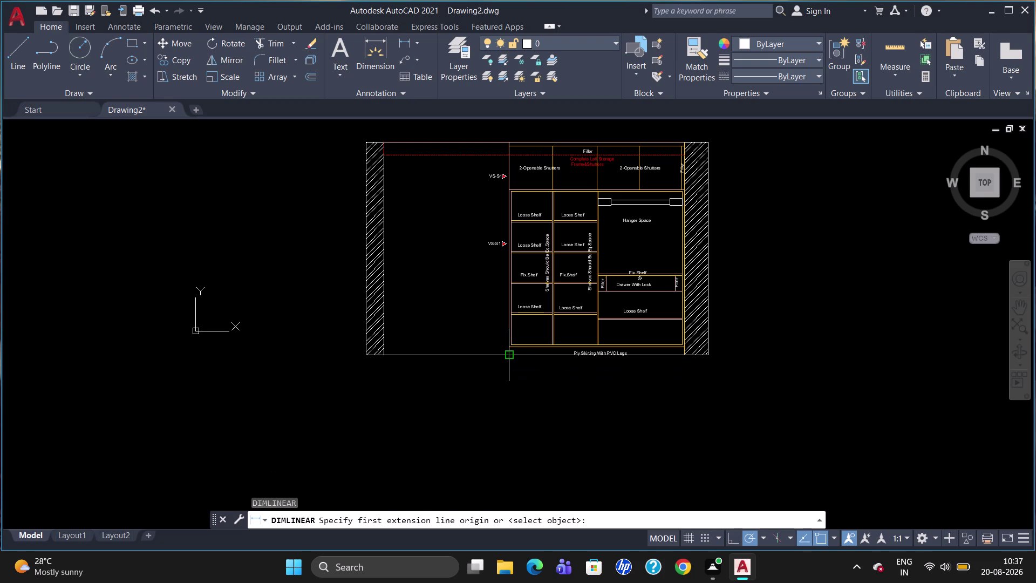
click(506, 356)
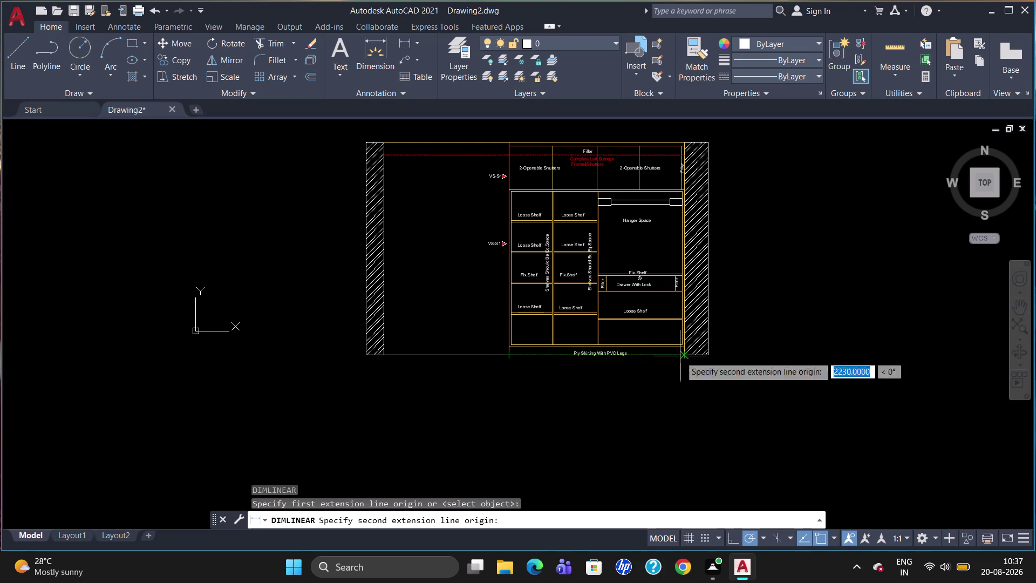
click(680, 356)
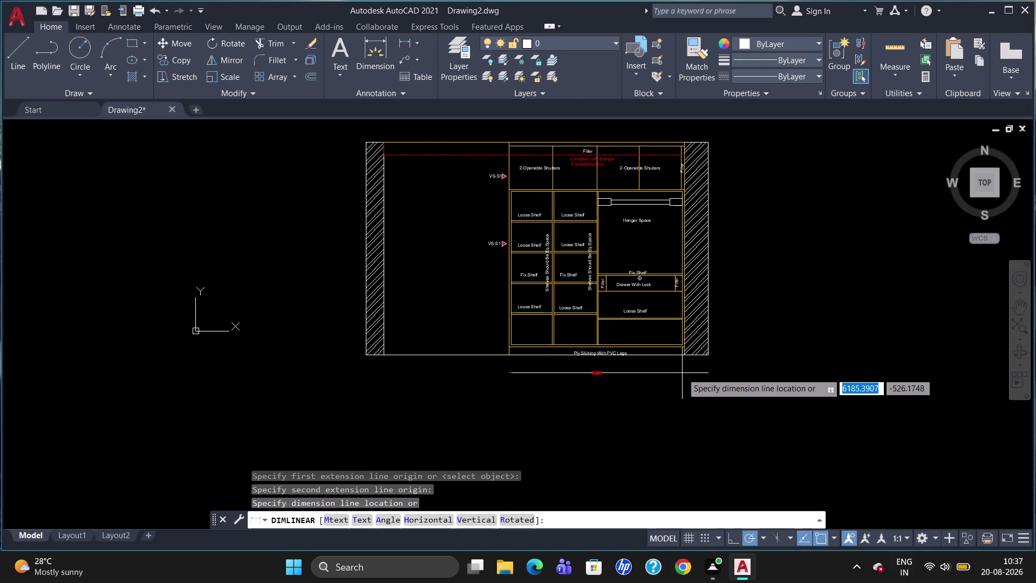
click(682, 371)
Add a 125 vertical base-height dimension, then delete it.
text(D)
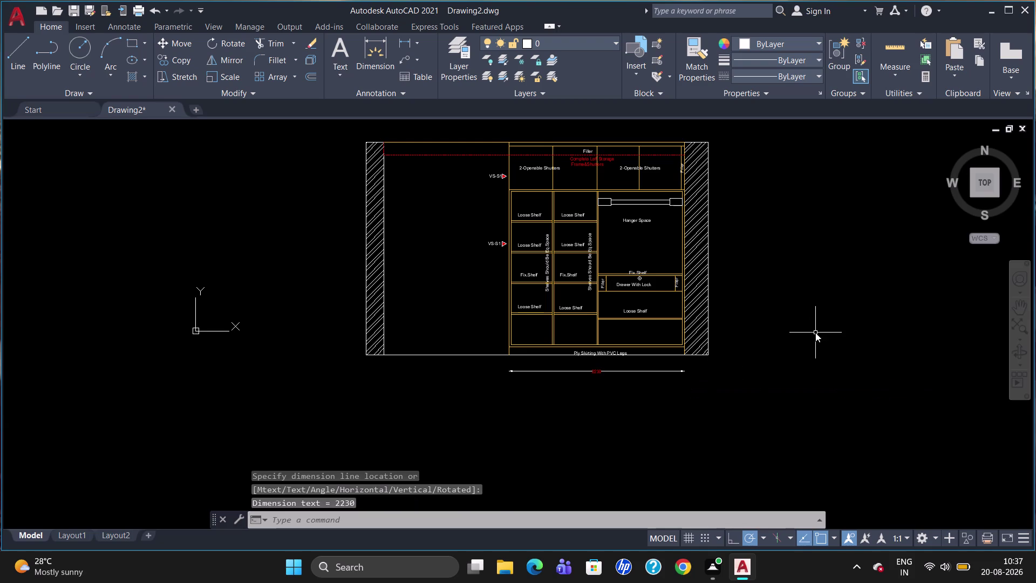
text(LI)
key(Return)
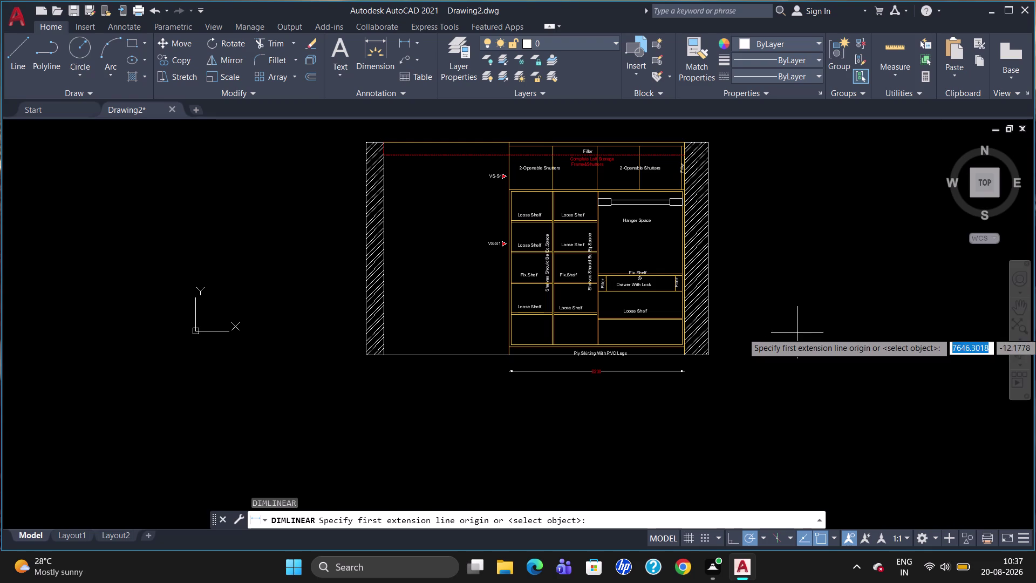
click(686, 354)
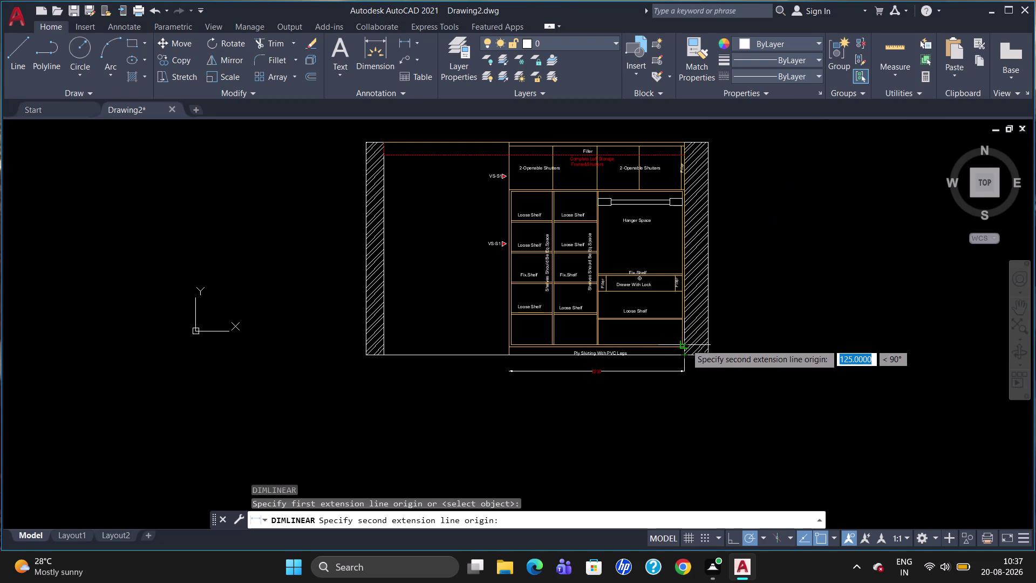
click(685, 343)
click(725, 340)
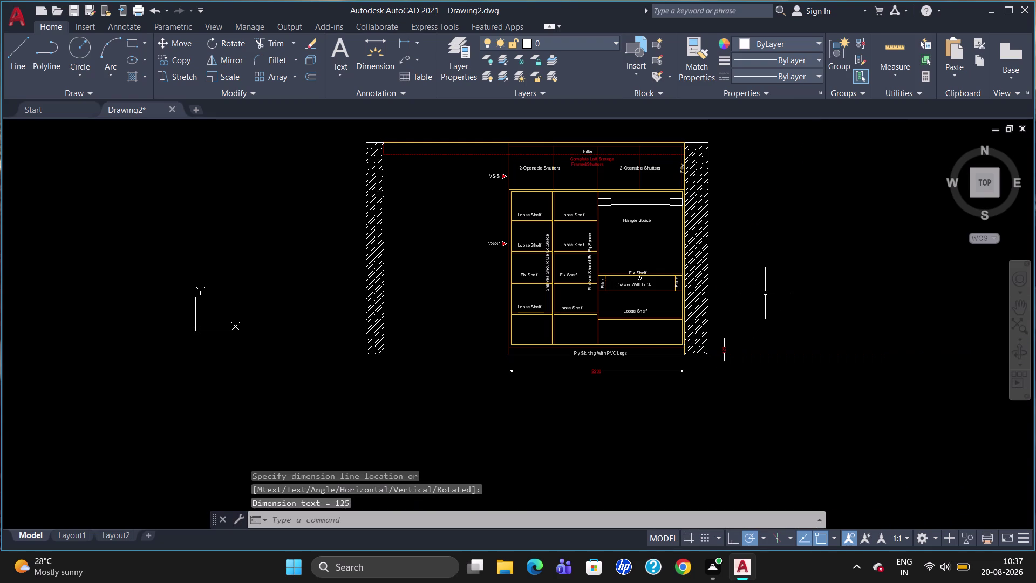
click(722, 354)
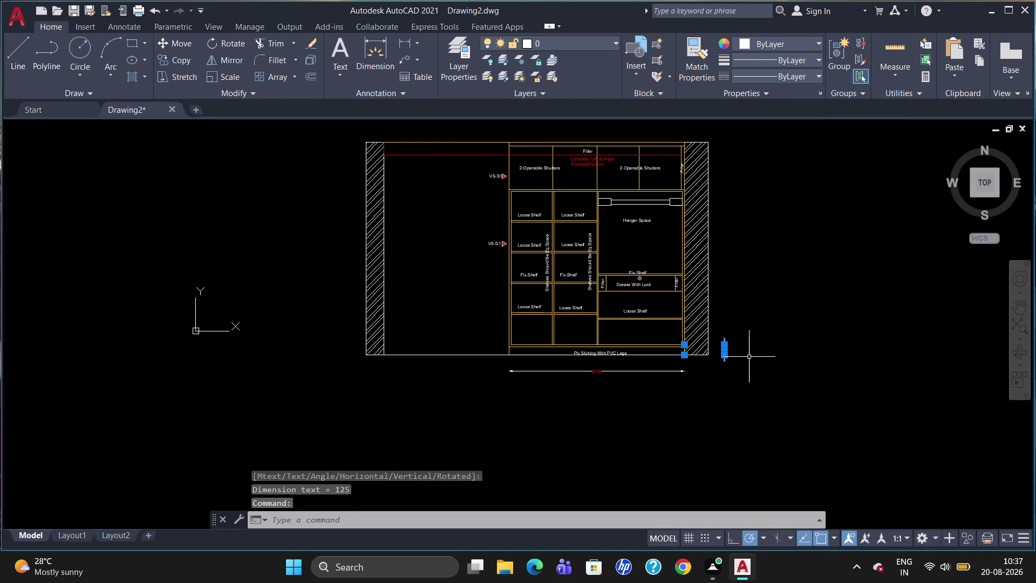
key(Delete)
scroll(up, 3)
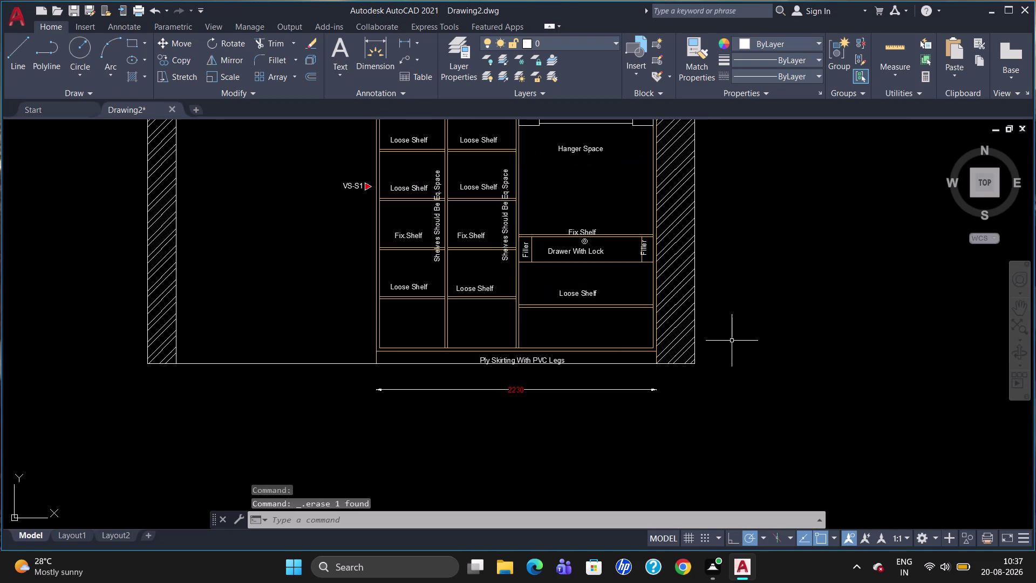
Place a 100 vertical linear dimension for the skirting height on the right side.
text(DK)
key(BackSpace)
text(L)
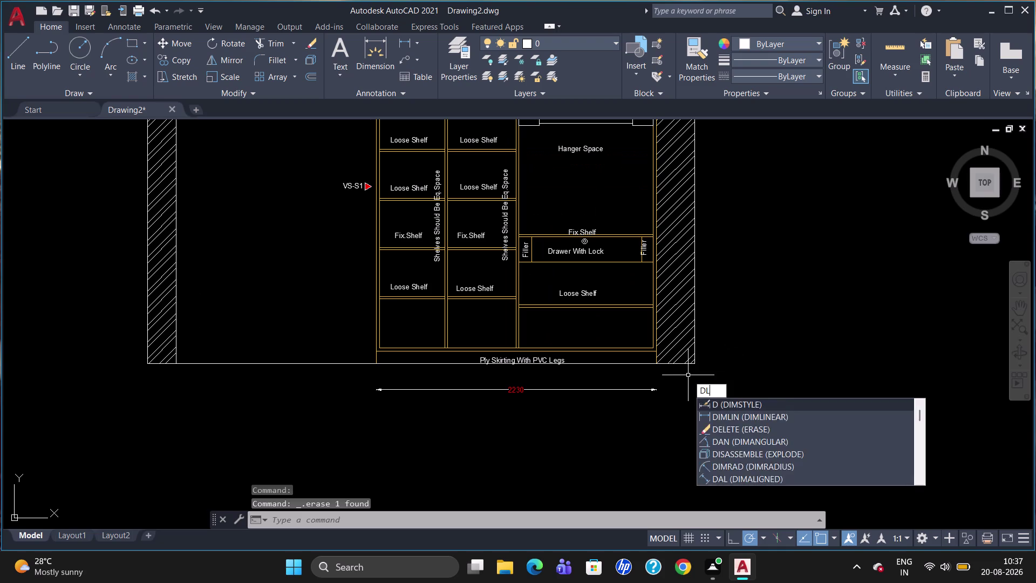
text(I)
key(Return)
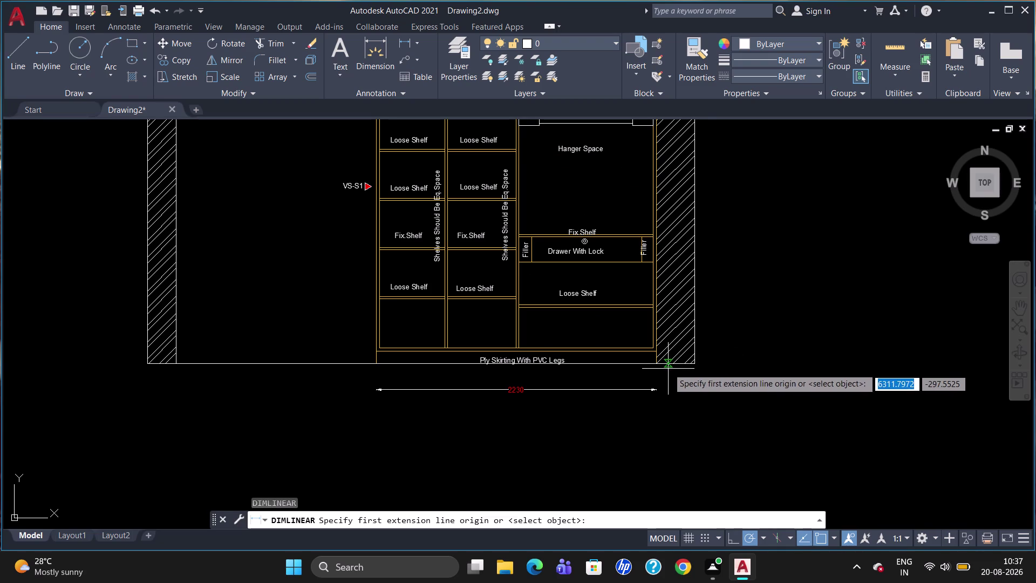
click(657, 364)
click(659, 352)
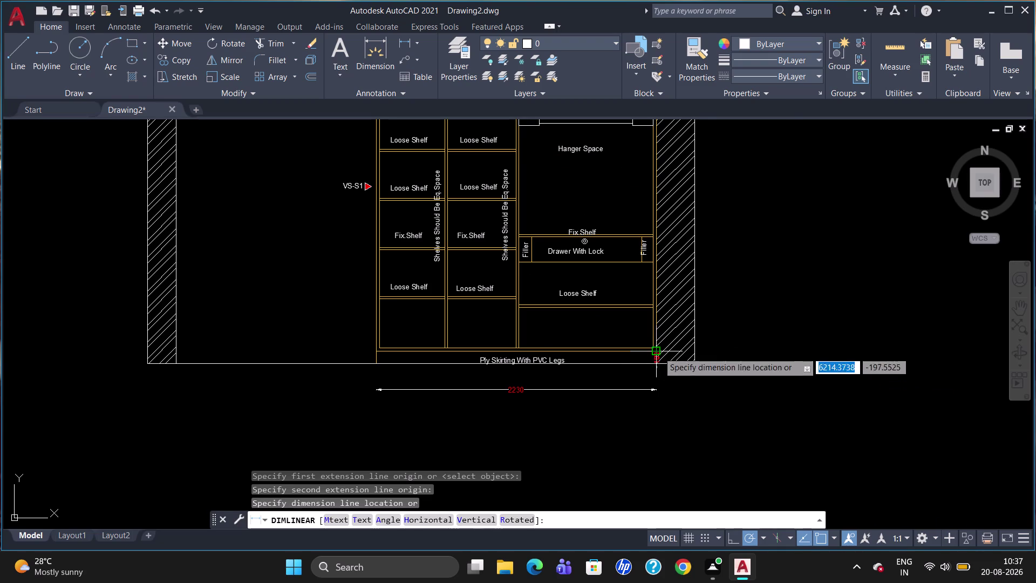
click(735, 335)
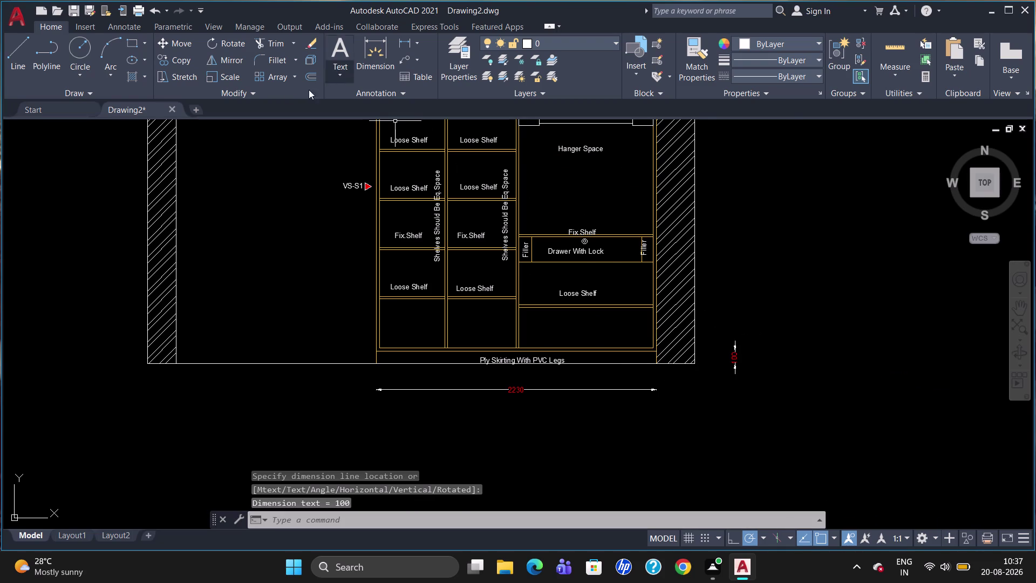
Continue the chain upward with the 2000, 550 and 50 dimensions.
click(110, 21)
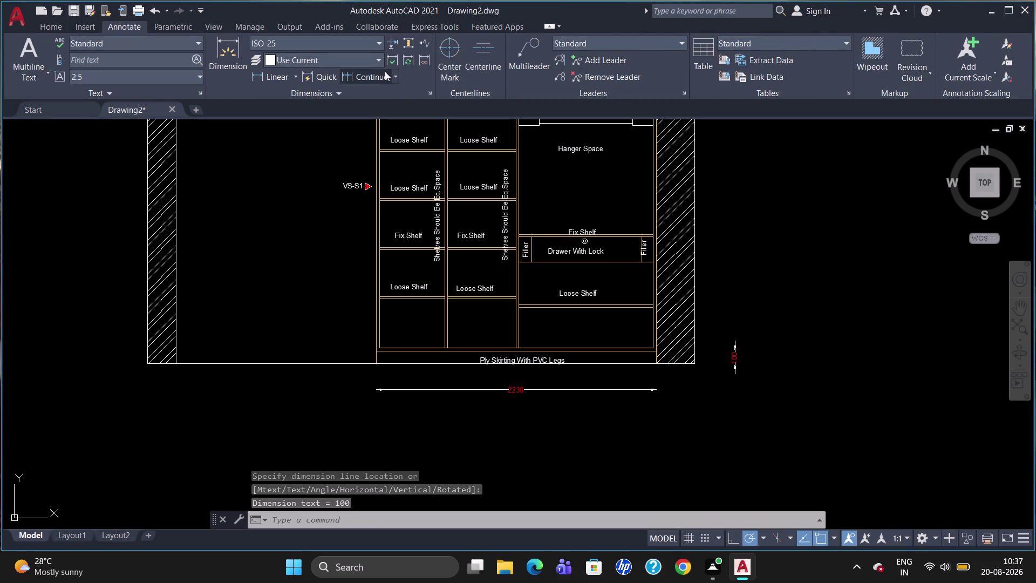
click(385, 72)
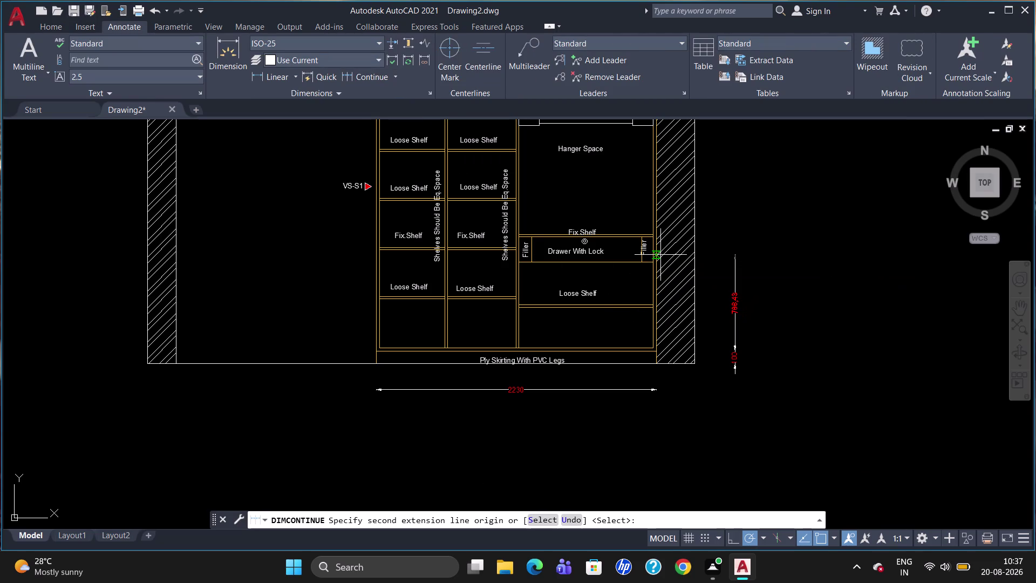
scroll(up, 3)
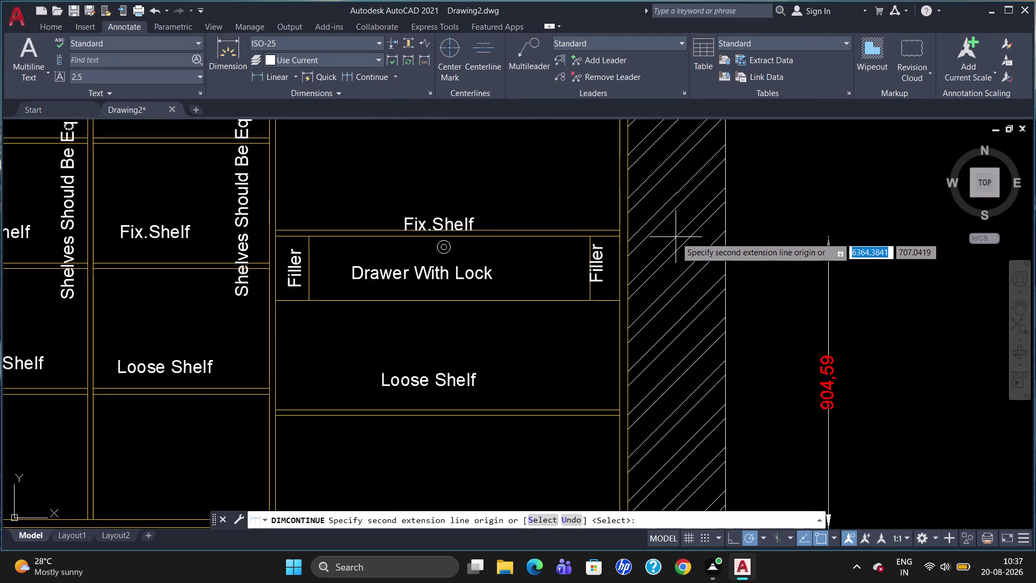
scroll(down, 3)
scroll(up, 3)
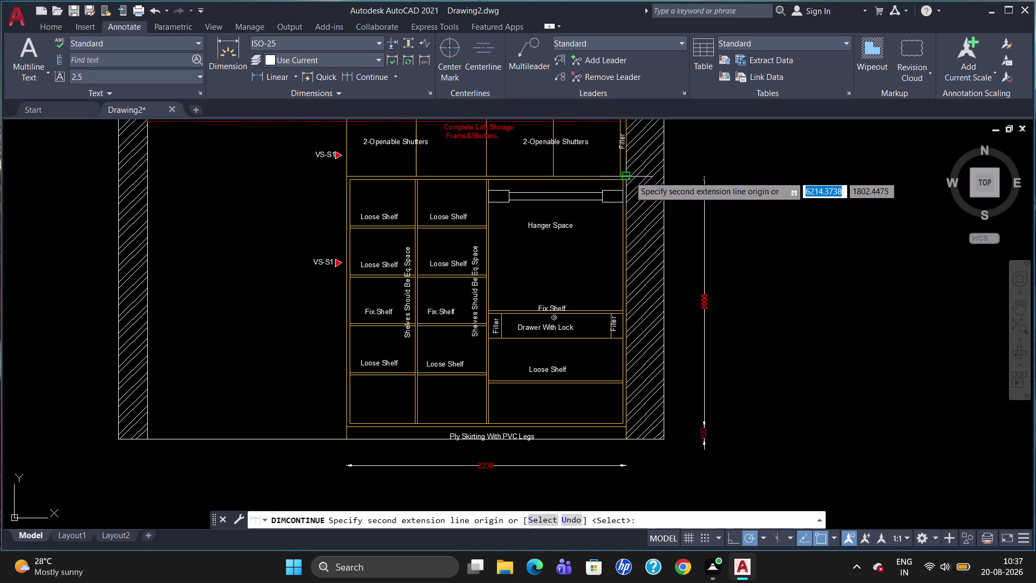
click(629, 176)
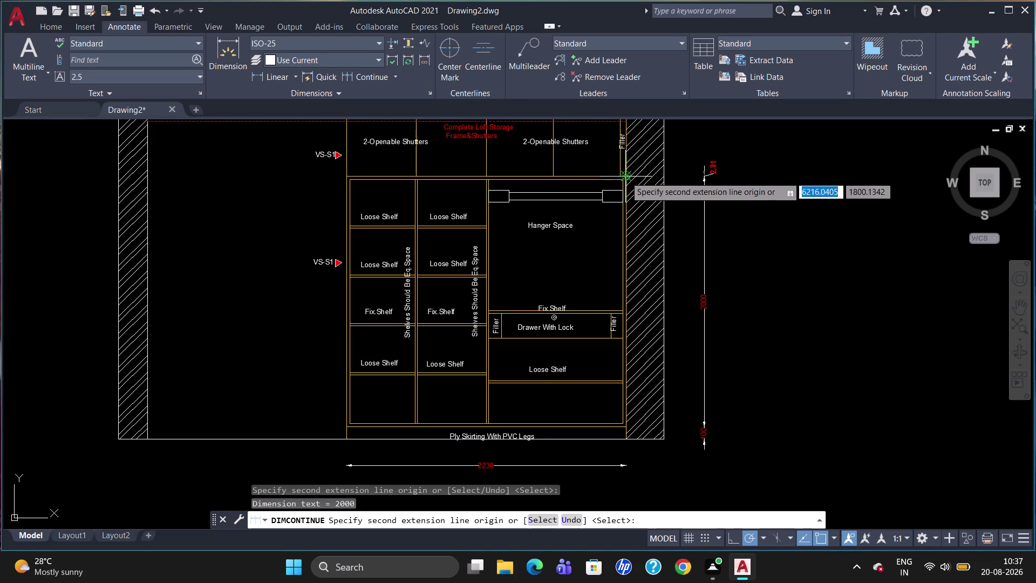
scroll(down, 3)
scroll(up, 3)
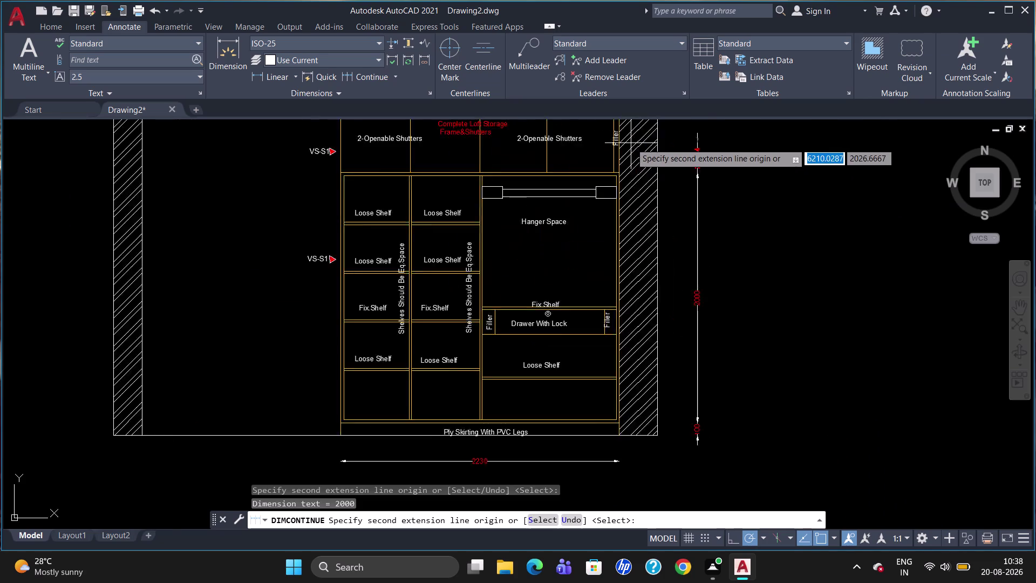
scroll(up, 3)
scroll(down, 3)
scroll(up, 3)
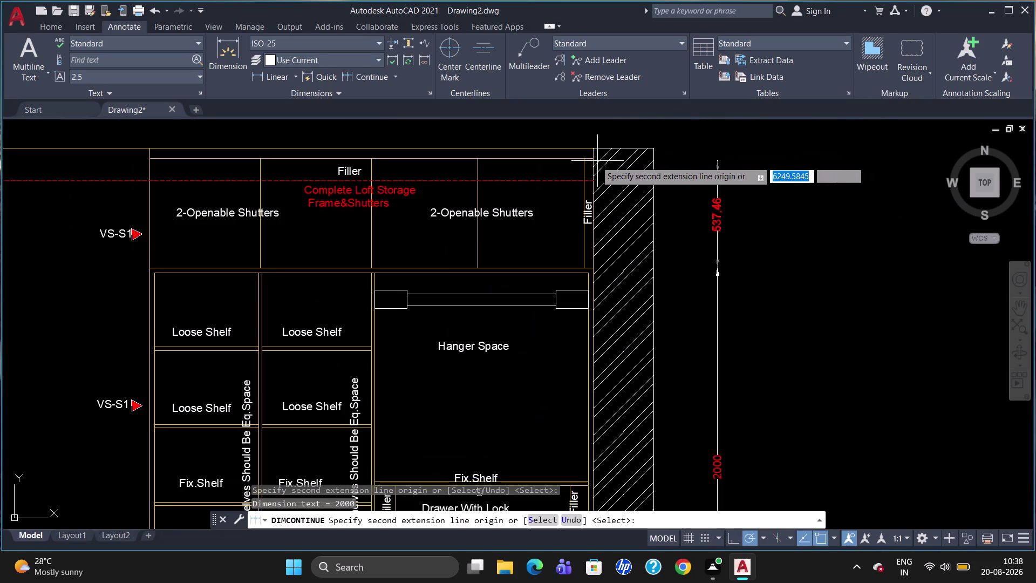
click(589, 160)
click(588, 145)
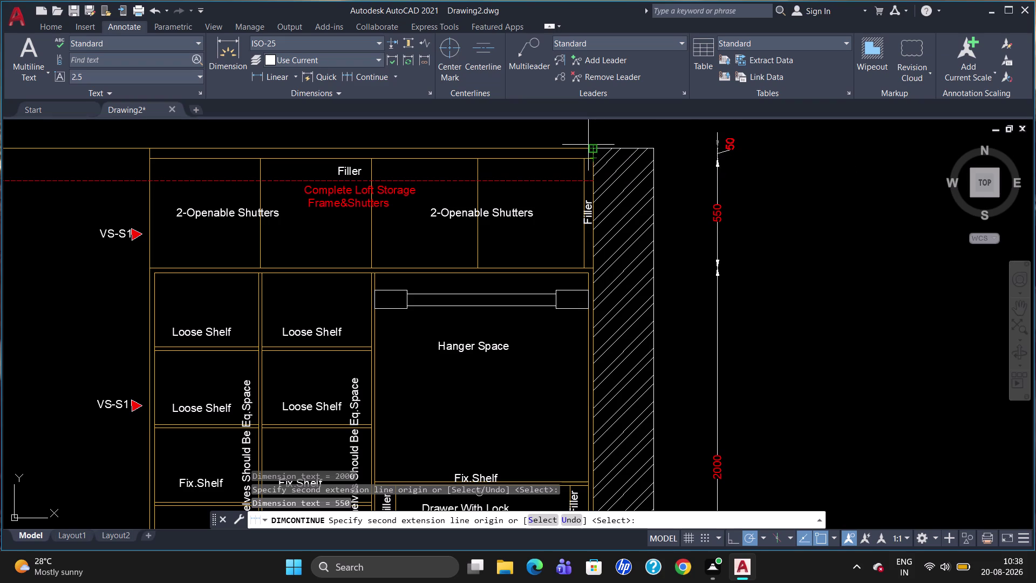
key(Escape)
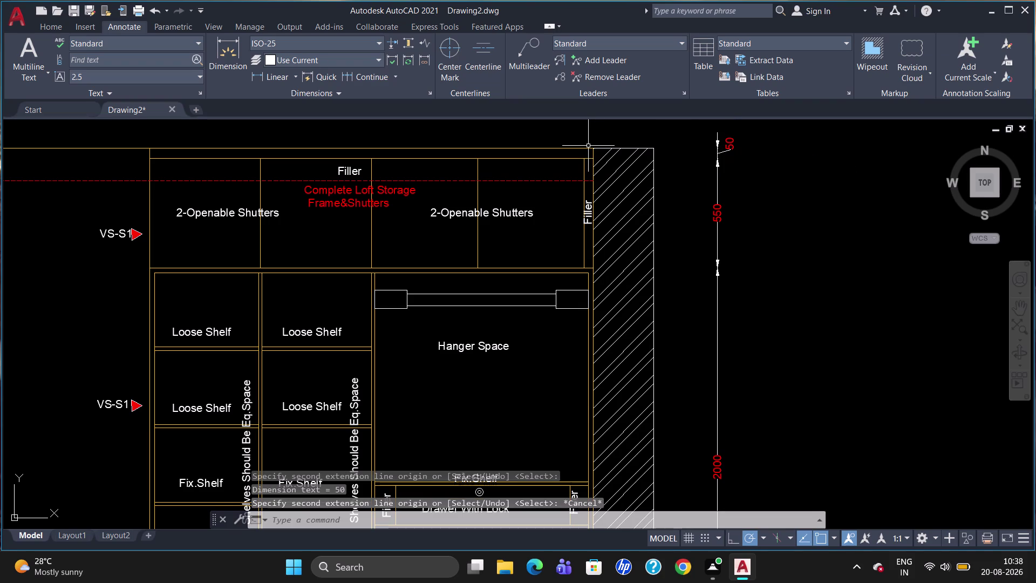
Add a 2700 overall height dimension from the wardrobe's top to its bottom.
text(DL)
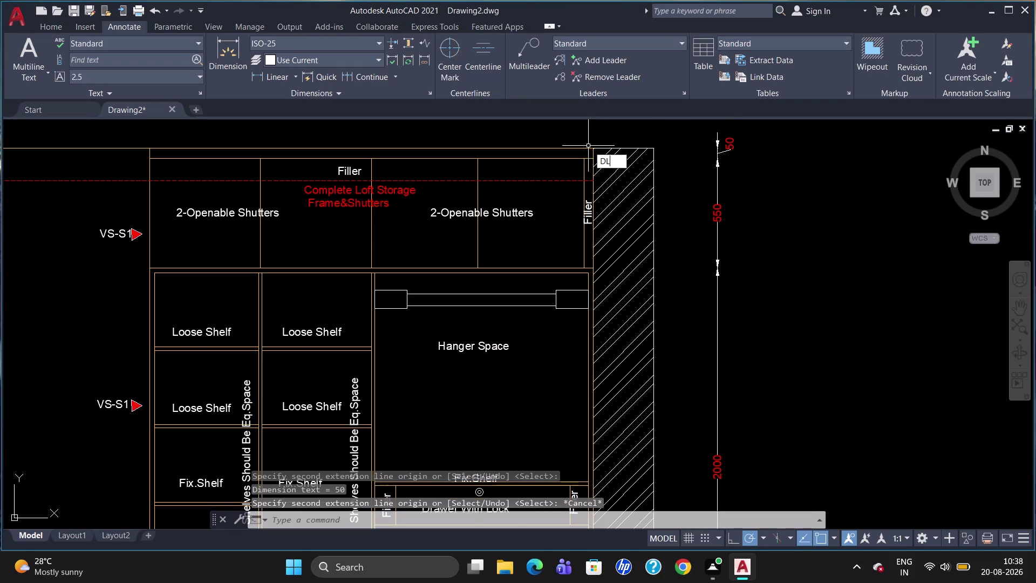
text(I)
key(Return)
scroll(down, 3)
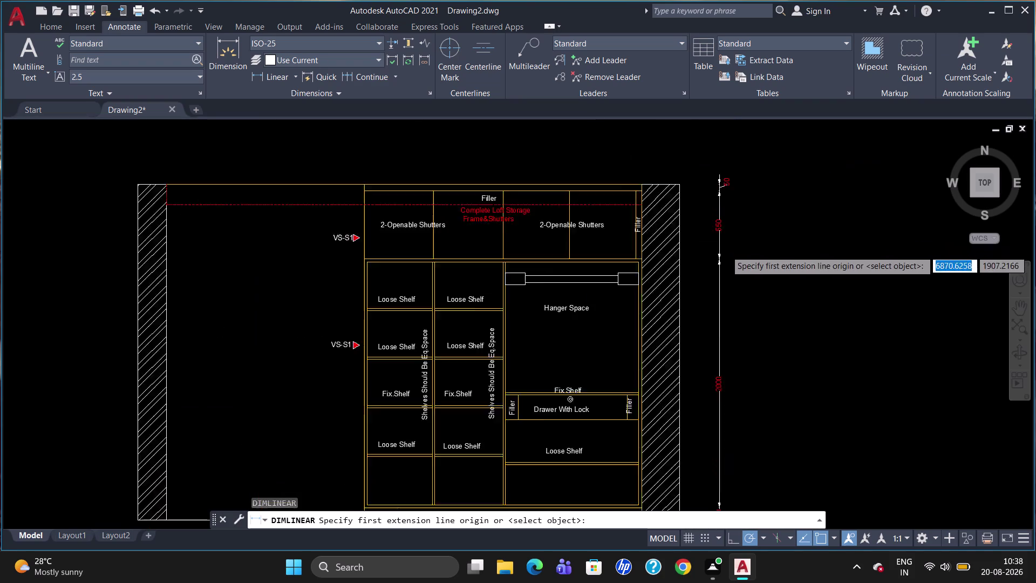
click(697, 210)
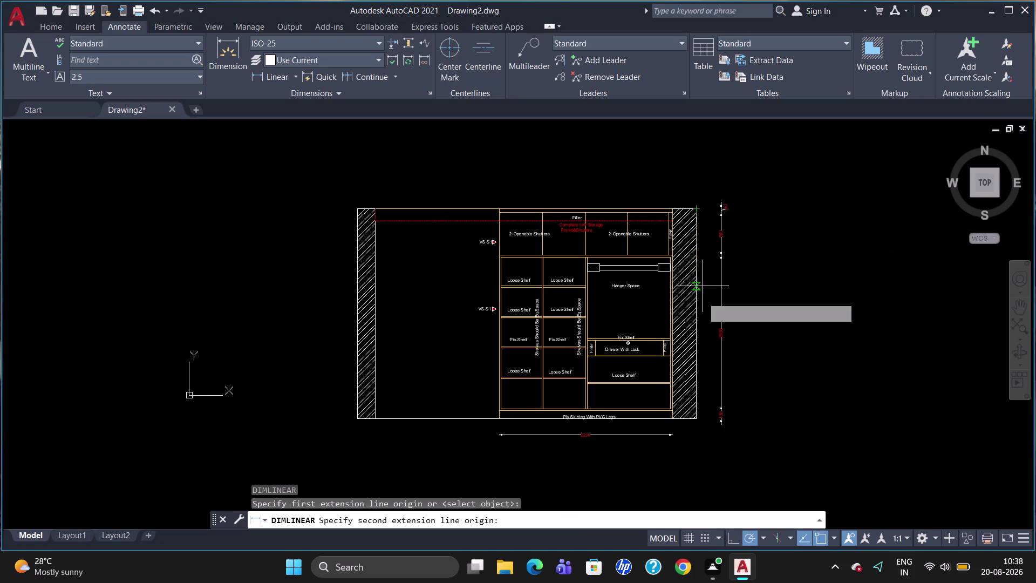
click(694, 419)
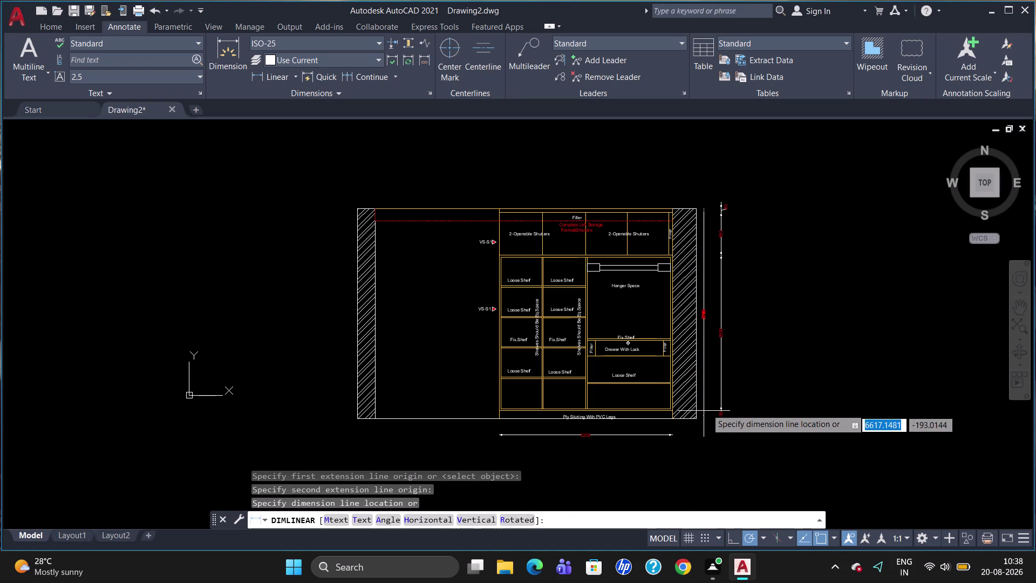
click(709, 406)
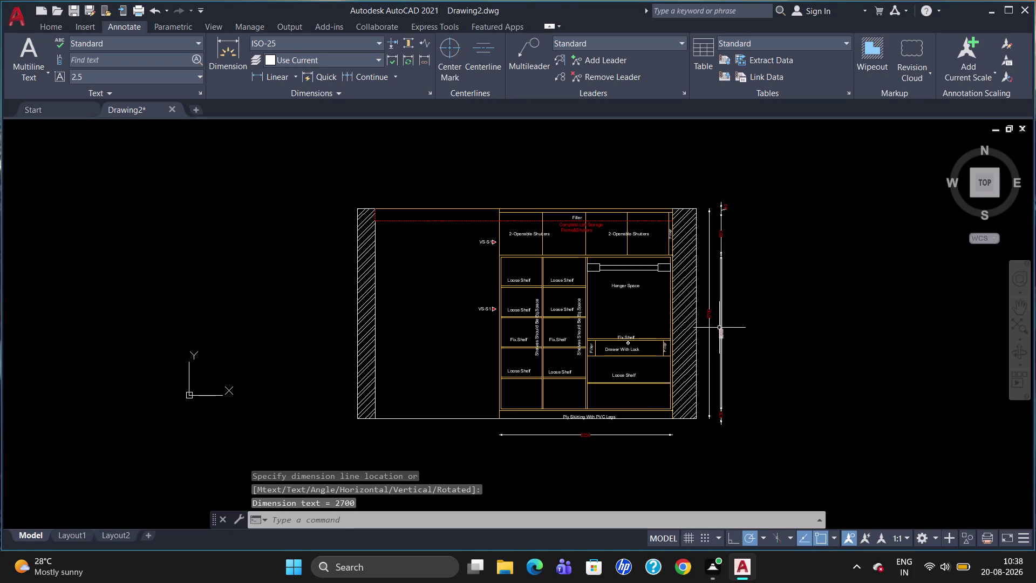
Select the 2700 and right-side chain dimensions and grab a grip to stretch them.
click(721, 419)
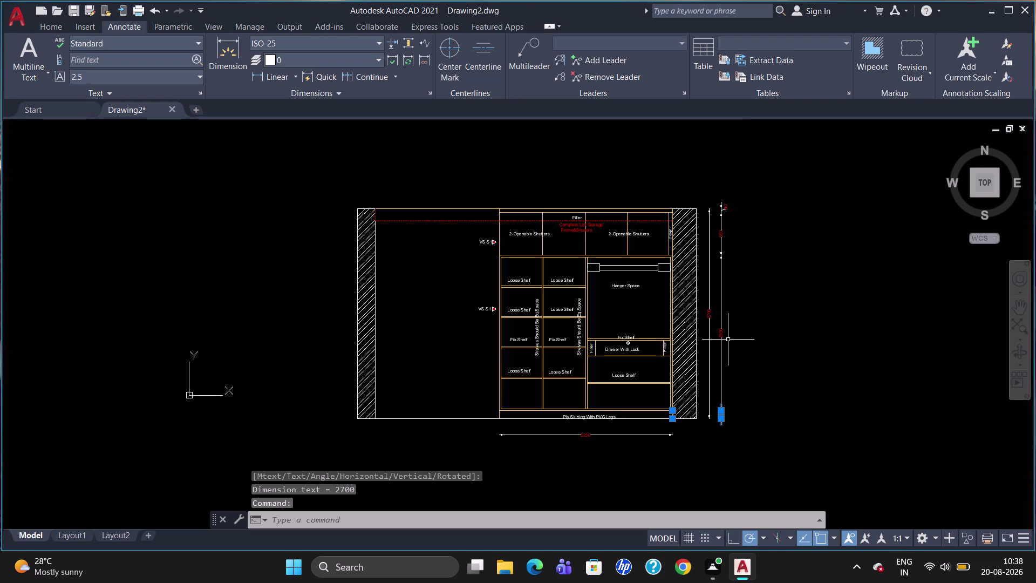
click(721, 314)
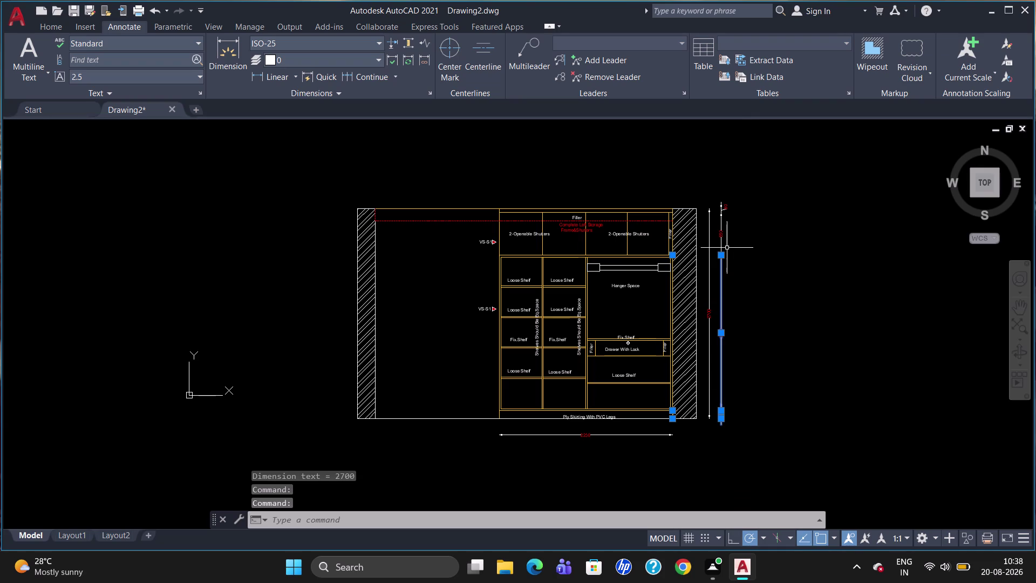
click(722, 237)
click(721, 204)
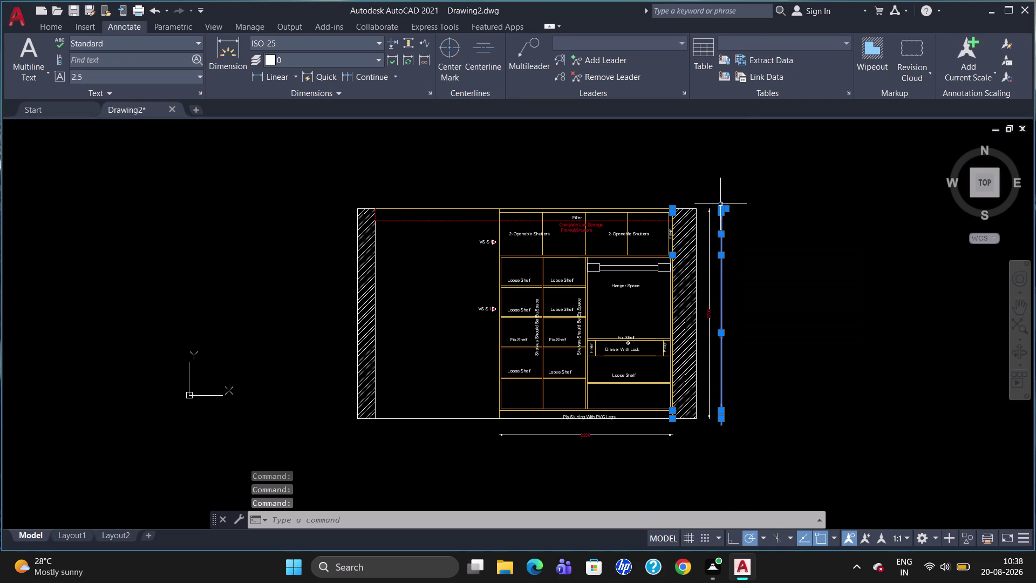
click(674, 412)
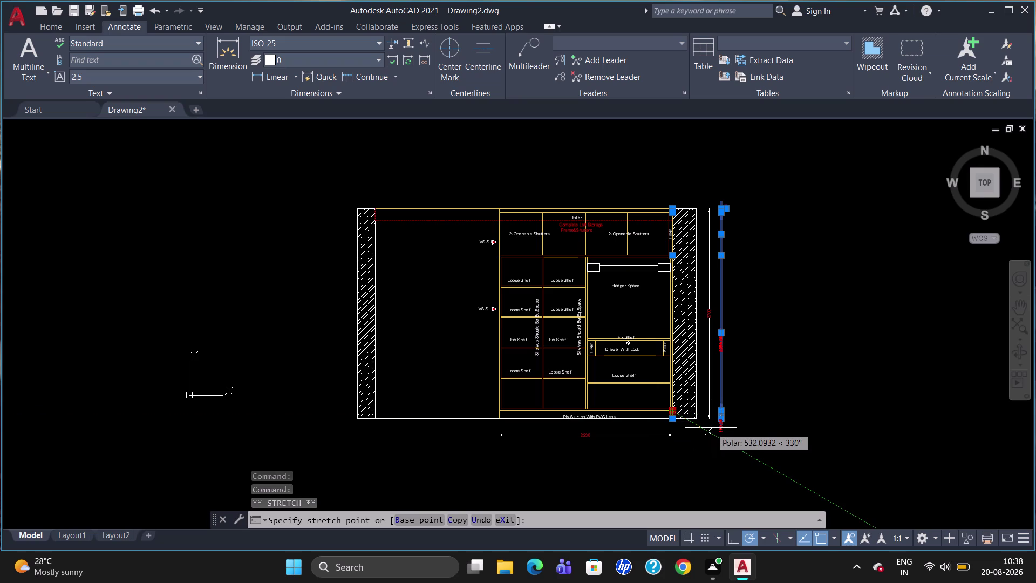
Cancel the stretch and delete the old stacked vertical dimensions.
key(Escape)
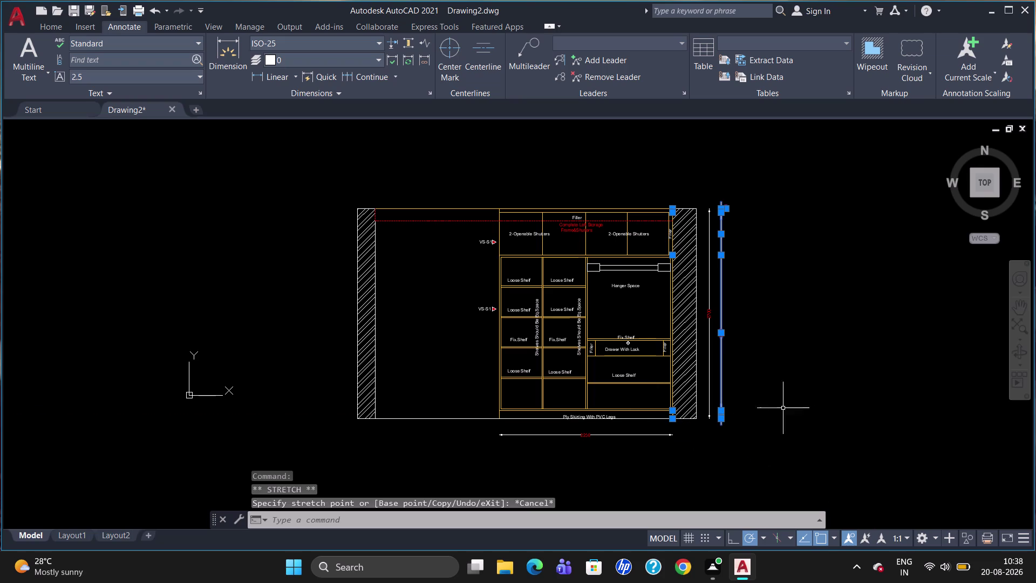
click(802, 407)
key(Escape)
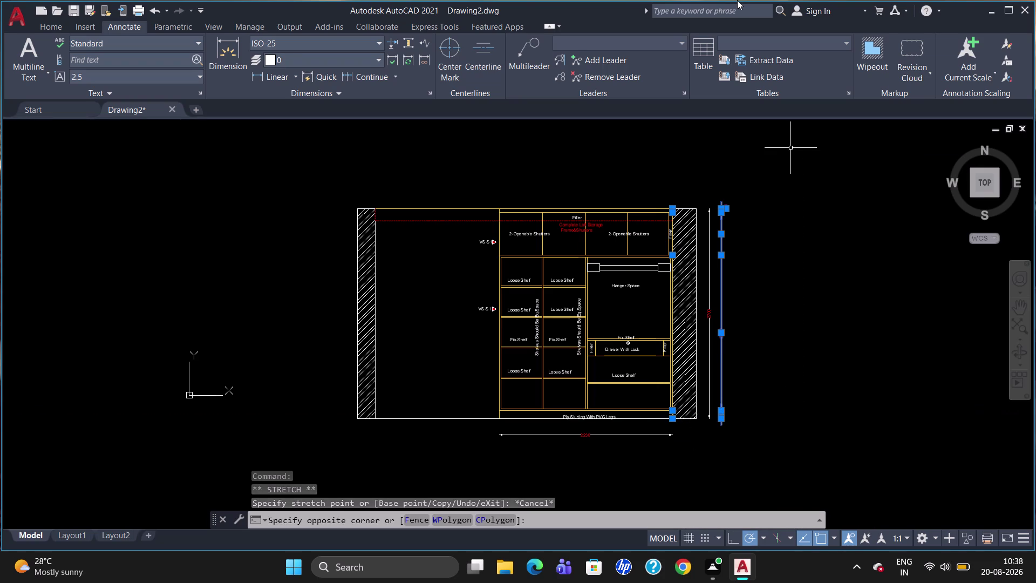
key(Escape)
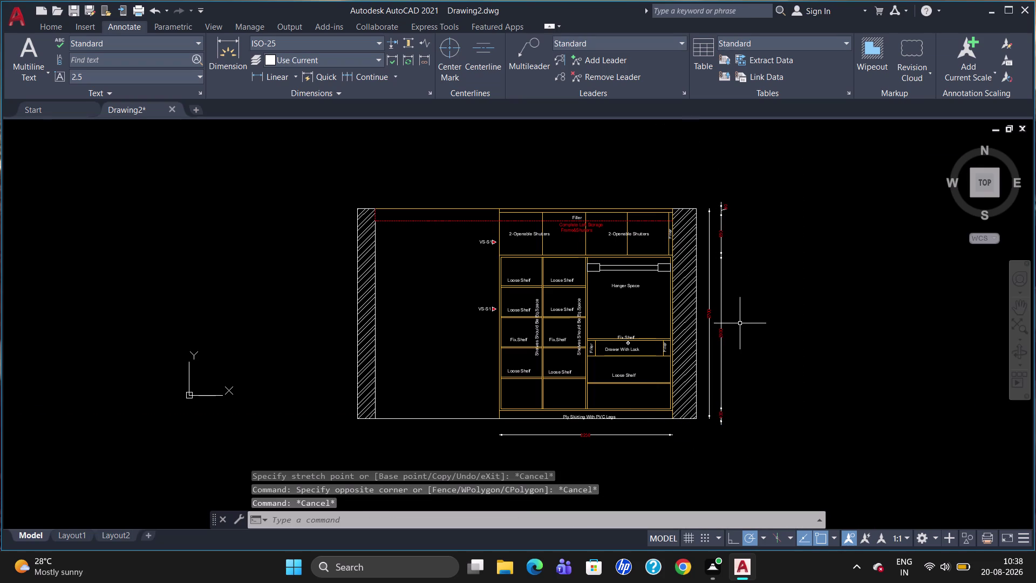
scroll(up, 3)
scroll(down, 3)
click(722, 430)
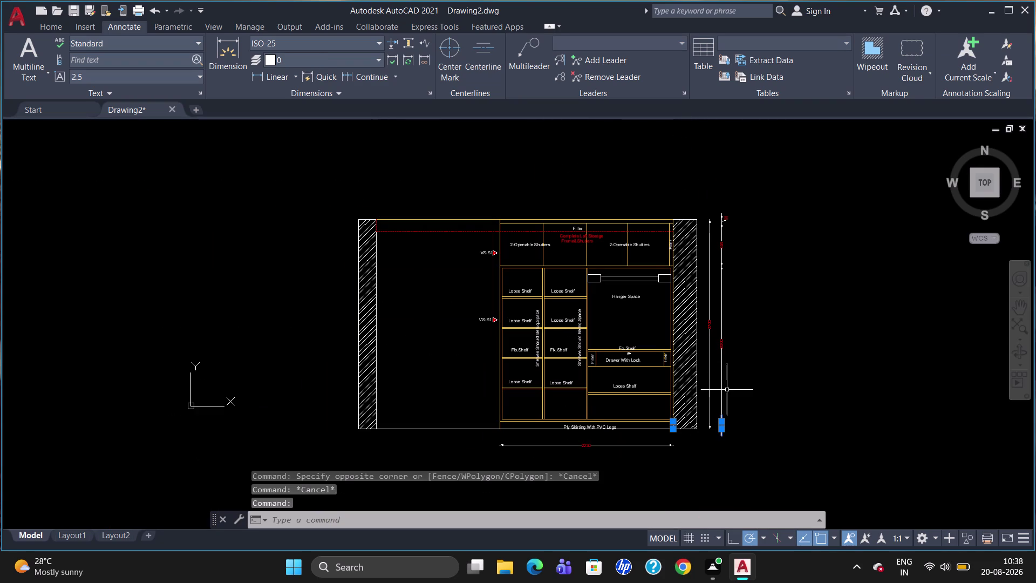
click(721, 383)
click(723, 233)
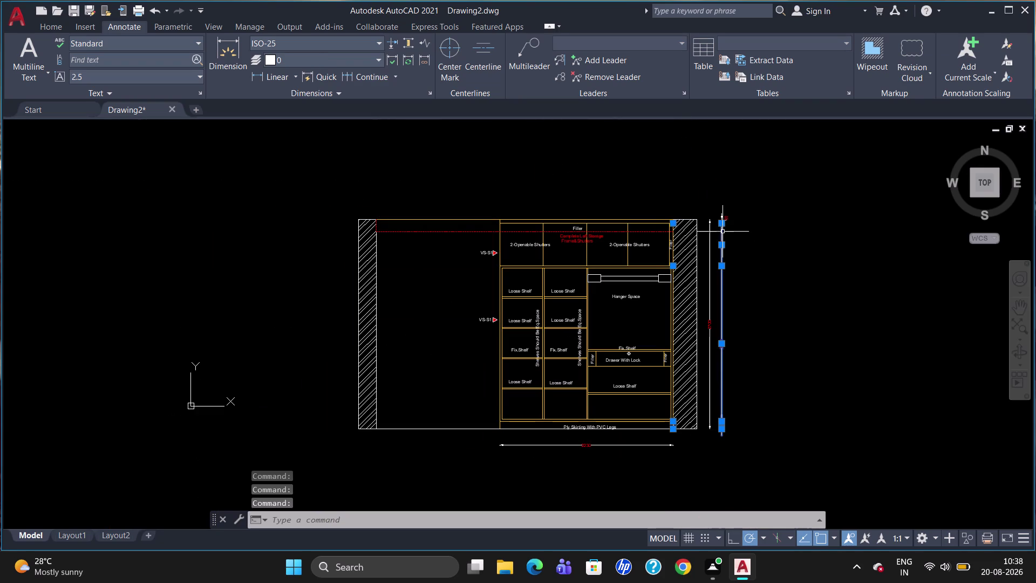
click(724, 217)
key(Delete)
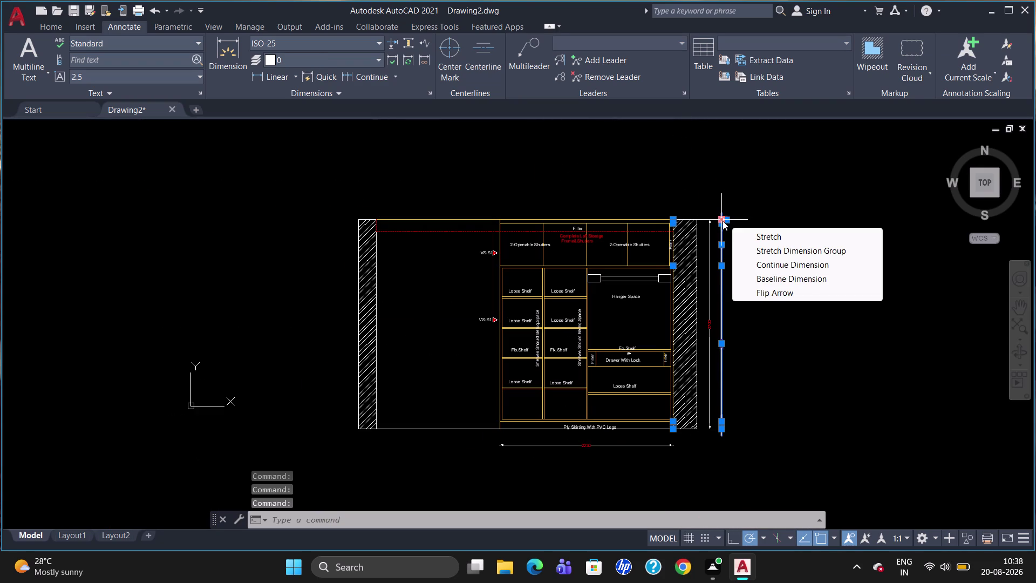
key(Delete)
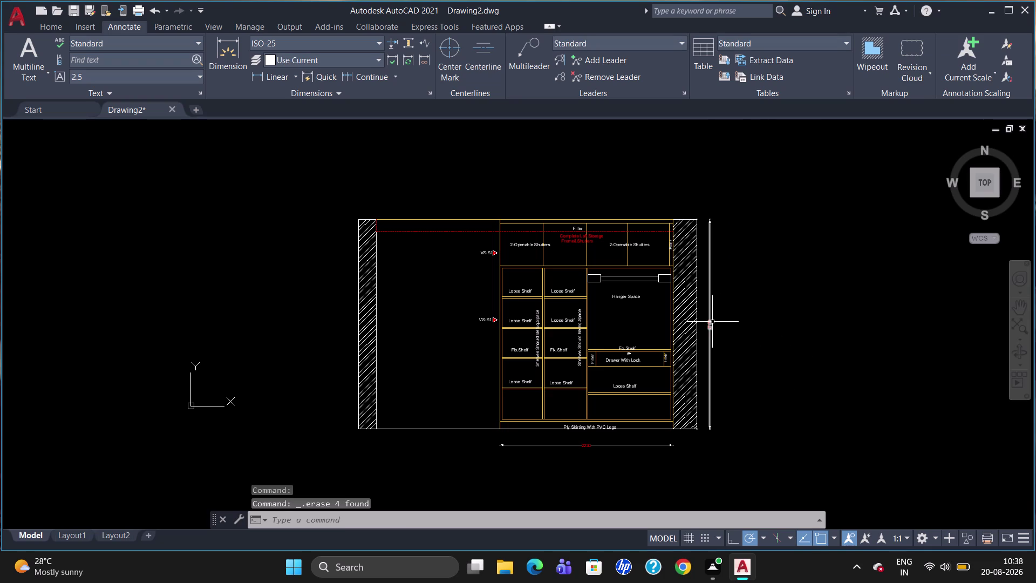
Move the 2700 overall height dimension further to the right.
click(712, 321)
click(711, 326)
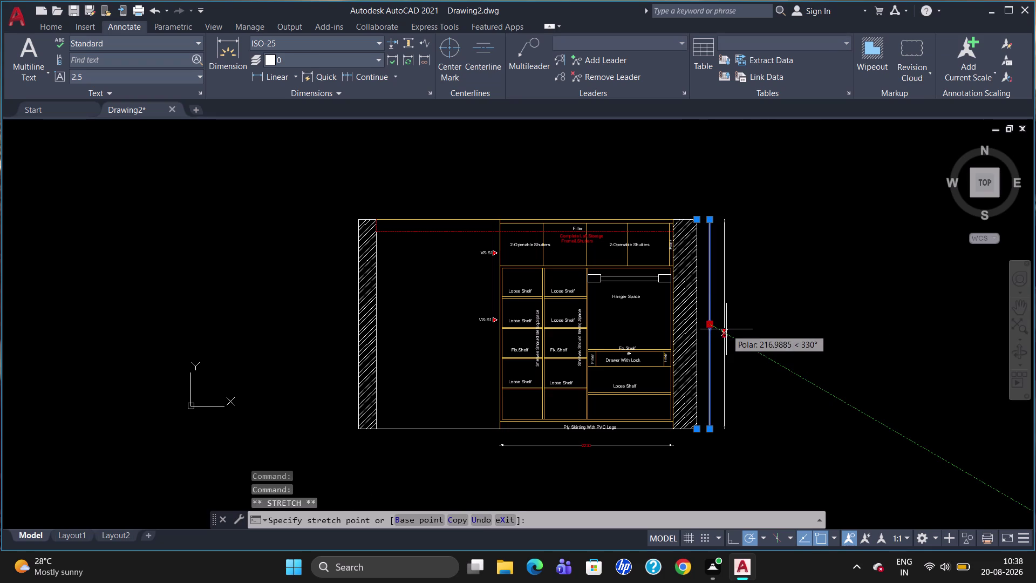
click(727, 329)
key(Escape)
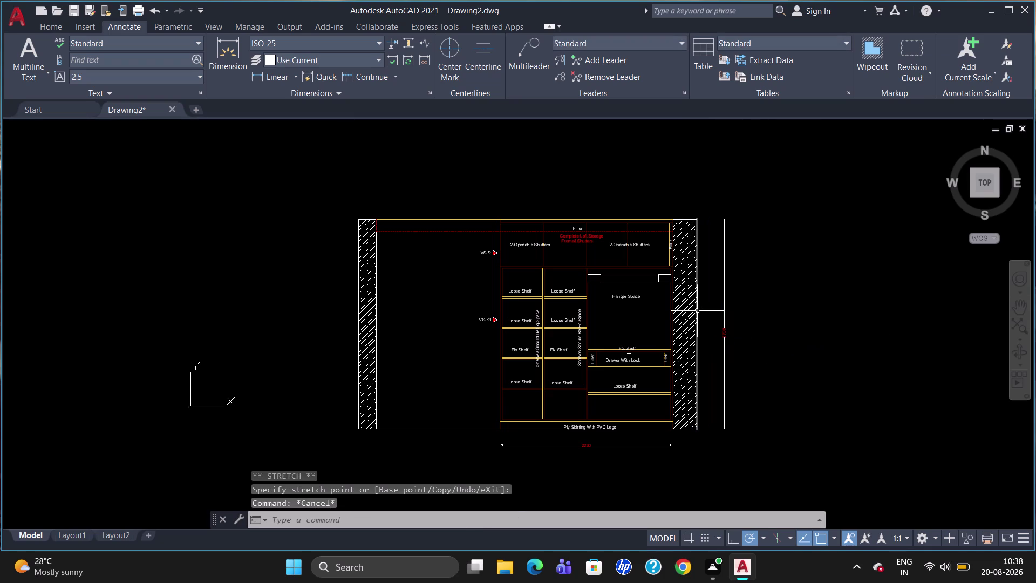
Start a new linear dimension with DLI.
key(d)
text(LI)
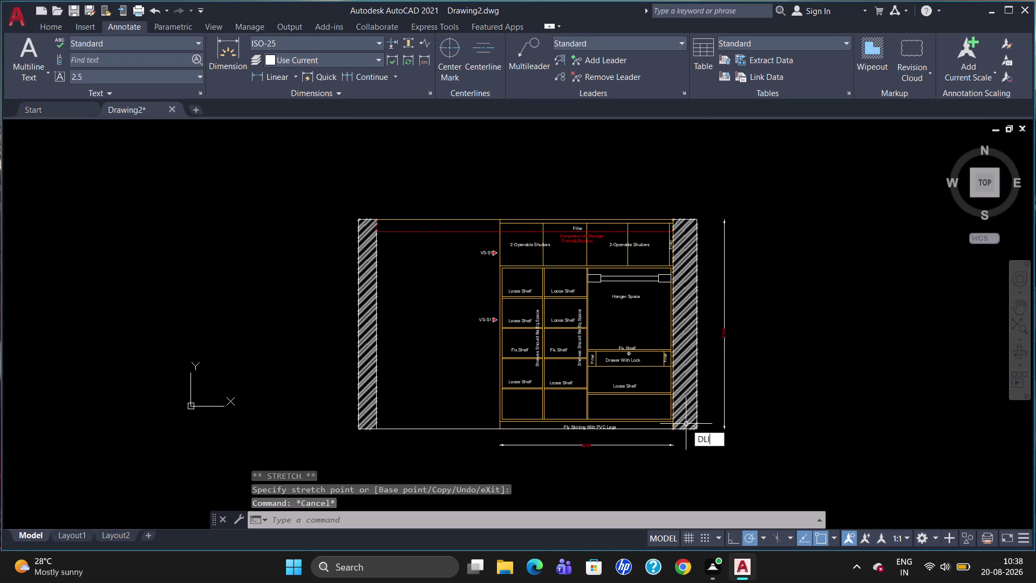
key(Return)
scroll(up, 3)
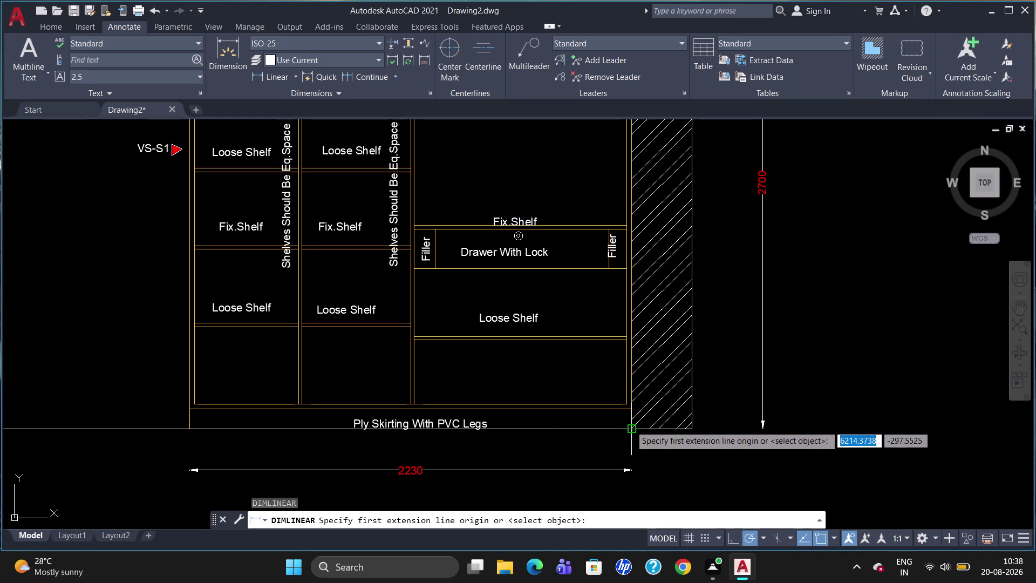
Dimension the 100 skirting height beside the right wall.
click(631, 426)
click(633, 410)
click(714, 402)
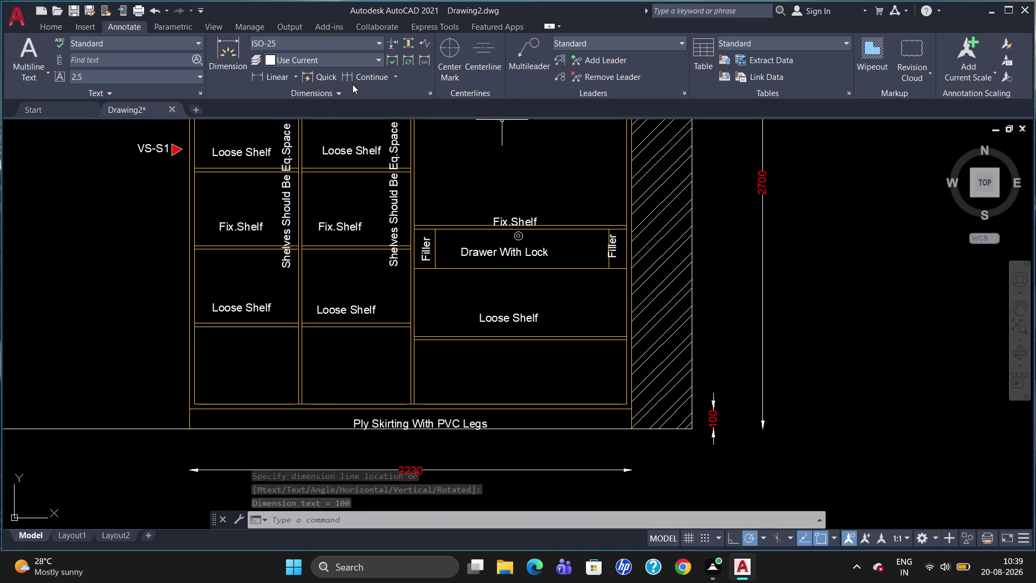
Chain the 2000, 550 and 50 dimensions above the 100 dimension.
click(371, 73)
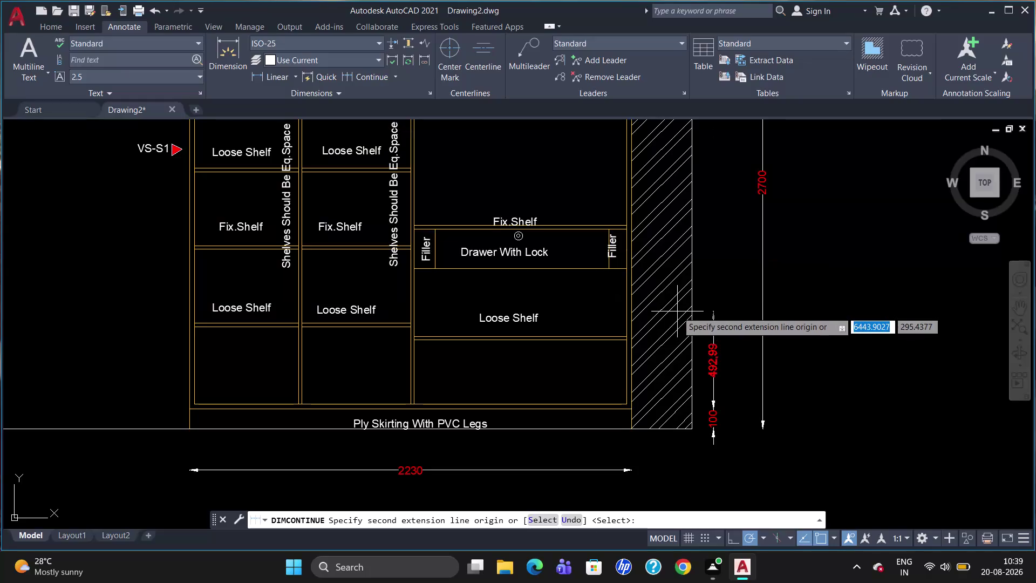
scroll(up, 3)
scroll(down, 3)
scroll(up, 3)
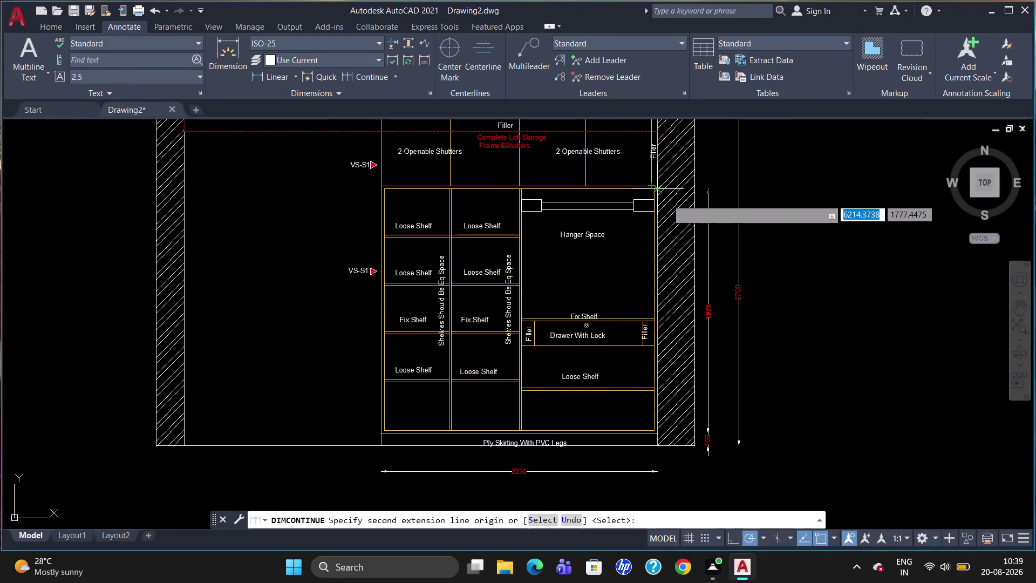
scroll(up, 3)
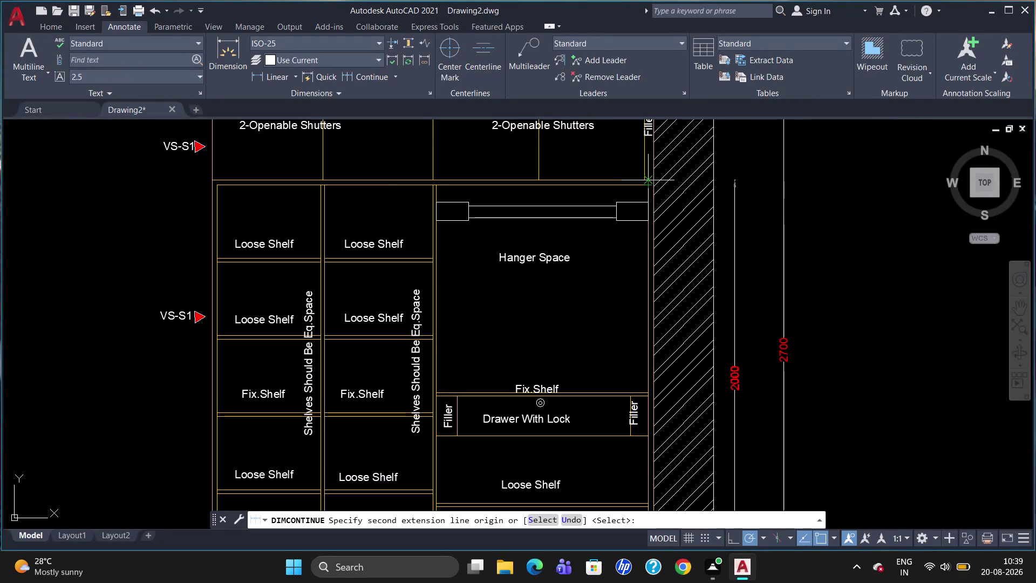
click(654, 179)
scroll(down, 3)
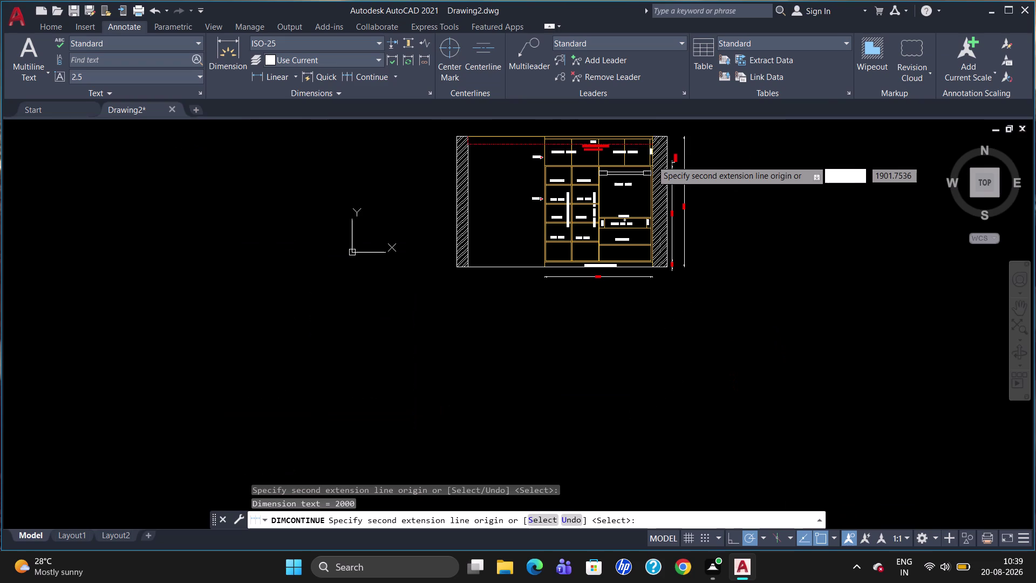
scroll(up, 3)
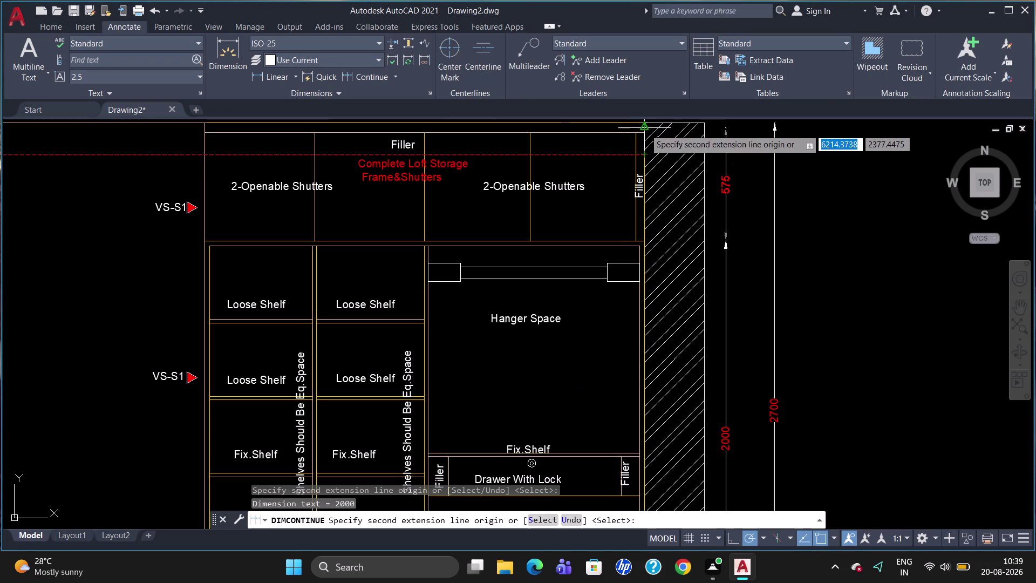
click(644, 130)
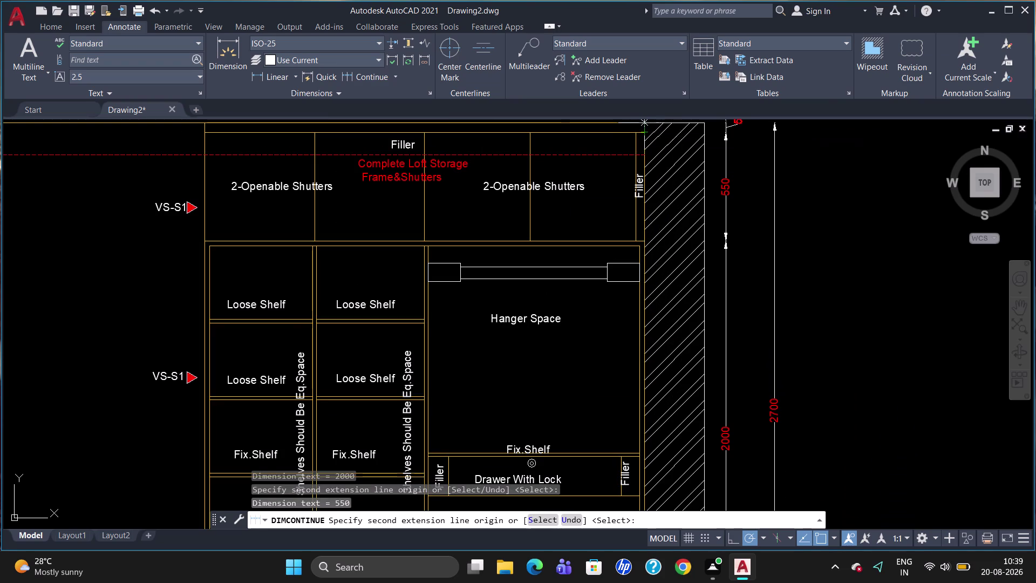
click(645, 121)
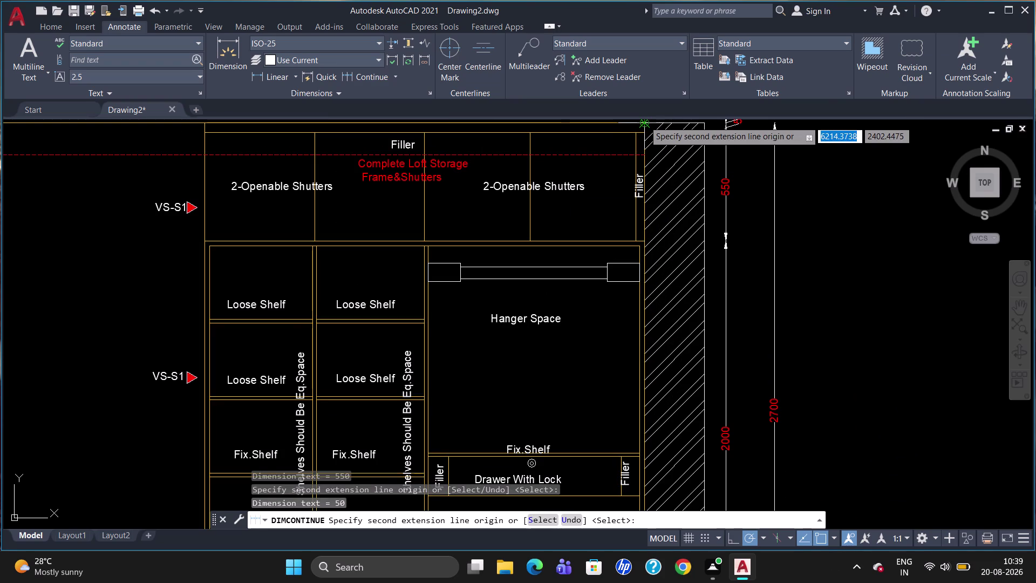
key(Escape)
Grip-move the new dimension chain's line into place beside the wall.
scroll(down, 3)
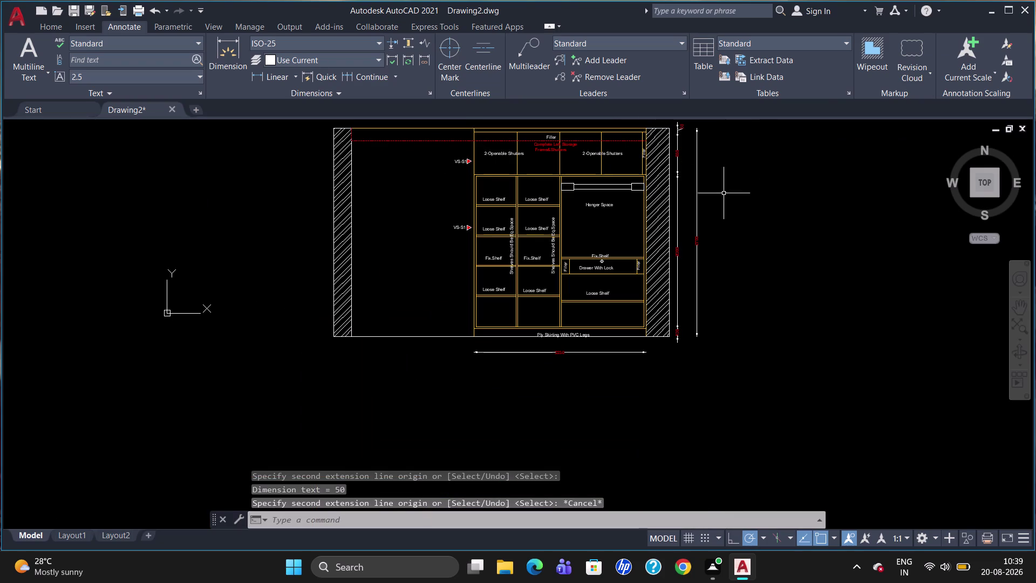
click(697, 226)
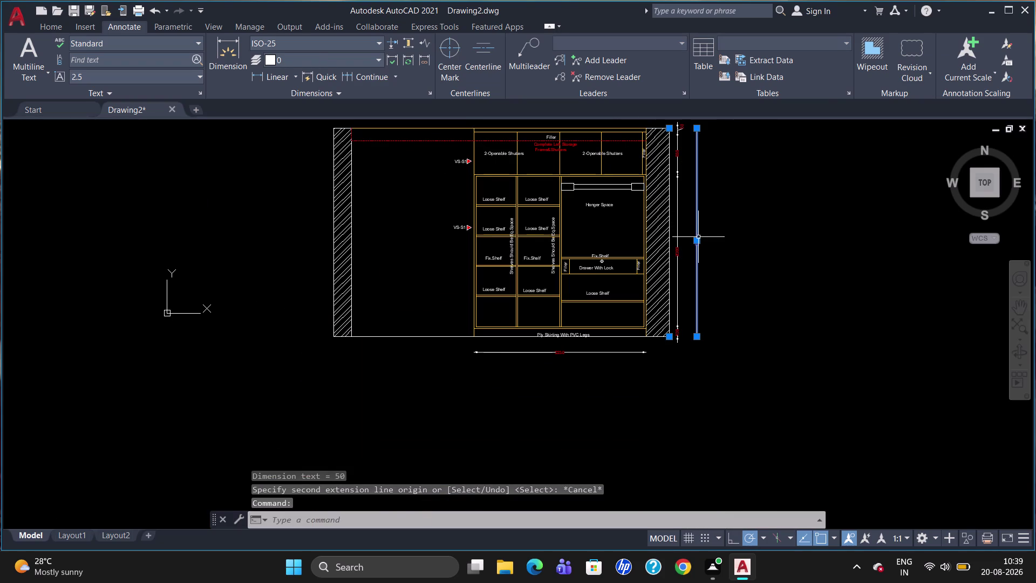
click(699, 242)
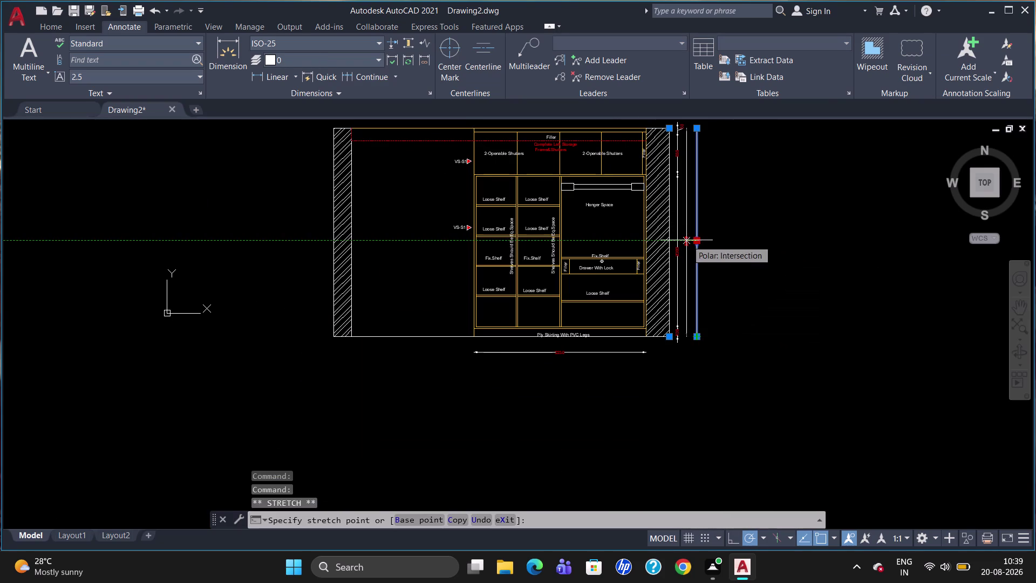
click(687, 240)
key(Escape)
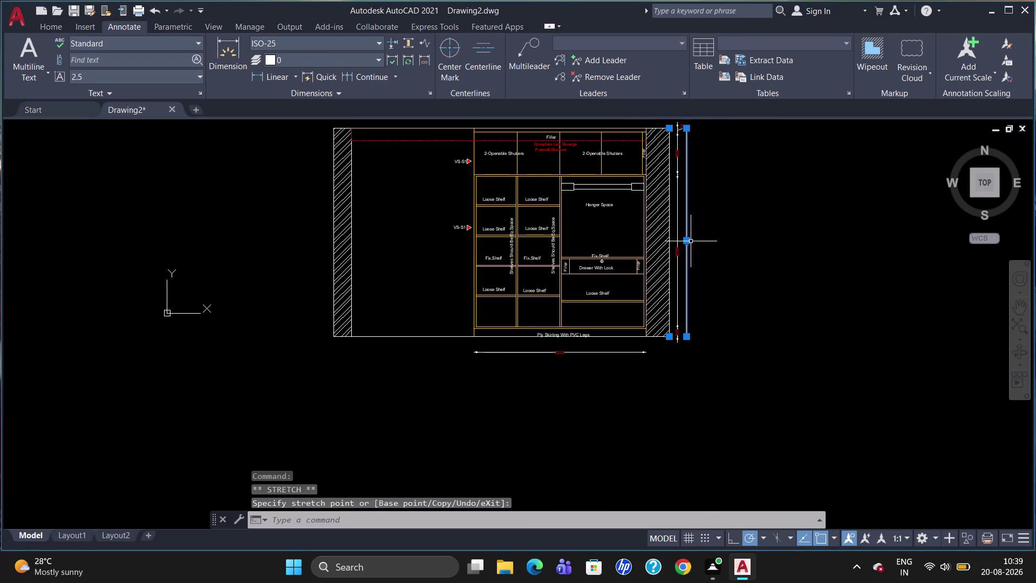
key(Escape)
scroll(down, 3)
scroll(up, 3)
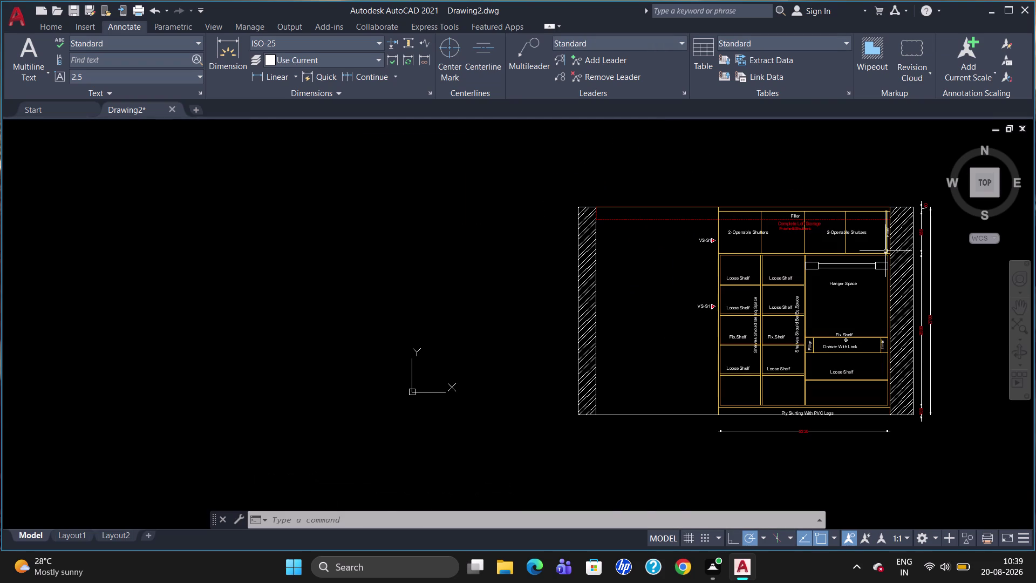
scroll(up, 3)
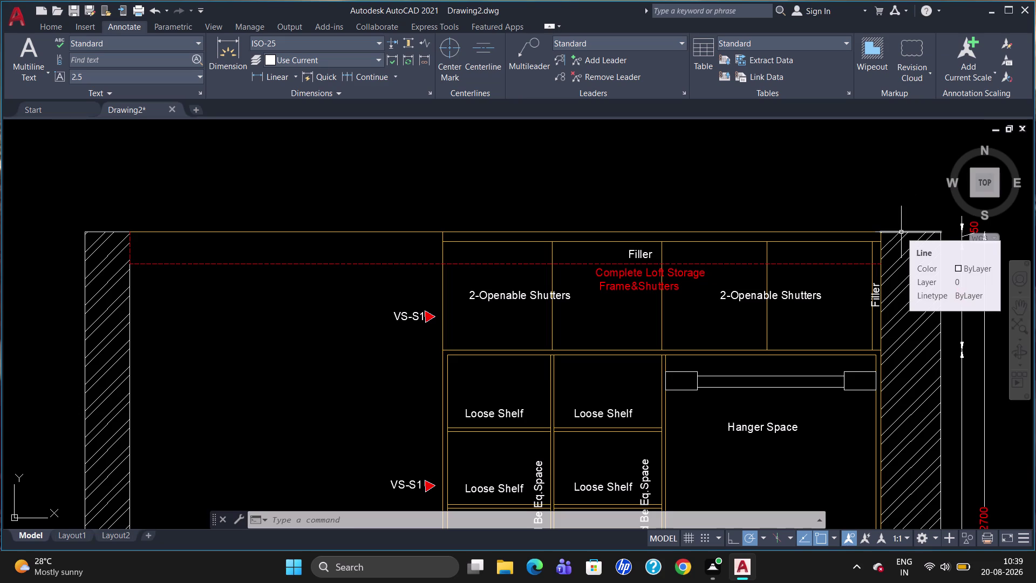
Move the top Filler label higher within the wardrobe's top strip.
click(634, 254)
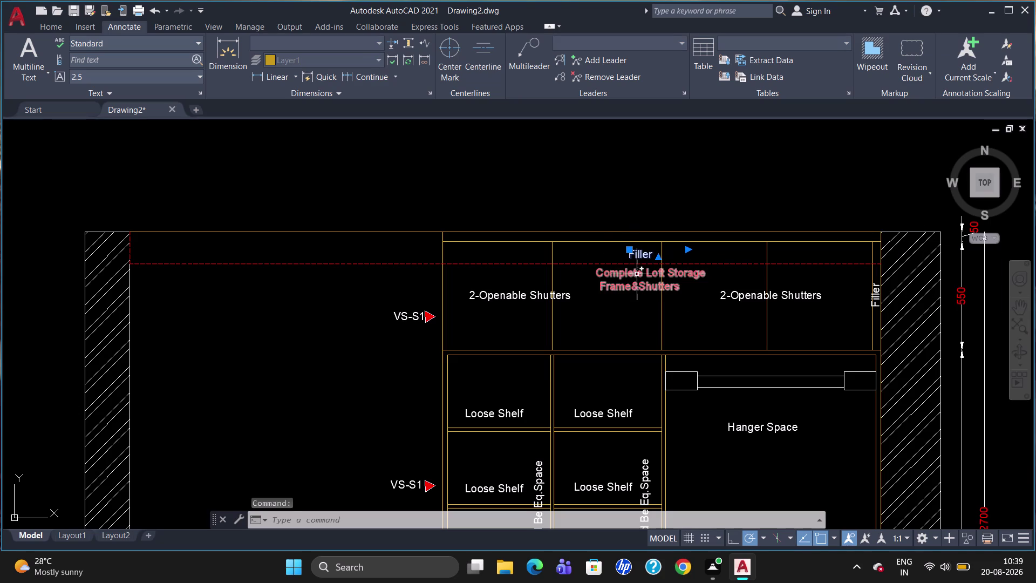
click(630, 250)
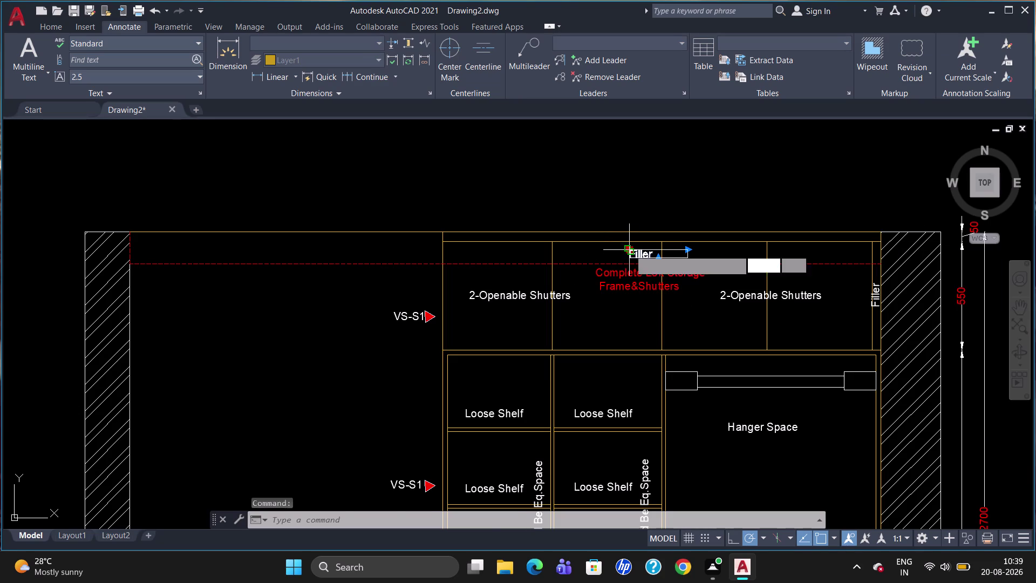
click(636, 234)
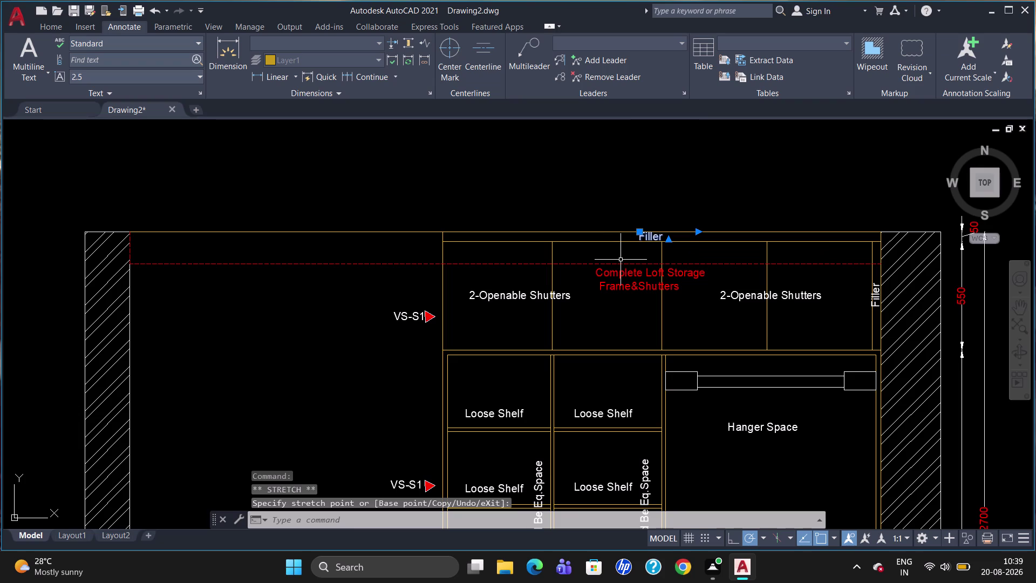
key(Escape)
Start a new linear dimension with DLI.
text(DL)
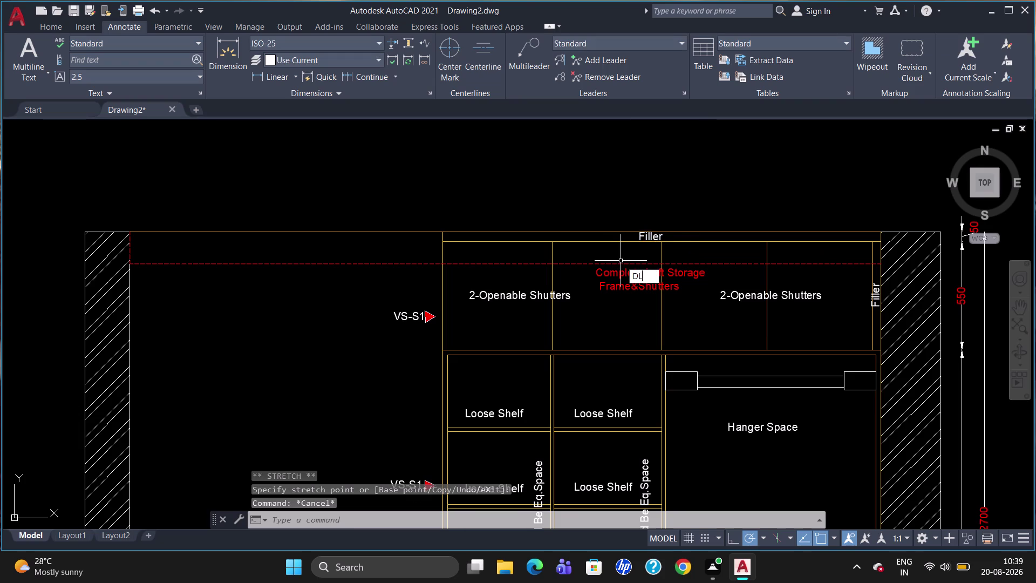
text(I)
key(Return)
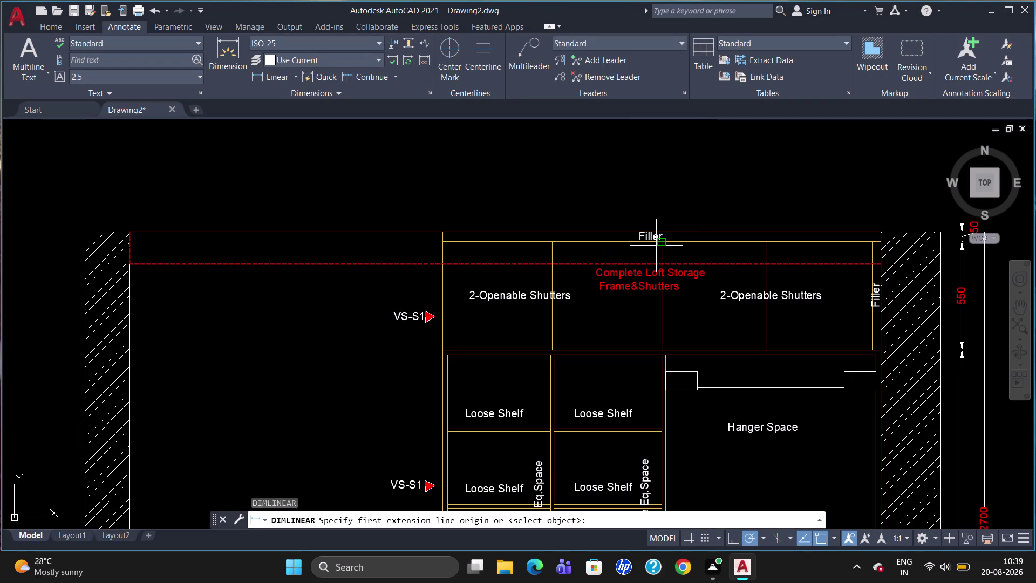
Dimension the 45 filler width above the top, then chain two 1115 widths.
click(872, 242)
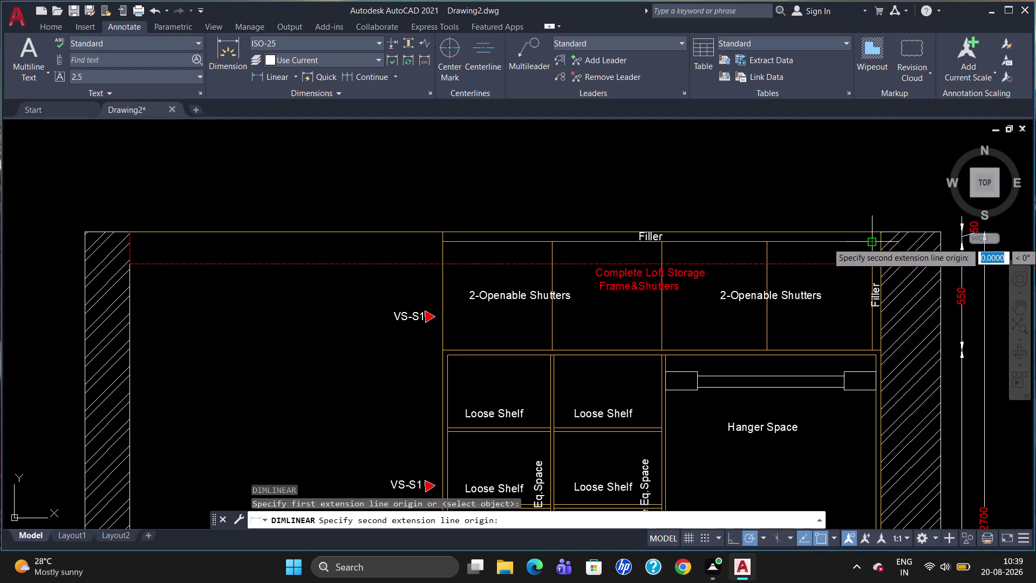
click(880, 242)
click(880, 207)
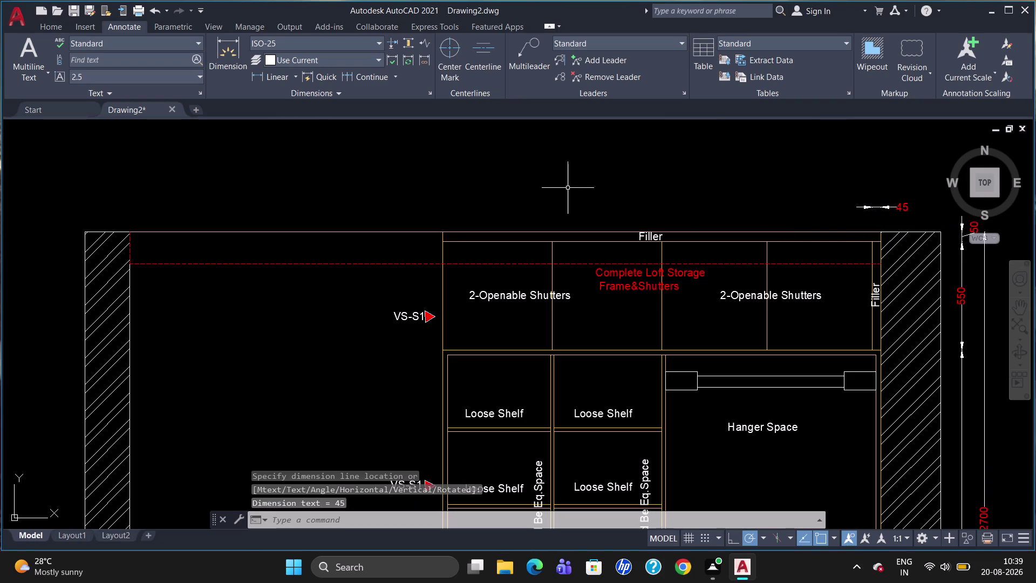
click(355, 71)
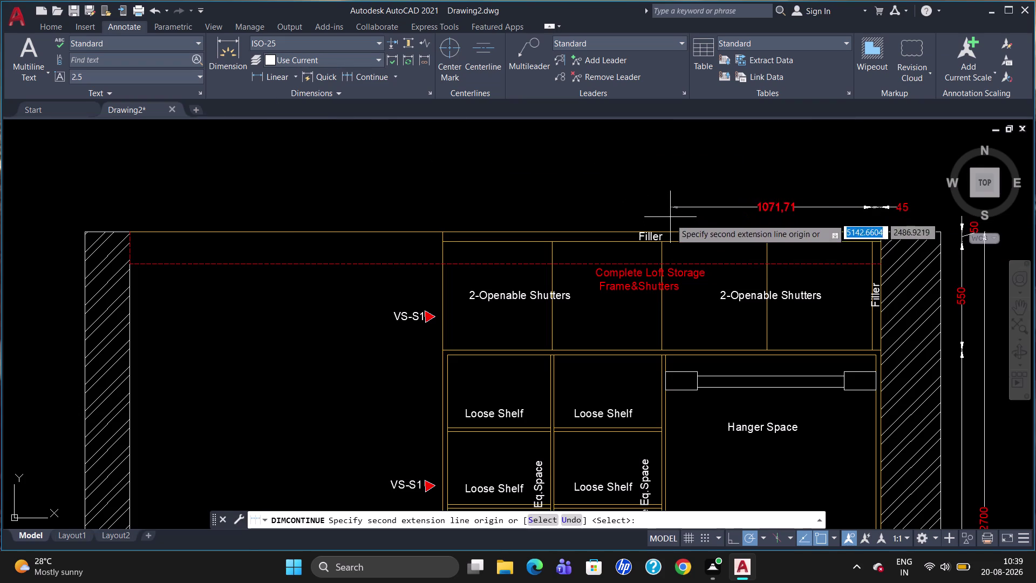
click(660, 242)
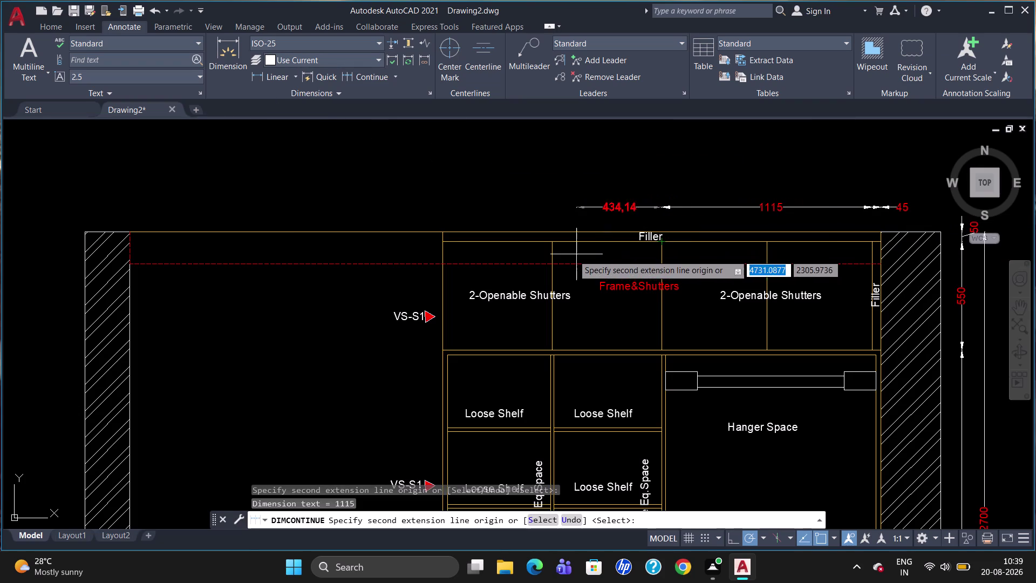
click(442, 240)
key(Escape)
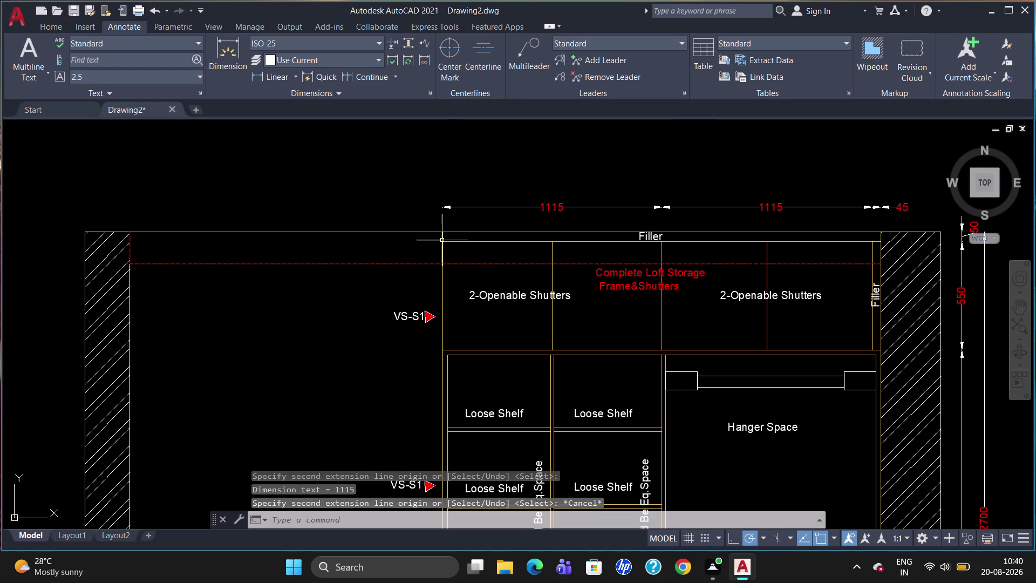
Erase the faulty top dimension and start another linear dimension with DLI.
click(772, 205)
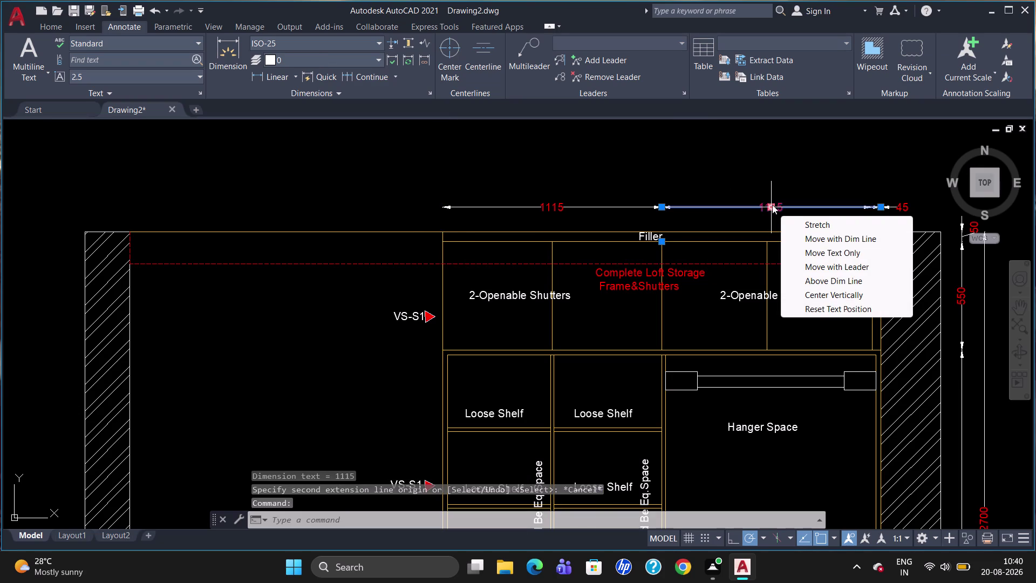
key(Delete)
key(Delete)
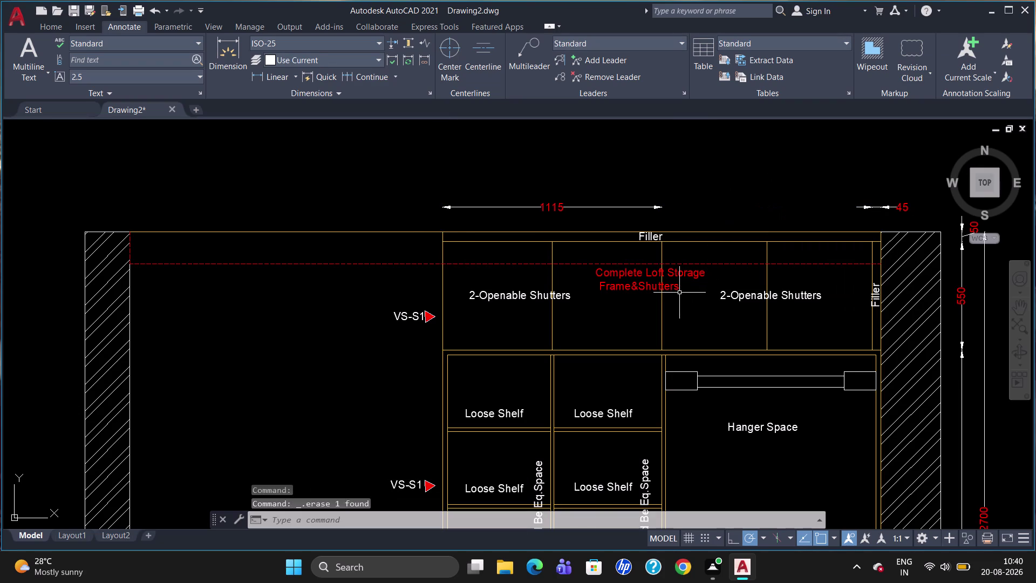
text(DLI)
key(Return)
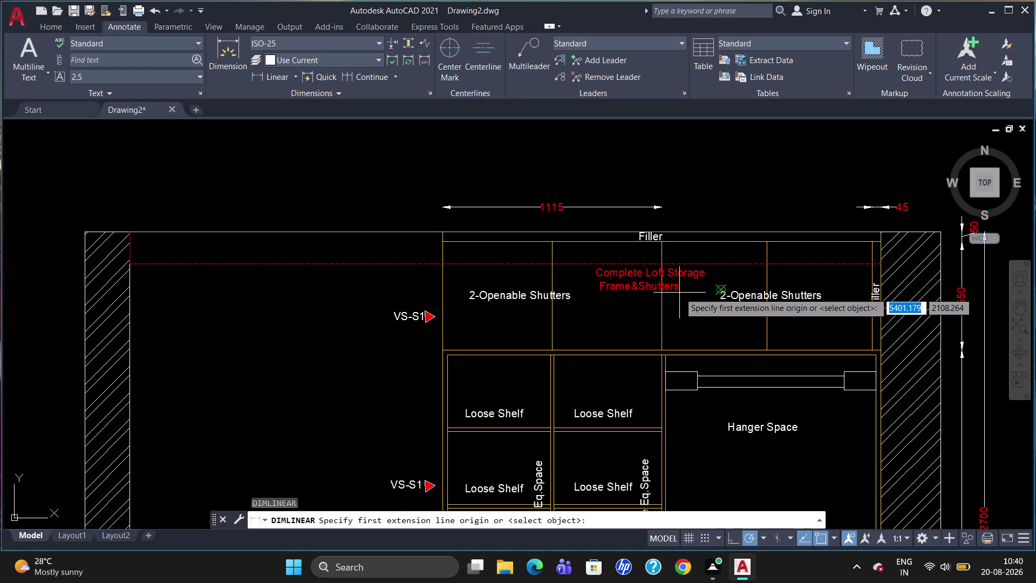
Dimension the 1070 width from the Filler panel to the right panel.
click(663, 244)
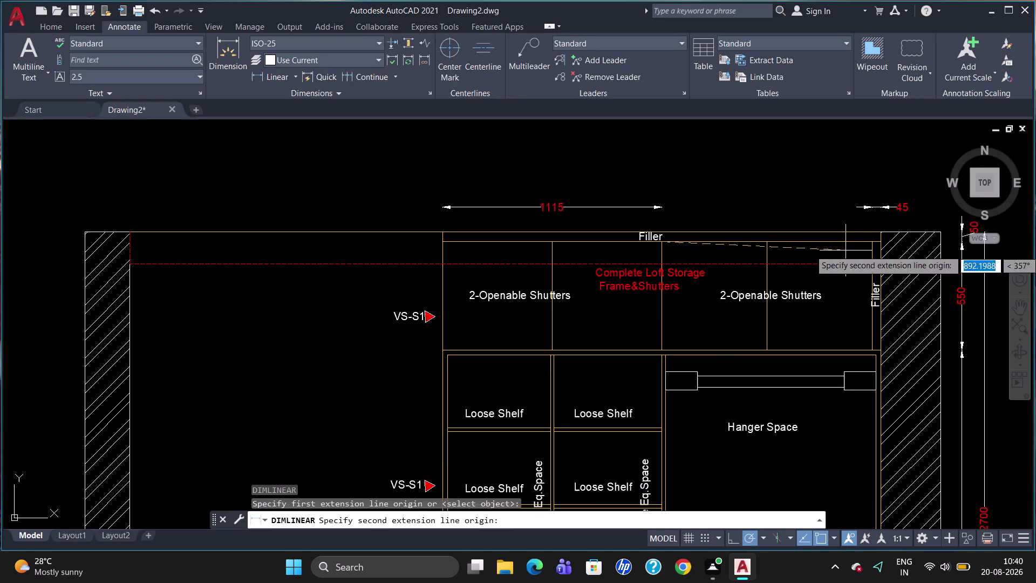
click(874, 243)
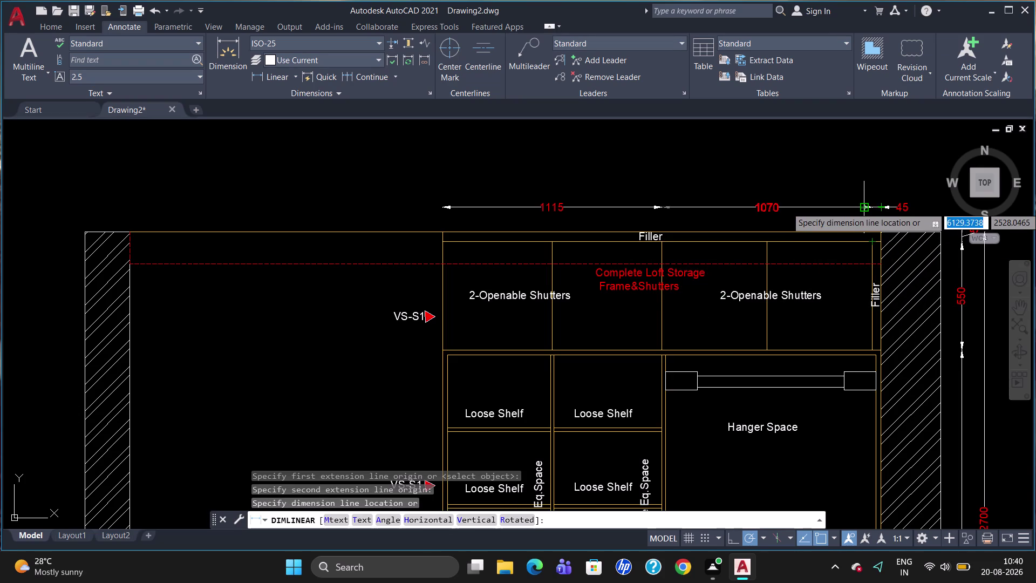
click(864, 207)
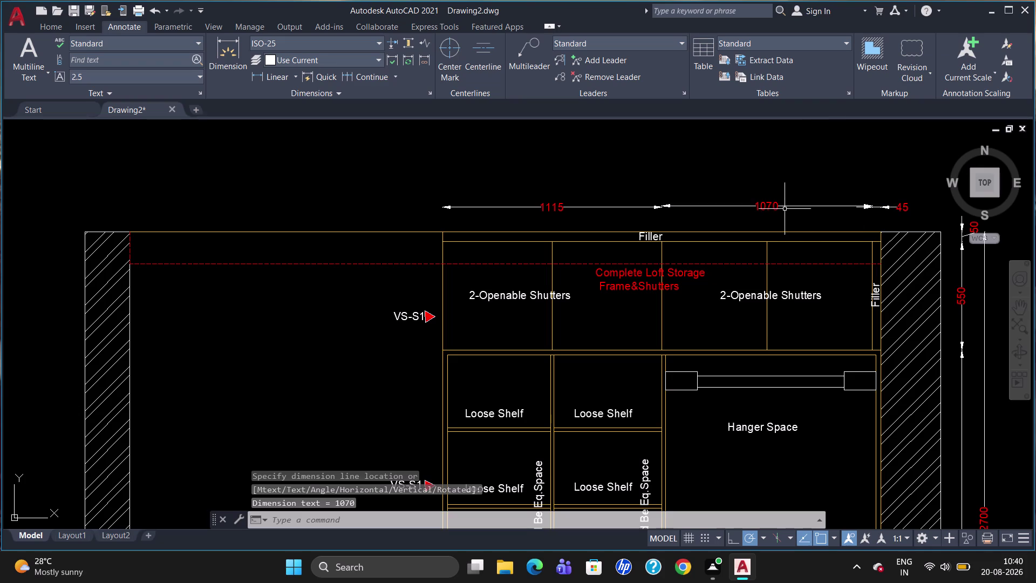
Reposition the 1070 dimension text in line with the others and clear the selection.
click(782, 205)
click(770, 207)
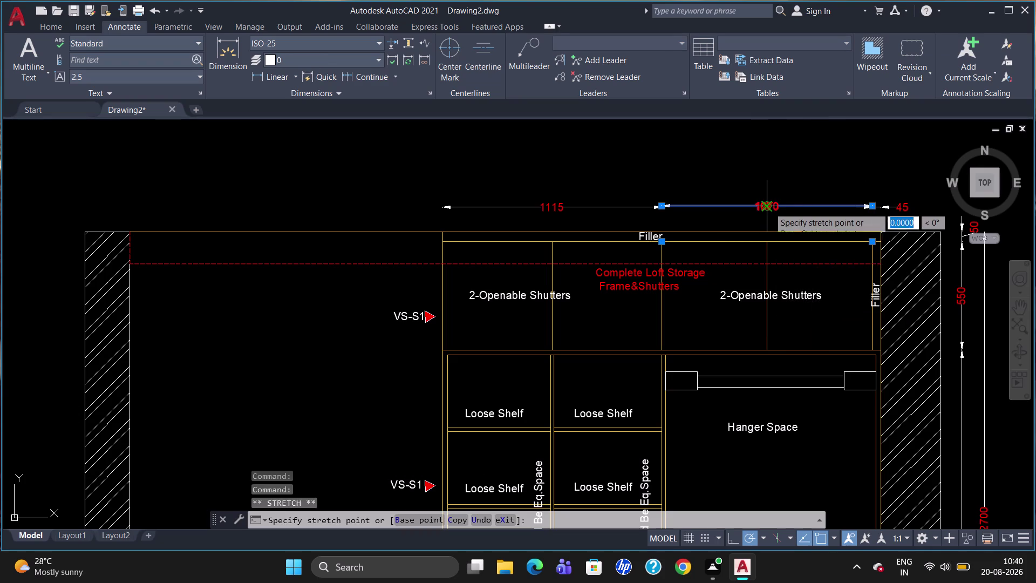
scroll(up, 3)
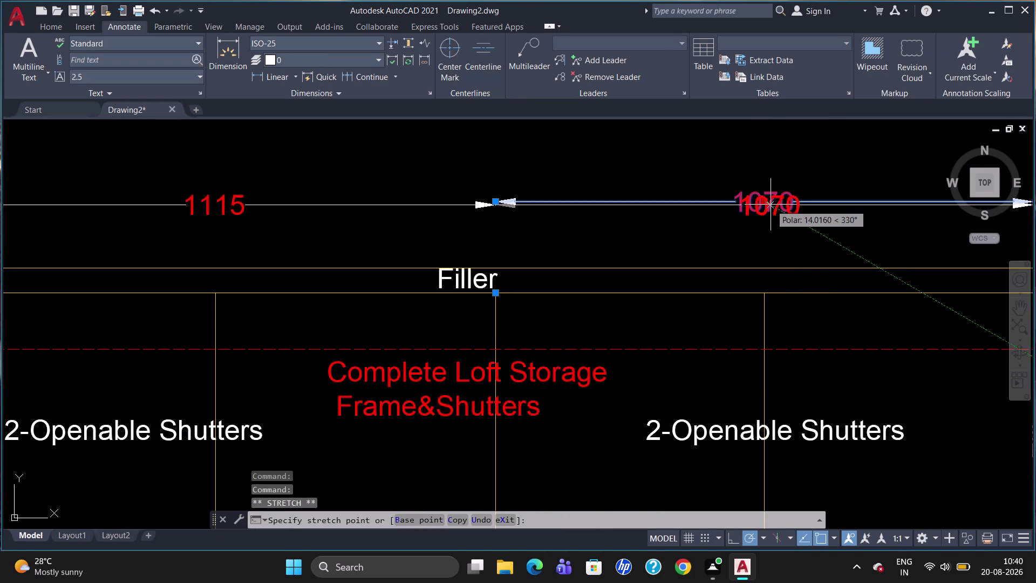
click(771, 204)
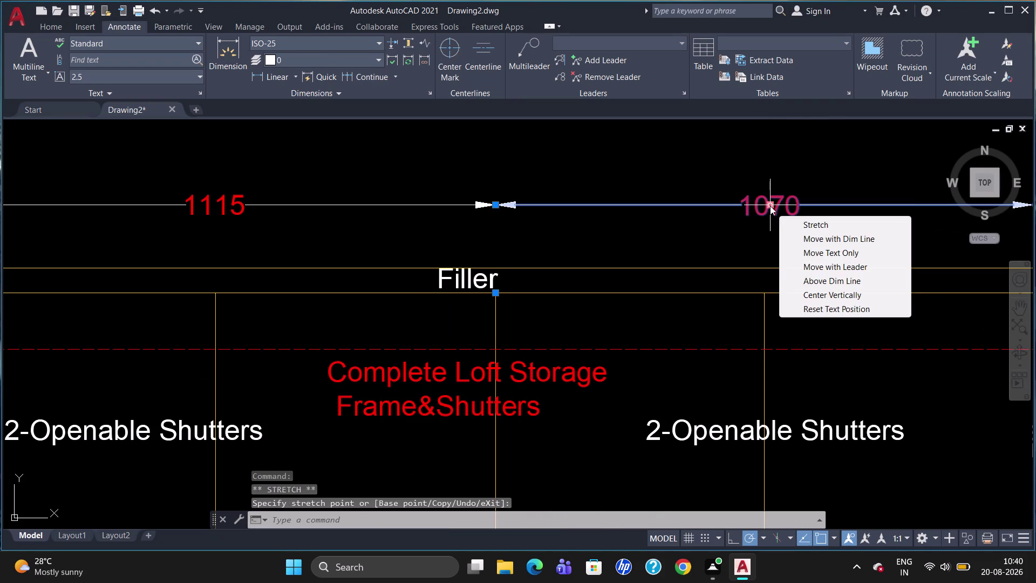
key(Escape)
key(Escape)
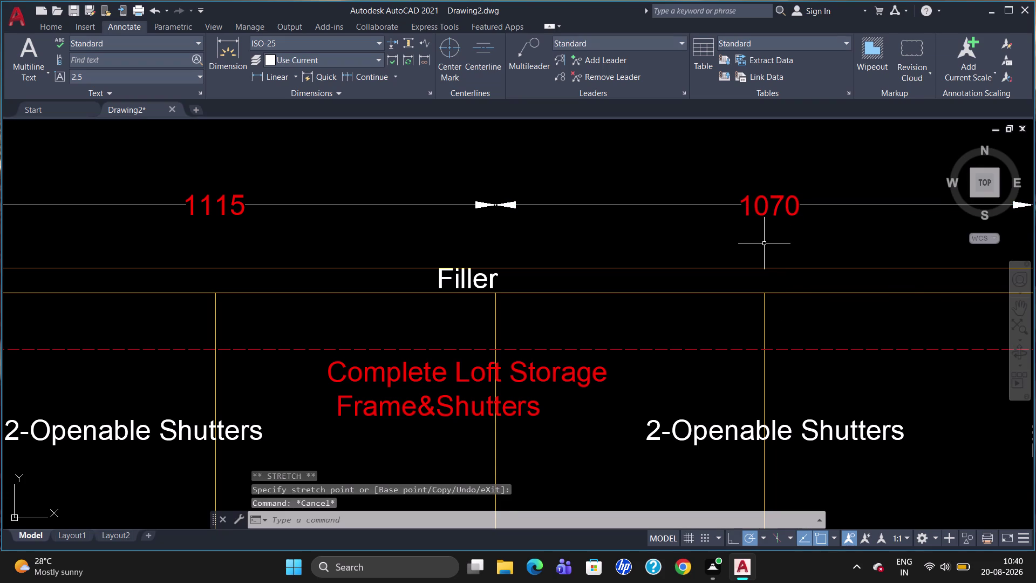
key(Escape)
scroll(down, 3)
scroll(up, 3)
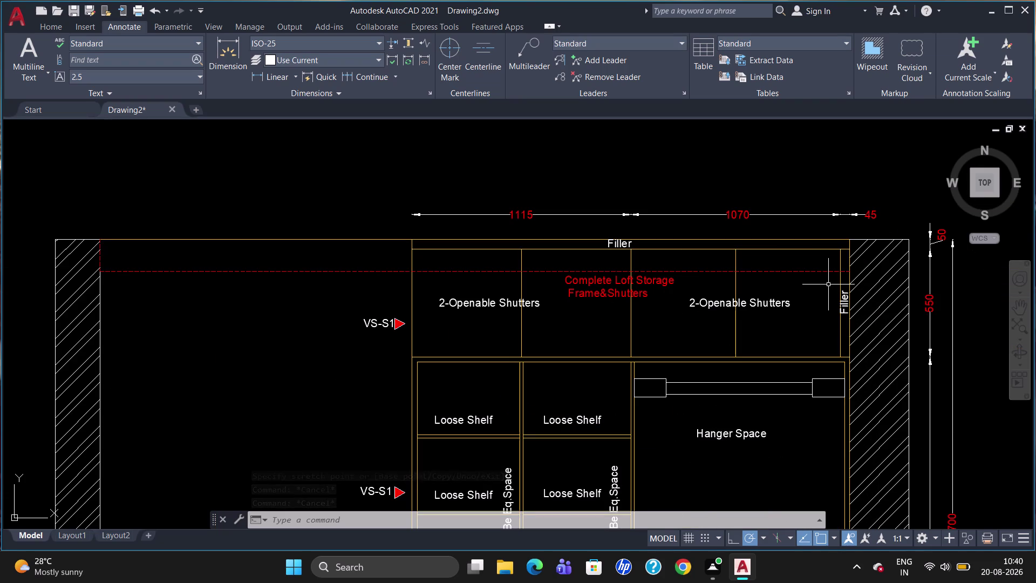
scroll(down, 3)
scroll(up, 3)
scroll(down, 3)
scroll(up, 3)
scroll(up, 3)
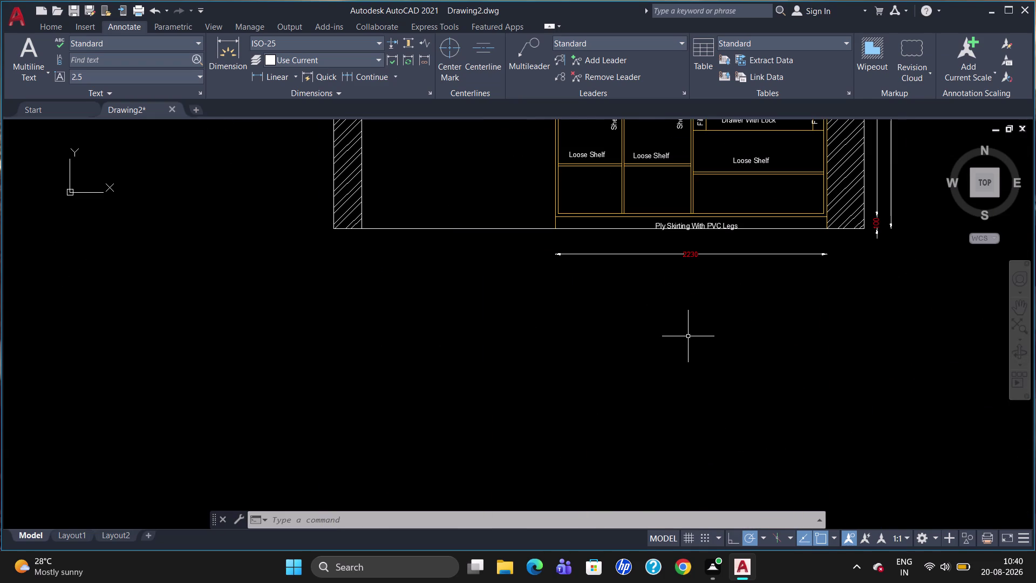
Start Mtext and draw the title text box below the wardrobe.
key(t)
key(Return)
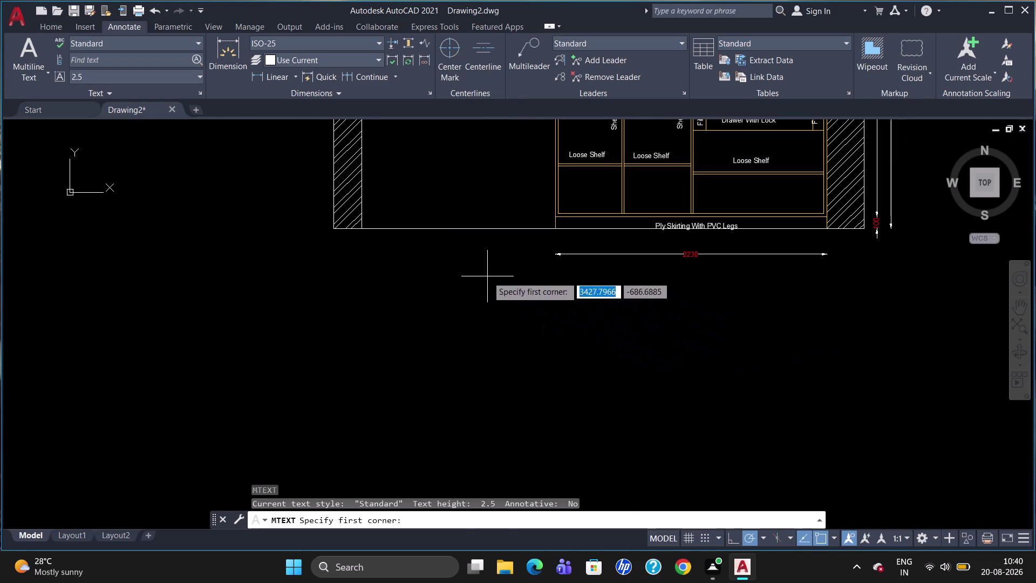
click(486, 275)
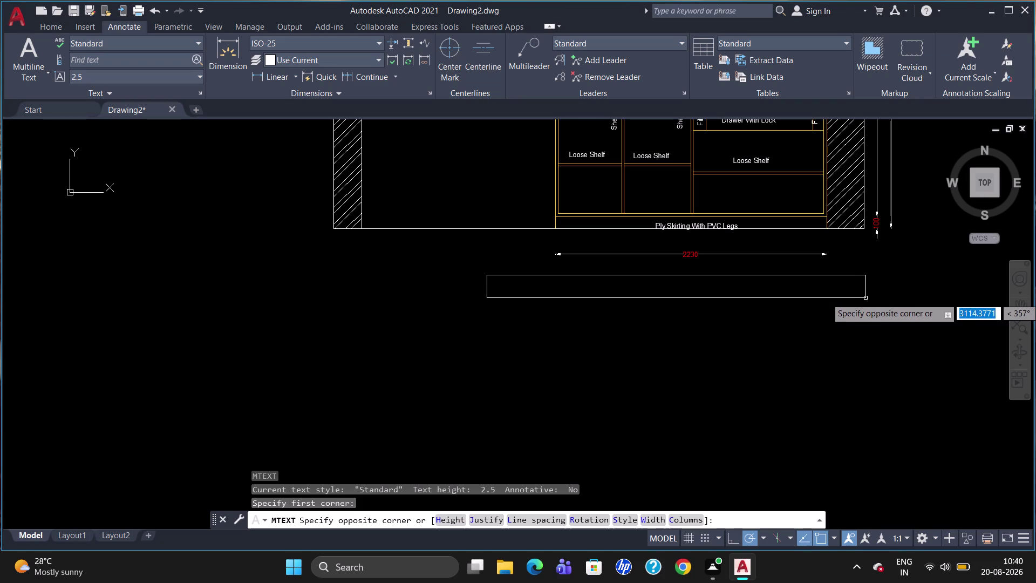
click(867, 298)
click(166, 56)
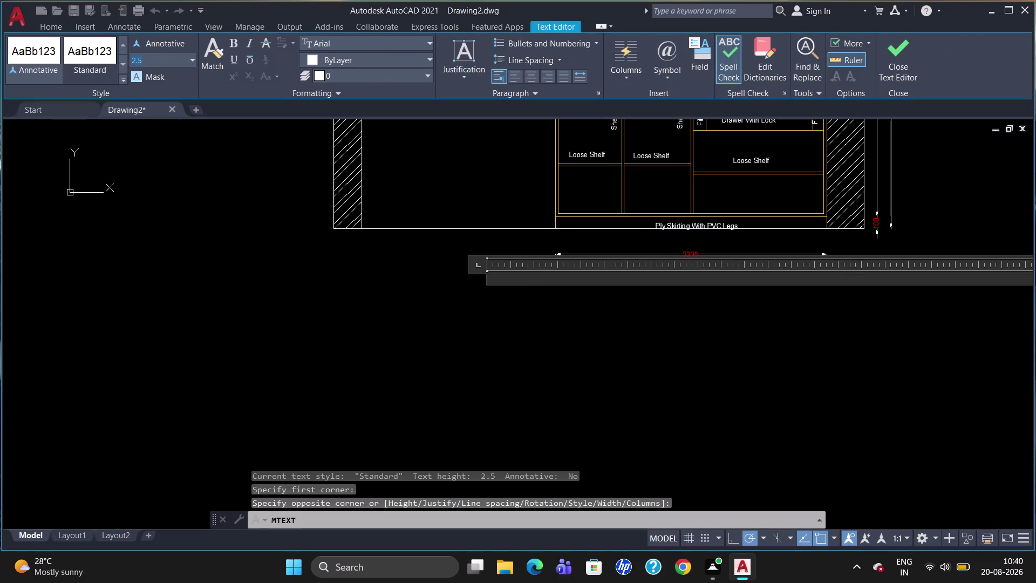
Set the text height to 50 and the text colour to Red.
key(BackSpace)
key(5)
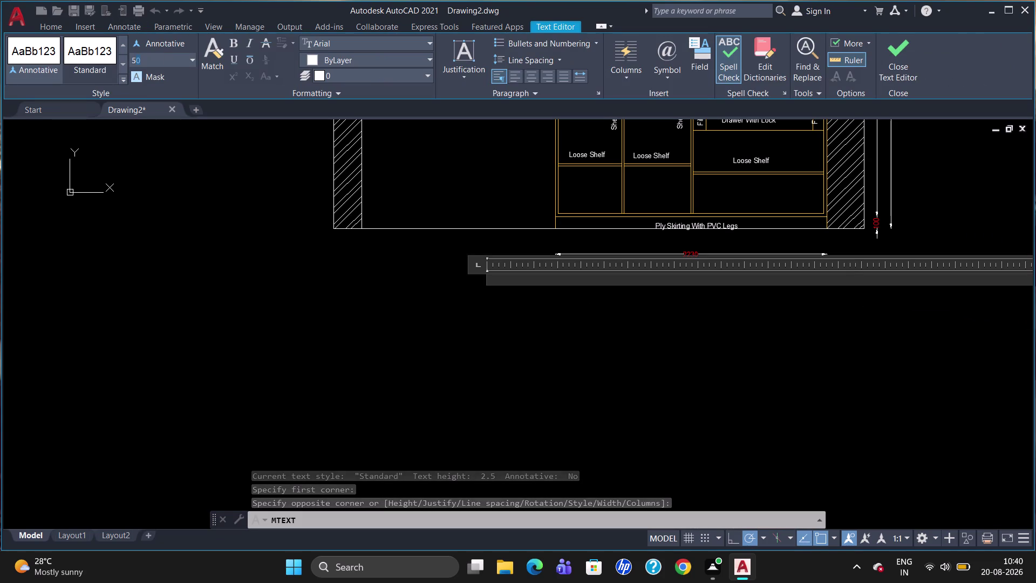
key(0)
key(Return)
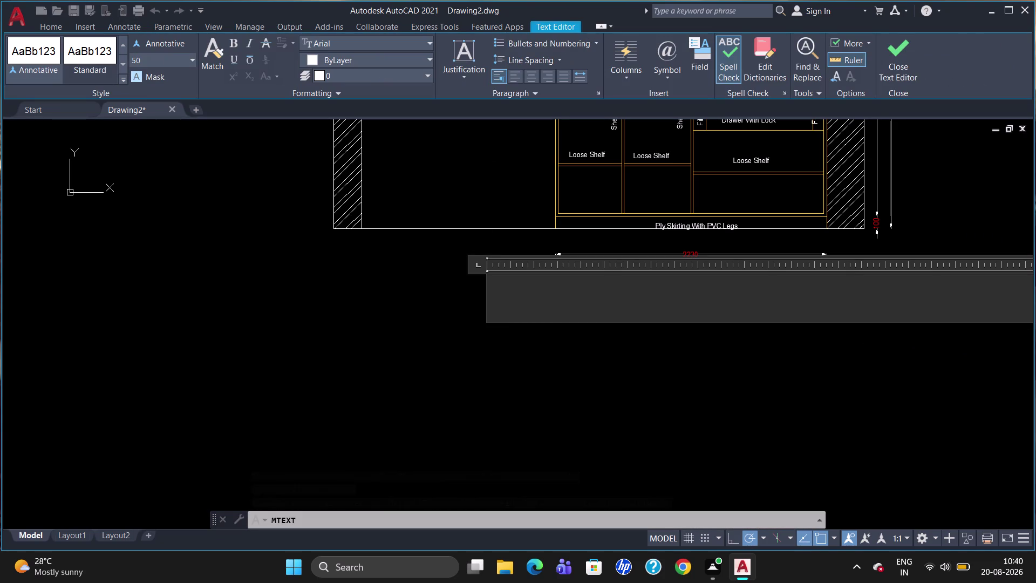
click(346, 57)
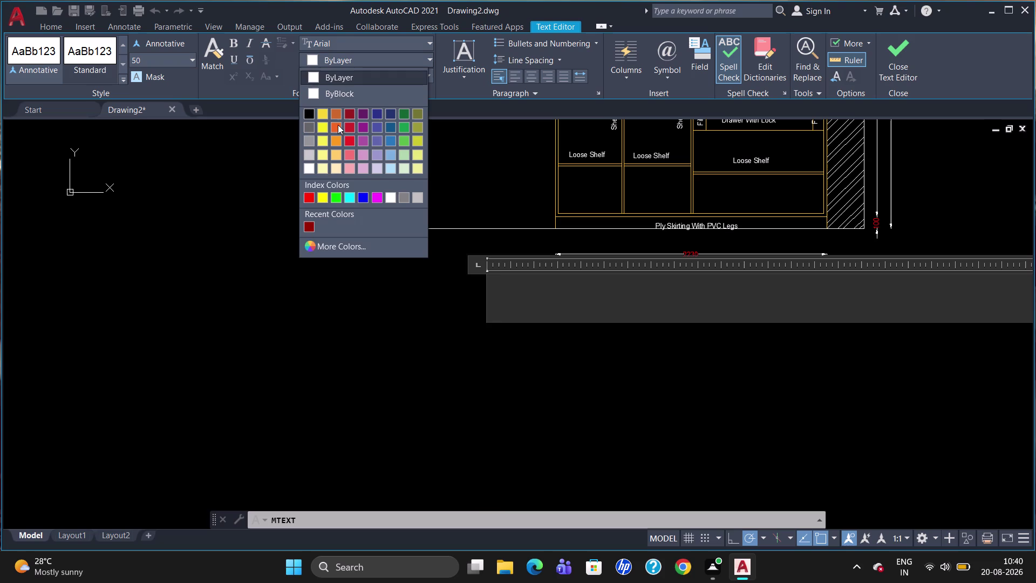
click(311, 197)
Type the title 'BDR-2 Inline Sliding Wardrobe Internal Elevation' and close the editor.
text(B)
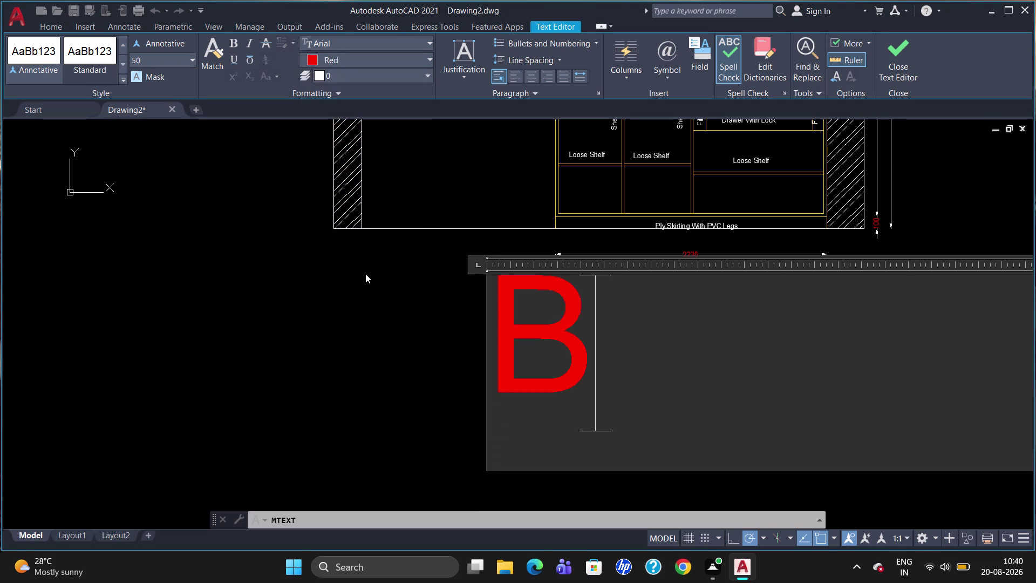
text(DR-)
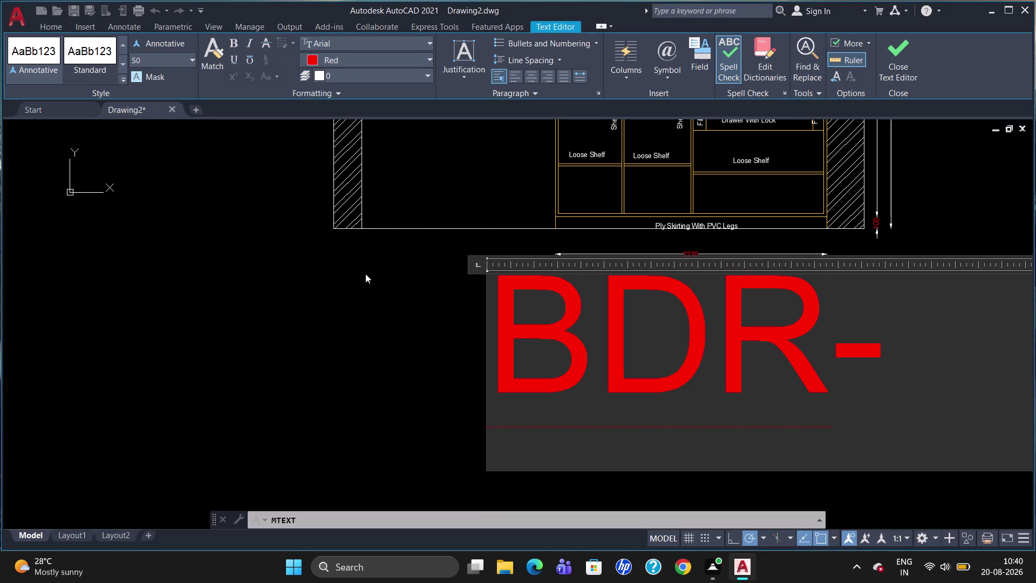
text(2)
key(space)
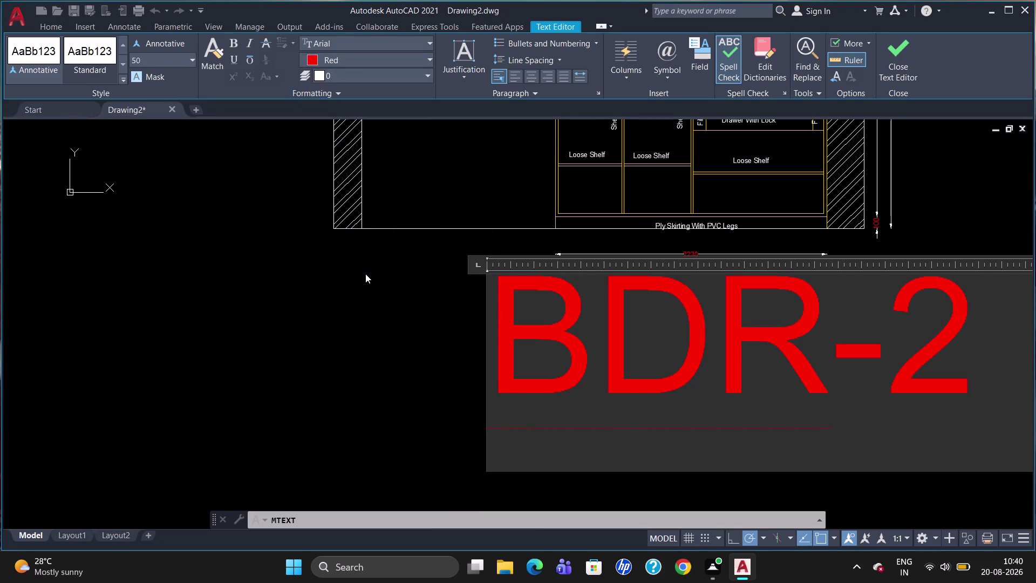
key(i)
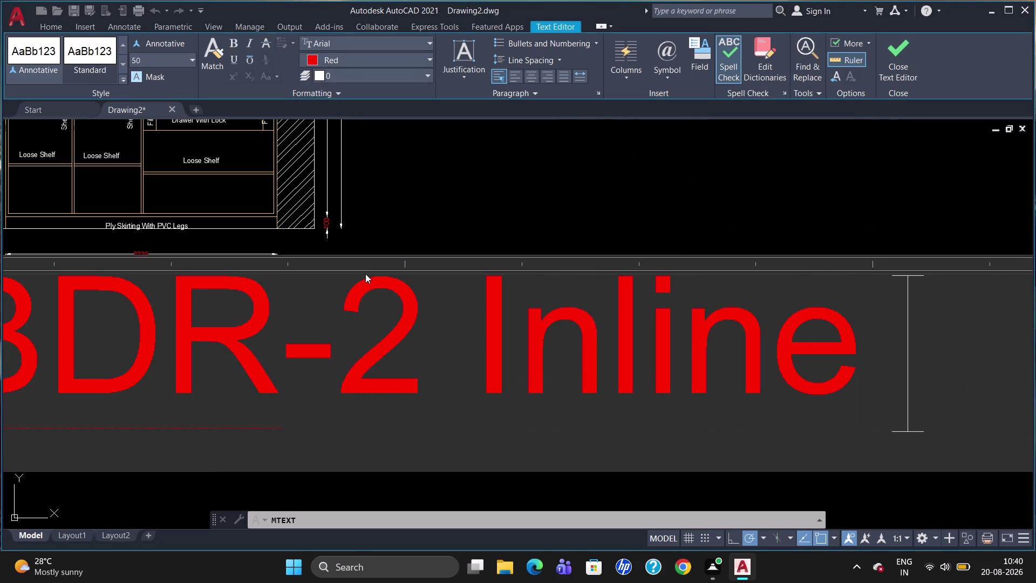
key(s)
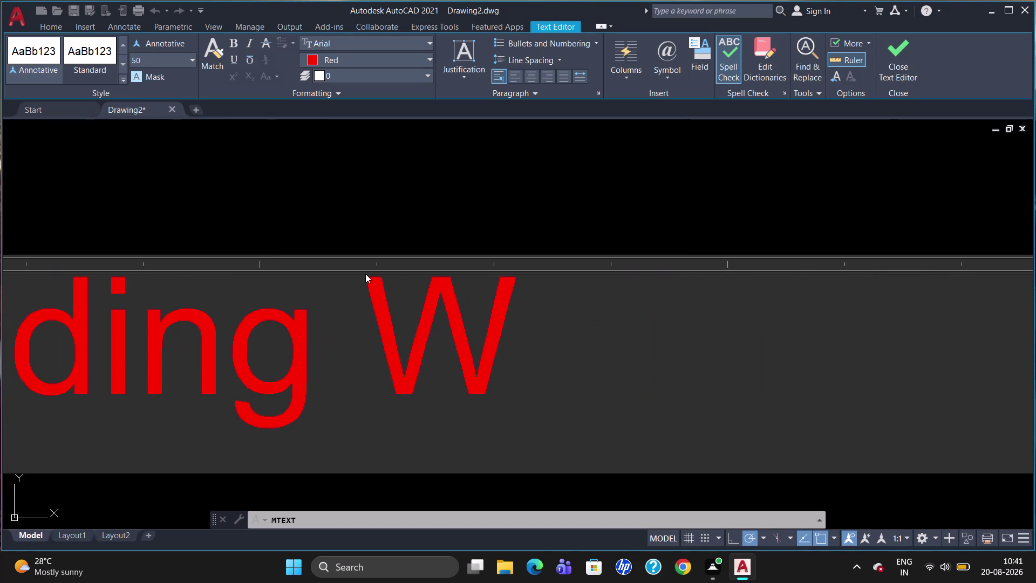
text(ardrob)
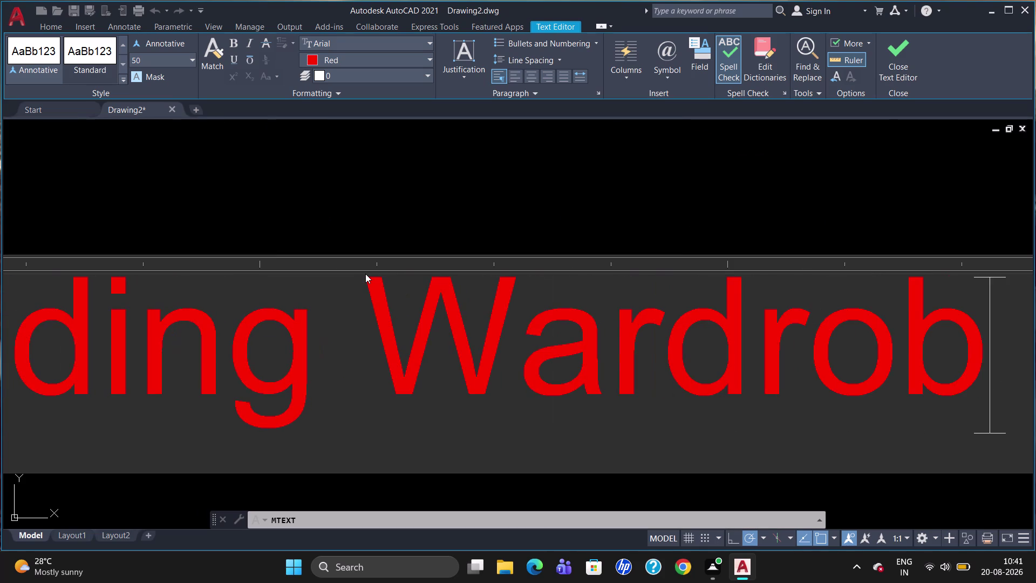
text(e)
key(space)
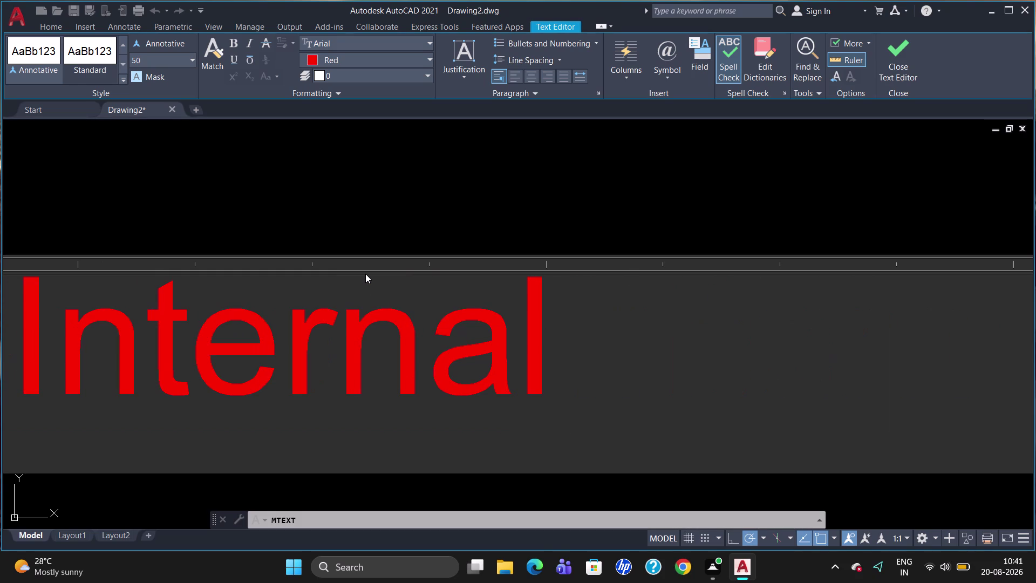
text(levat)
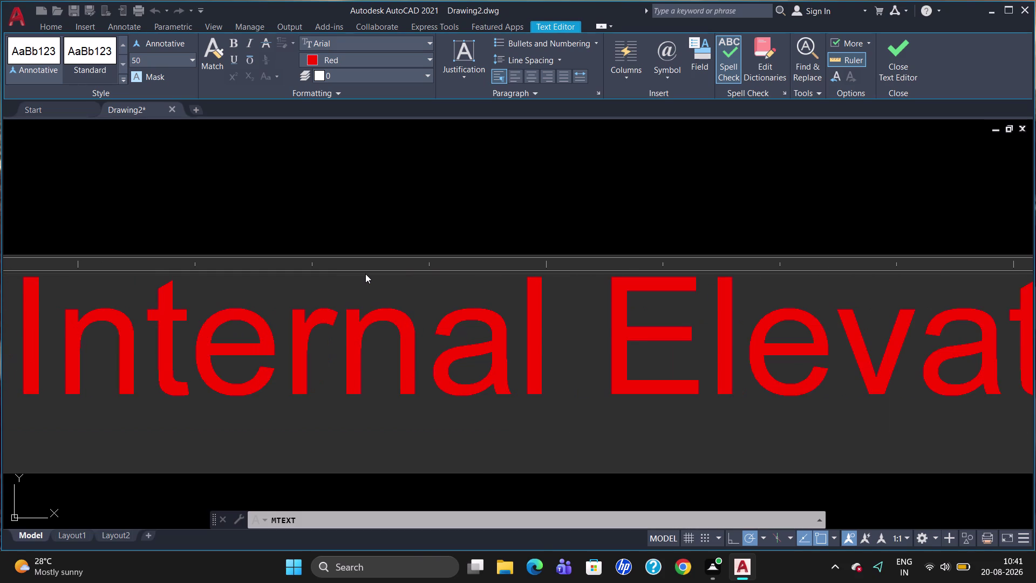
text(ion)
click(436, 229)
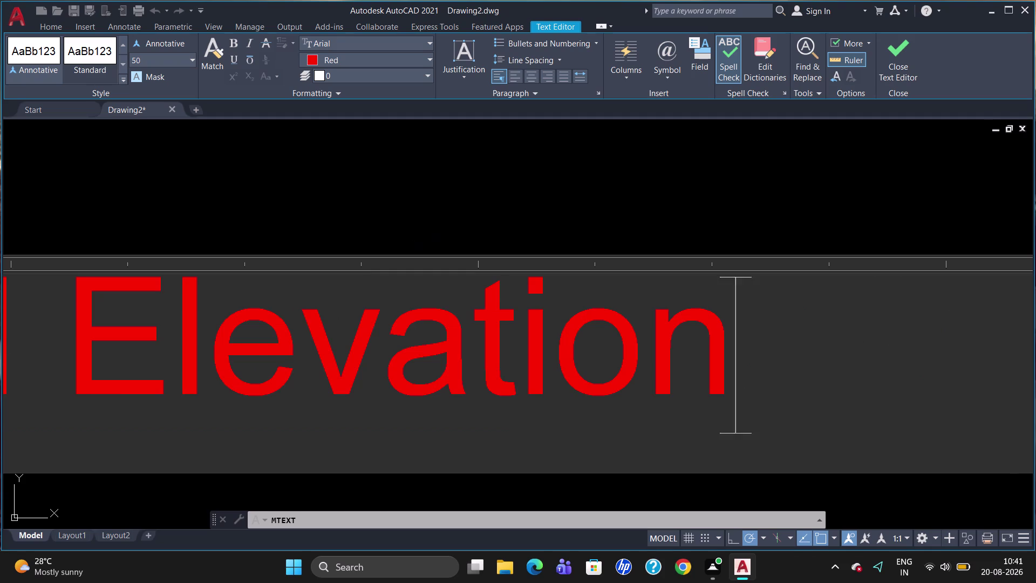
scroll(down, 3)
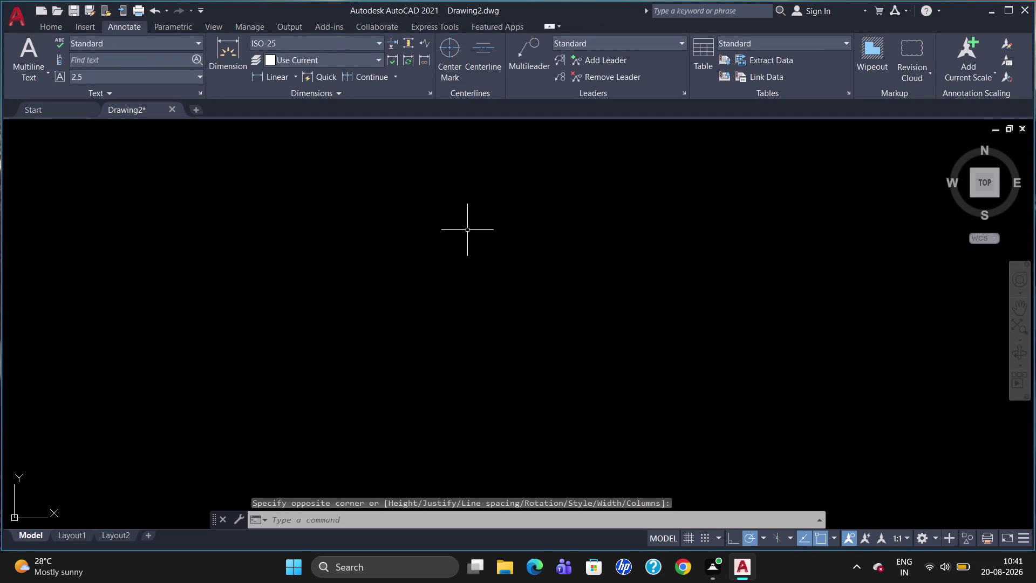
scroll(down, 3)
scroll(down, 3)
scroll(up, 3)
scroll(down, 3)
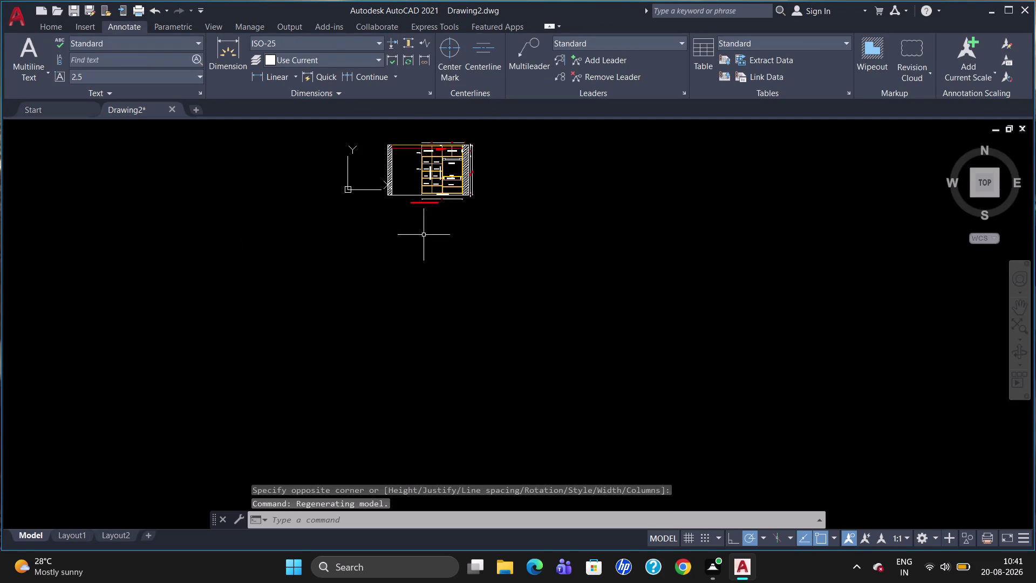
scroll(up, 3)
click(481, 272)
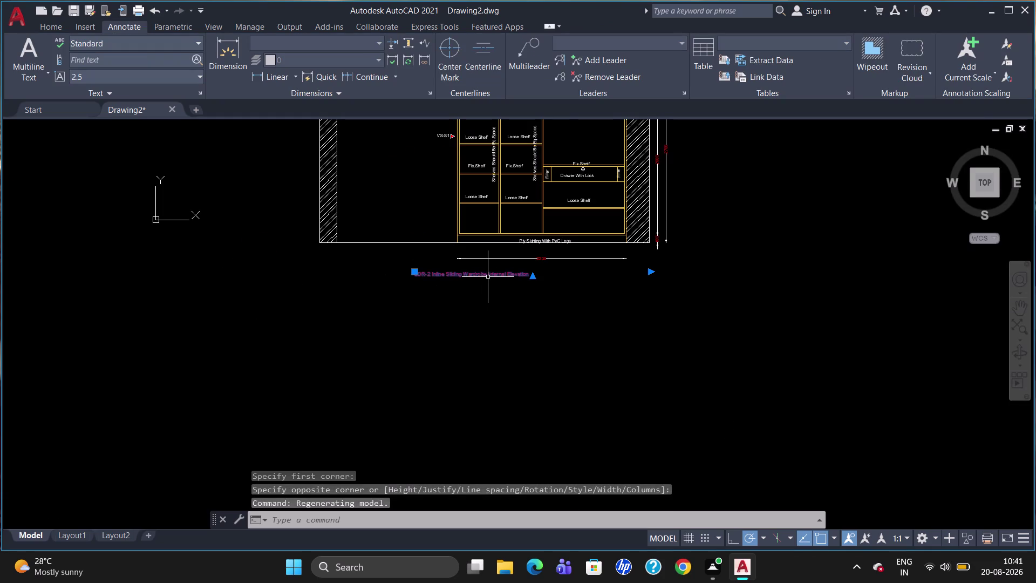
double_click(488, 274)
drag(533, 278, 368, 278)
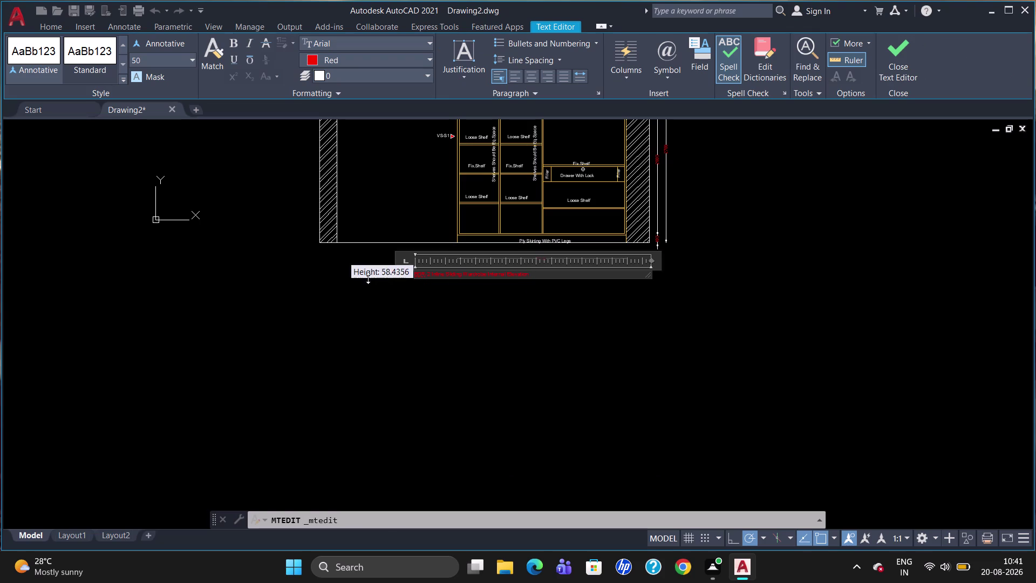
drag(368, 278, 368, 279)
drag(539, 274, 340, 264)
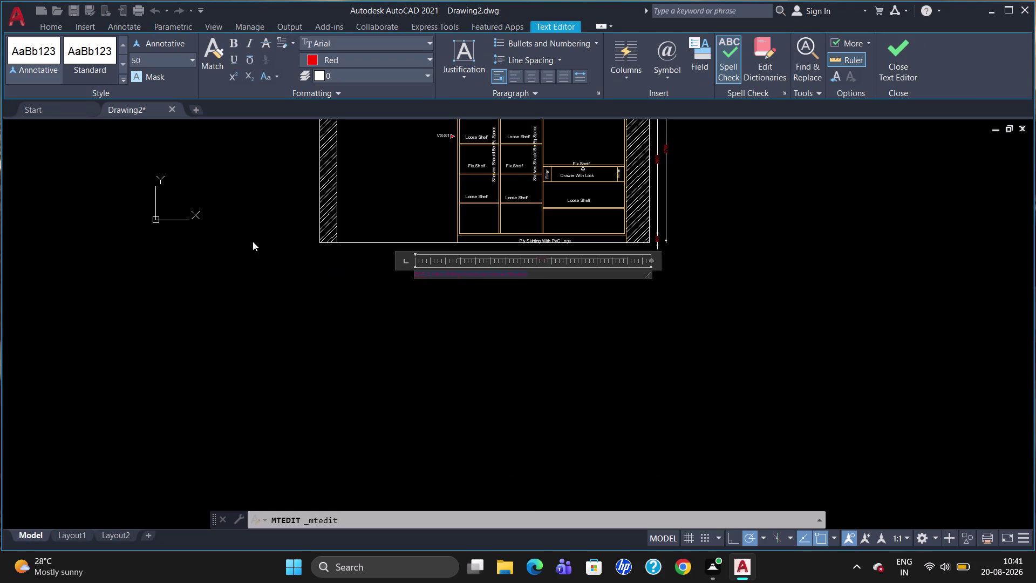
click(236, 58)
click(401, 304)
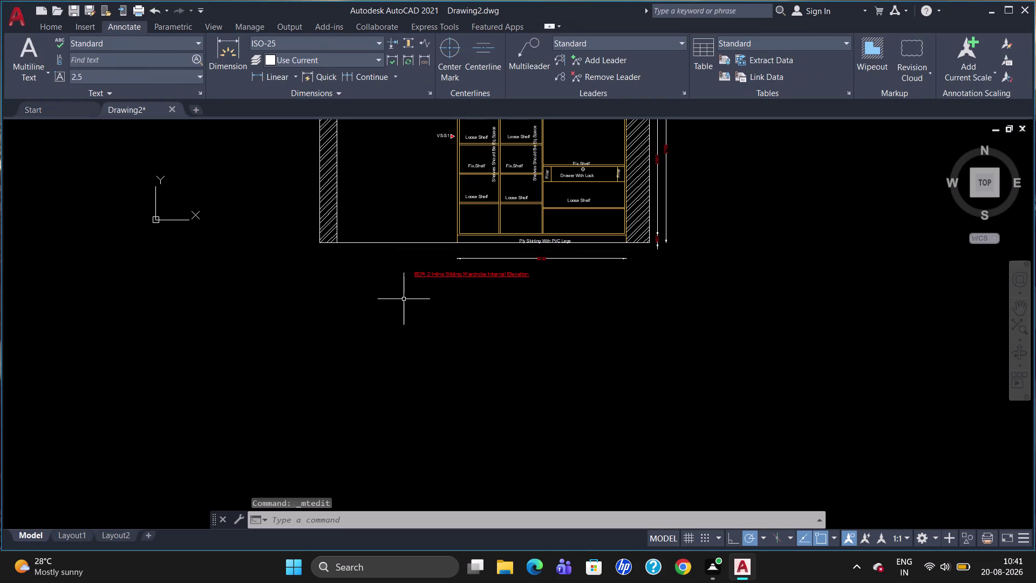
click(424, 273)
click(414, 271)
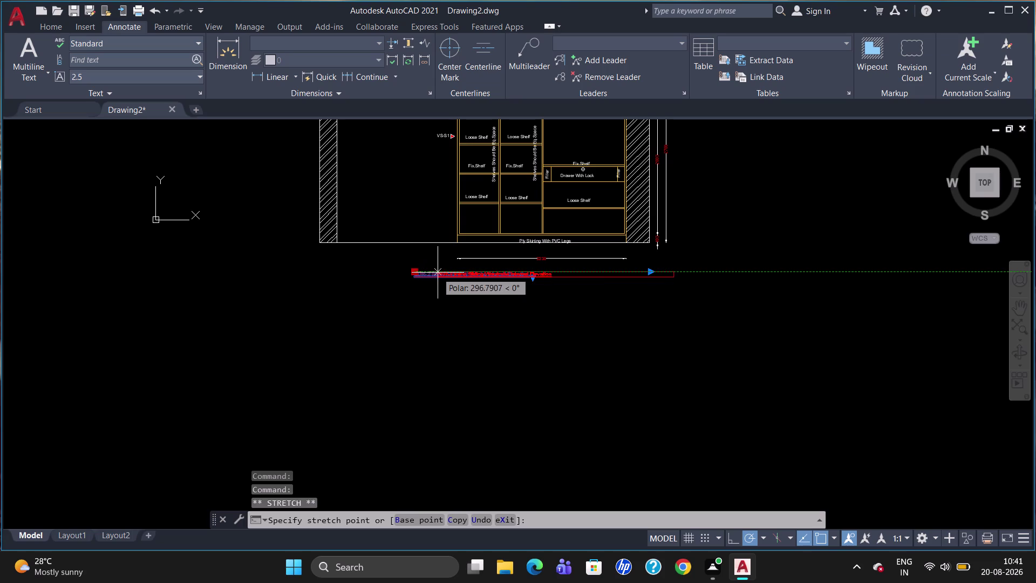
click(448, 273)
key(Escape)
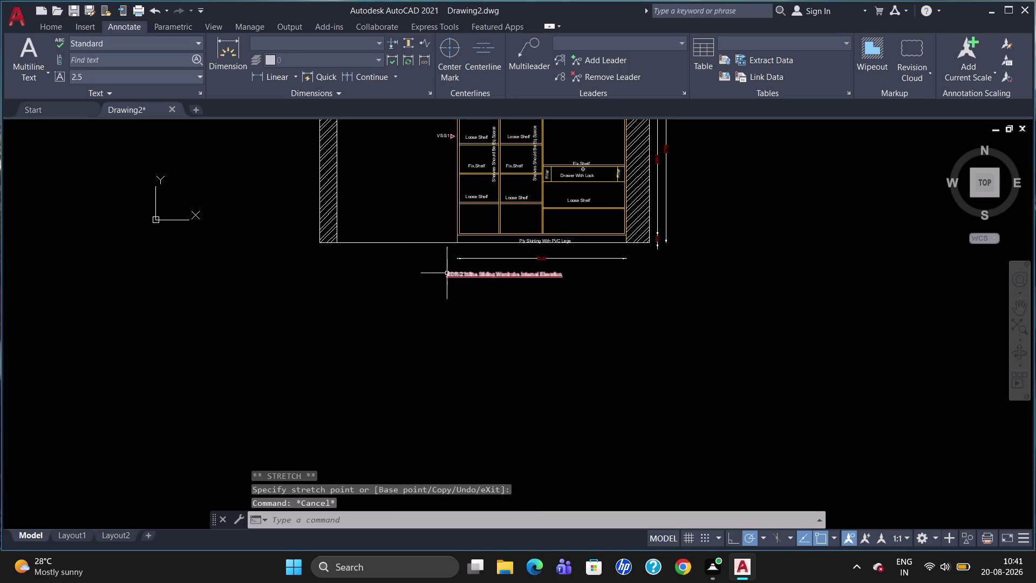
scroll(down, 3)
scroll(up, 3)
scroll(down, 3)
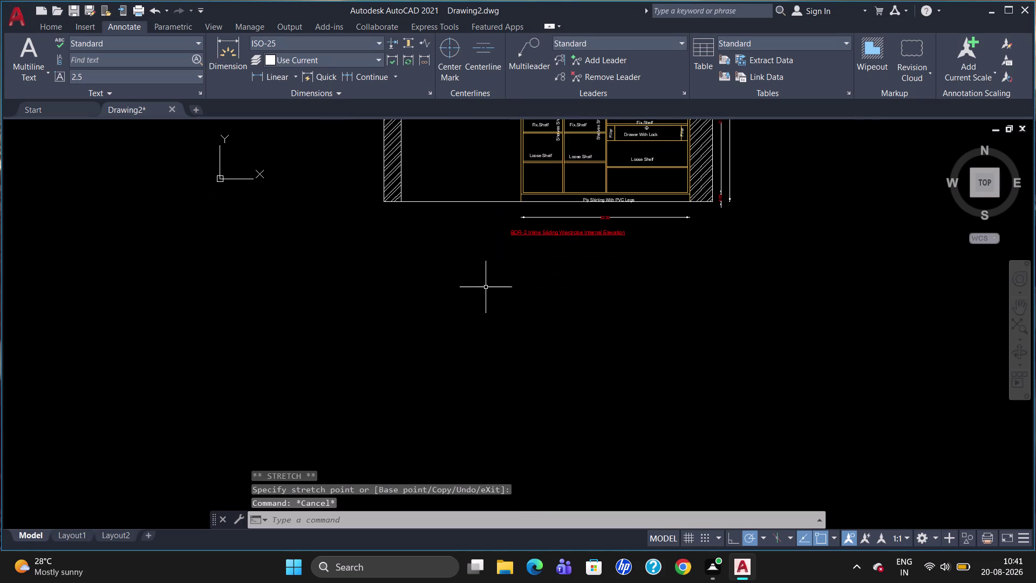
key(l)
key(Return)
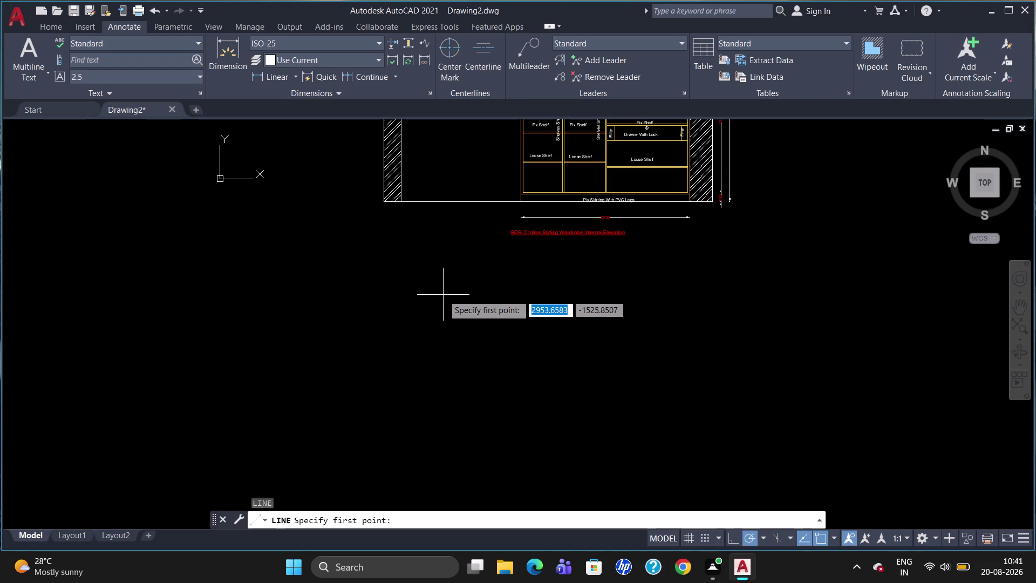
Track 700 below the left wall's bottom corner and draw a 4354-long horizontal line.
click(383, 205)
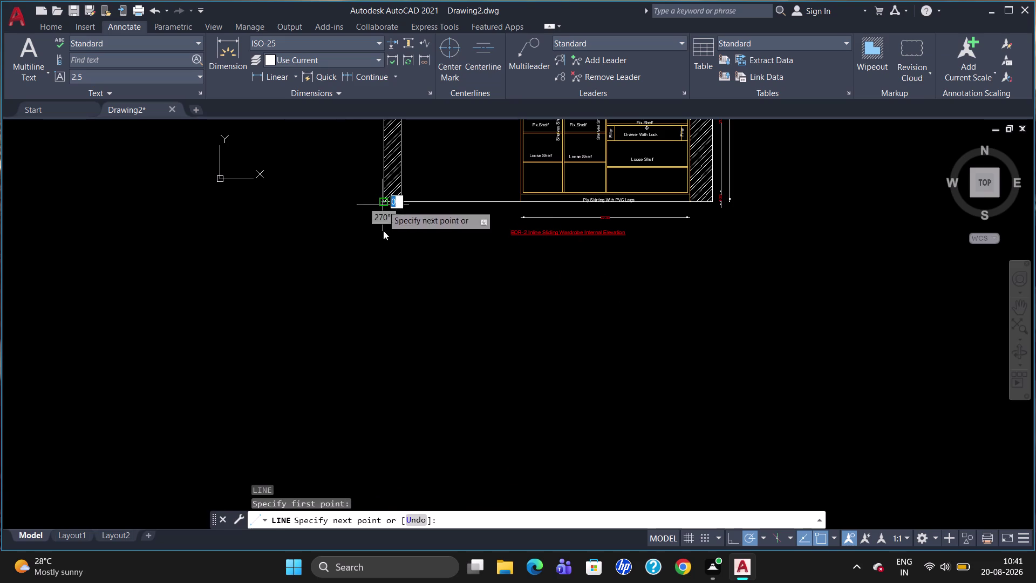
text(t)
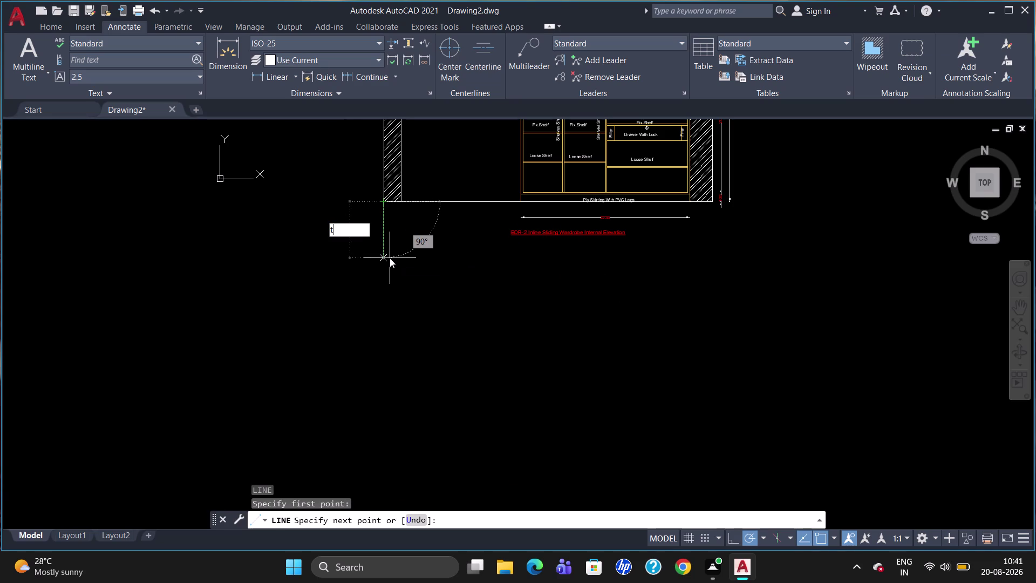
text(k)
key(Return)
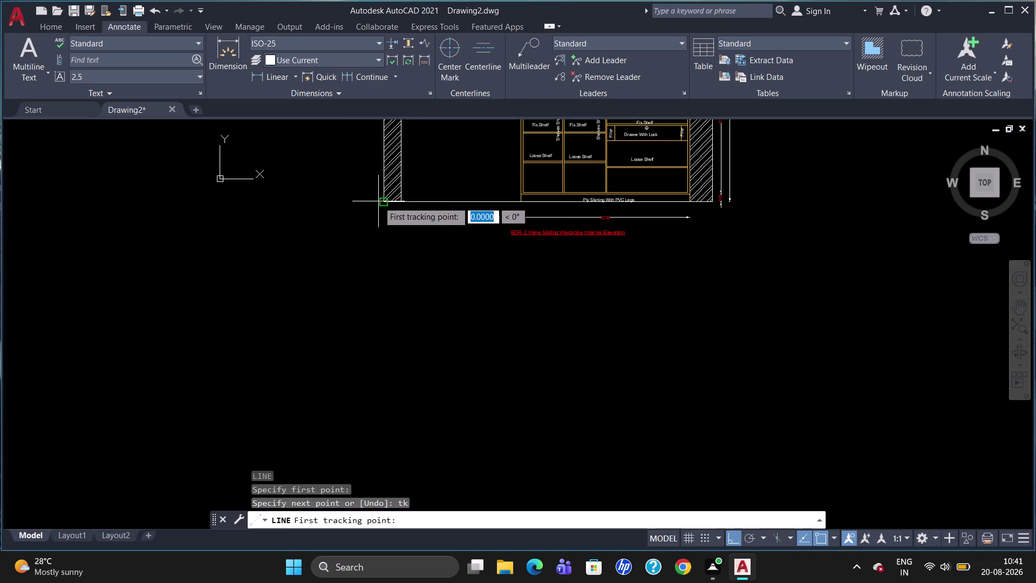
click(383, 200)
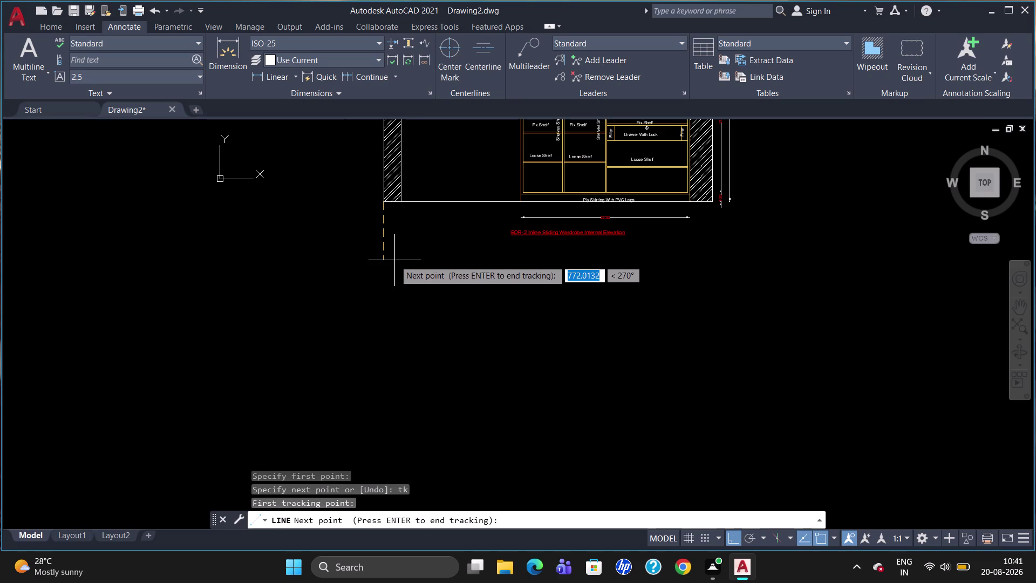
text(70)
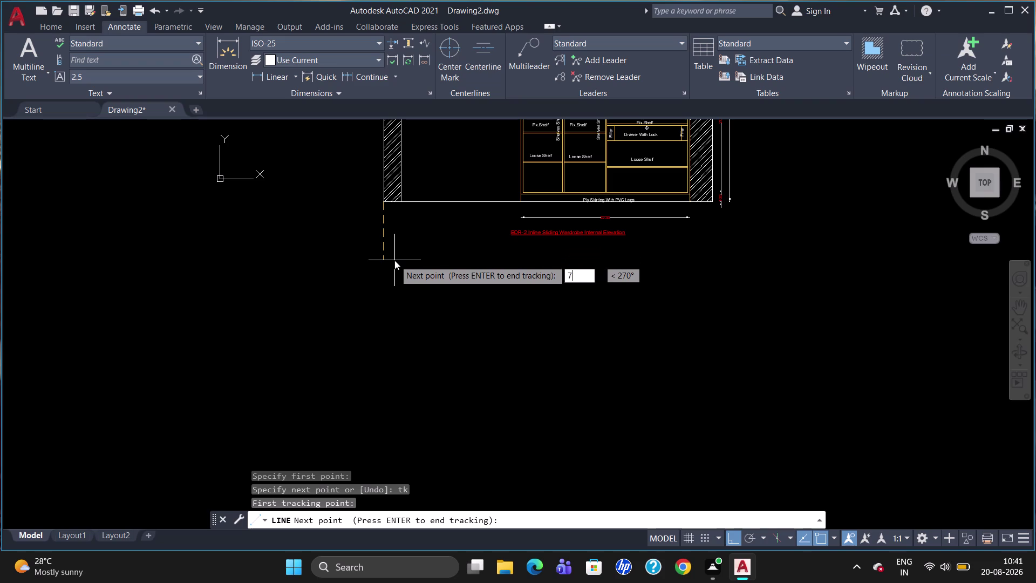
text(0)
key(Return)
key(Return)
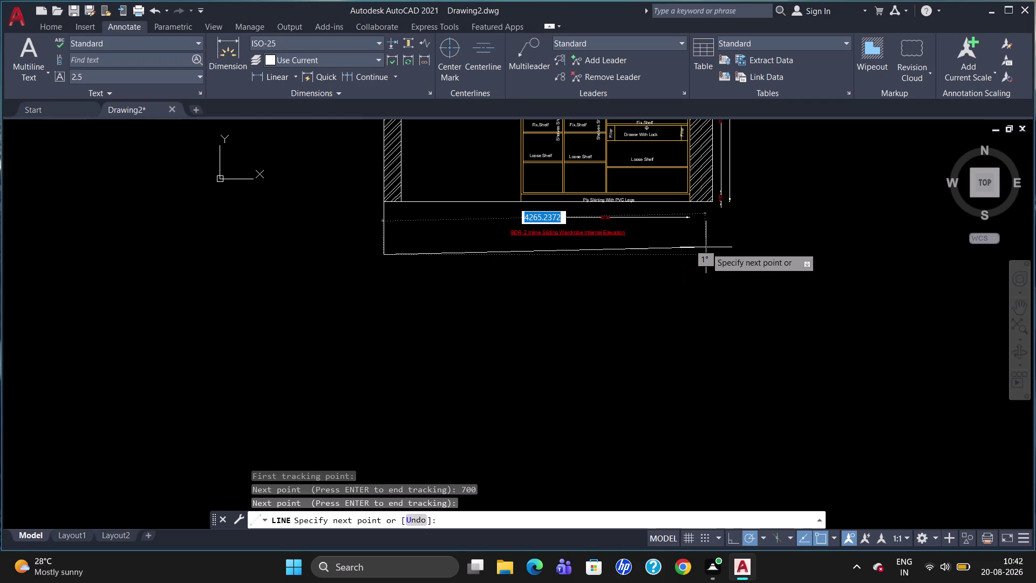
text(434)
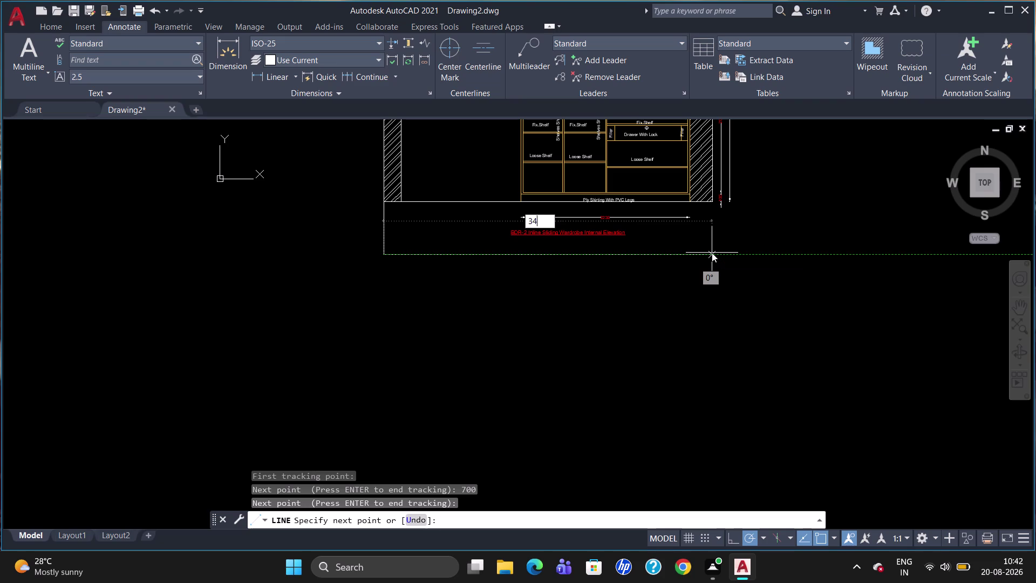
key(BackSpace)
text(54)
key(Return)
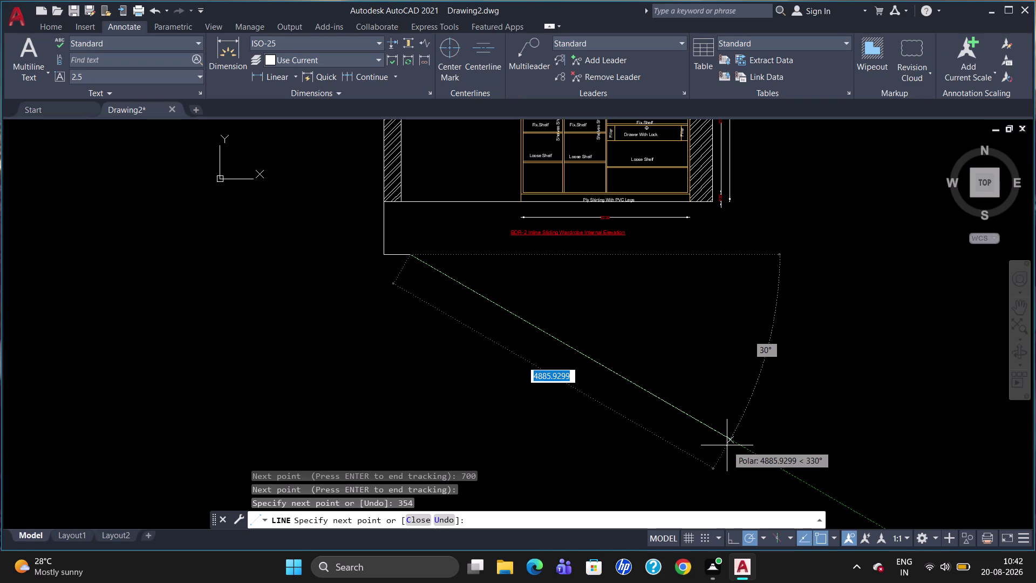
Erase the stray short vertical line.
key(Escape)
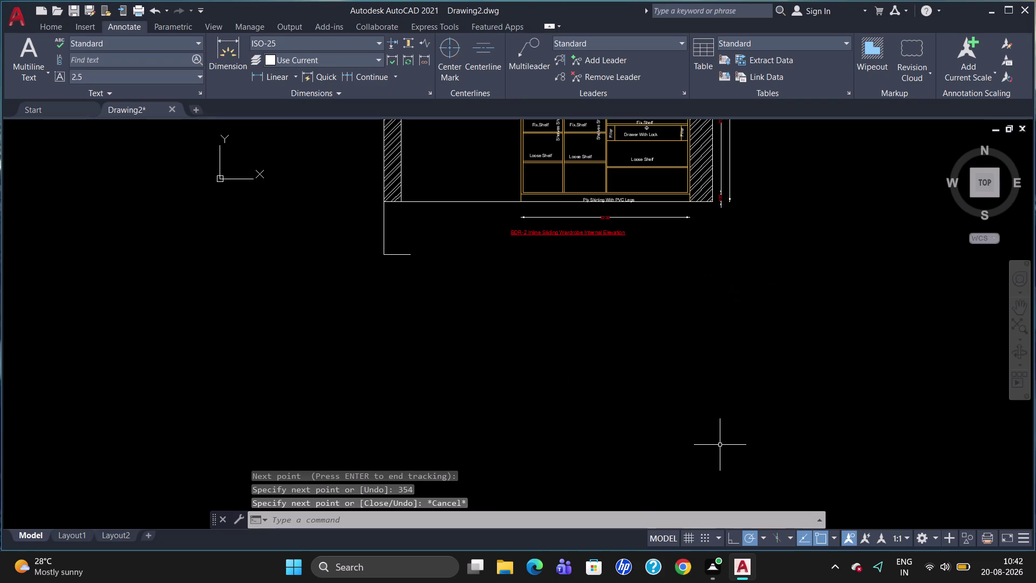
click(384, 227)
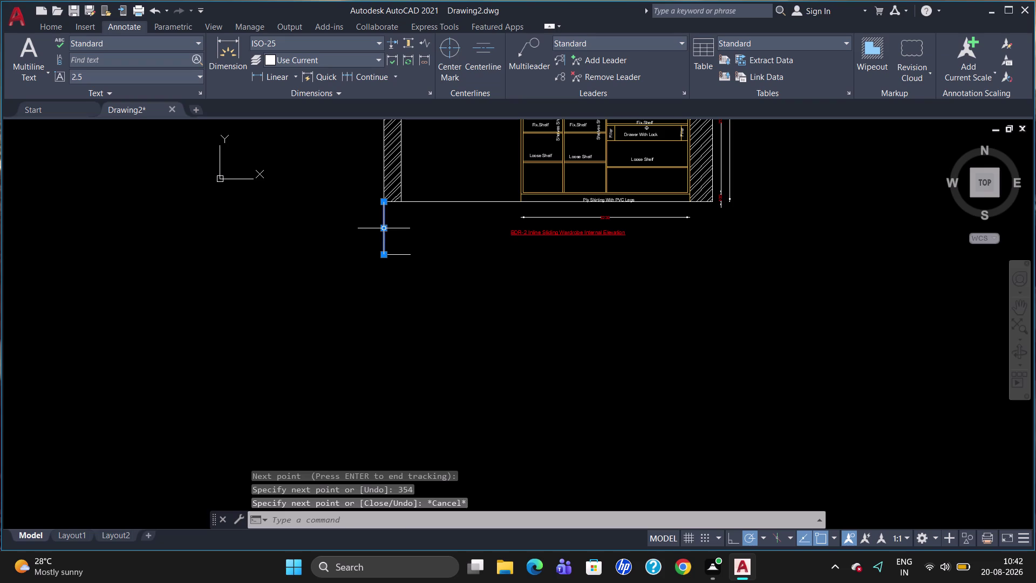
key(Delete)
Draw the 4354-long top edge and the 1000-long right side line.
key(l)
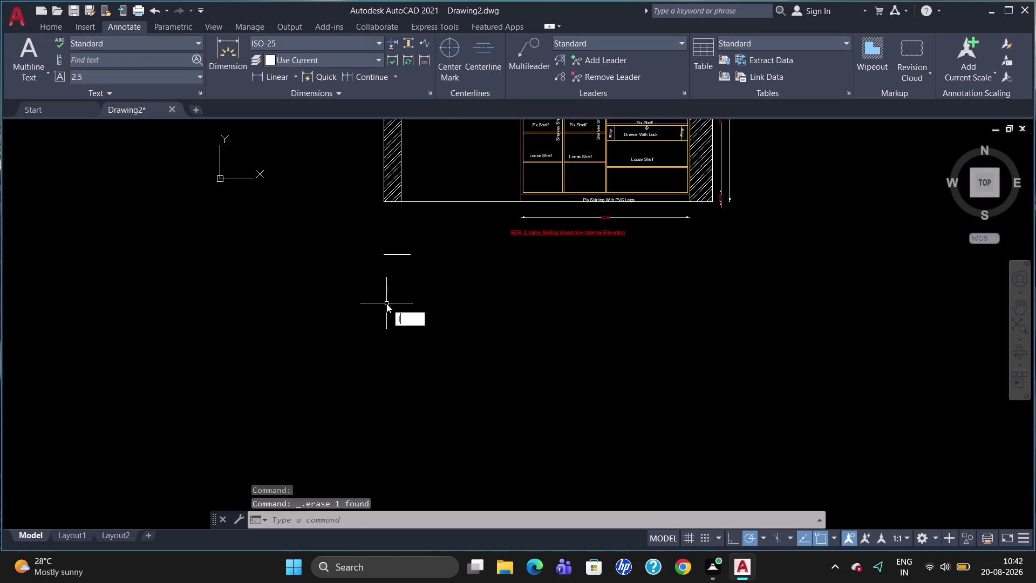
key(Return)
click(383, 251)
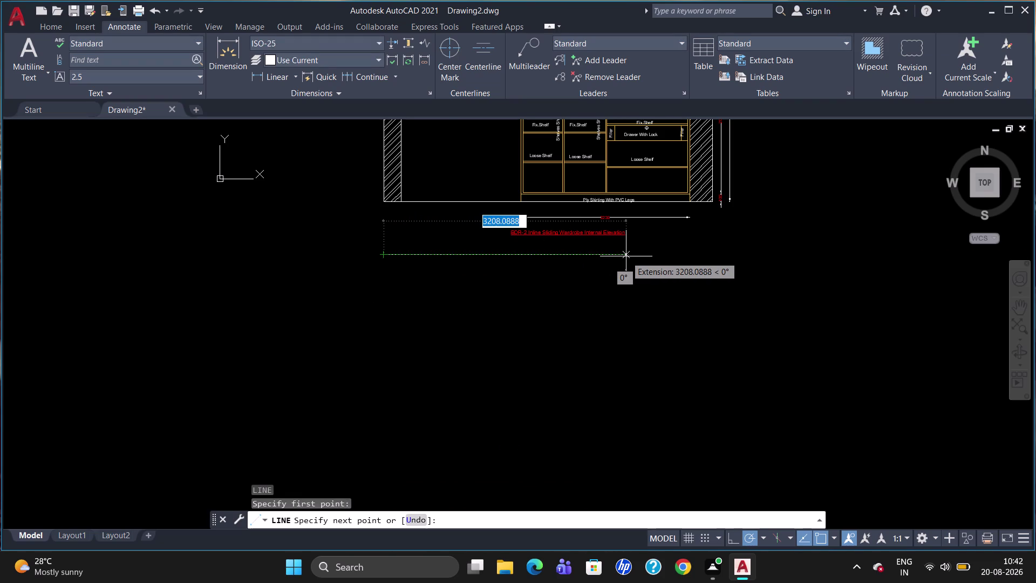
text(4354)
key(Return)
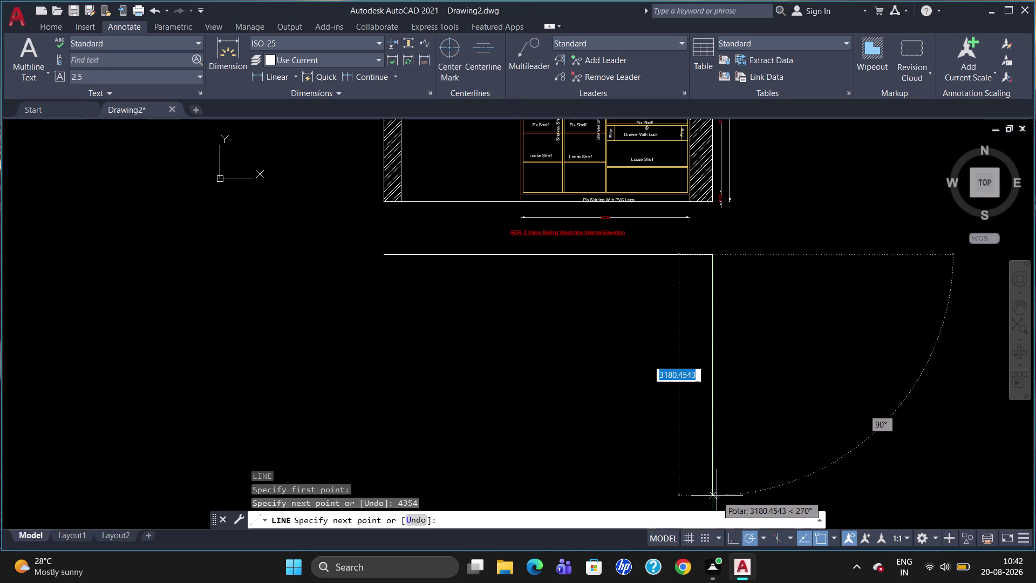
text(1000)
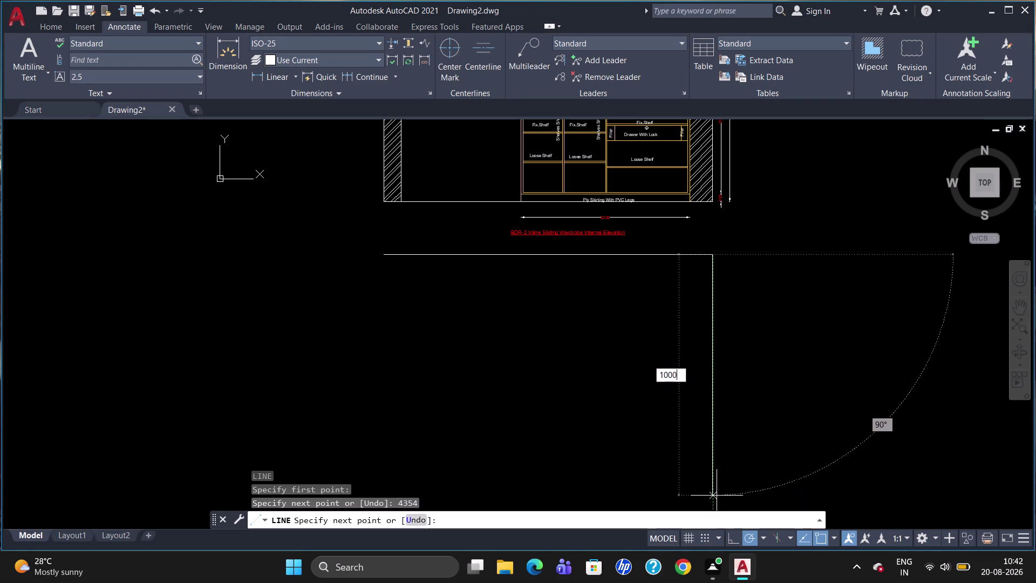
key(Return)
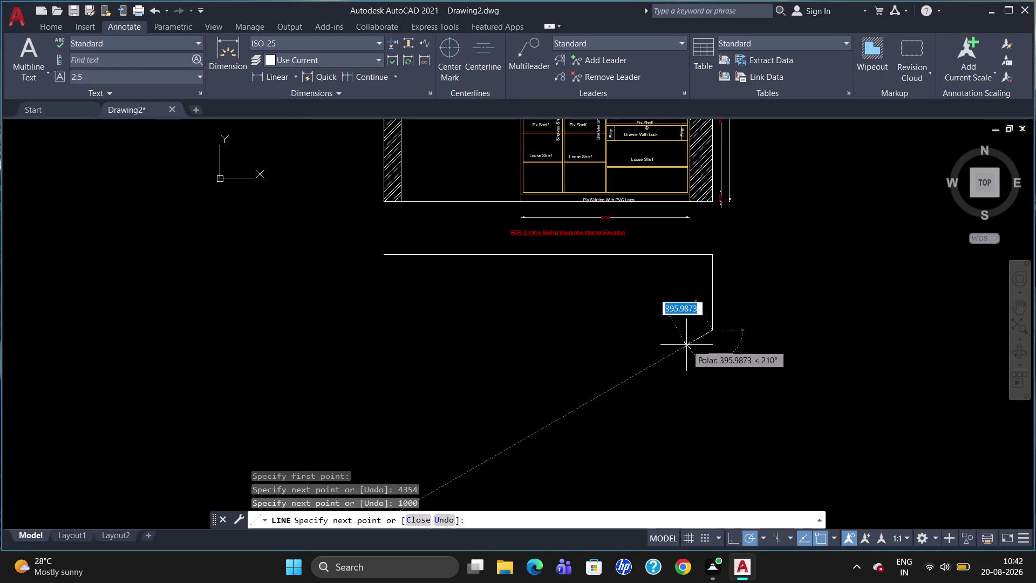
key(Escape)
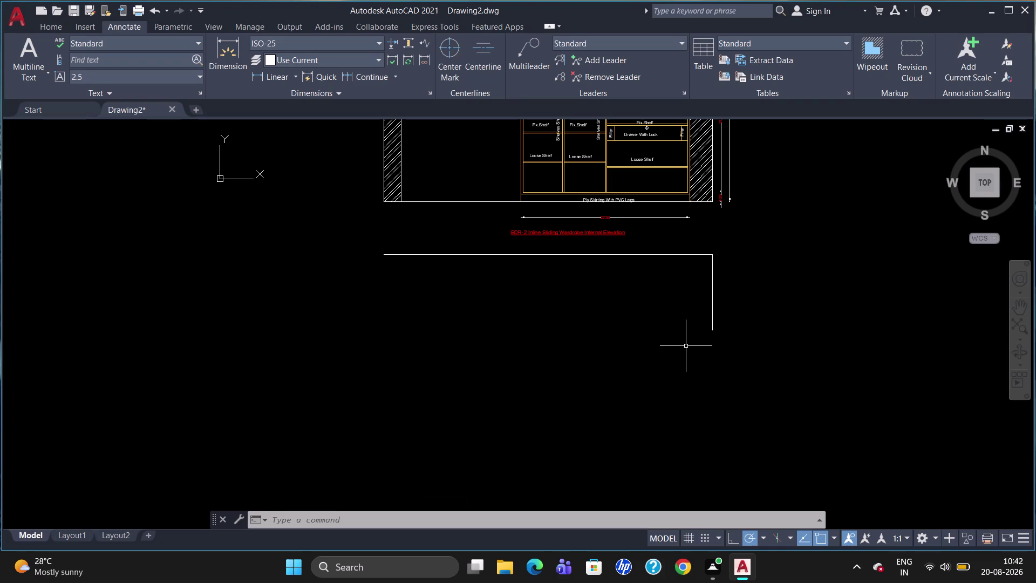
Draw the left side line down from the top-left corner.
key(l)
key(Return)
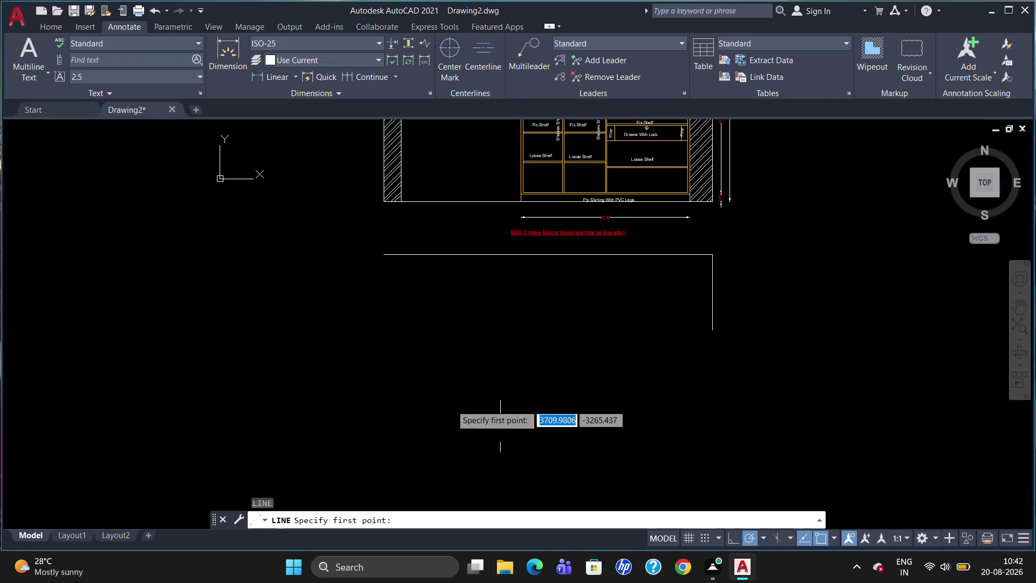
drag(386, 255, 389, 264)
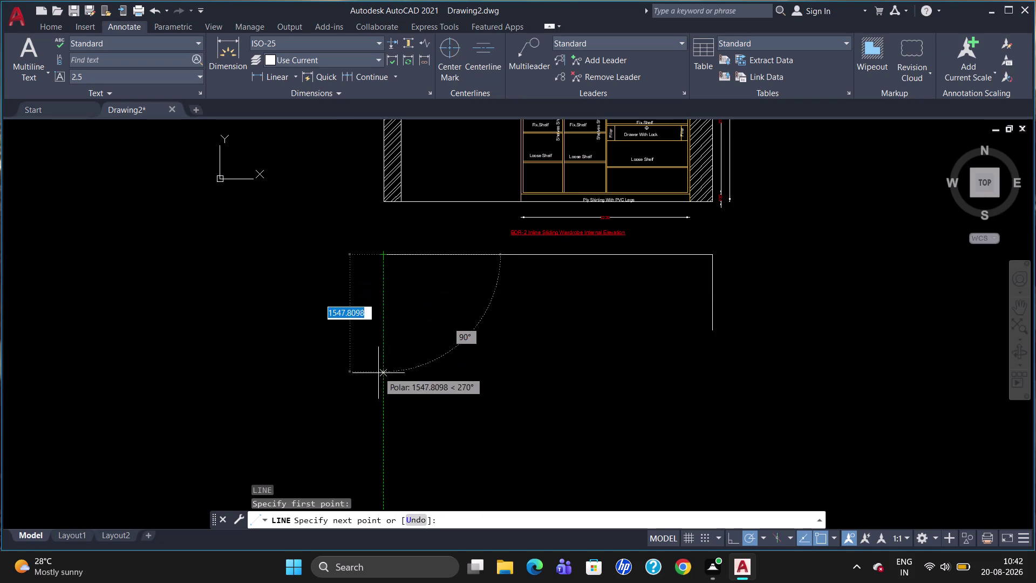
click(378, 374)
key(Escape)
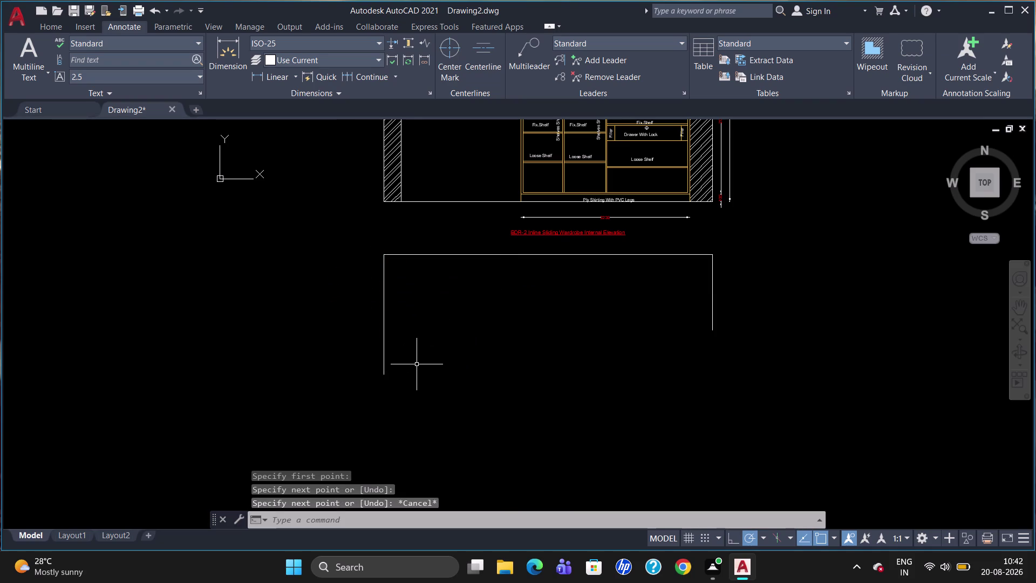
key(0)
key(BackSpace)
key(o)
key(Return)
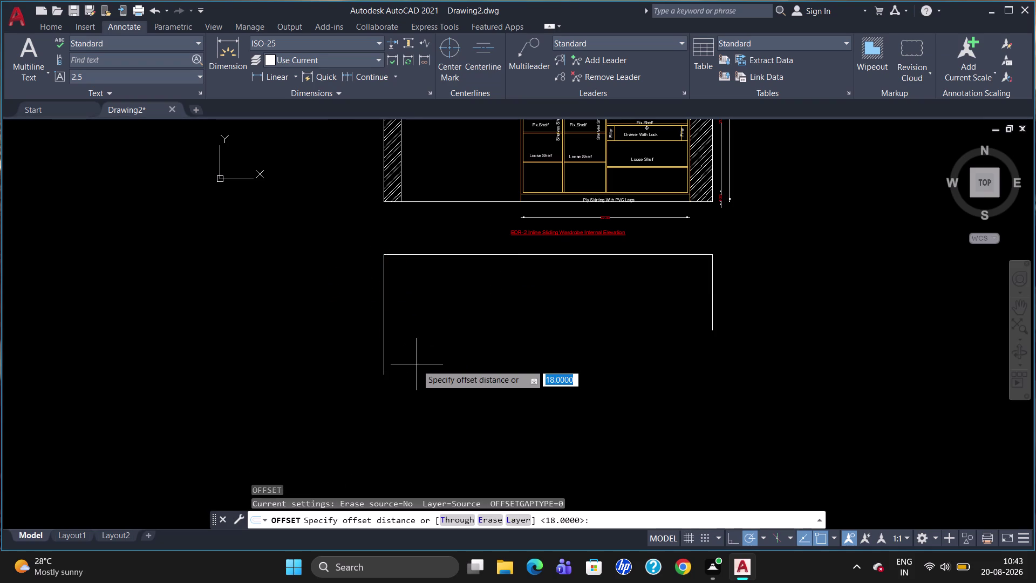
Offset the left side 229 inward and the top edge 235 down for the top panel.
text(229)
key(Return)
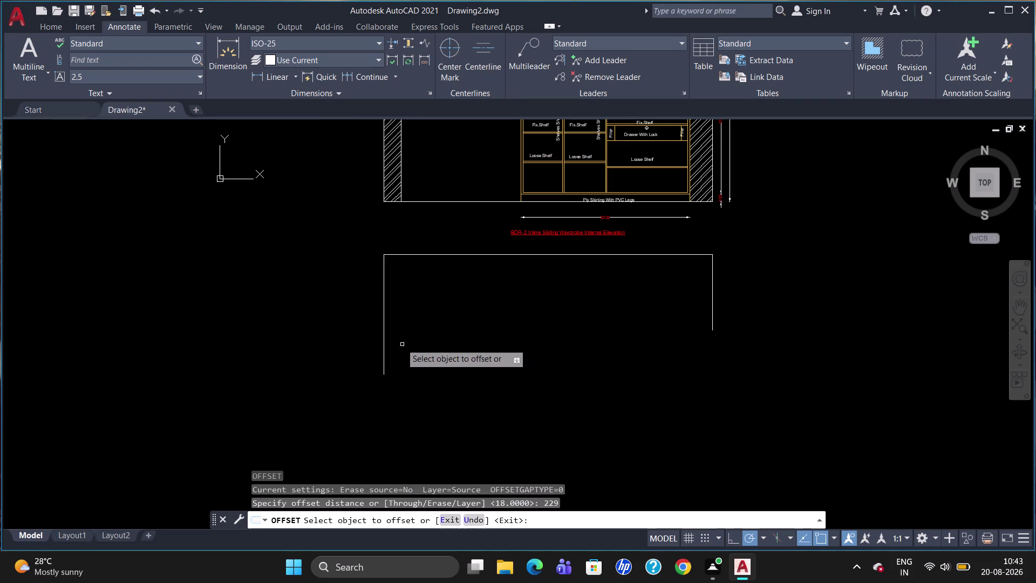
click(383, 332)
click(436, 343)
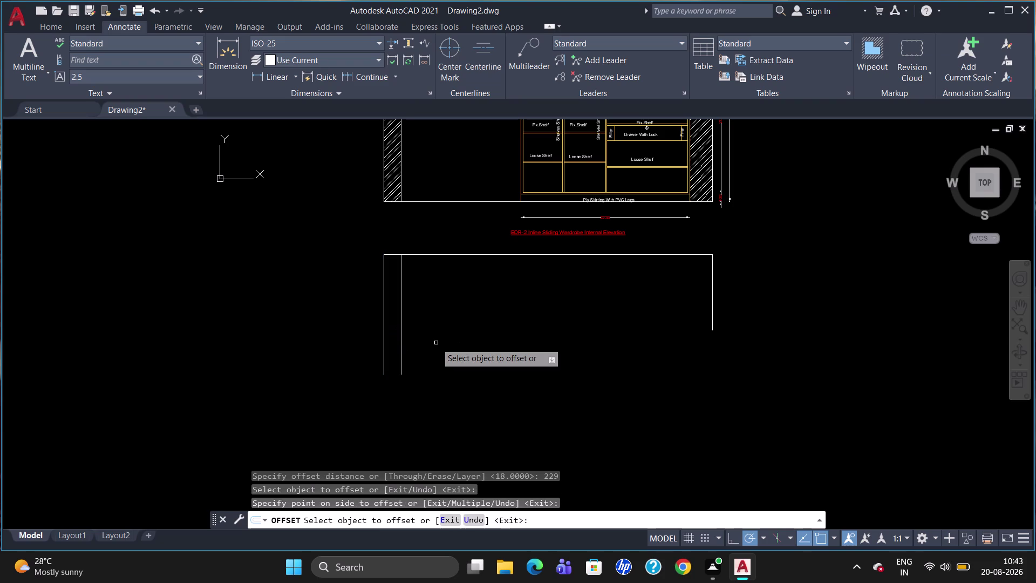
click(524, 254)
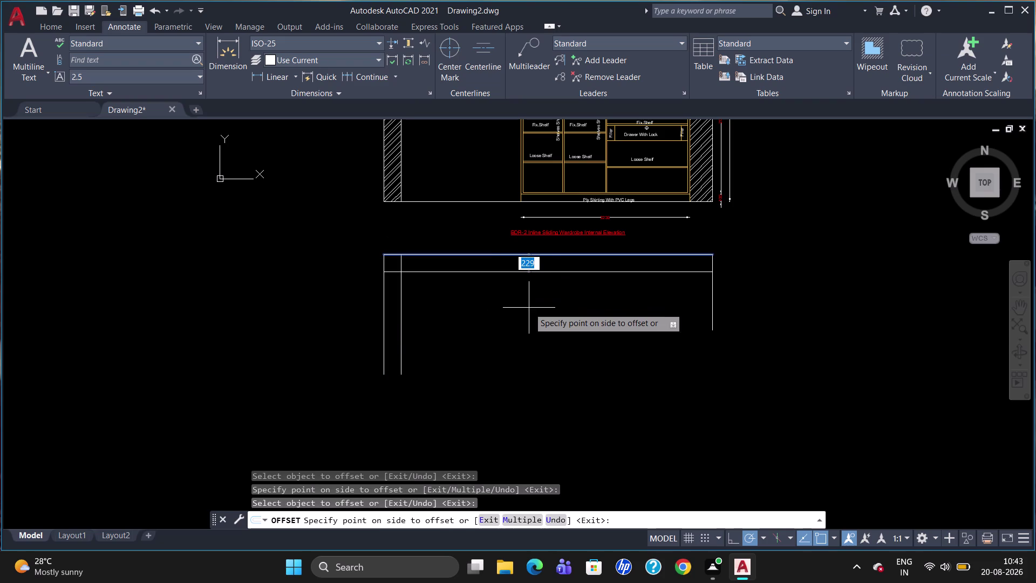
text(235)
key(Return)
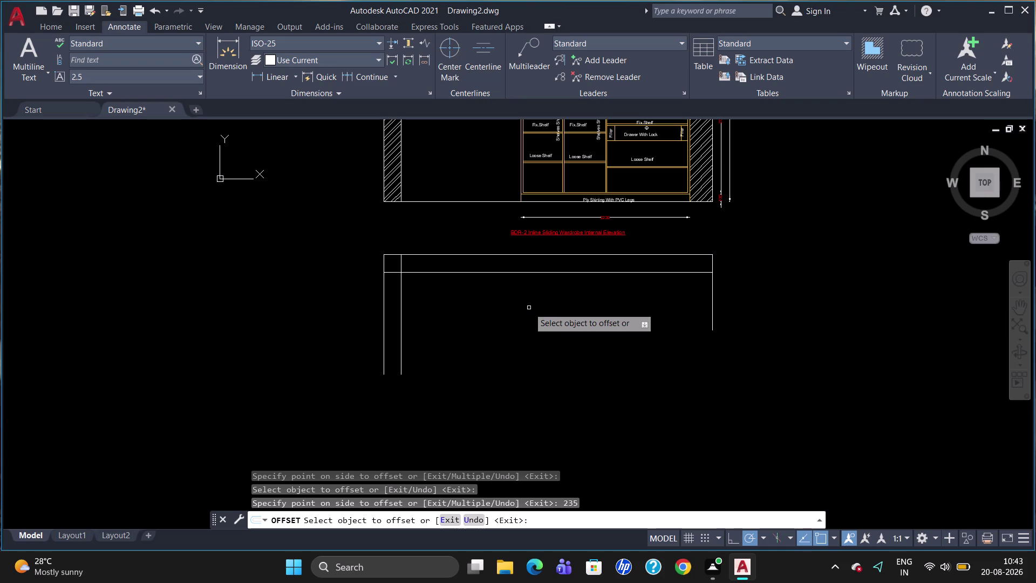
key(Escape)
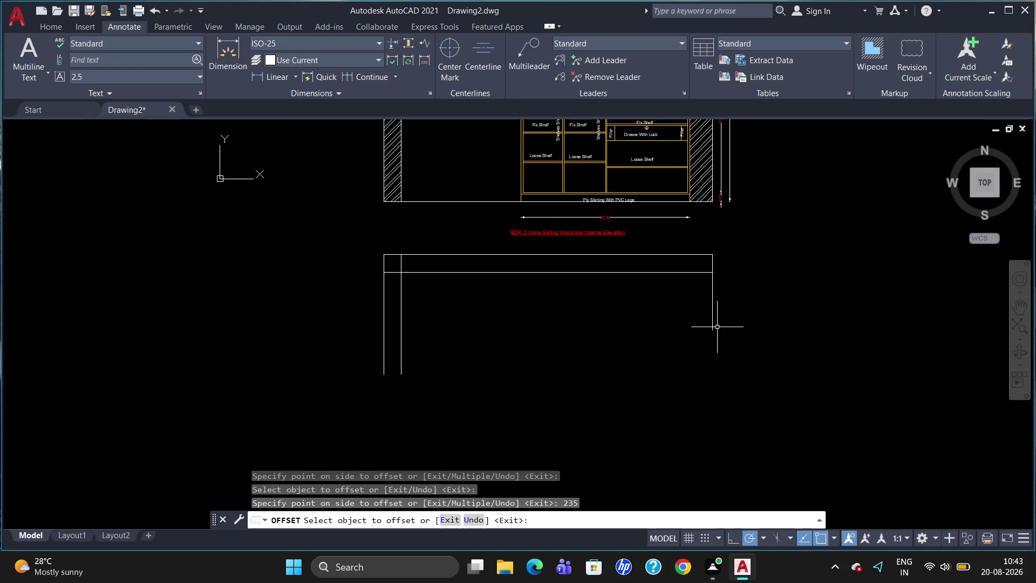
Extend the right side line further down with a new line.
key(l)
key(Return)
click(716, 332)
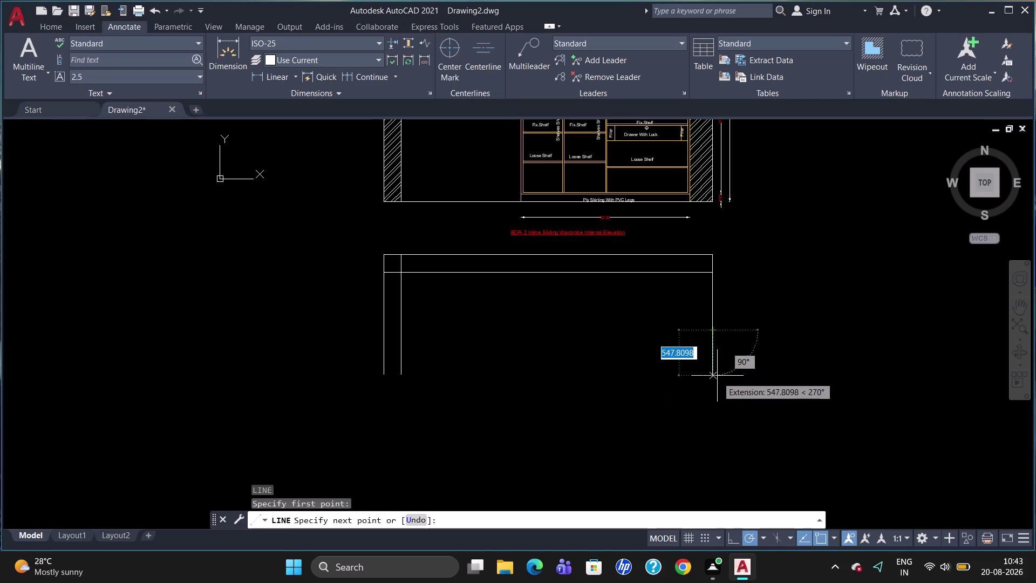
click(714, 426)
key(Escape)
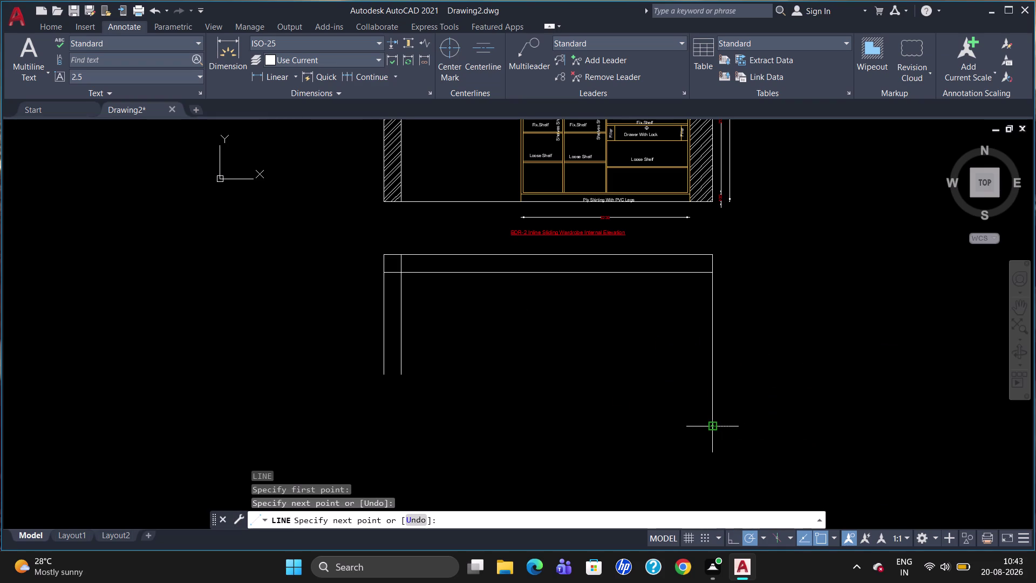
Offset the right outer wall lines 304 units inward.
key(o)
key(Return)
text(30)
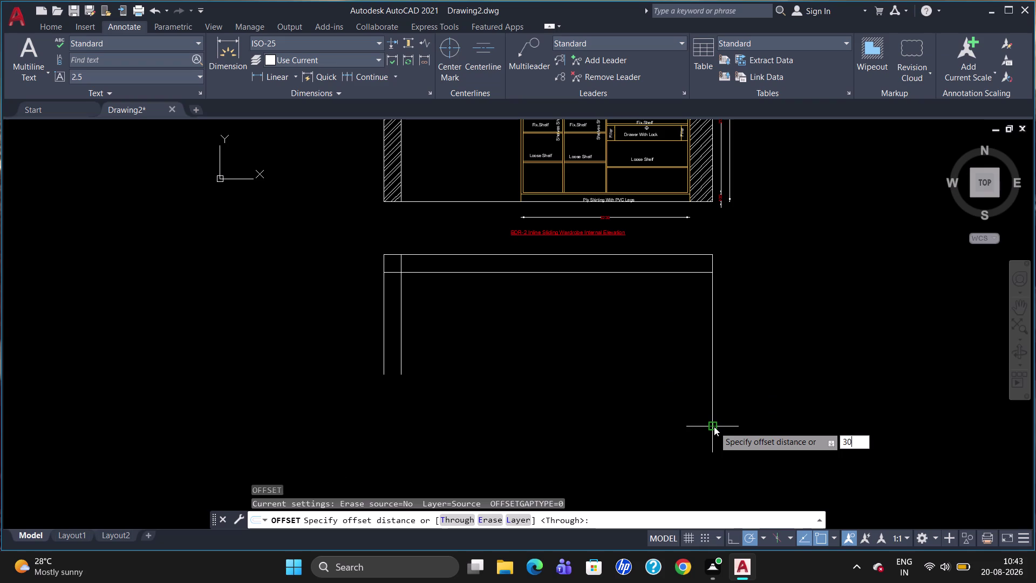
text(4)
key(Return)
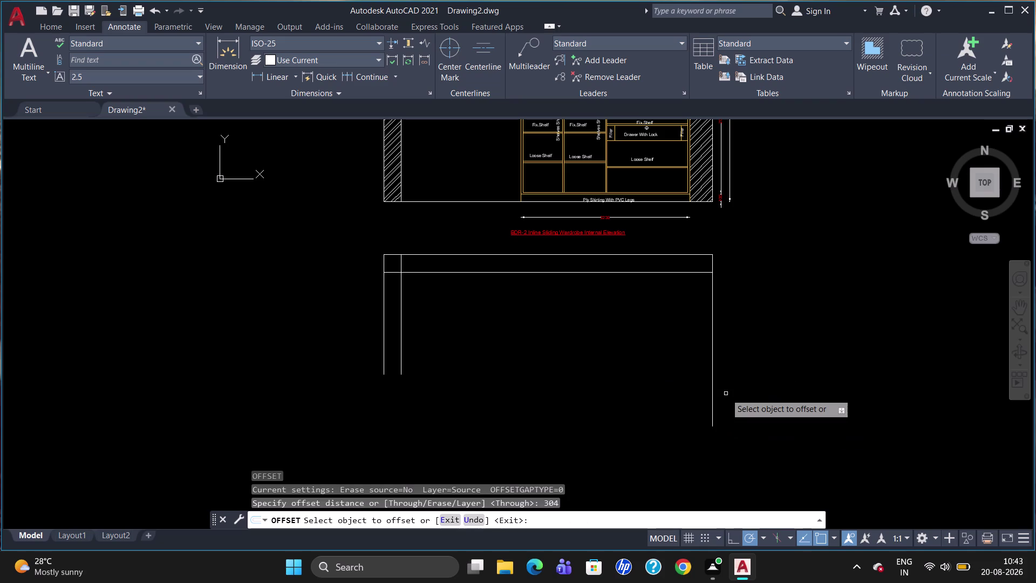
click(714, 376)
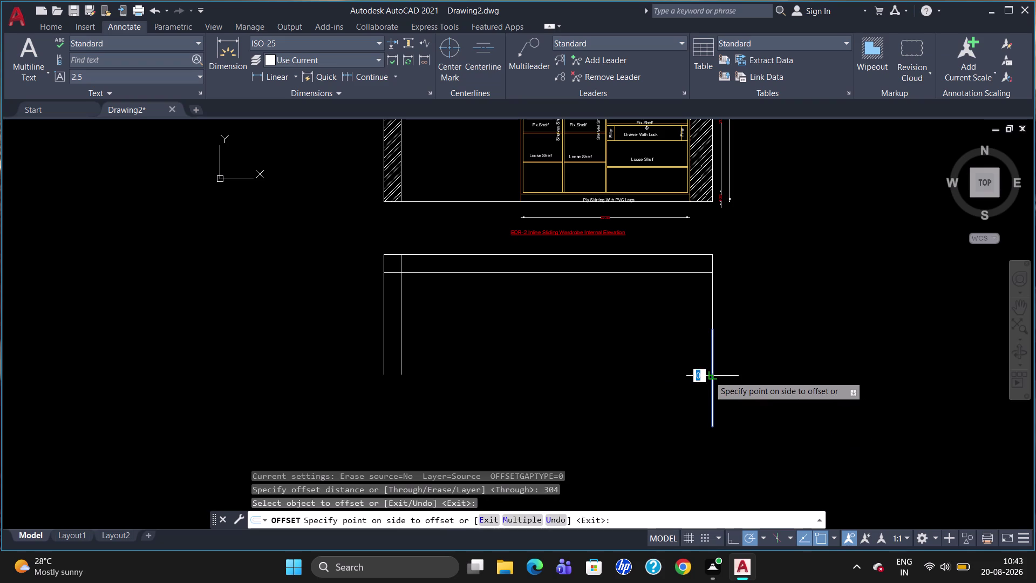
click(705, 377)
click(712, 307)
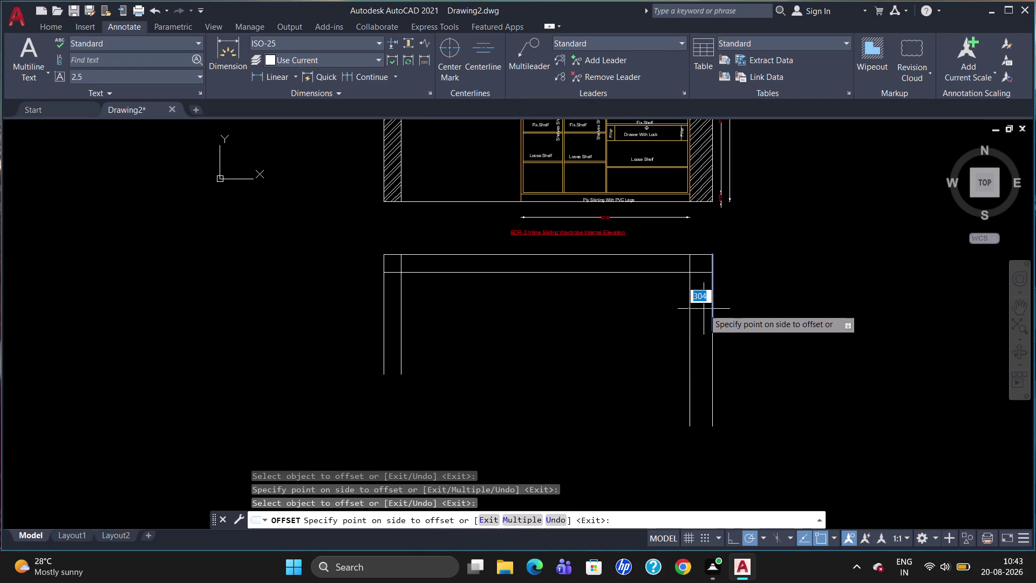
click(703, 309)
key(Escape)
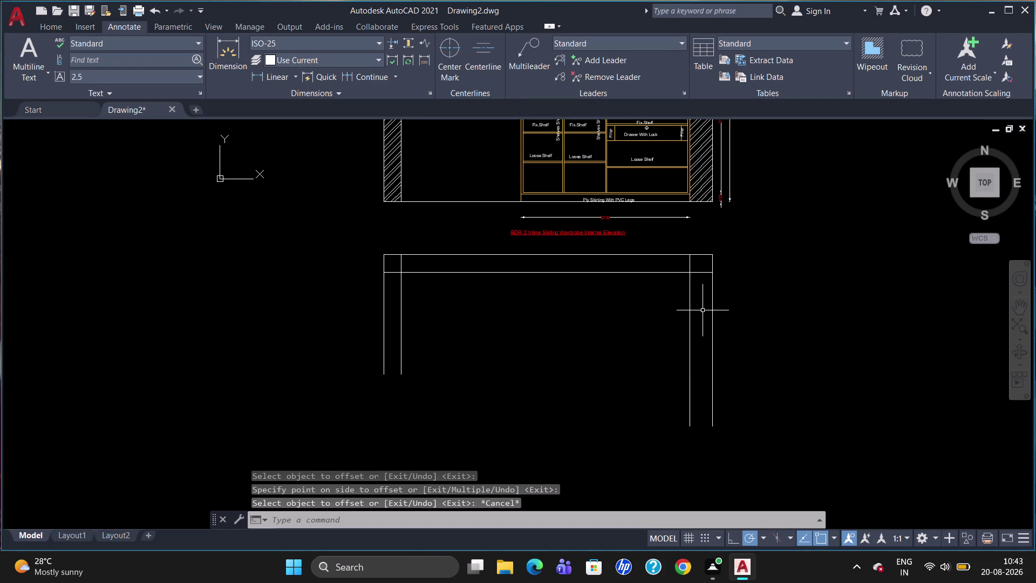
text(tr)
key(Return)
key(Return)
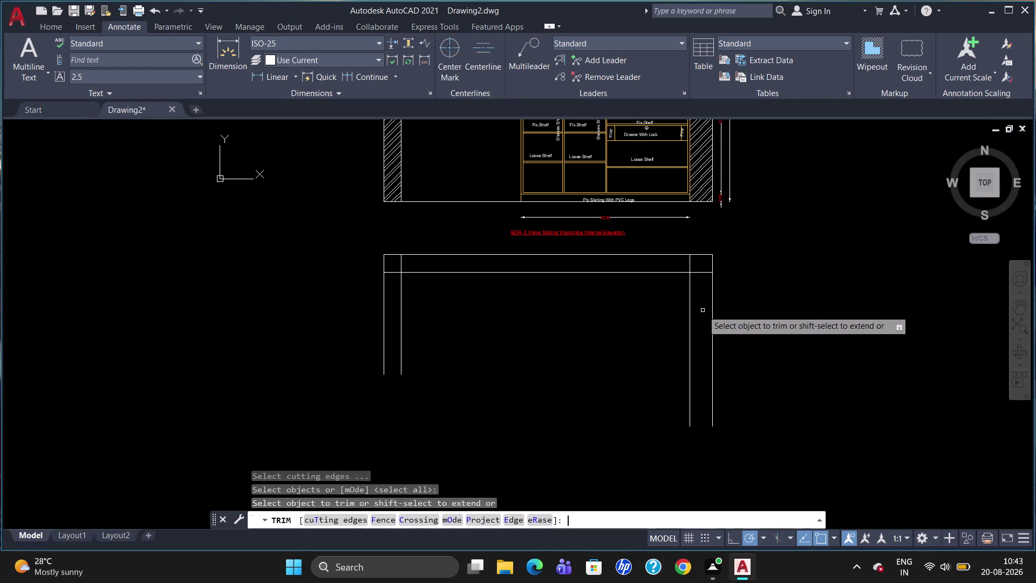
Trim the top panel's lower edge and another overhanging segment at the 304 line.
click(400, 261)
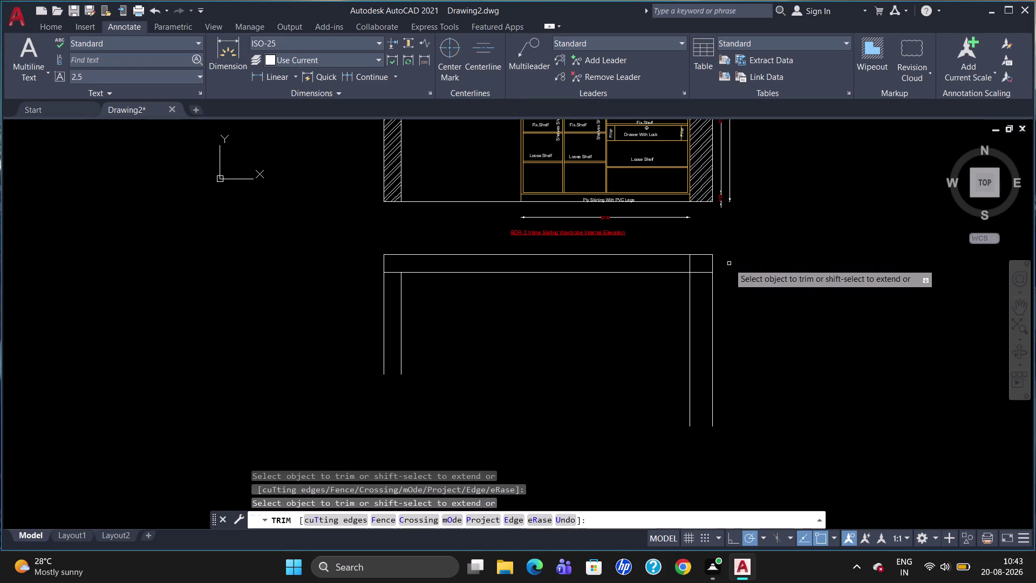
click(699, 274)
key(Escape)
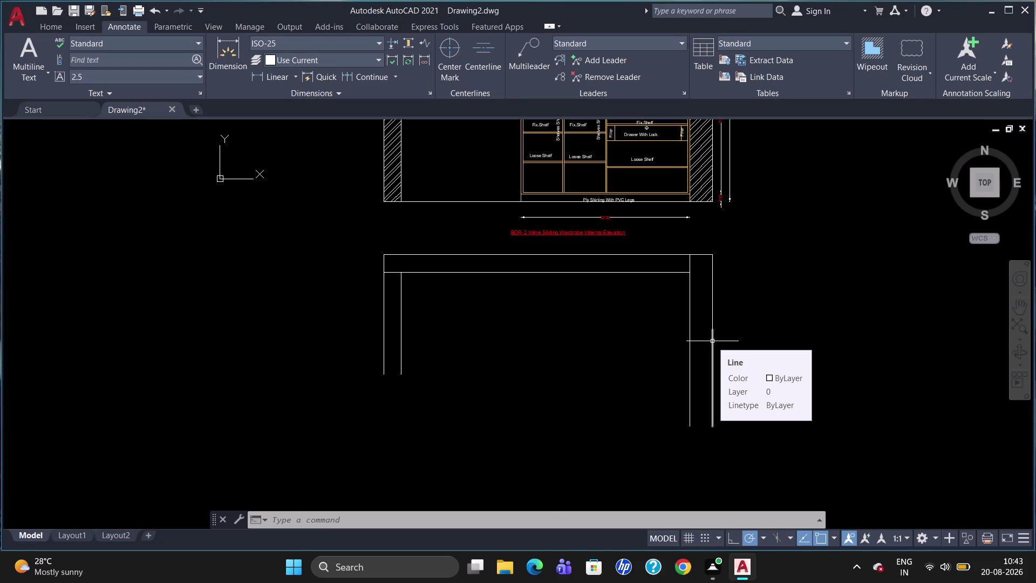
Draw the shelf line from 600 below the top panel's inner corner to the left inner wall.
key(l)
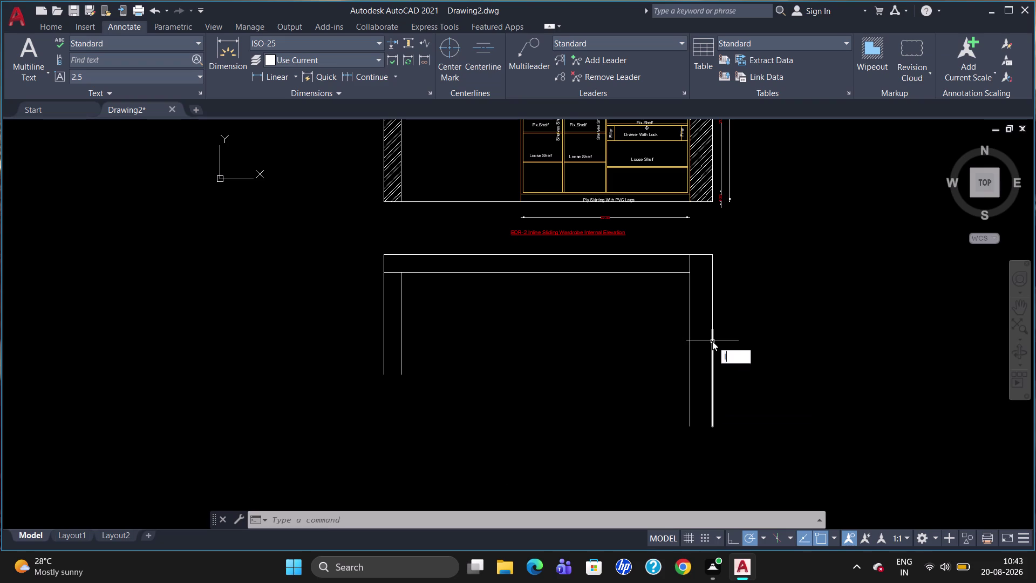
key(Return)
text(tk)
key(Return)
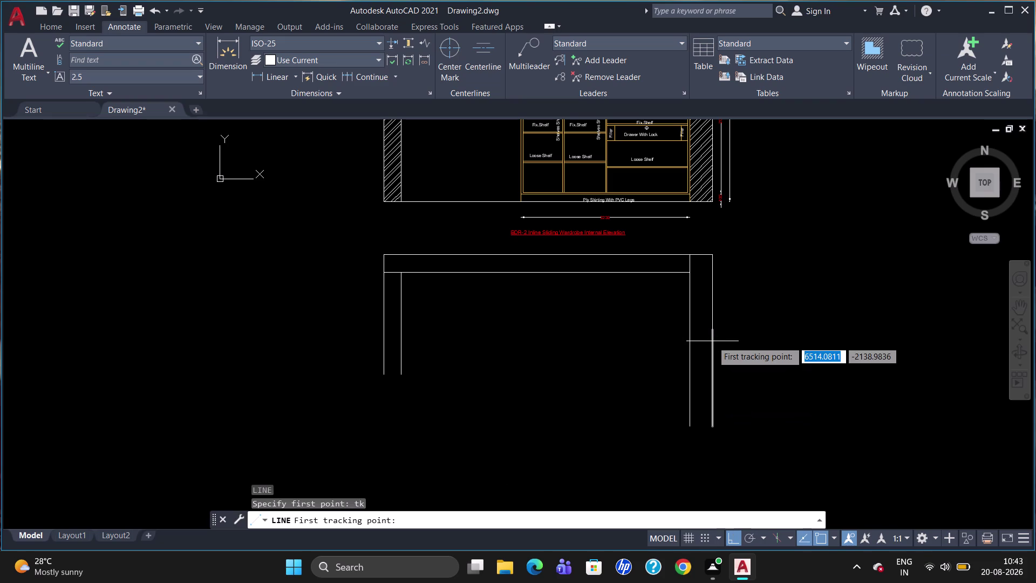
click(689, 276)
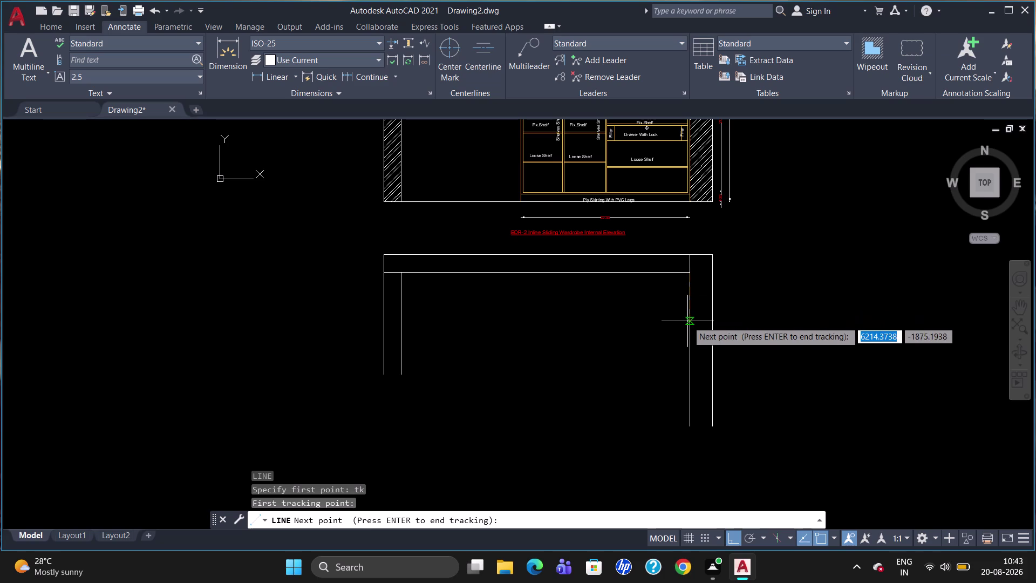
text(60)
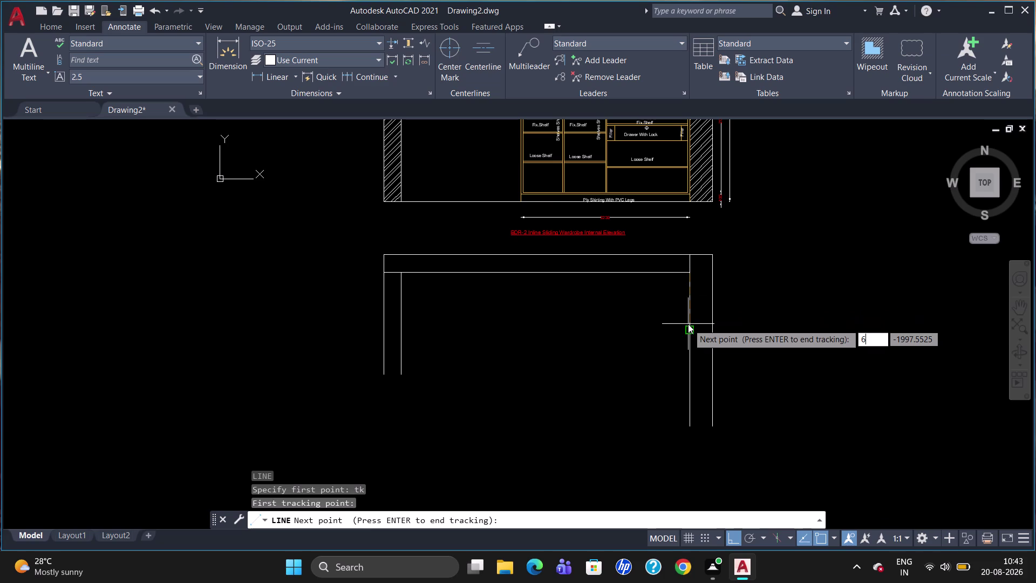
text(0)
key(Return)
key(Return)
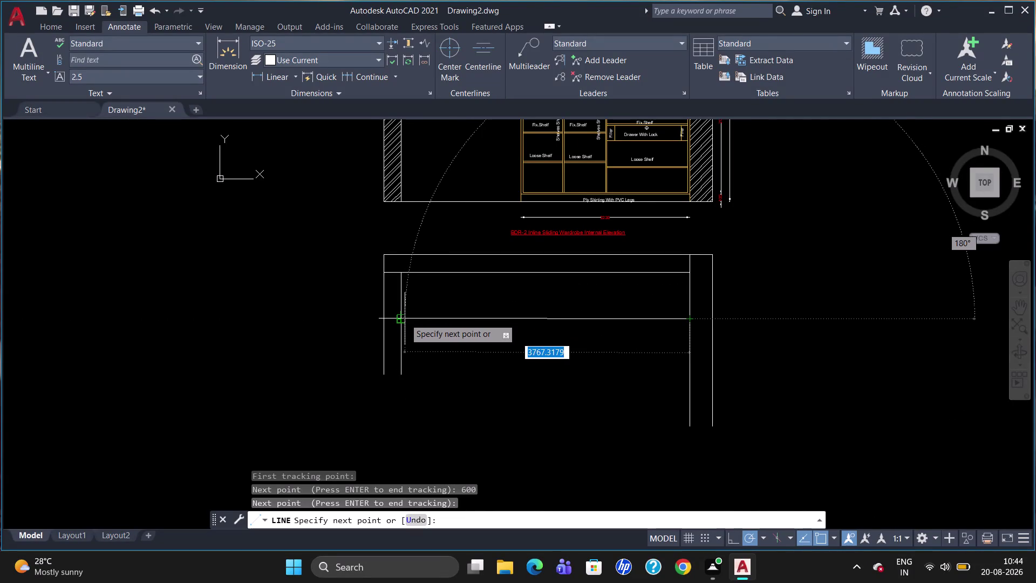
scroll(up, 3)
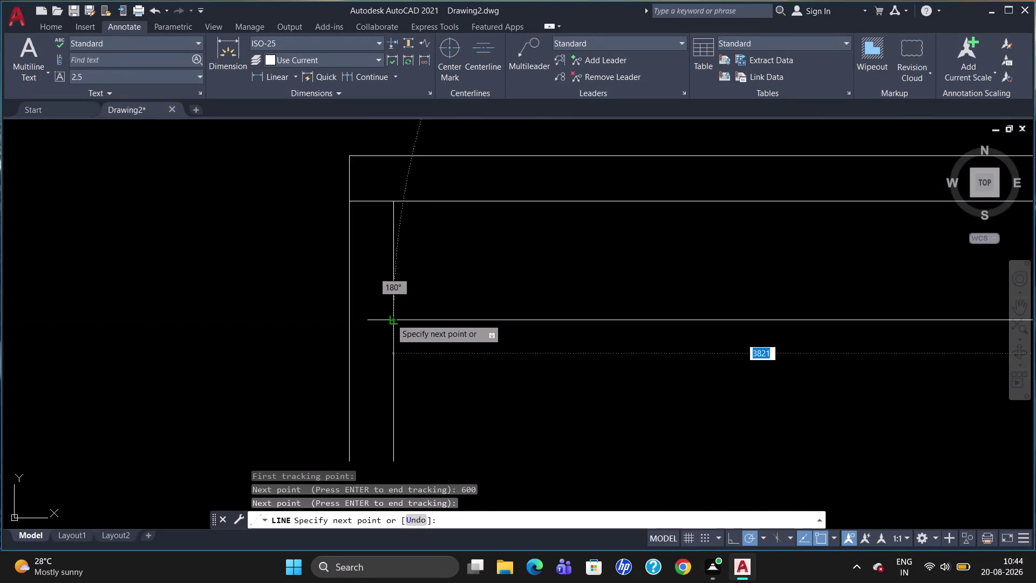
click(390, 318)
key(Escape)
scroll(down, 3)
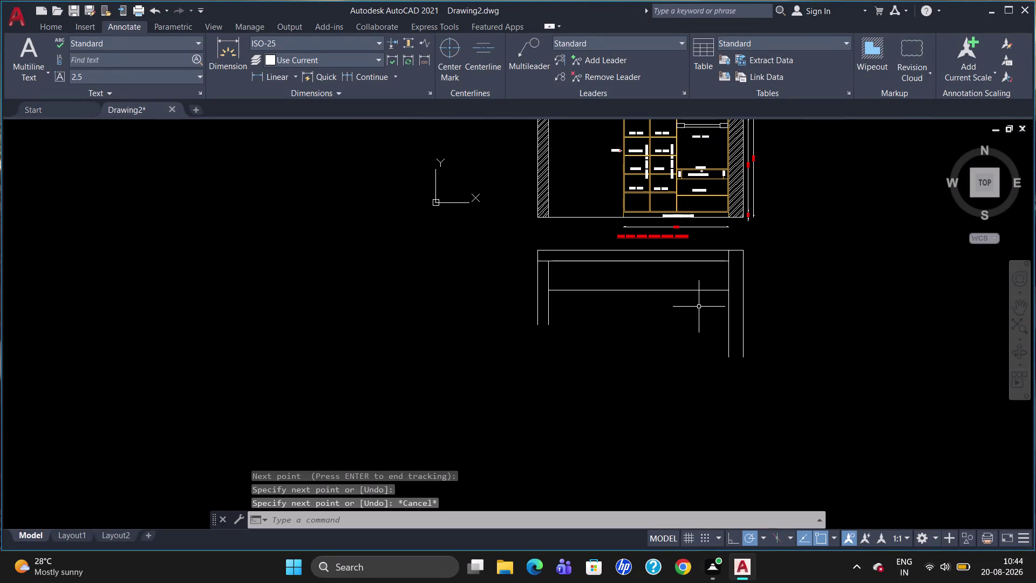
scroll(up, 3)
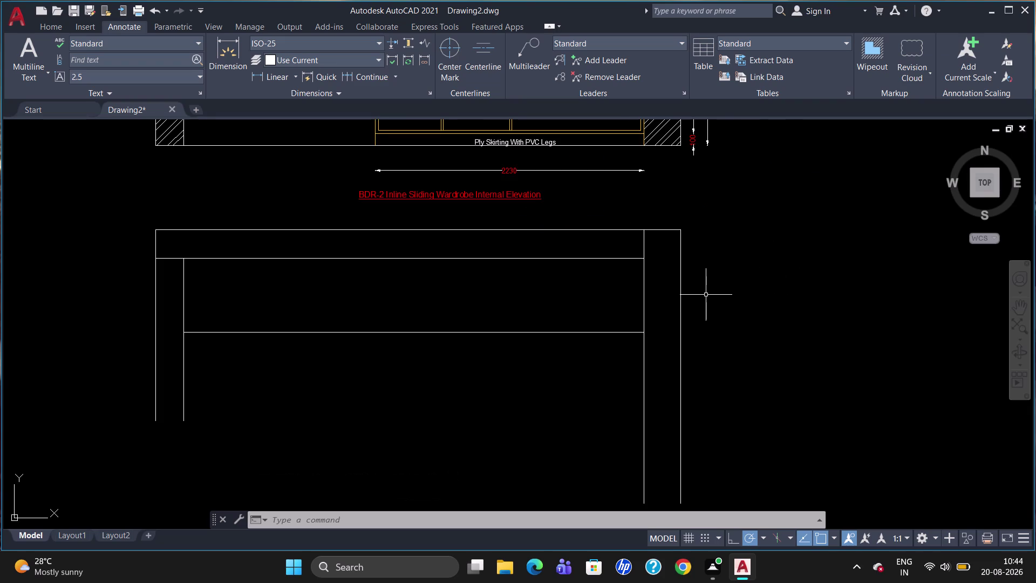
Break the right inner wall line where the shelf meets it.
text(br)
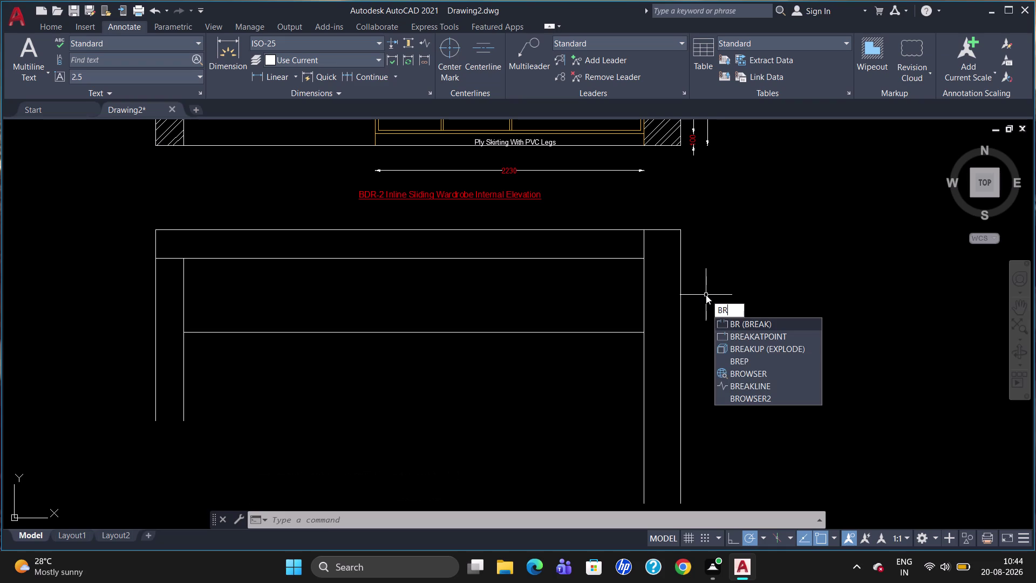
click(724, 339)
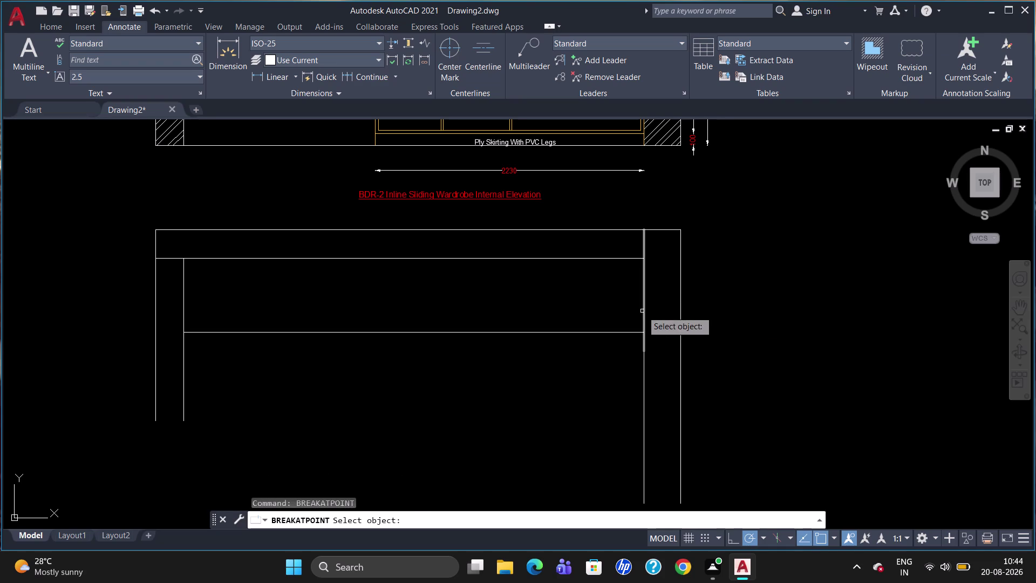
click(643, 310)
click(646, 333)
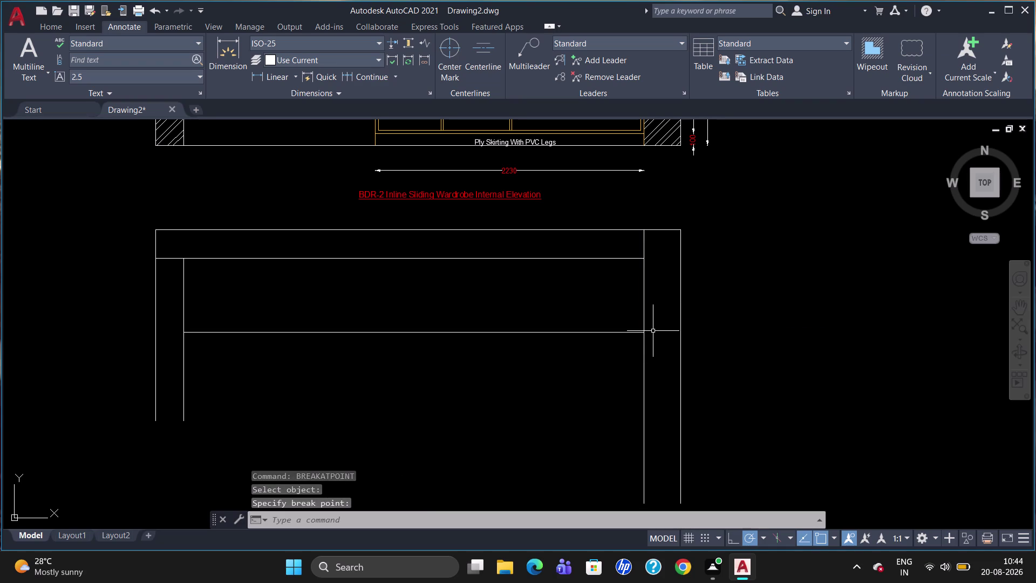
Break the upper part of that line at the top panel's lower edge.
text(br)
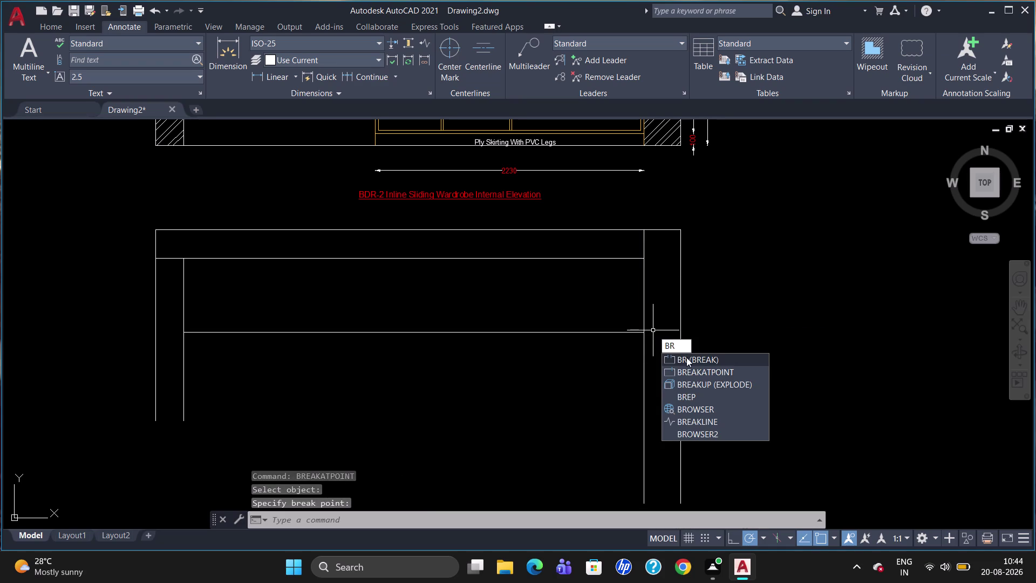
click(689, 371)
click(645, 289)
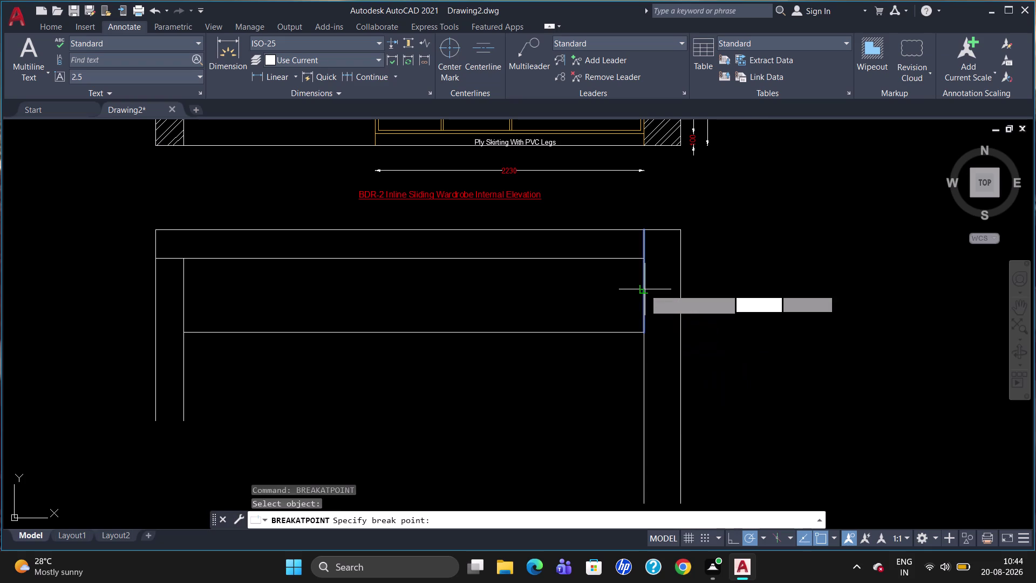
click(643, 258)
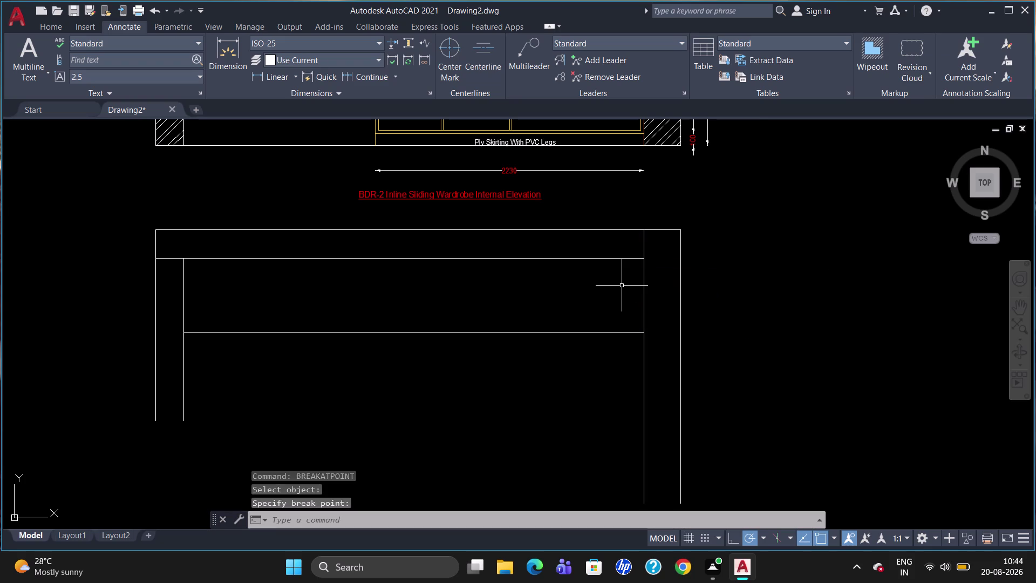
key(o)
key(Return)
text(25)
key(Return)
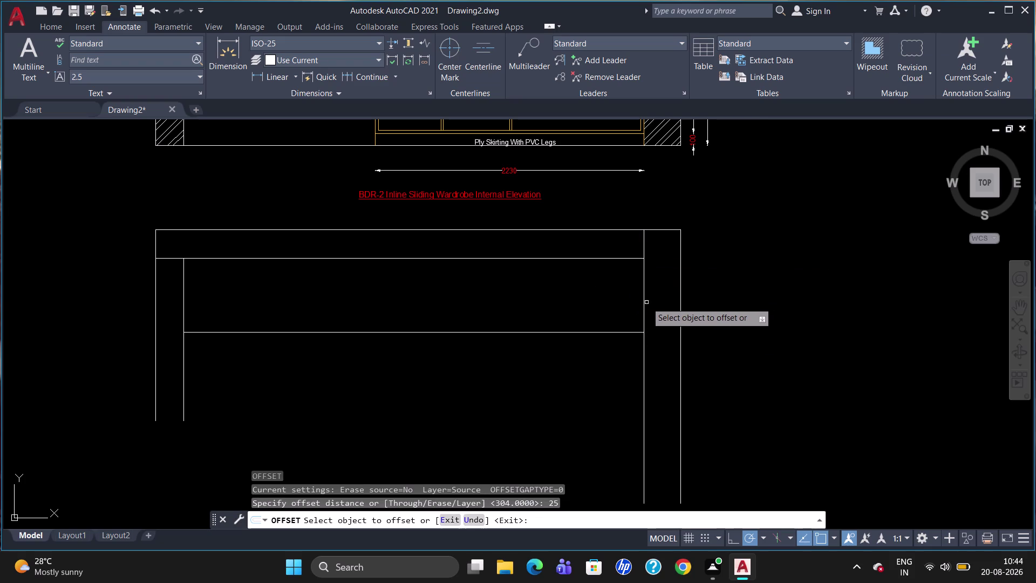
Offset the upper right inner wall 25 left, then 1070 and 18 for a divider.
click(643, 302)
click(632, 304)
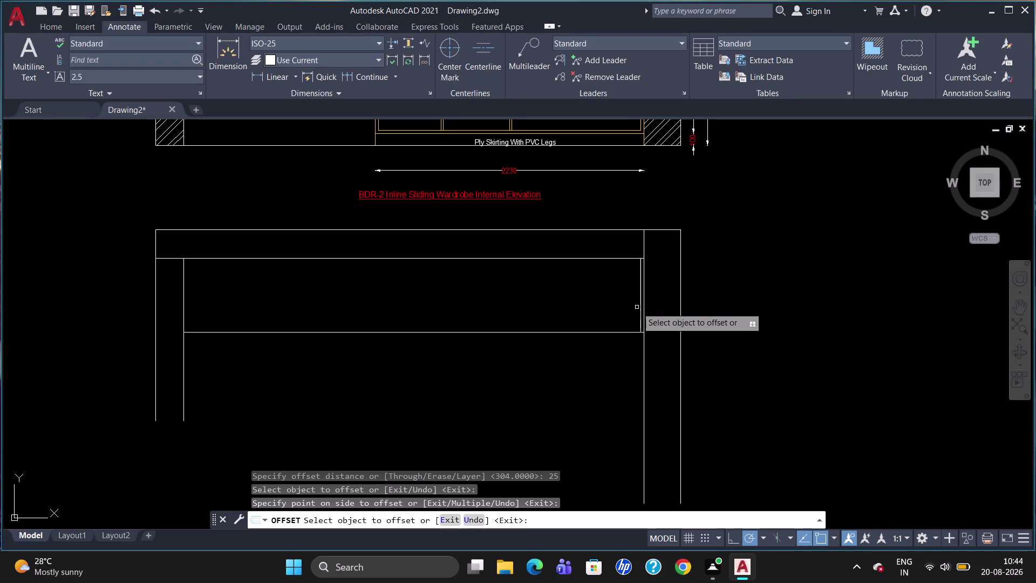
click(639, 309)
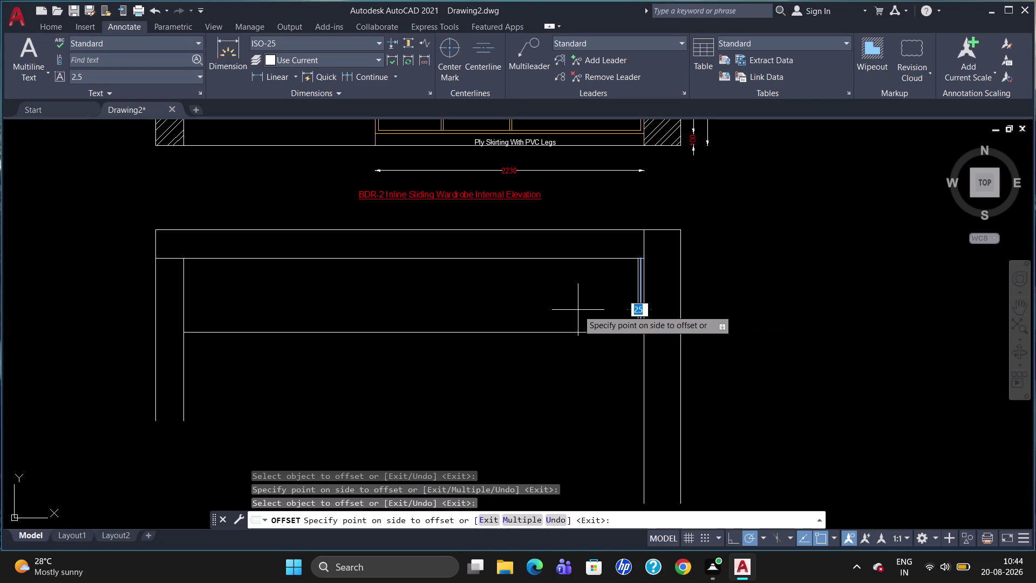
text(10)
text(70)
key(Return)
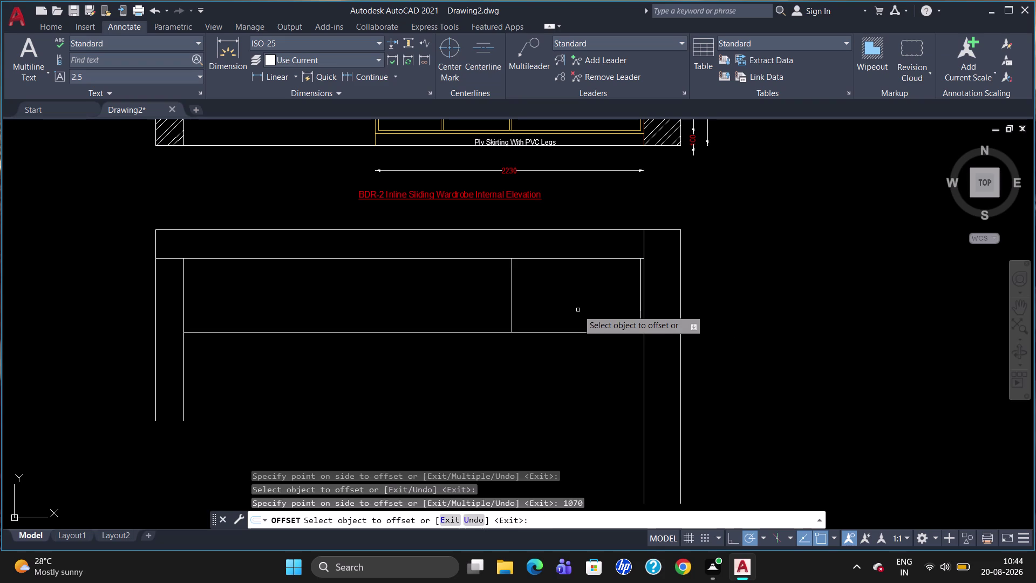
click(511, 303)
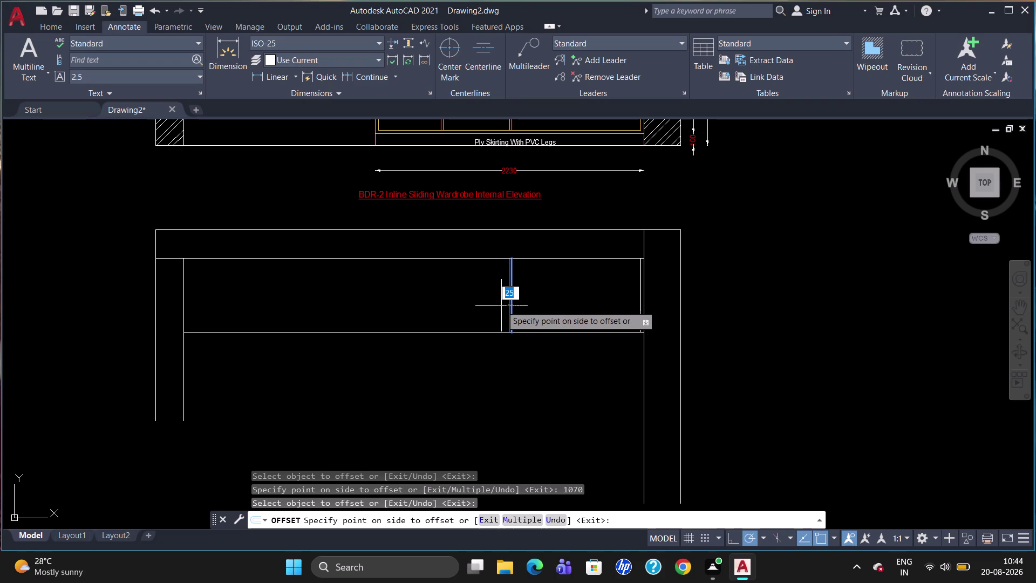
text(18)
key(Return)
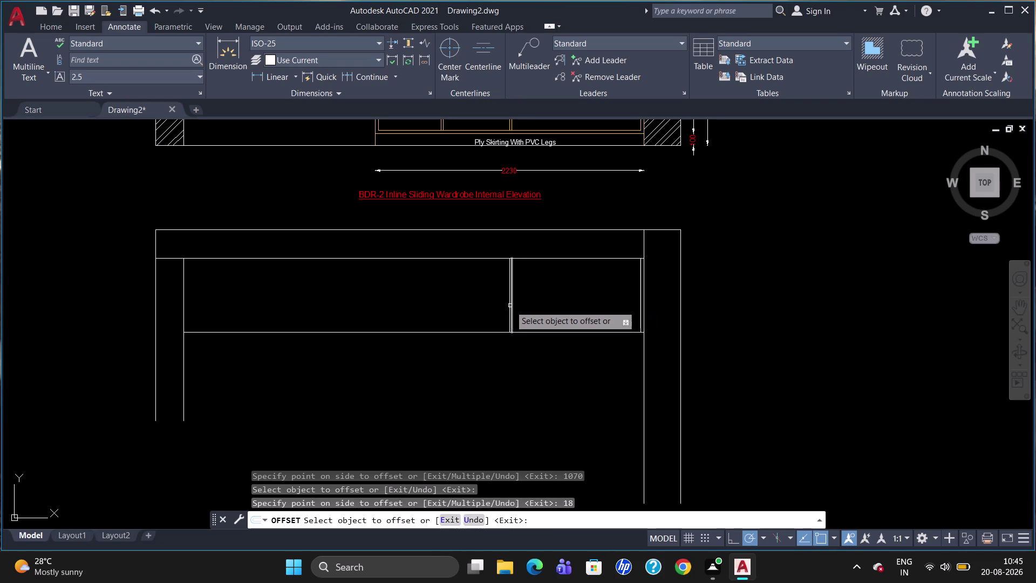
Offset the divider 1115 left and add a 25-unit copy beside it.
click(509, 306)
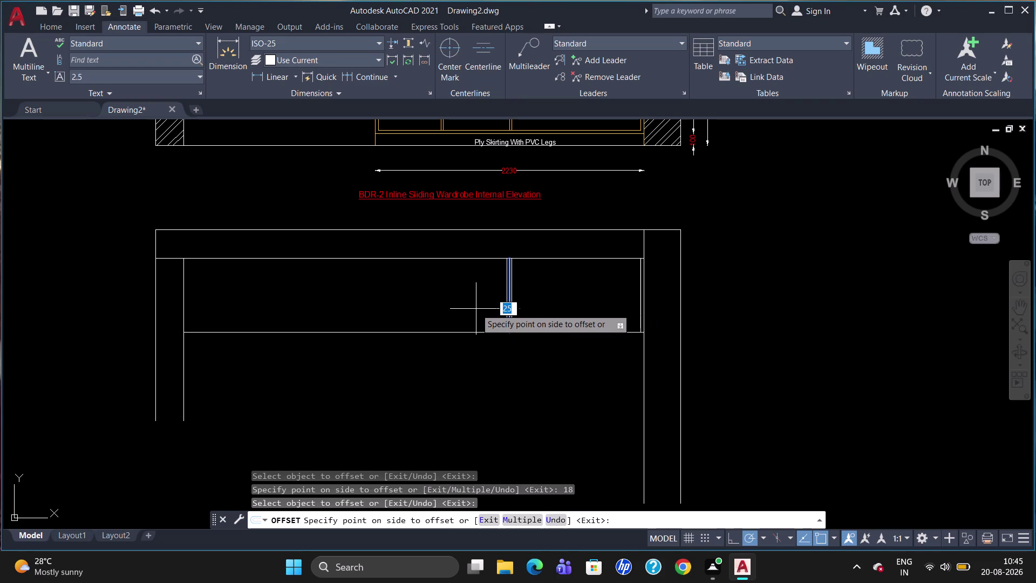
text(111)
text(5)
key(Return)
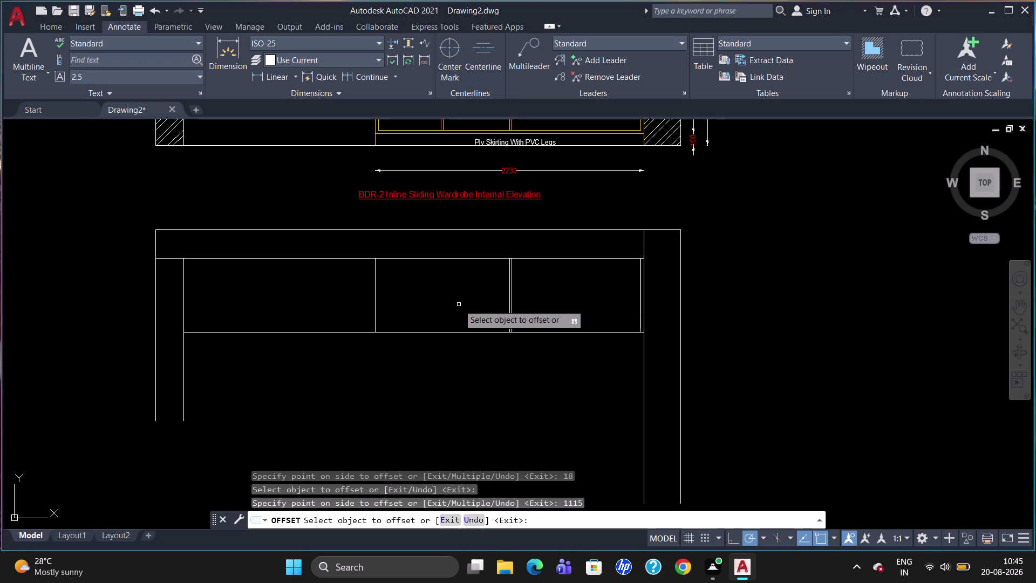
click(377, 301)
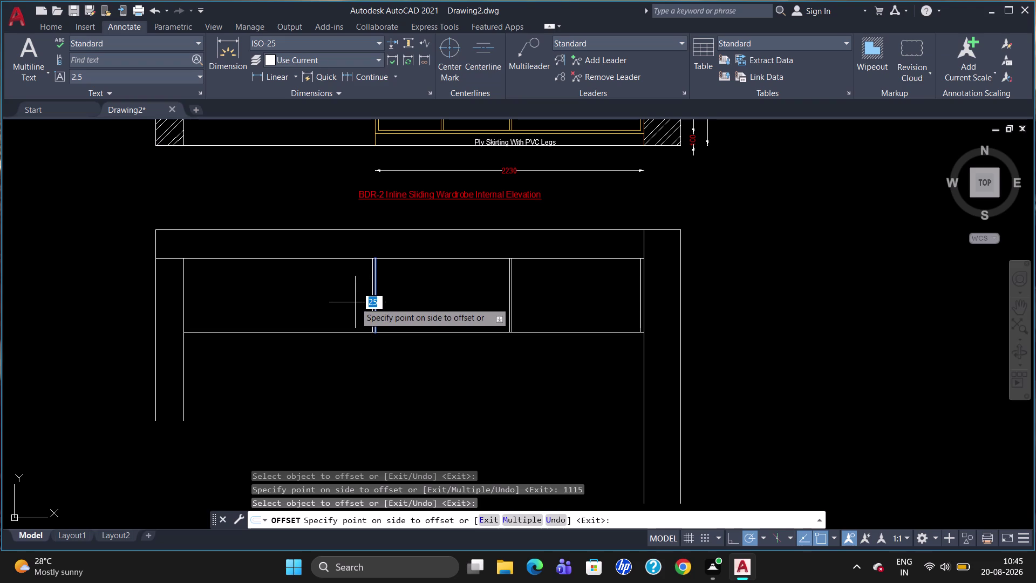
text(2)
text(5)
key(Return)
key(Escape)
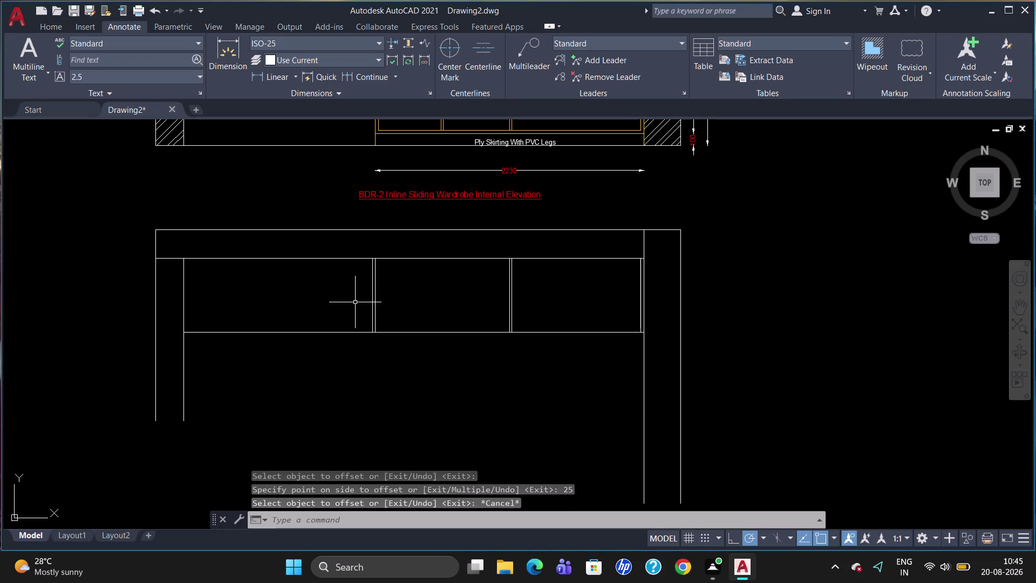
text(tr)
key(Return)
key(Return)
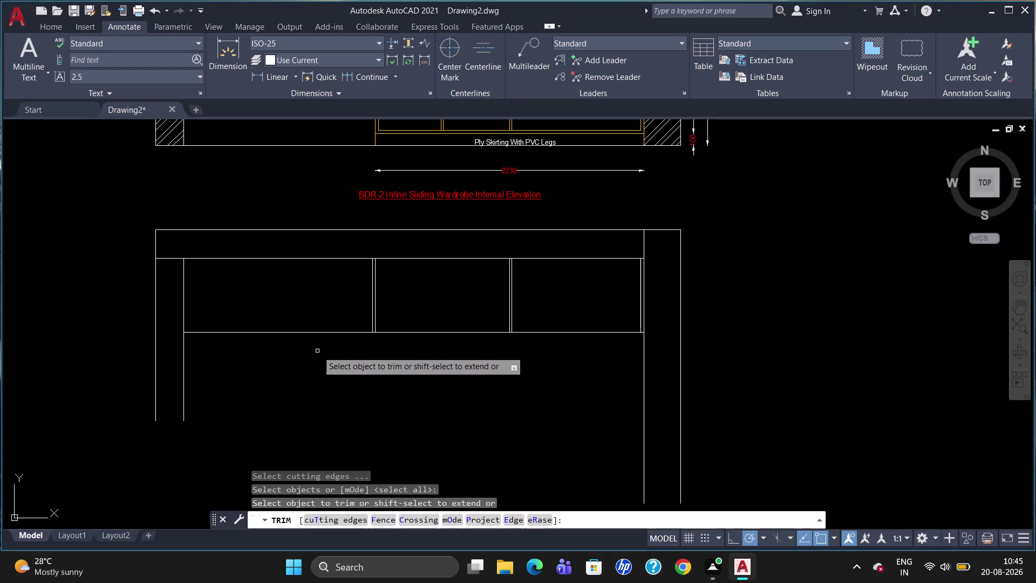
Trim away the shelf line segment under the left bay.
click(316, 333)
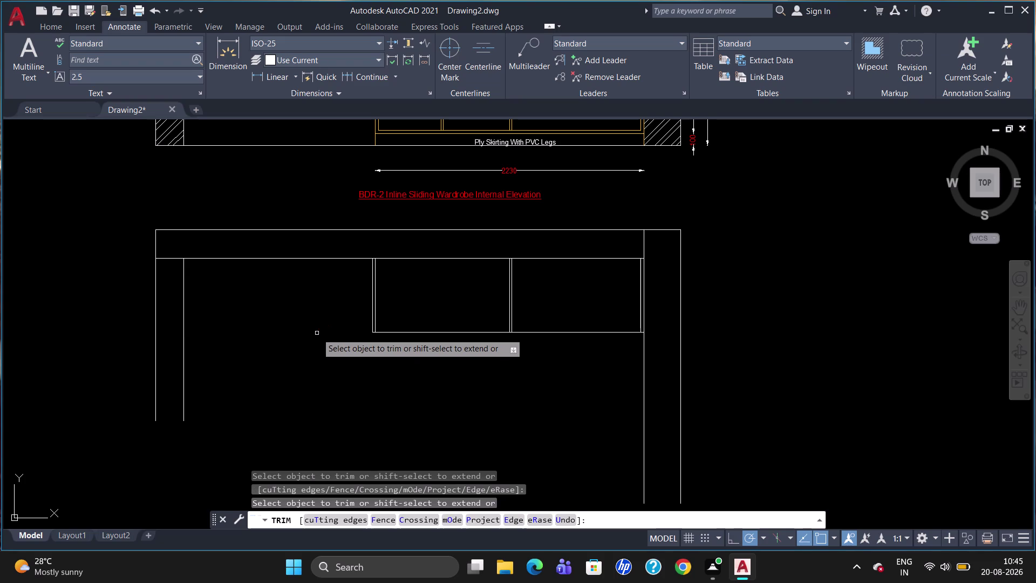
key(Escape)
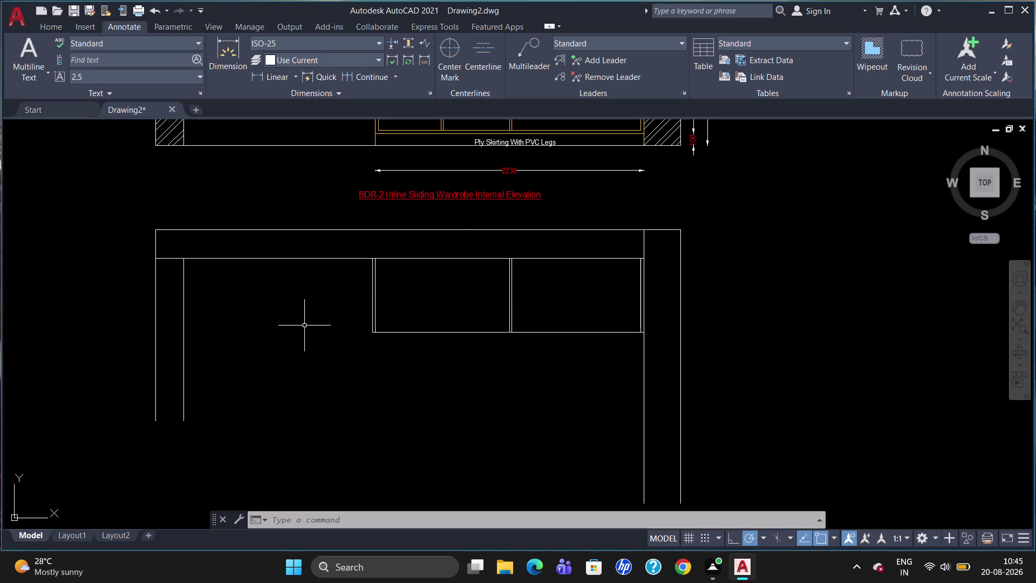
Break the line under the top panel at the drawer section's left edge.
text(br)
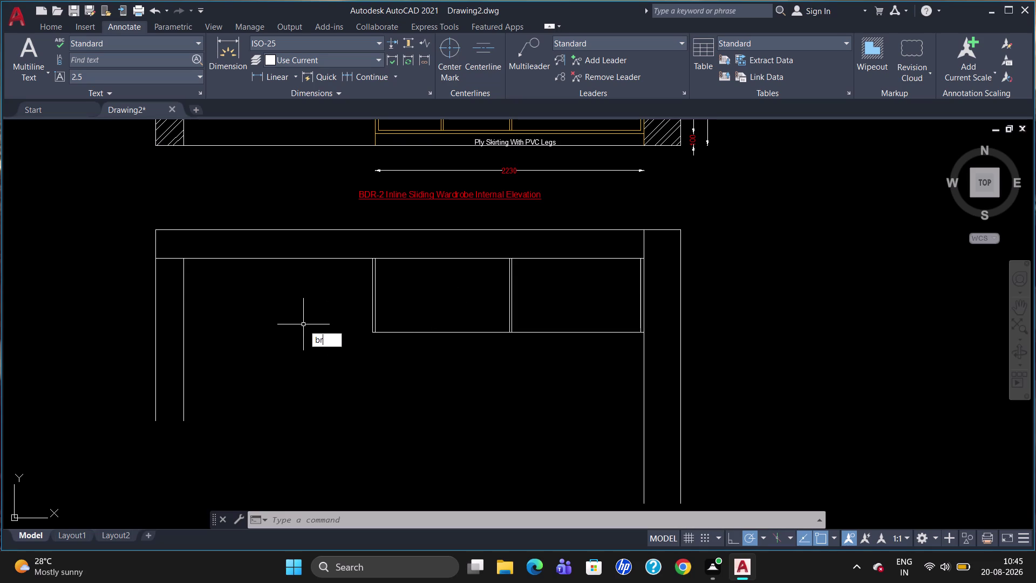
click(342, 363)
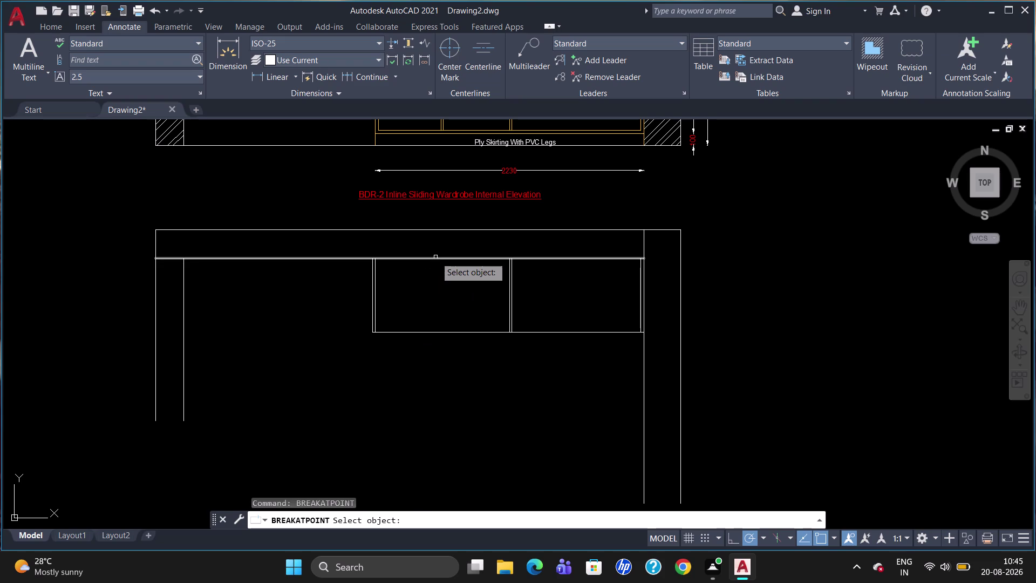
click(435, 257)
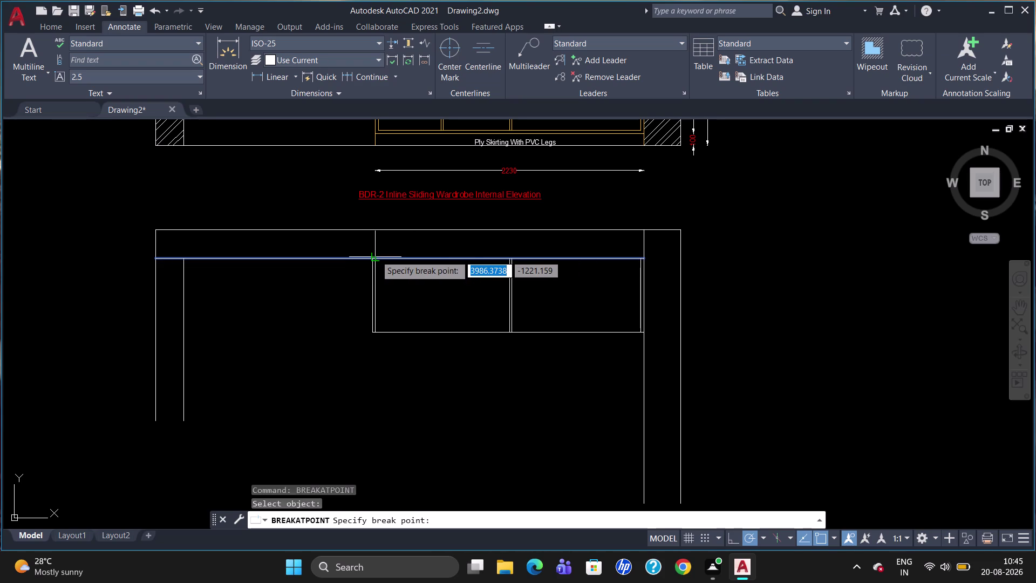
click(368, 258)
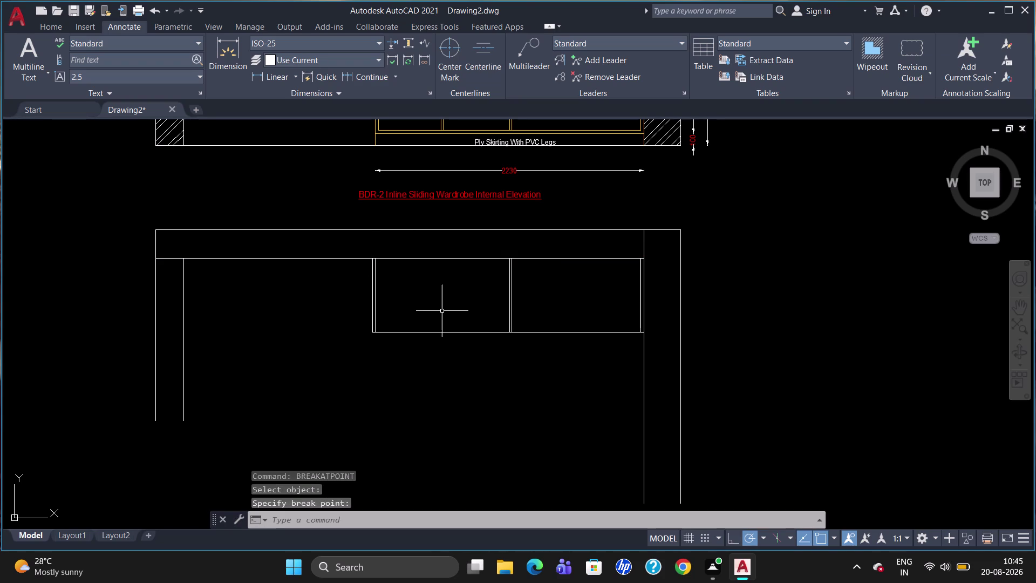
key(o)
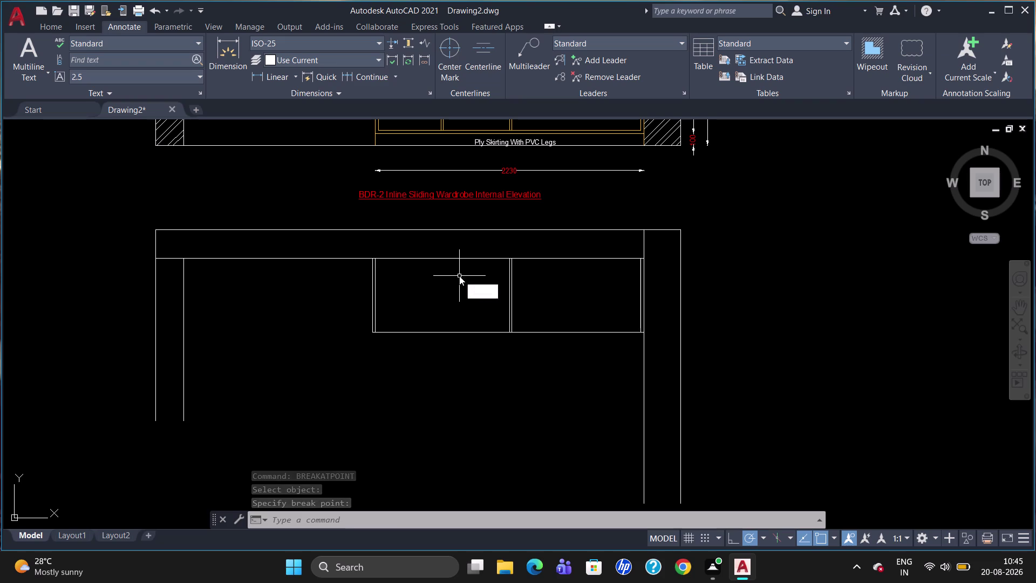
key(Return)
text(18)
key(Return)
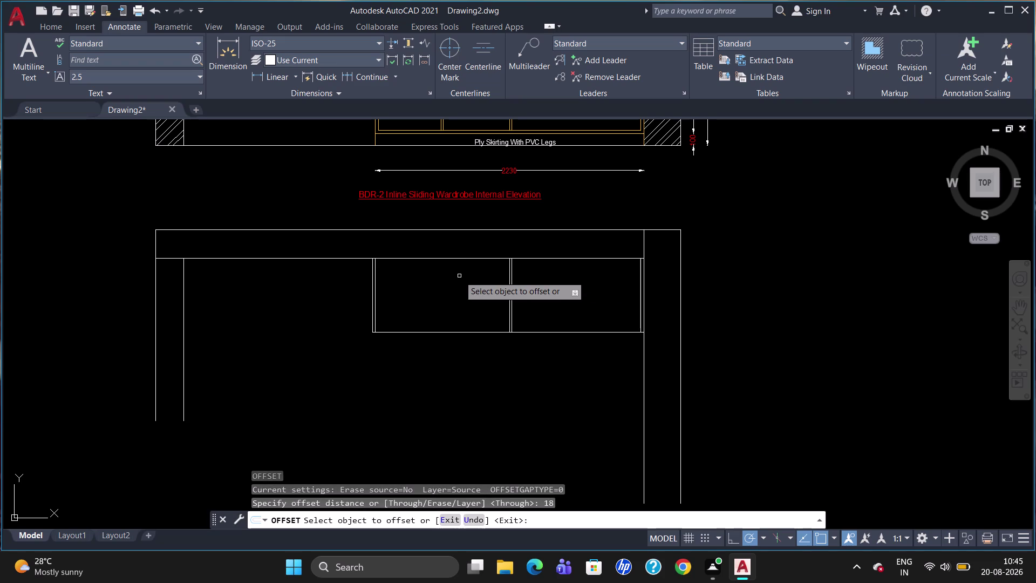
Copy the line under the top panel 18 units below, across the drawer section.
click(460, 257)
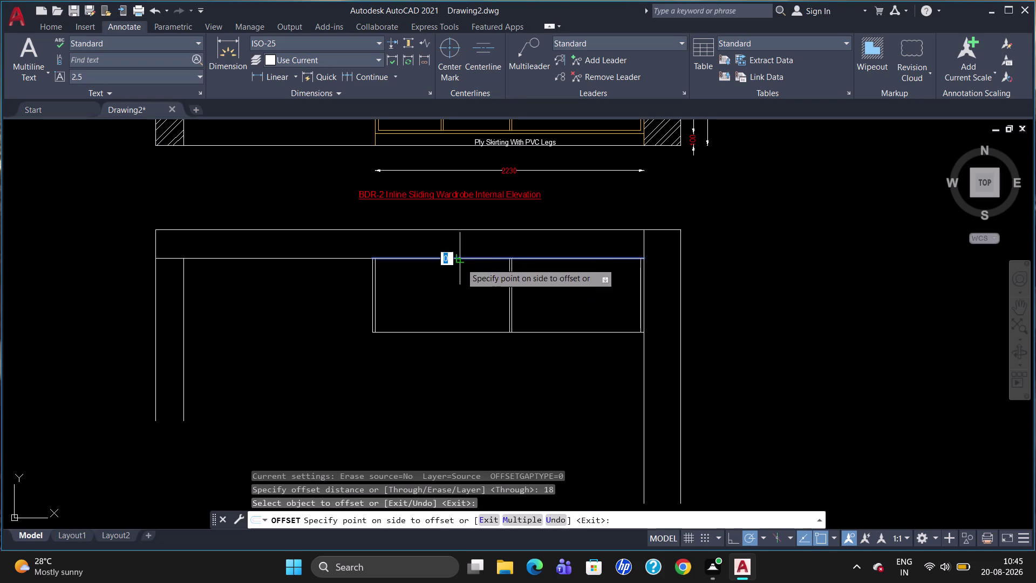
click(461, 268)
scroll(up, 3)
click(473, 257)
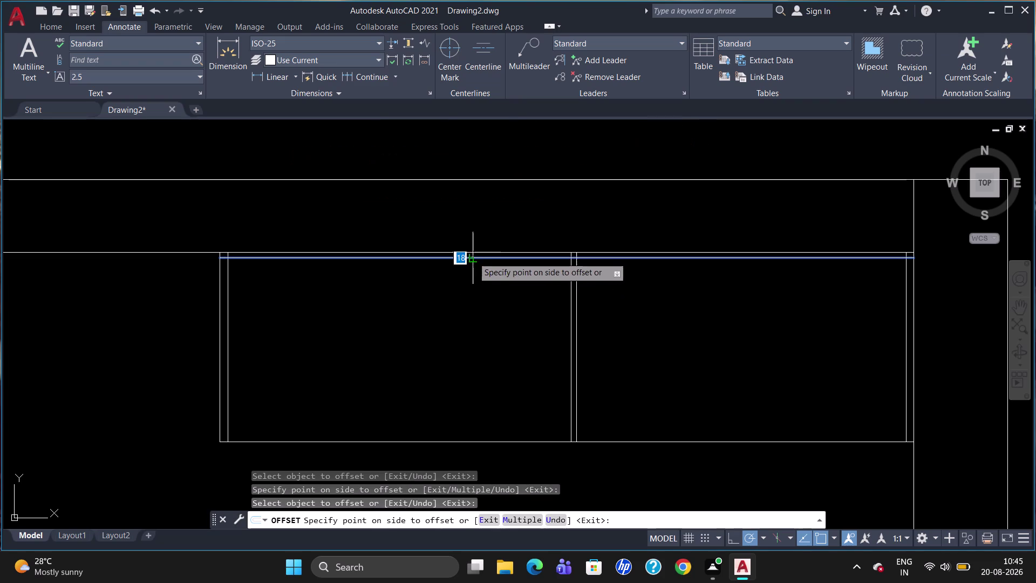
key(8)
key(Return)
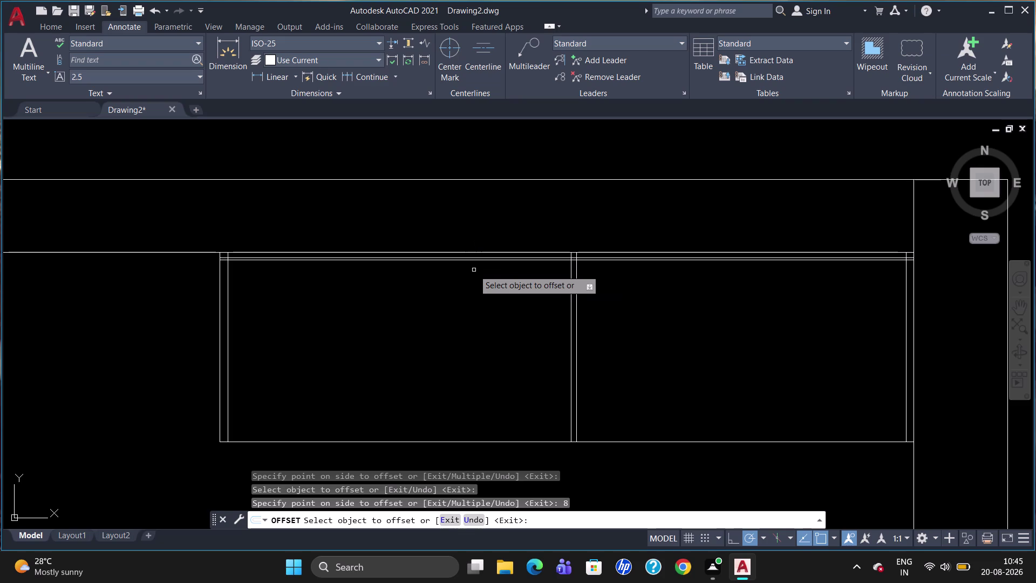
key(Escape)
scroll(down, 3)
scroll(up, 3)
scroll(up, 3)
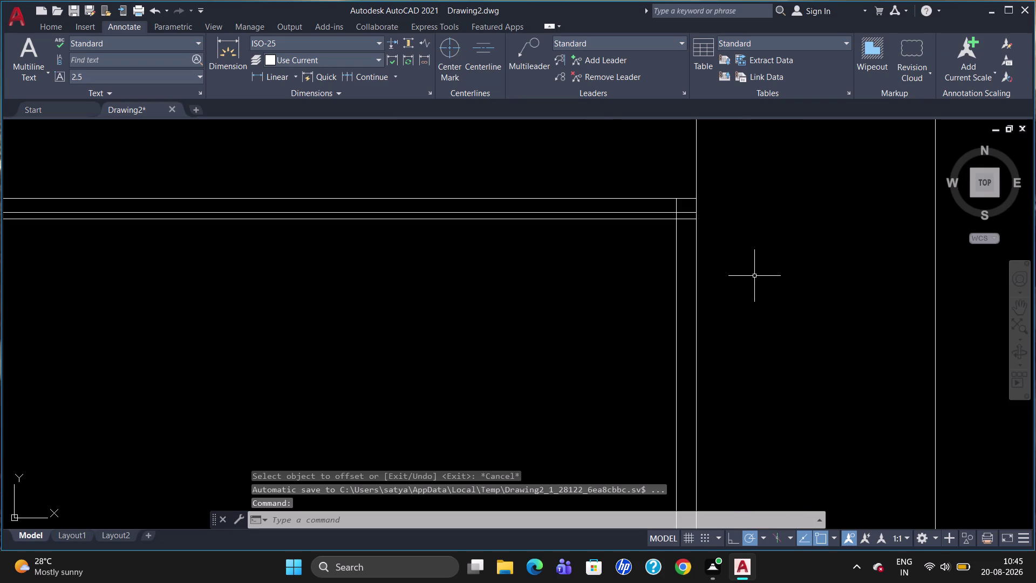
key(l)
key(Return)
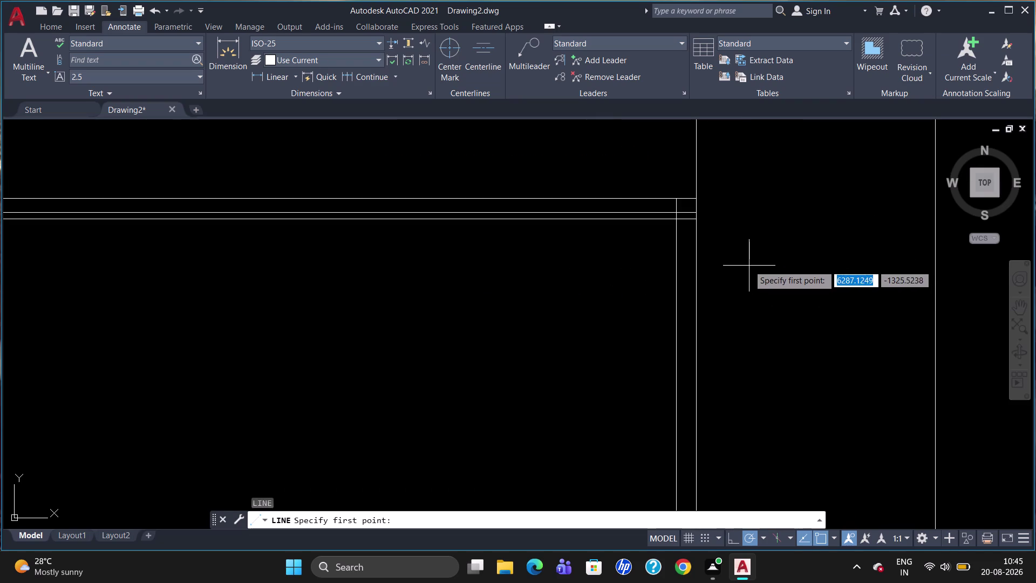
Cap the thin strip's right end with a short vertical connector line.
scroll(up, 3)
click(681, 216)
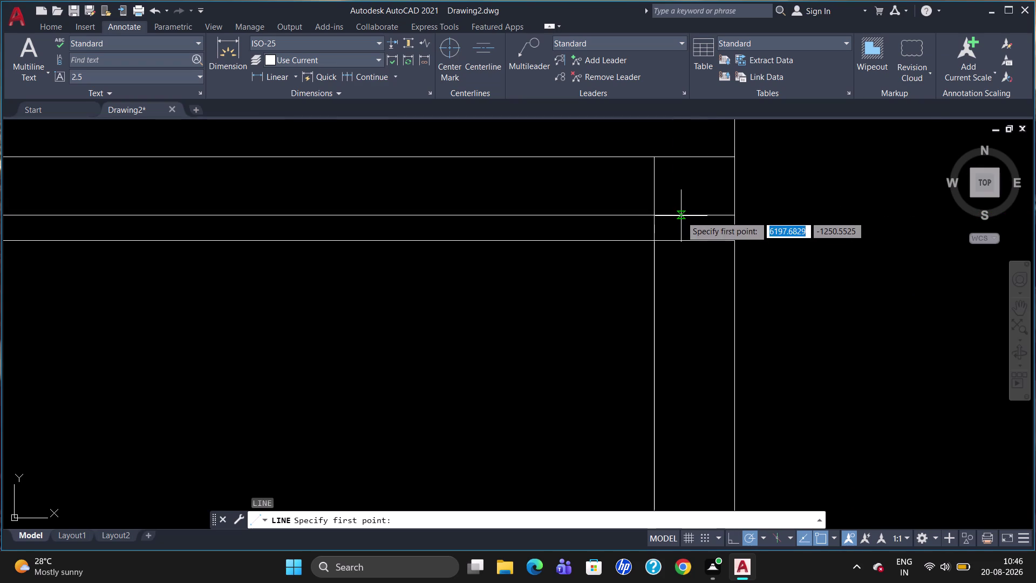
click(681, 242)
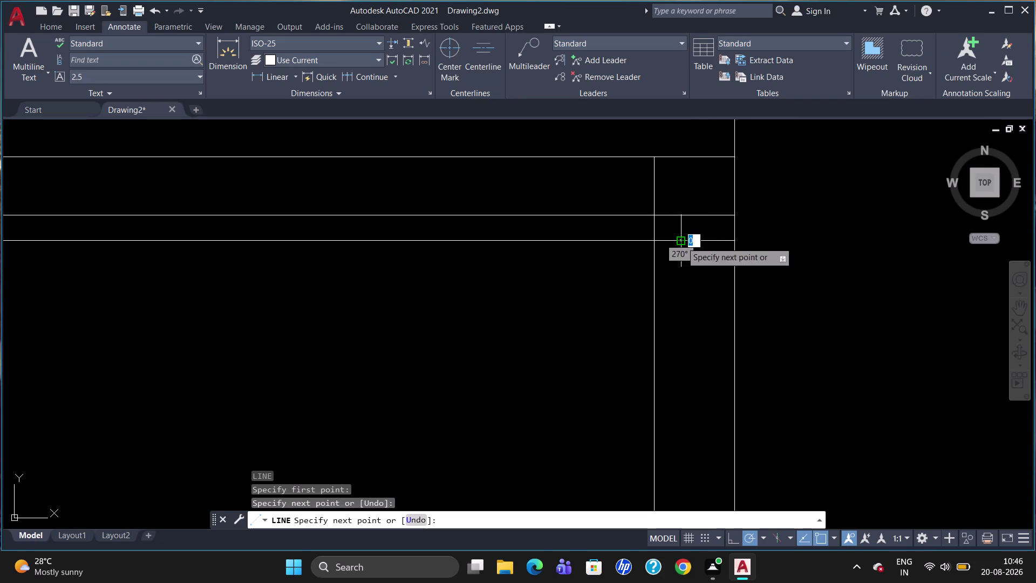
key(Escape)
scroll(down, 3)
scroll(up, 3)
scroll(down, 3)
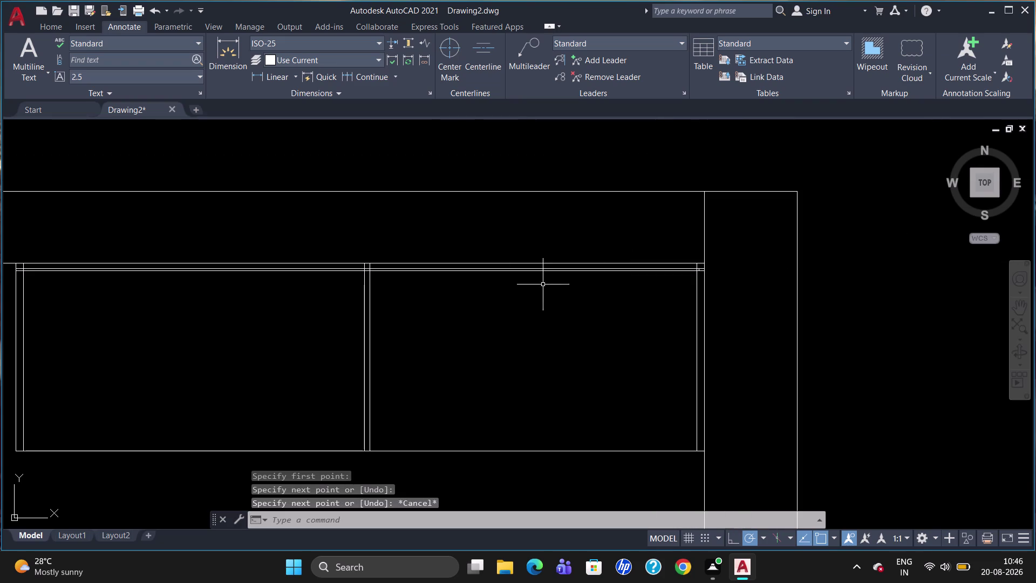
scroll(up, 3)
scroll(down, 3)
scroll(up, 3)
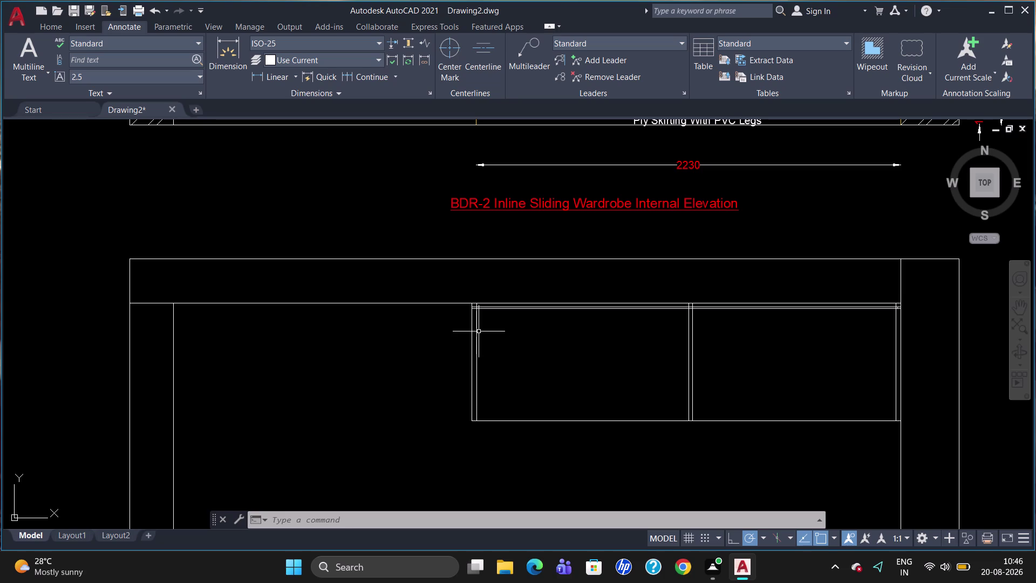
scroll(up, 3)
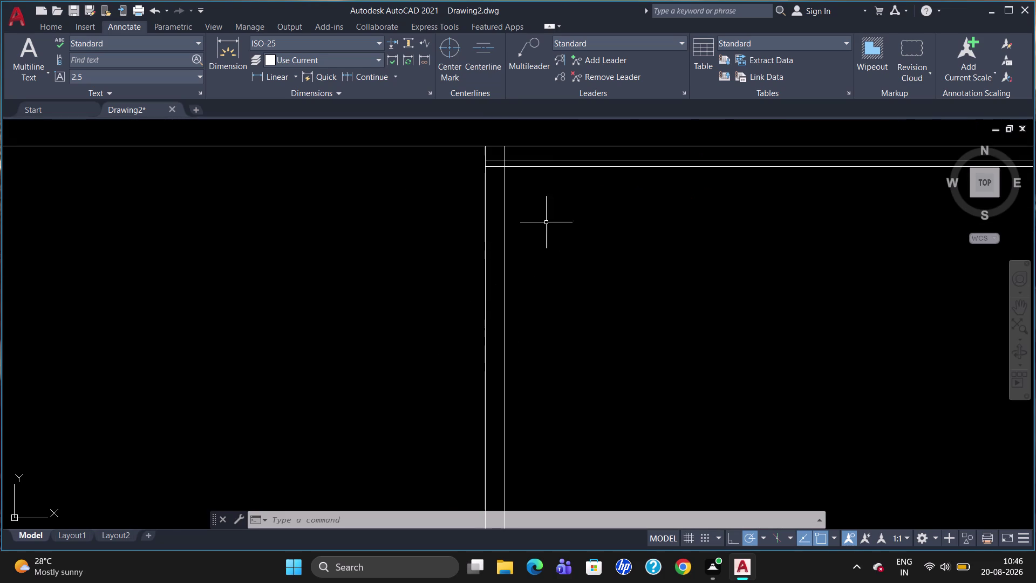
After a mistyped command, cap the strip's left end with a short vertical line.
text(l')
key(Return)
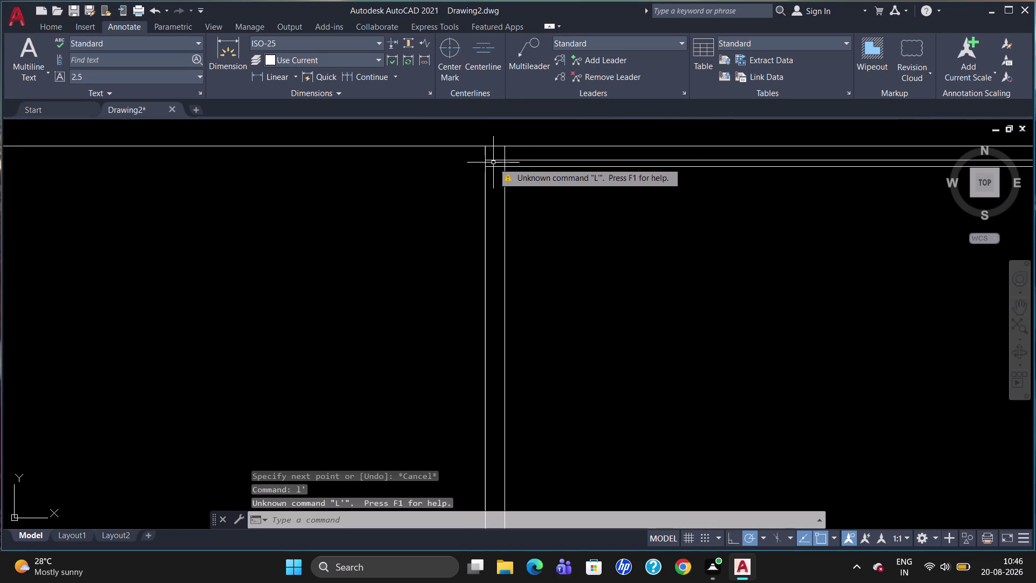
key(Escape)
key(l)
key(Return)
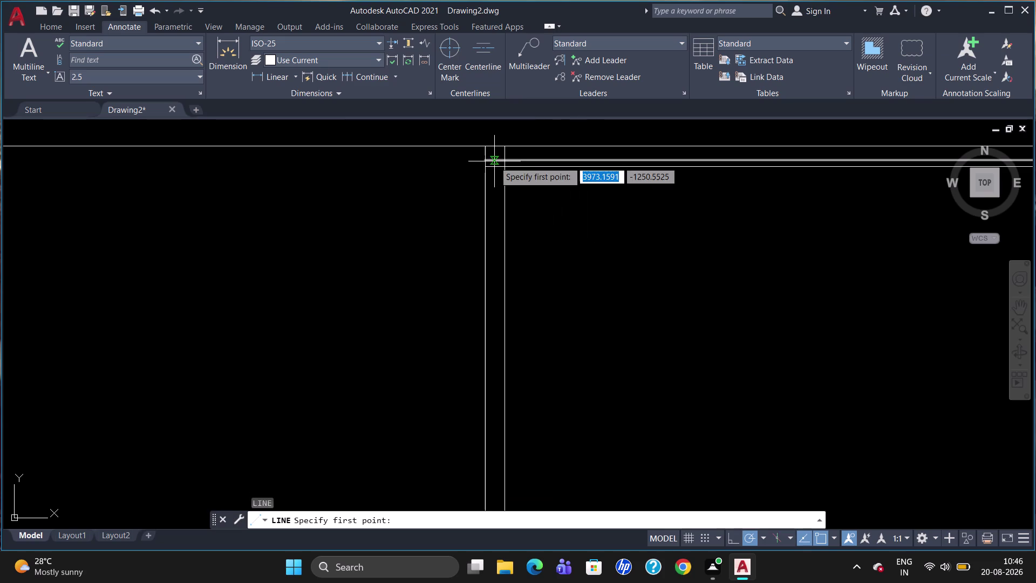
click(497, 159)
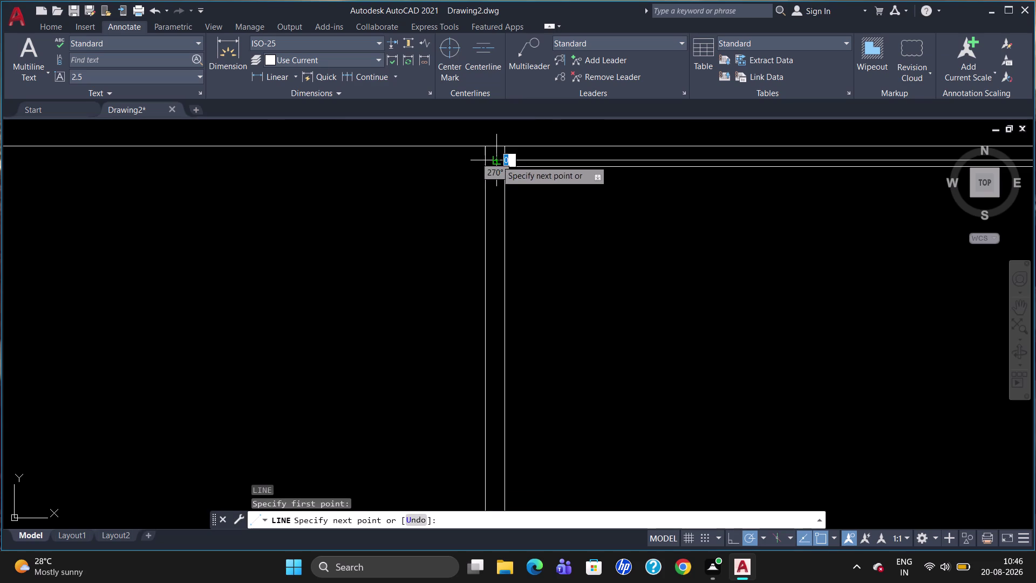
click(497, 165)
key(Escape)
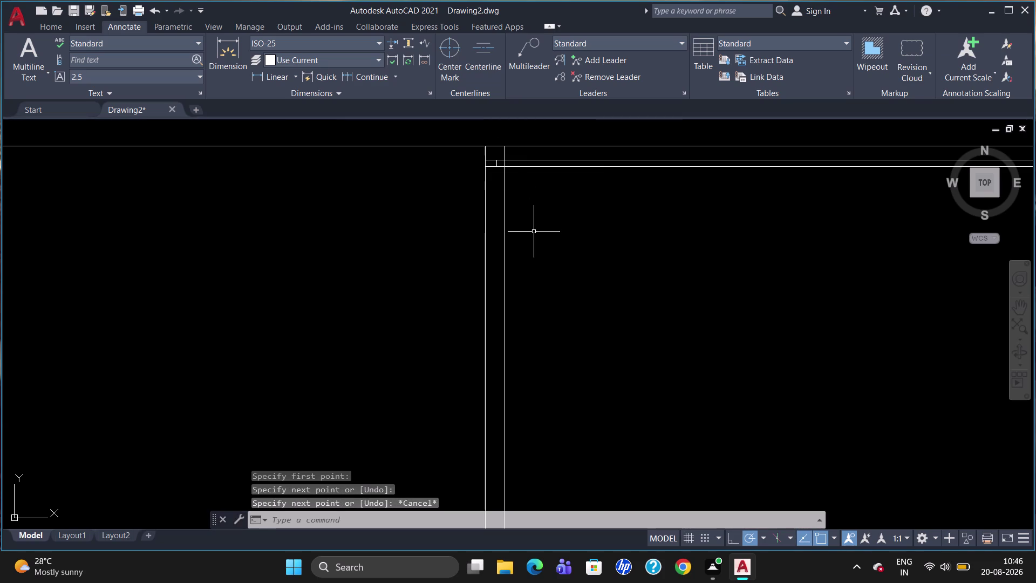
Start the TRIM command (TR) with all objects as cutting edges.
text(tr)
key(Return)
key(Return)
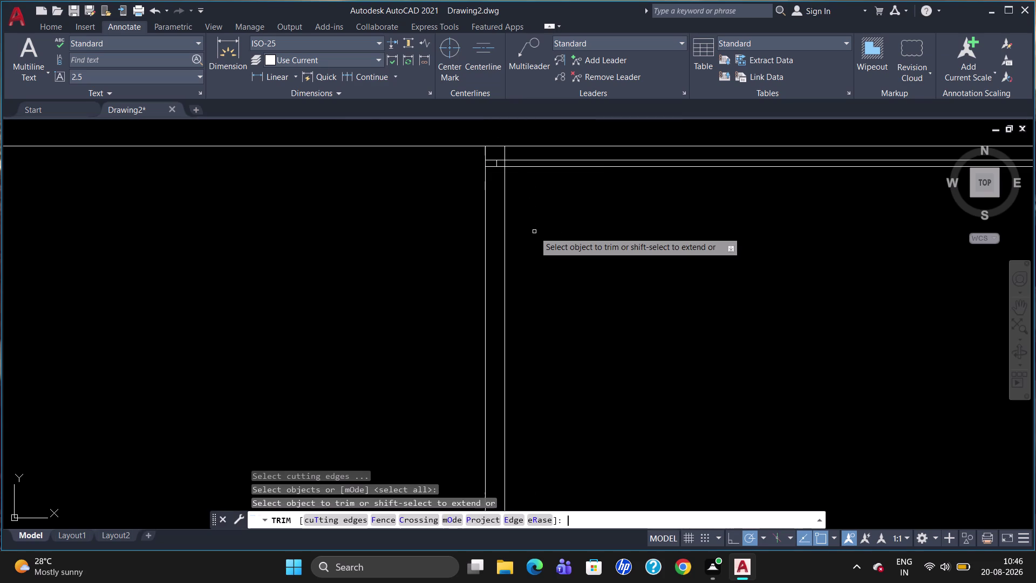
Trim the overhanging line pieces at the thin strip's left end.
click(491, 164)
click(491, 161)
click(491, 160)
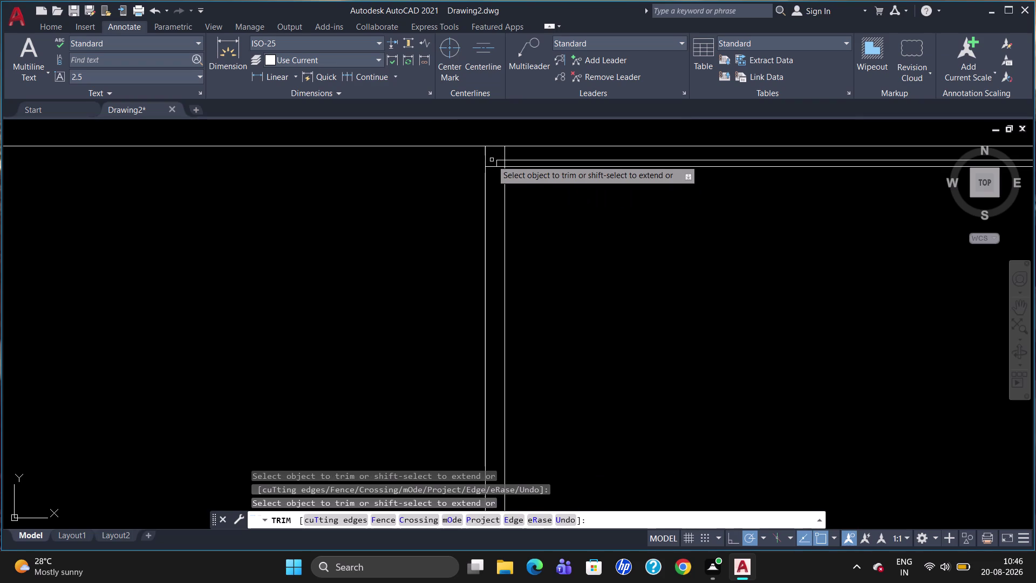
click(491, 166)
scroll(down, 3)
scroll(up, 3)
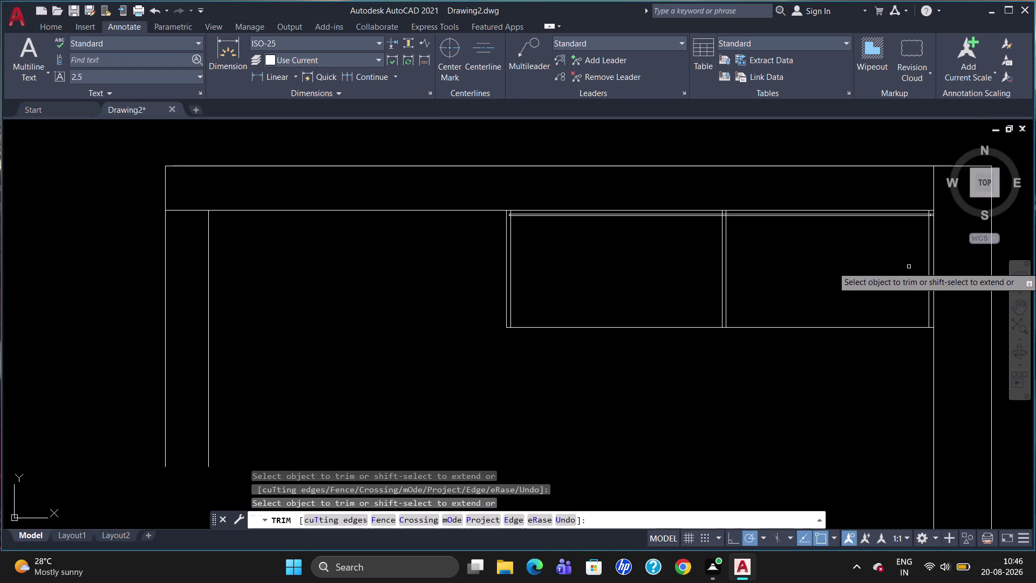
scroll(up, 3)
scroll(down, 3)
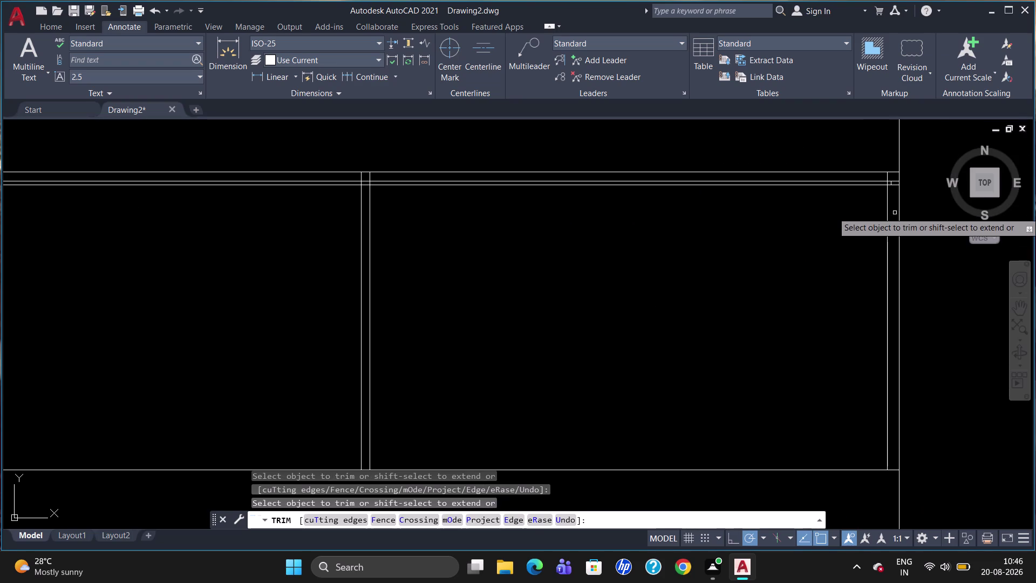
scroll(up, 3)
Trim the overhanging pieces at the strip's right end.
click(894, 171)
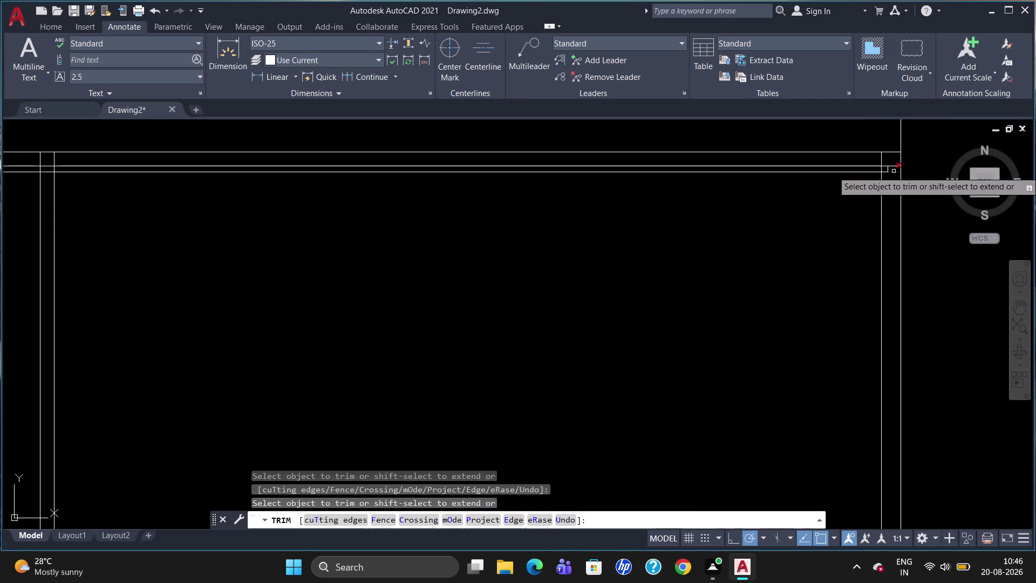
click(894, 167)
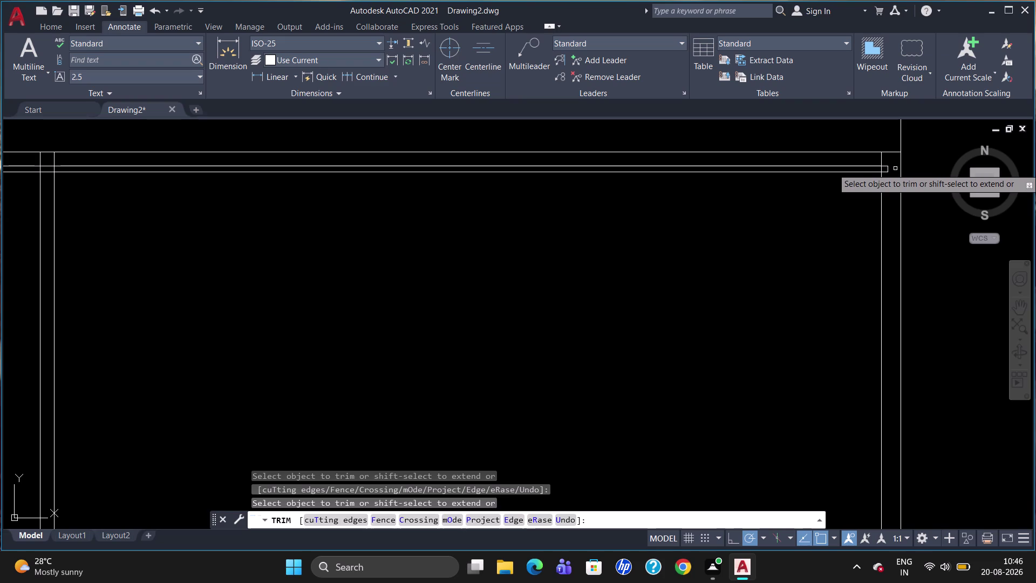
scroll(down, 3)
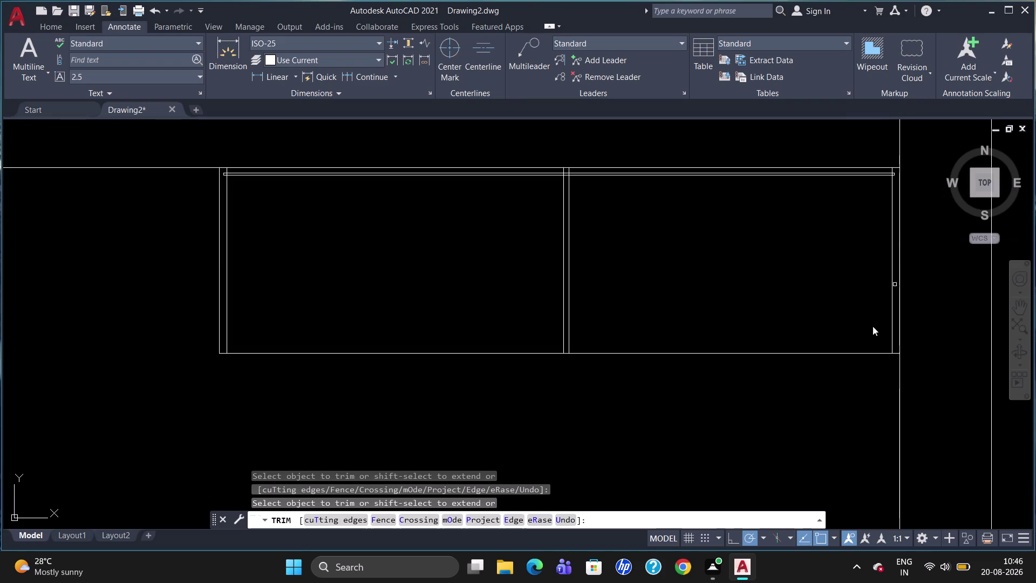
Finish trimming and start the OFFSET command.
key(Escape)
key(o)
key(Return)
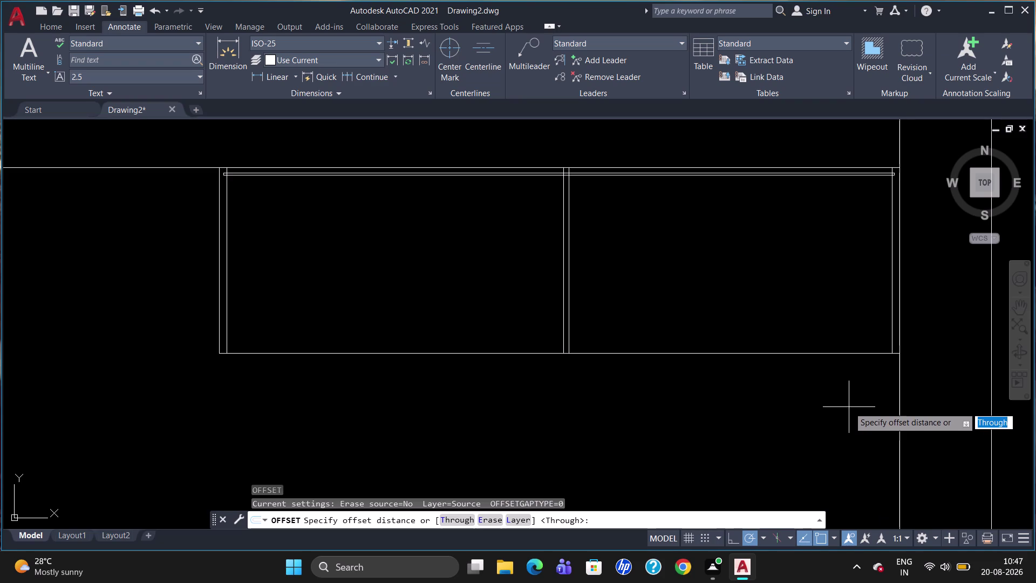
Offset a line 25 units to the chosen side.
key(2)
key(5)
key(Return)
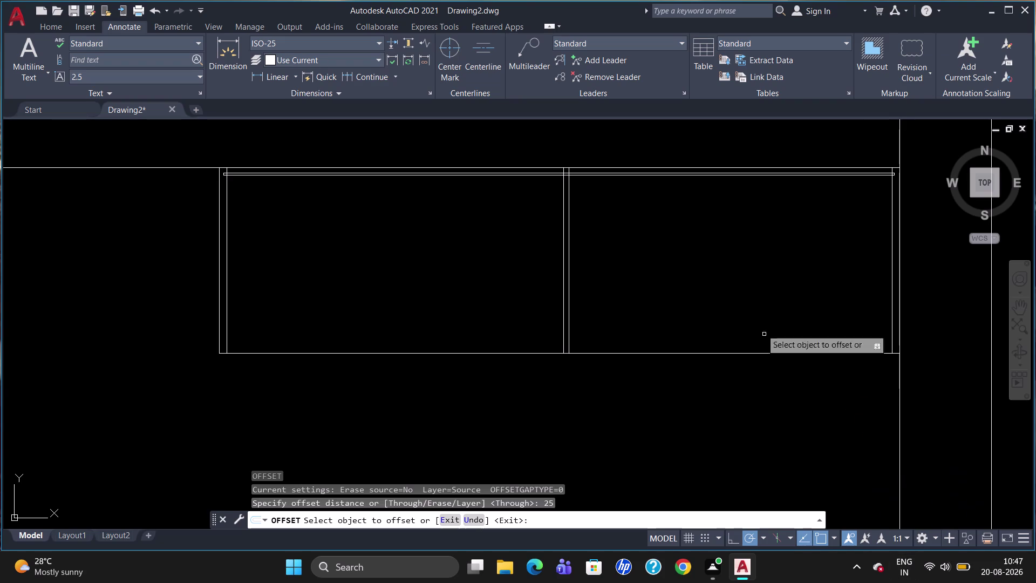
click(725, 353)
click(728, 338)
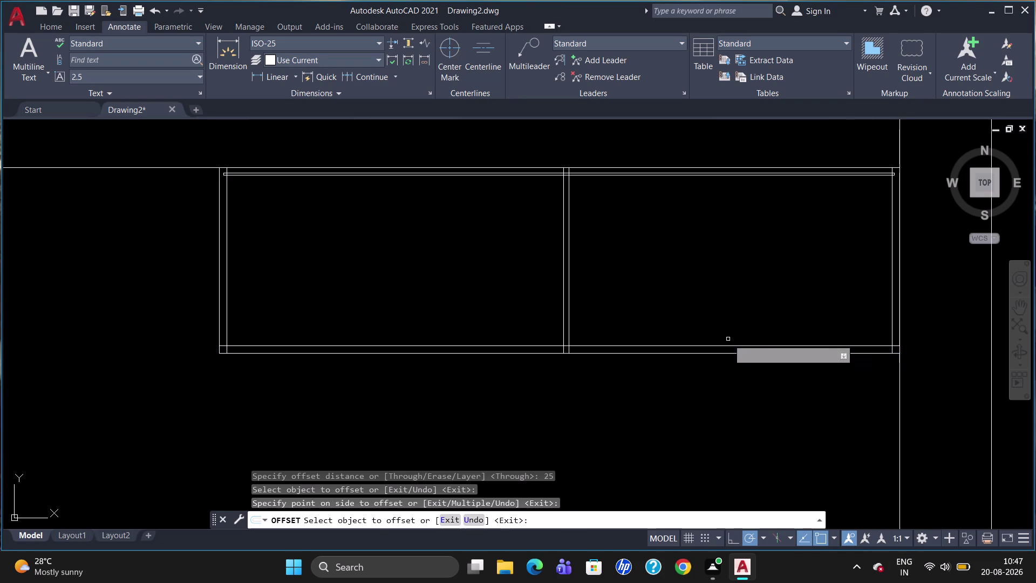
Offset the bottom base line 18 units upward to form a thin base strip.
click(728, 346)
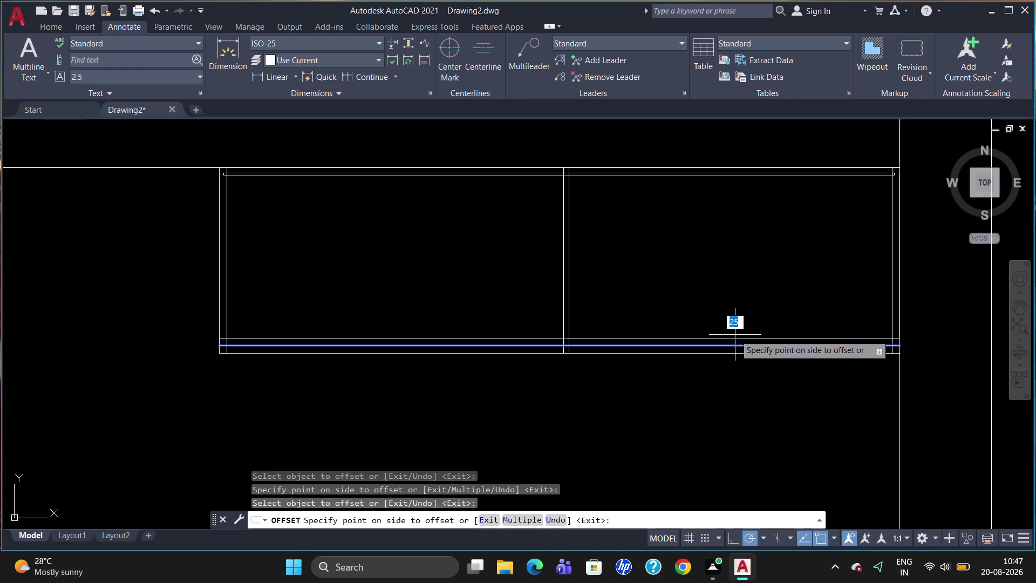
key(1)
key(8)
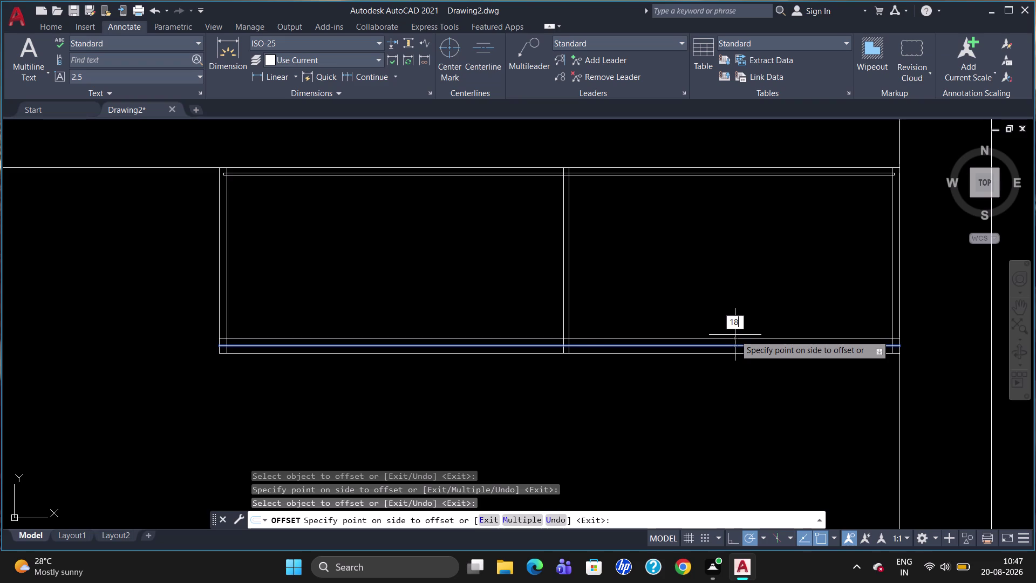
key(Return)
key(Escape)
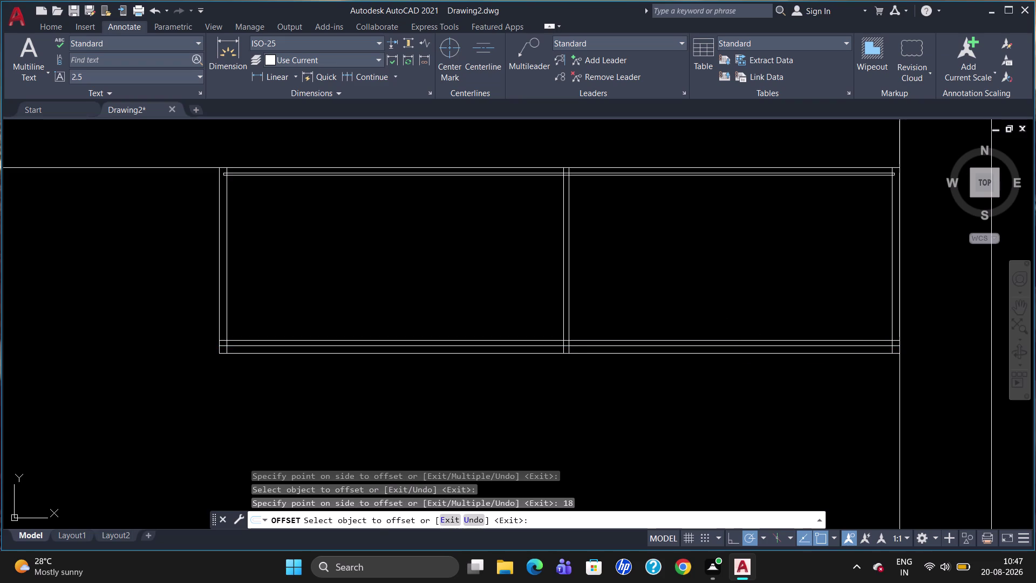
Start TRIM with all objects as cutting edges.
text(tr)
key(Return)
key(Return)
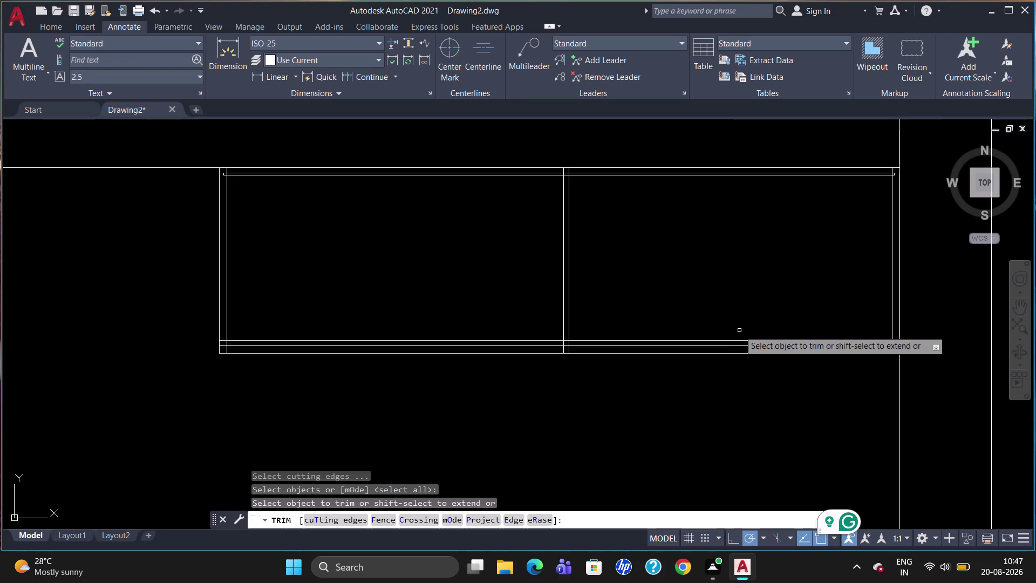
Trim the central divider segments below the new line, undoing the last trim.
click(571, 349)
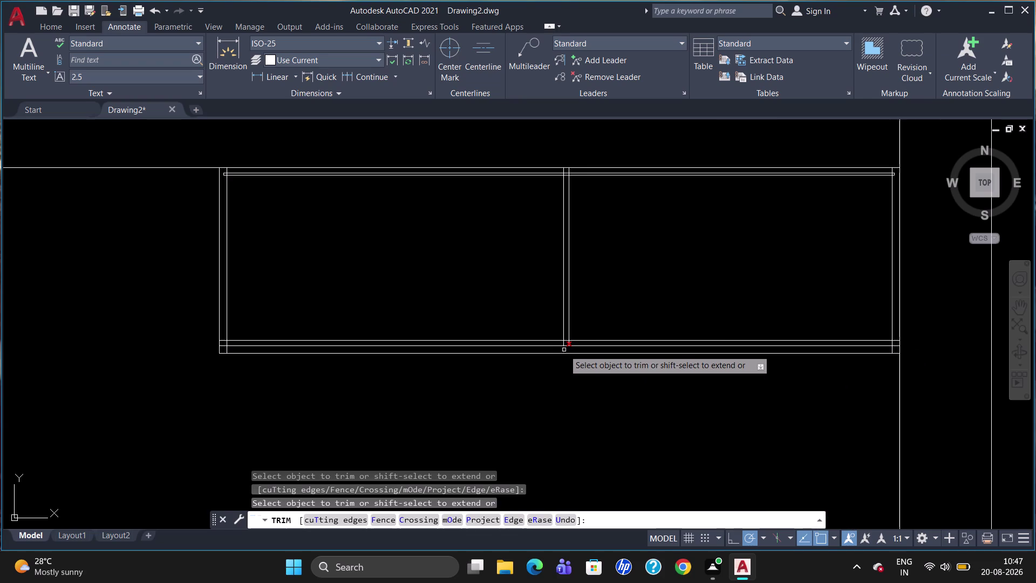
click(564, 349)
click(568, 343)
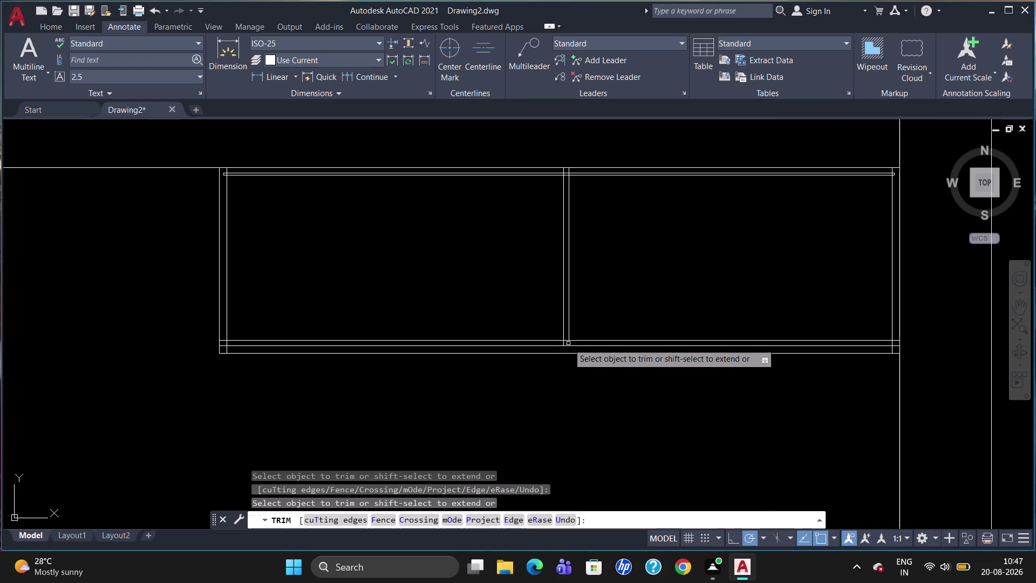
click(563, 343)
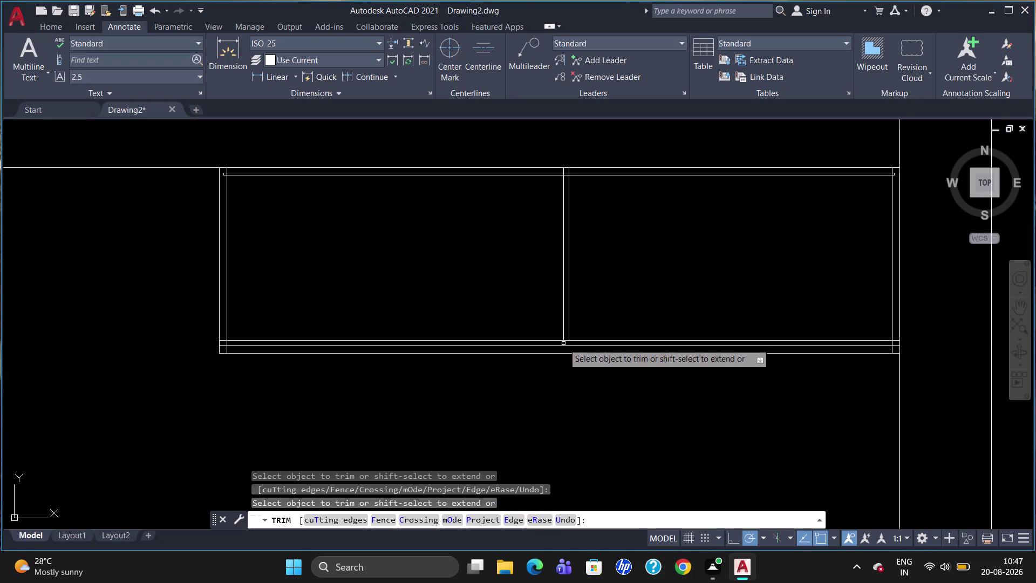
key(u)
key(Return)
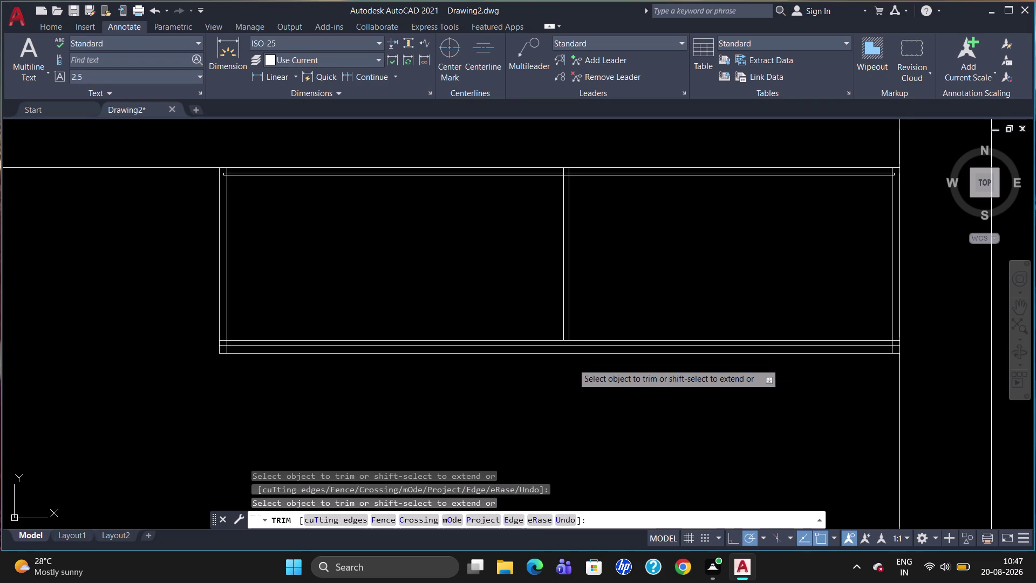
End trimming and start a new line.
key(Escape)
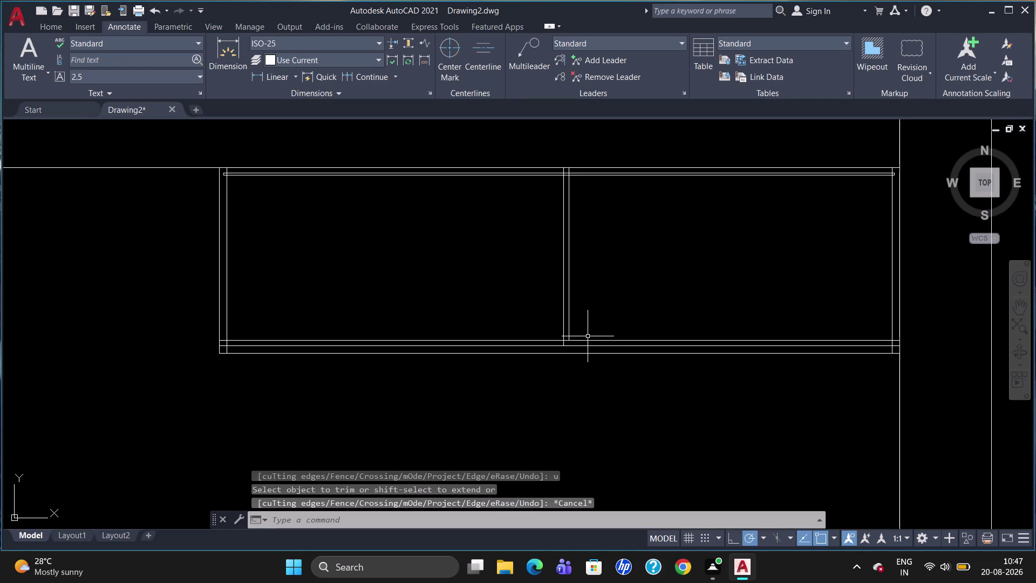
key(l)
key(Return)
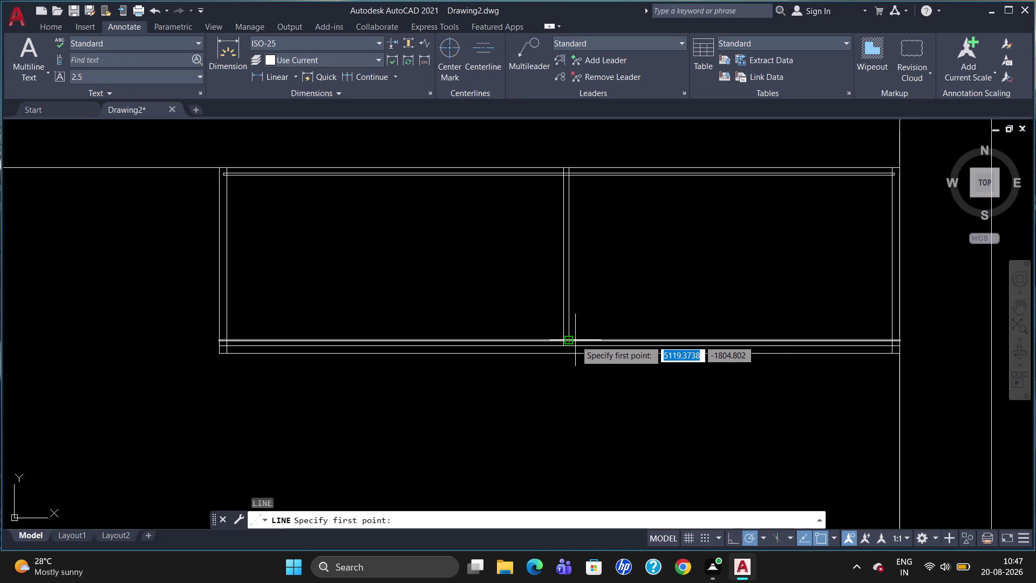
Draw a short closing line across the central divider's bottom.
click(569, 324)
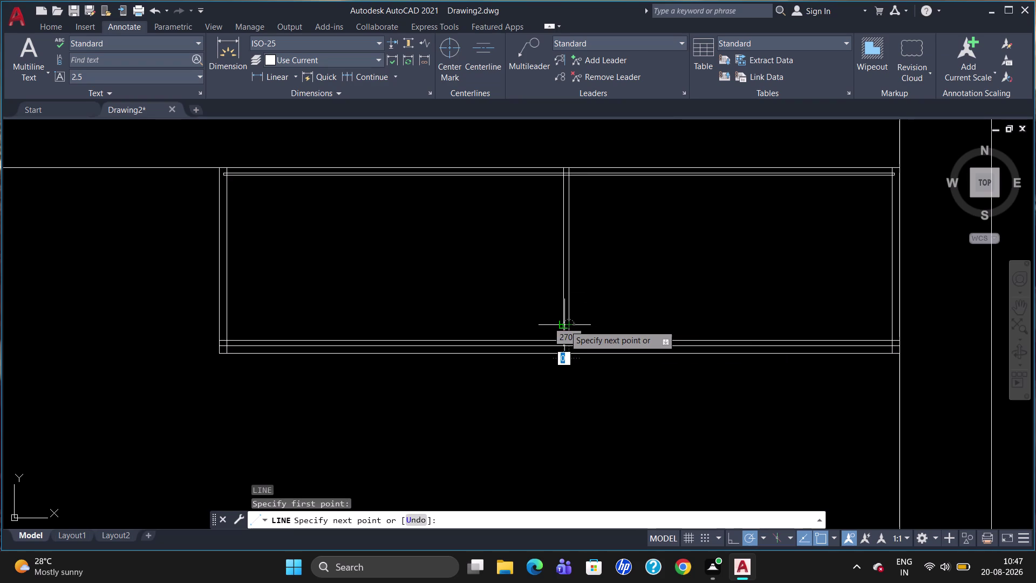
click(560, 325)
key(Escape)
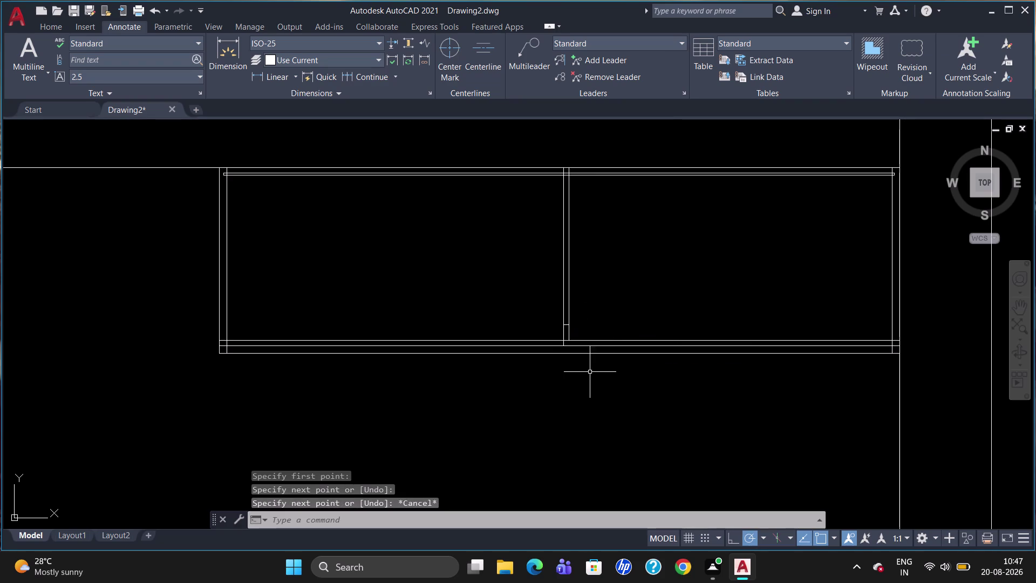
Trim away the divider tails below the closing line using a crossing pick.
text(tr)
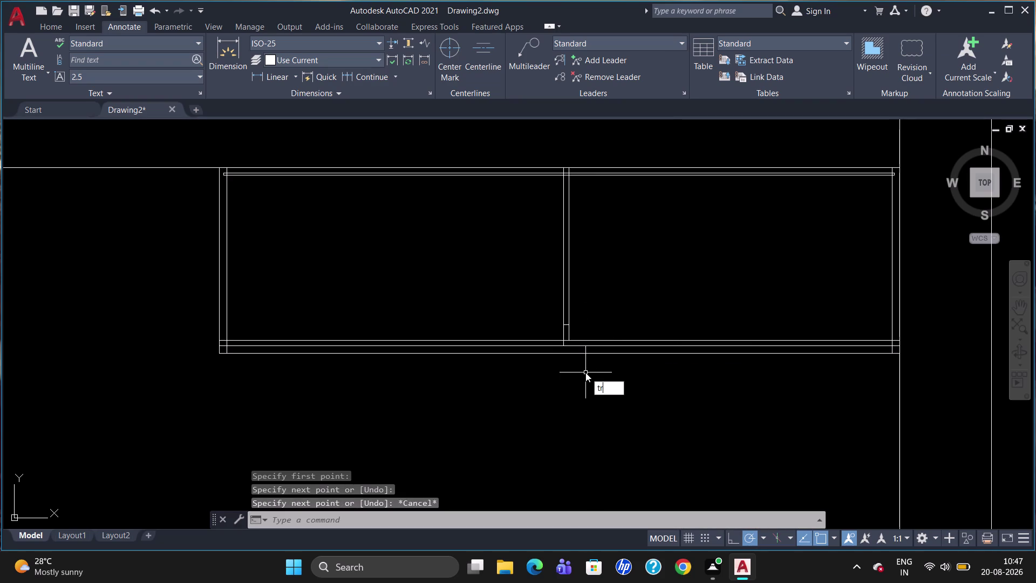
key(Return)
key(Return)
click(571, 332)
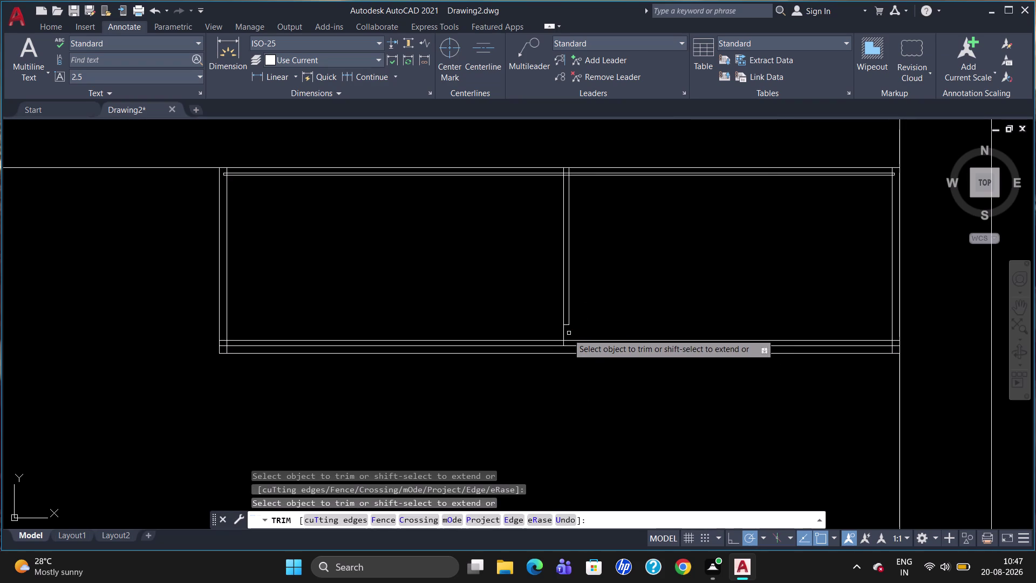
click(560, 337)
click(571, 335)
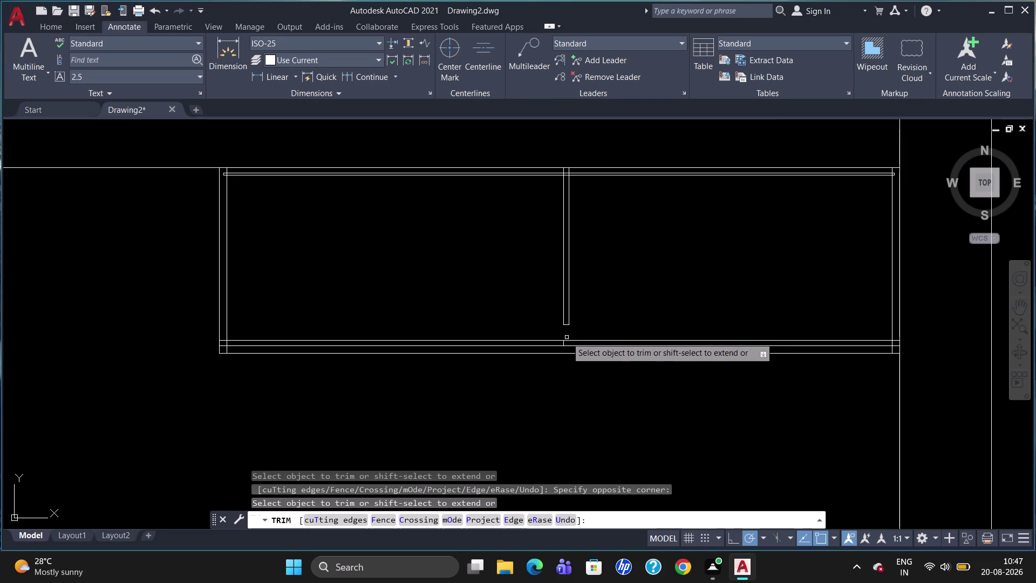
key(Escape)
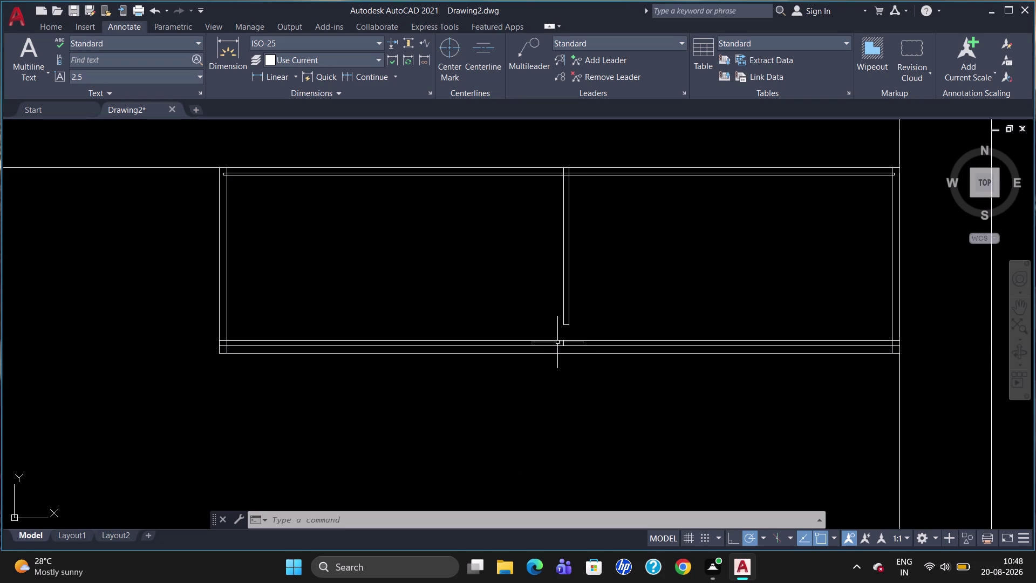
Draw a short vertical line from the line above the base straight down.
key(l)
key(Return)
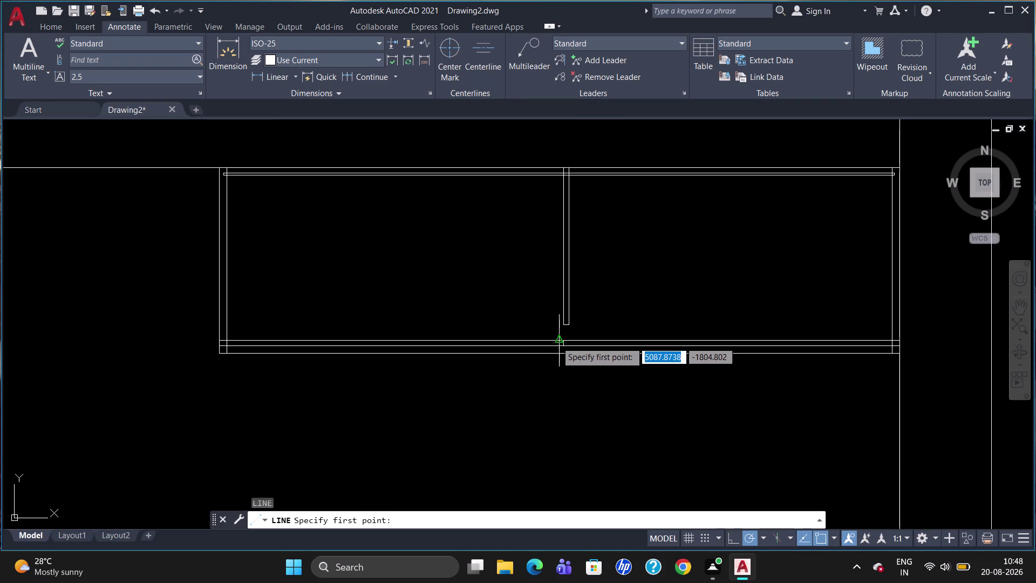
scroll(up, 3)
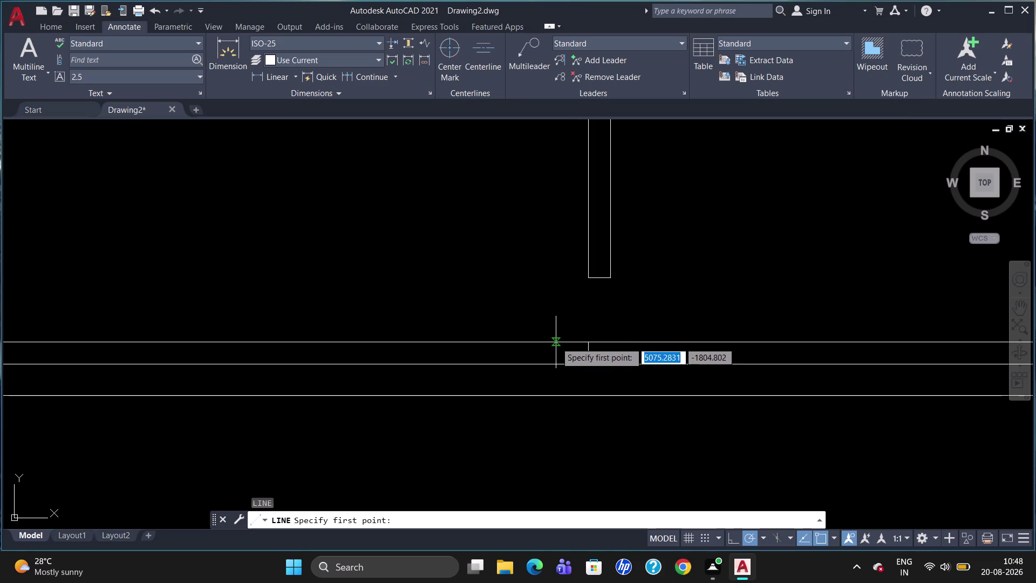
click(576, 341)
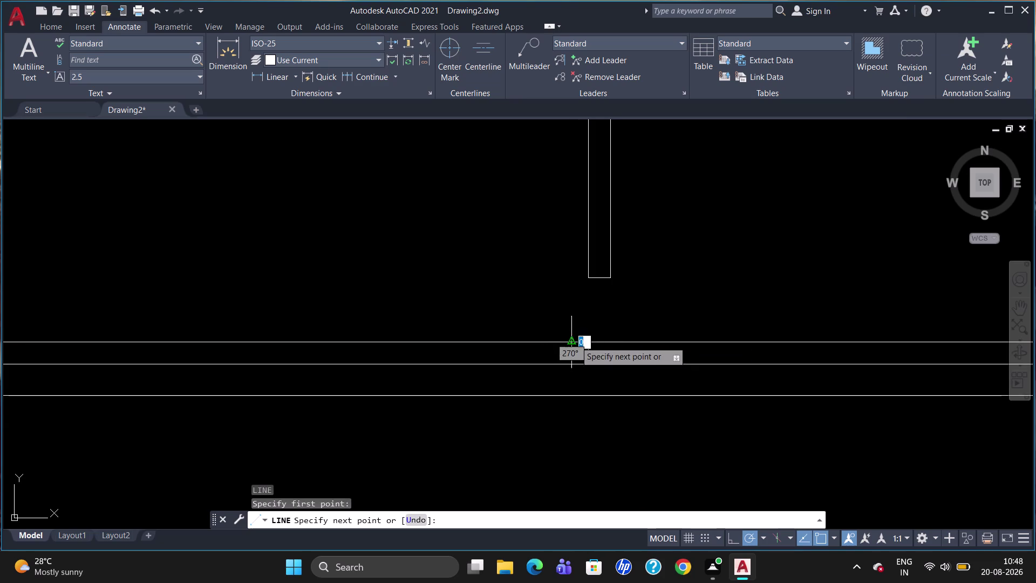
click(572, 365)
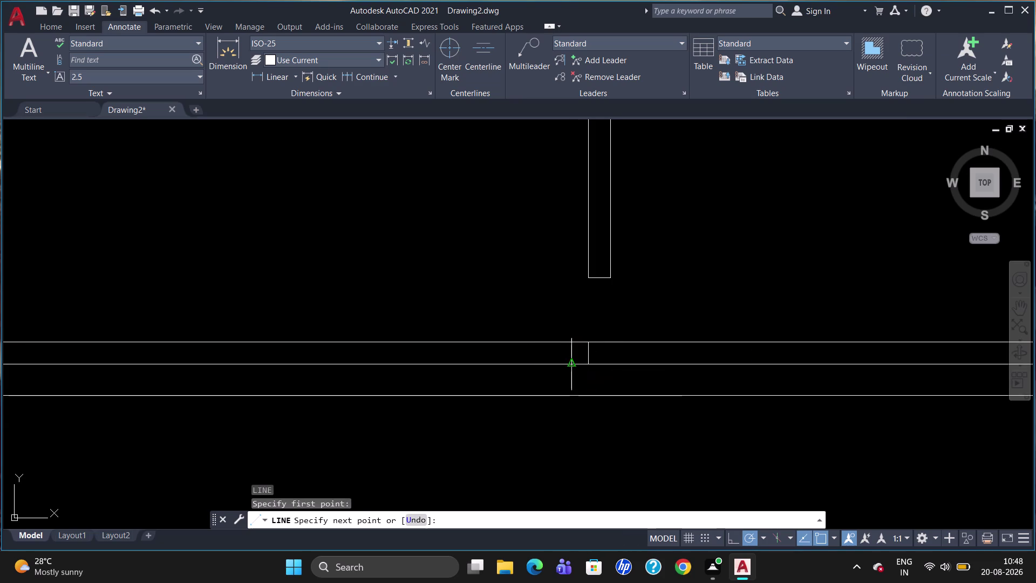
key(Escape)
scroll(down, 3)
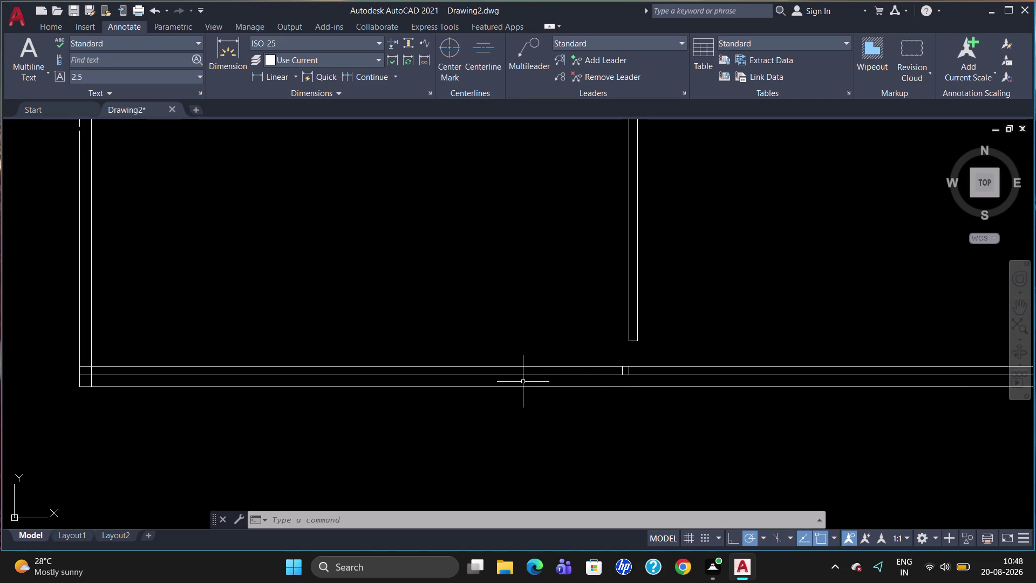
Start TRIM with all objects as cutting edges.
text(tr)
key(Return)
key(Return)
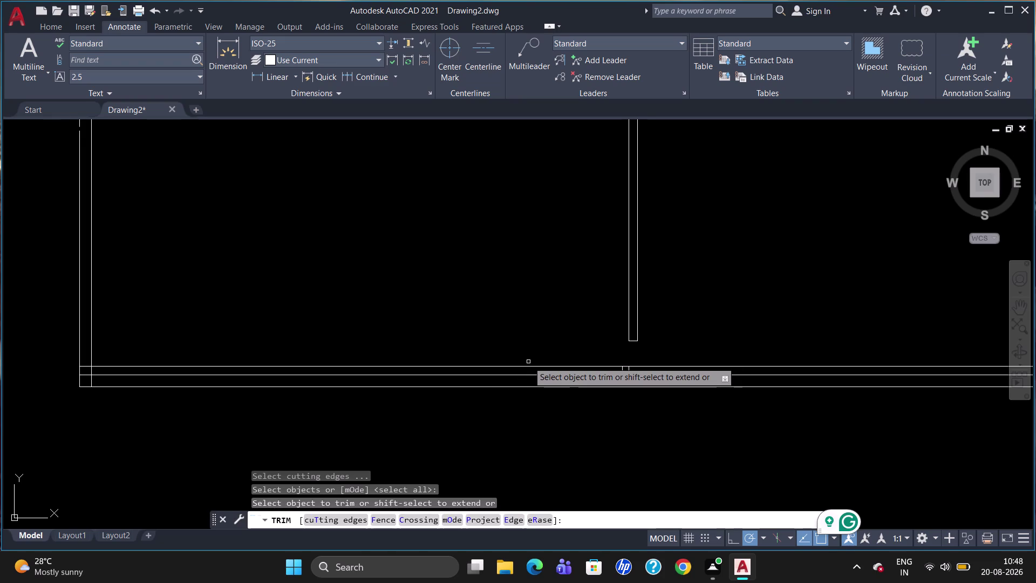
Trim the upper base line left of the divider and delete the leftover stub.
click(528, 368)
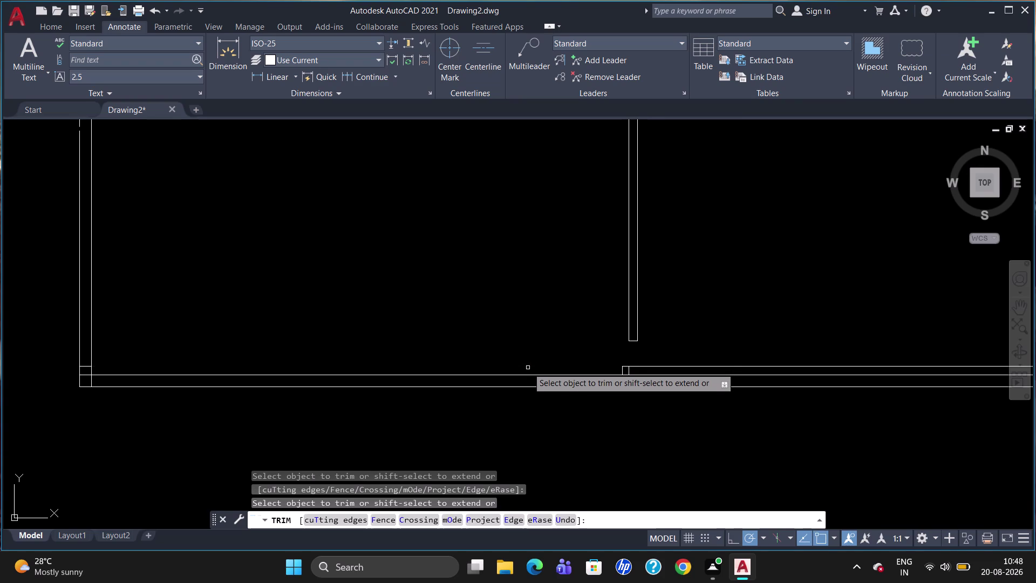
key(Escape)
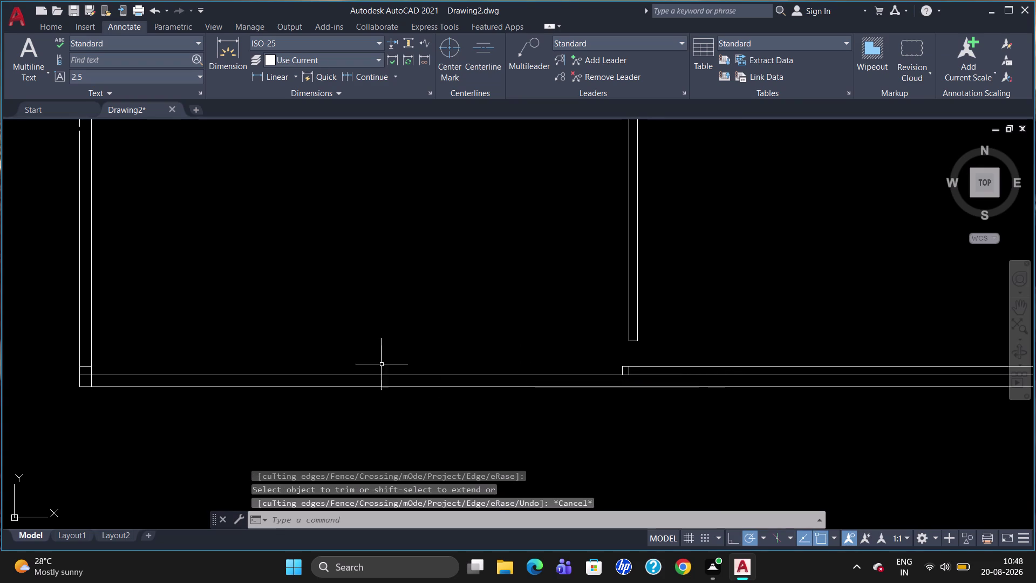
click(89, 367)
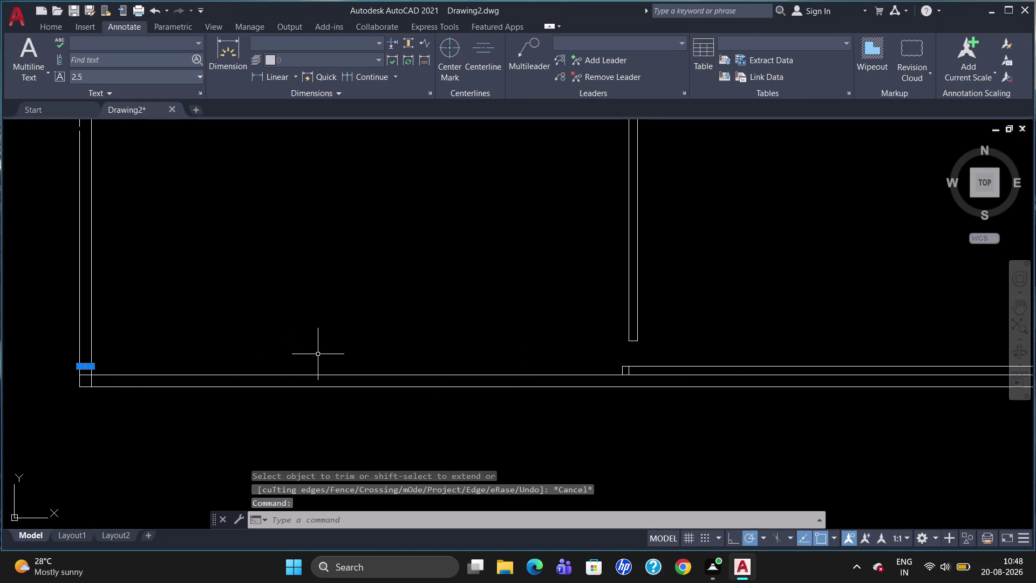
key(Delete)
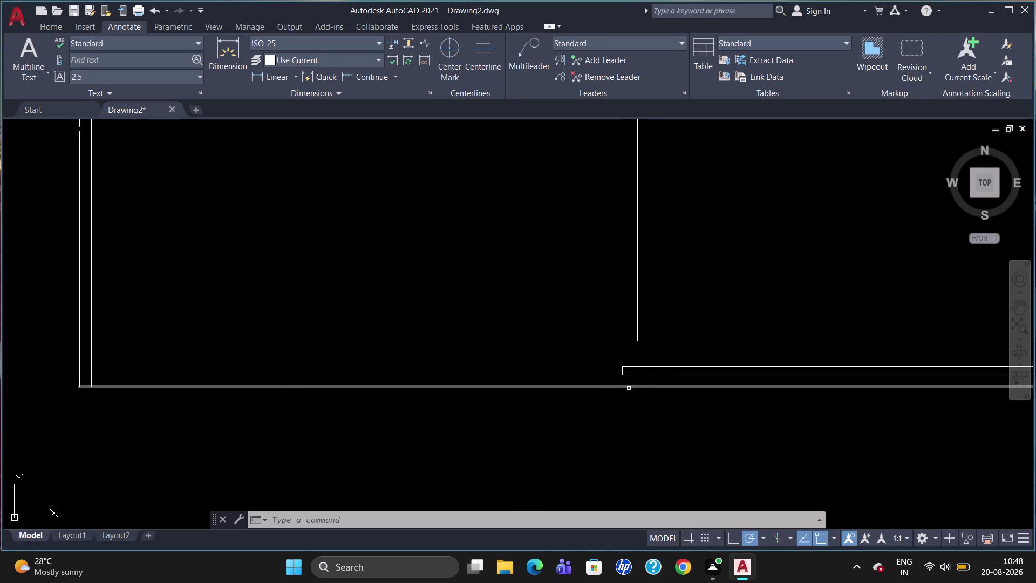
scroll(down, 3)
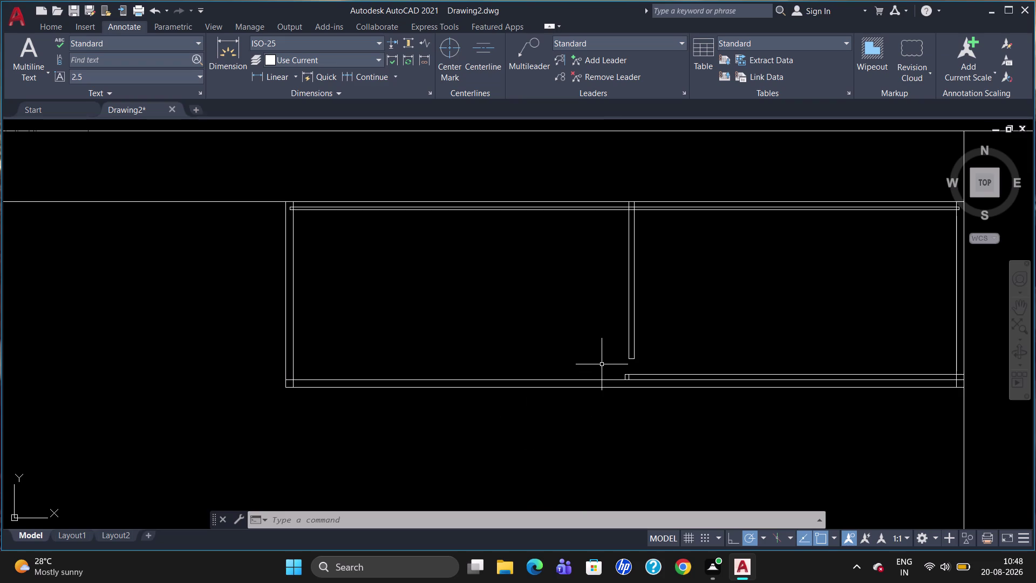
Trim the base line overhangs at the right inner wall, then begin a new line.
scroll(up, 3)
scroll(down, 3)
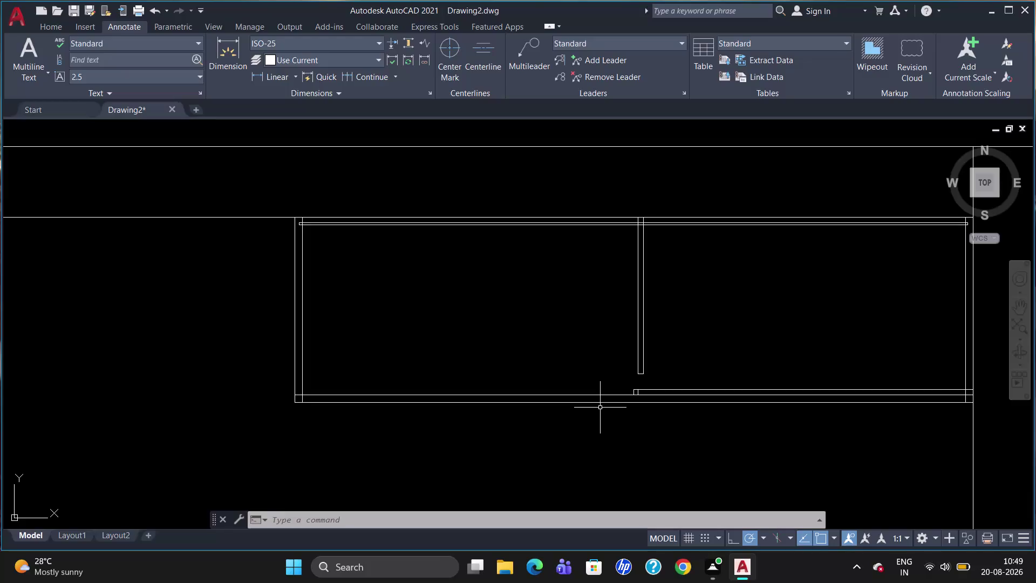
text(tr)
key(Return)
key(Return)
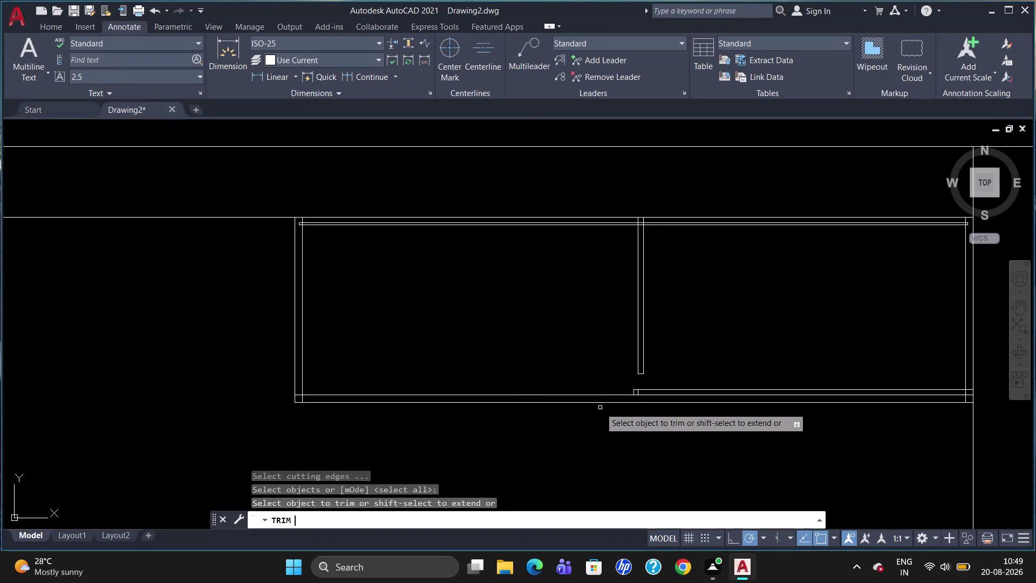
click(970, 395)
click(971, 391)
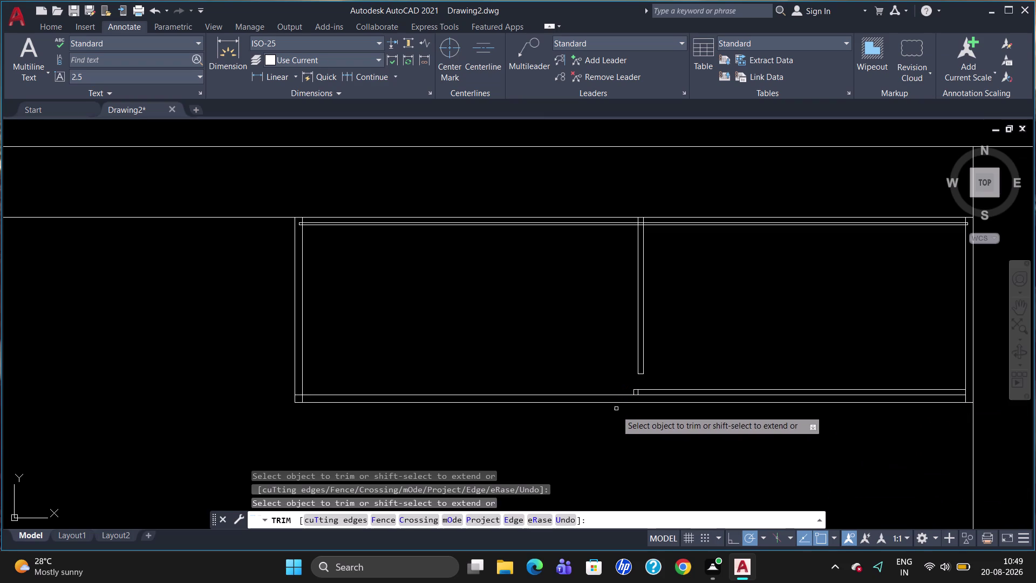
key(Escape)
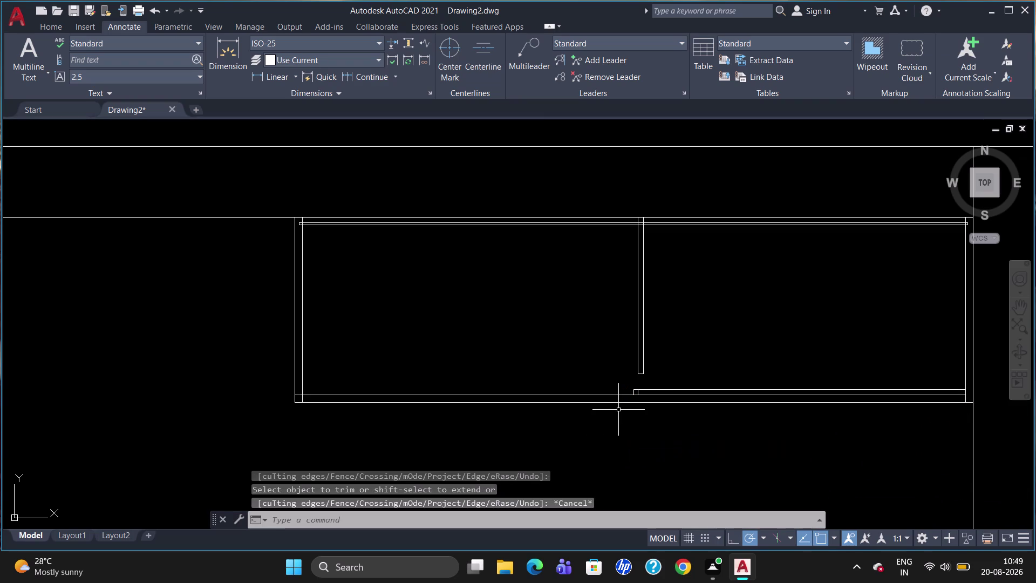
key(l)
key(Return)
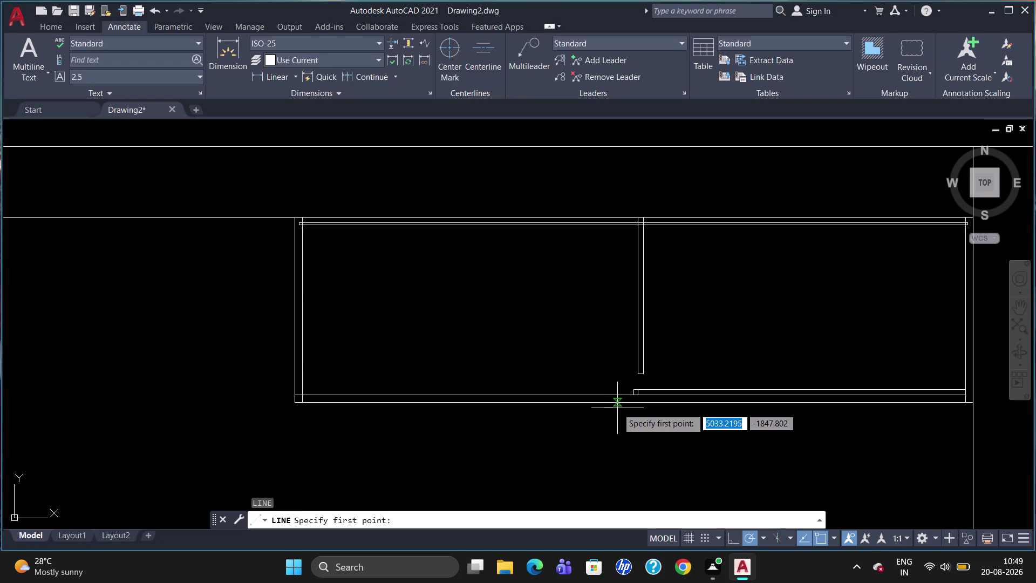
Draw a short vertical divider across the base strip.
click(617, 402)
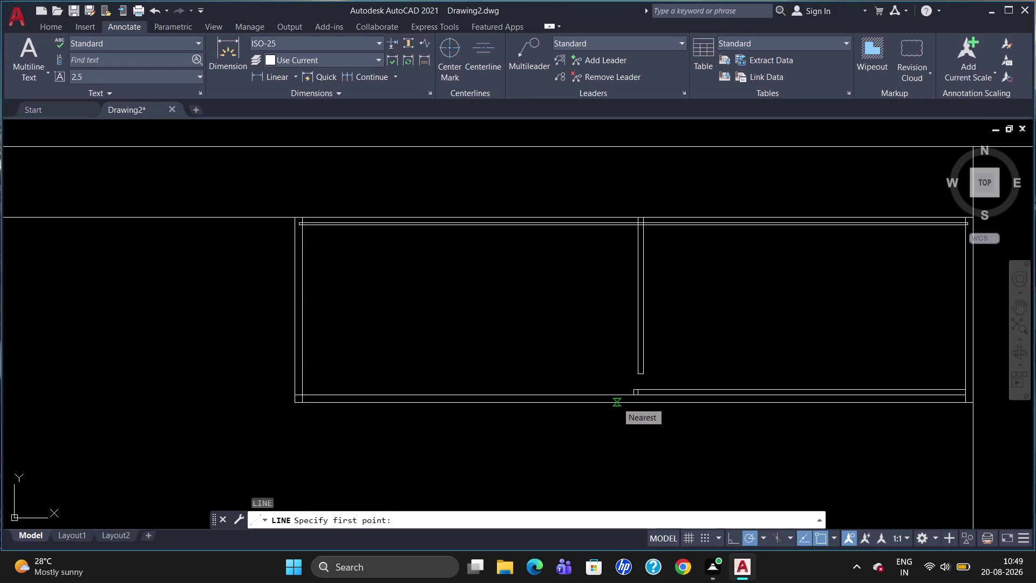
click(619, 391)
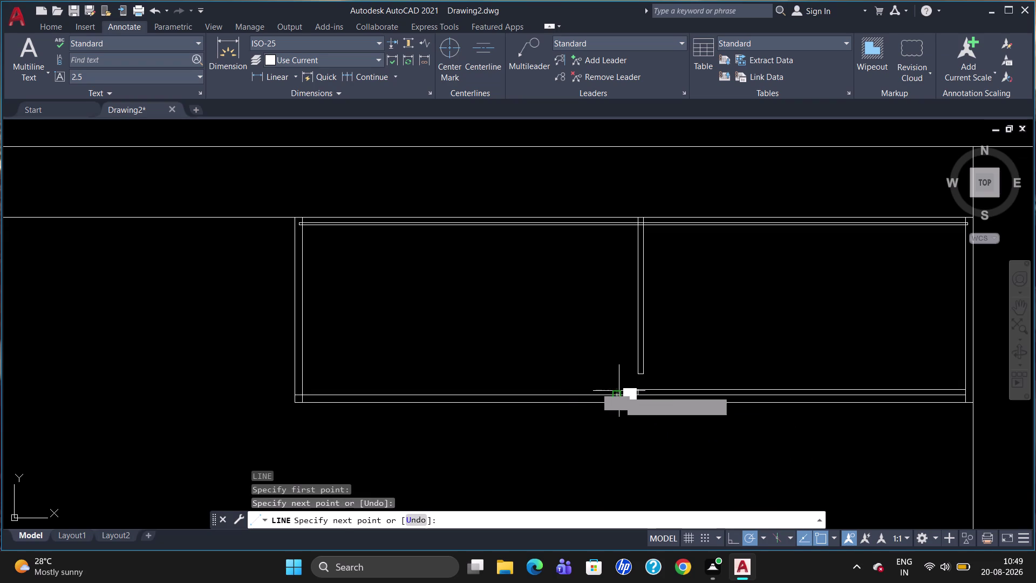
key(Escape)
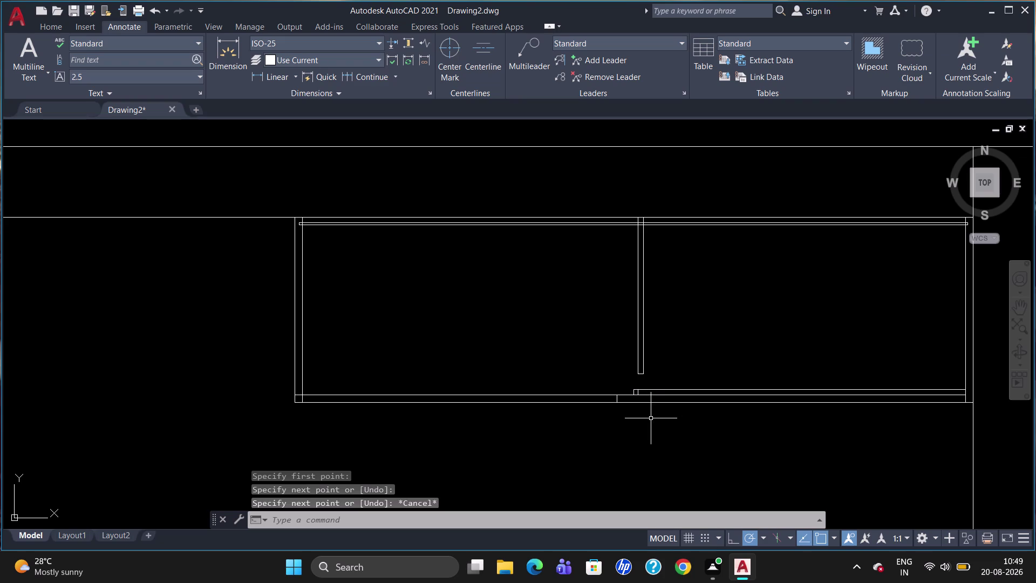
Test-trim the base line right of the divider and erase the divider, then undo both.
text(tr)
key(Return)
key(Return)
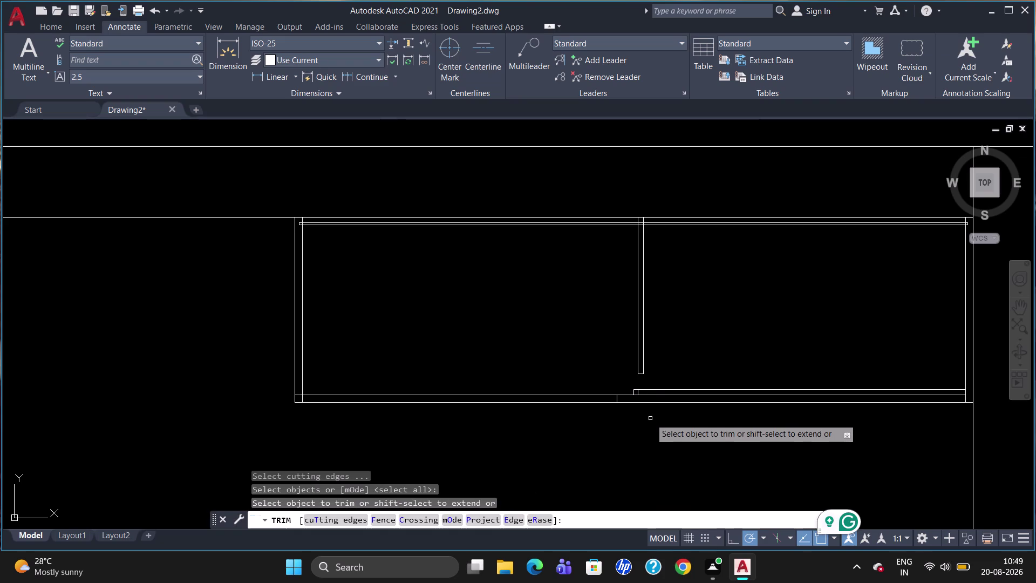
click(628, 395)
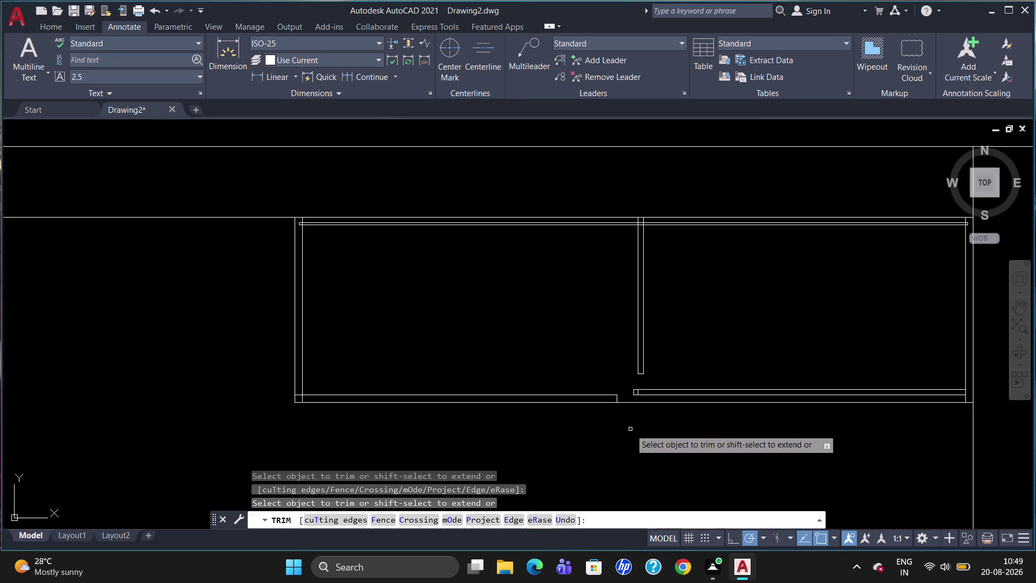
key(Escape)
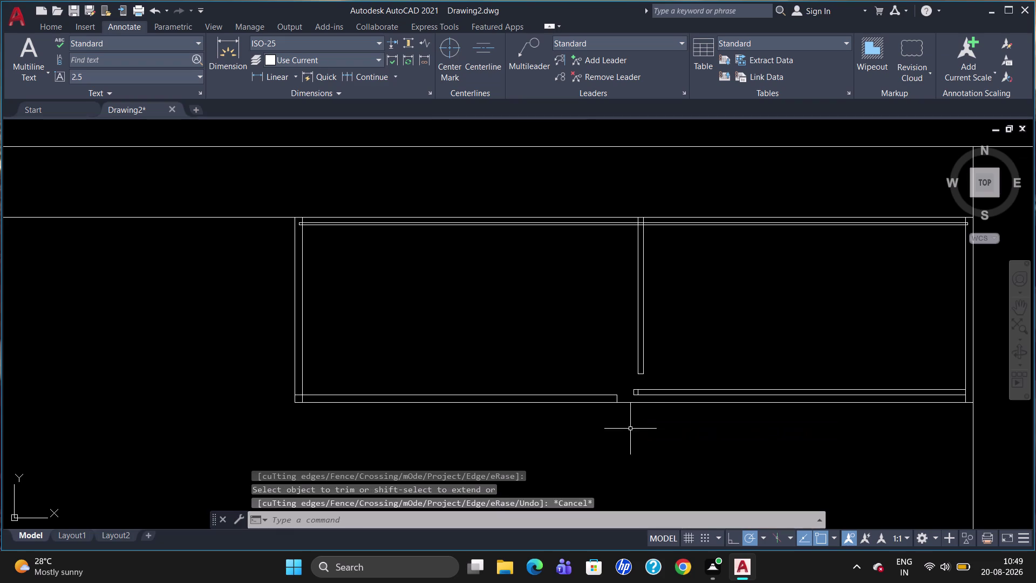
click(617, 397)
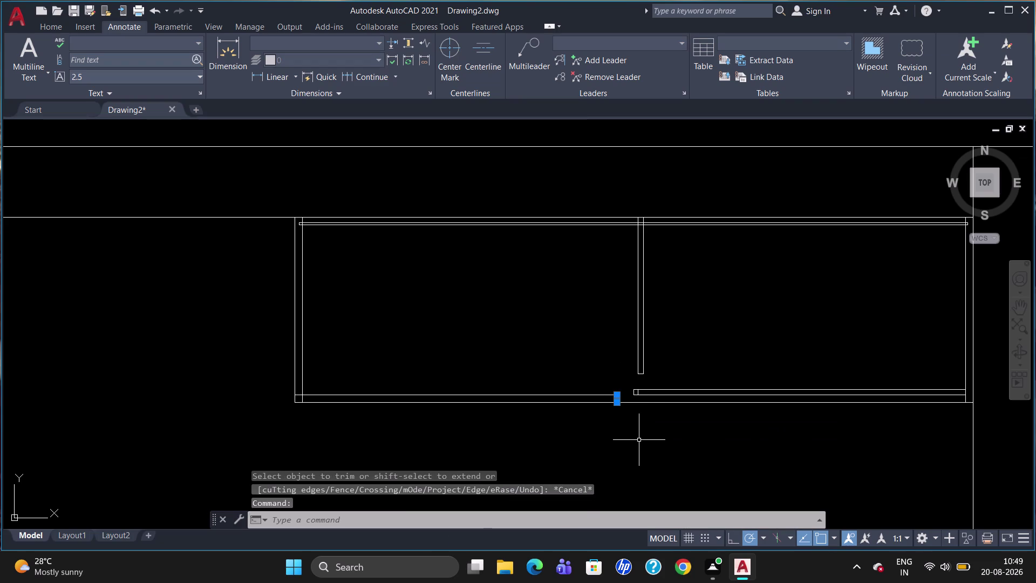
key(Delete)
key(u)
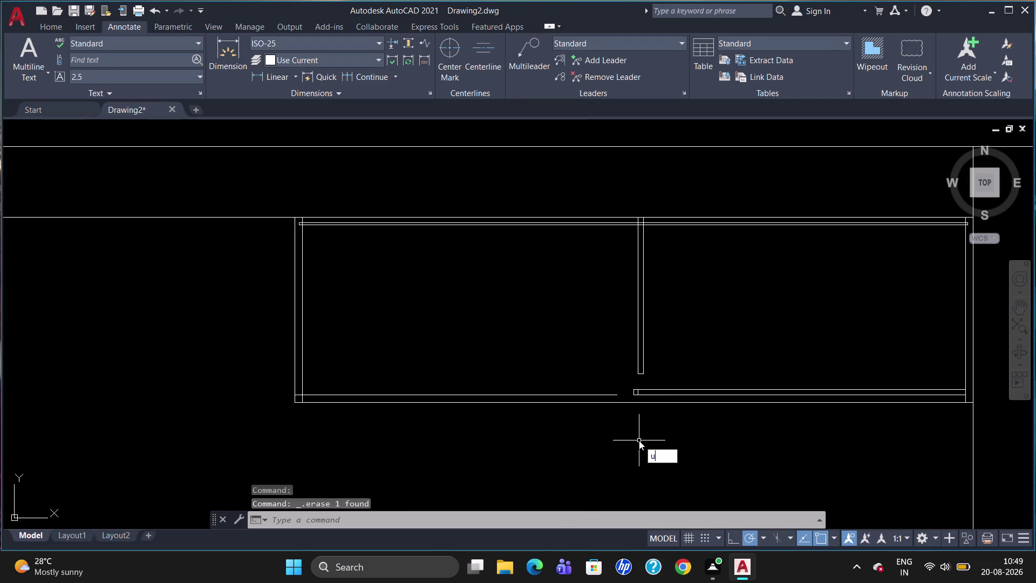
key(Return)
key(u)
key(Return)
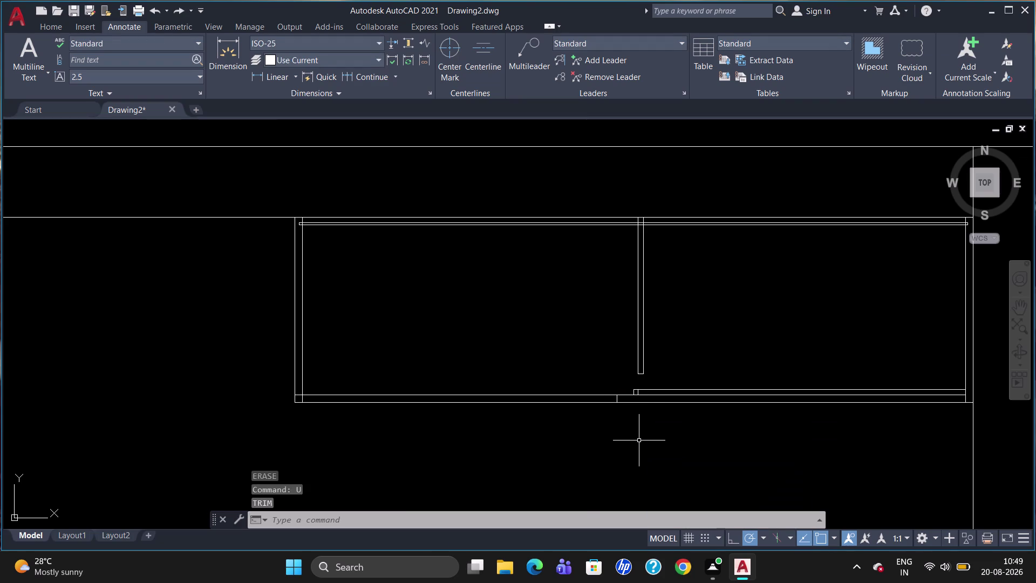
Start a new LINE command and zoom in.
key(l)
key(Return)
scroll(up, 3)
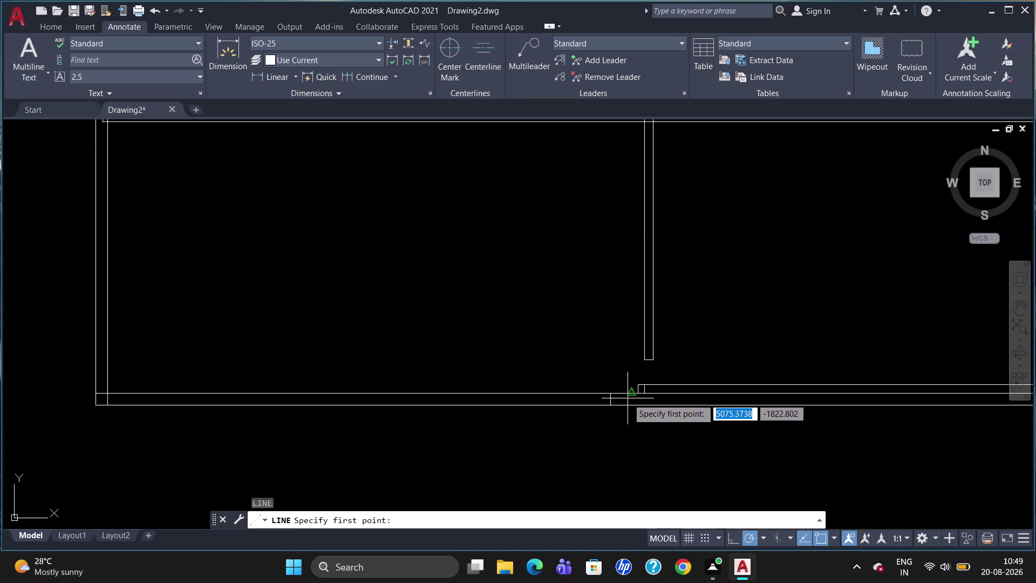
Draw a short vertical line at the base panel corner.
scroll(up, 3)
click(632, 394)
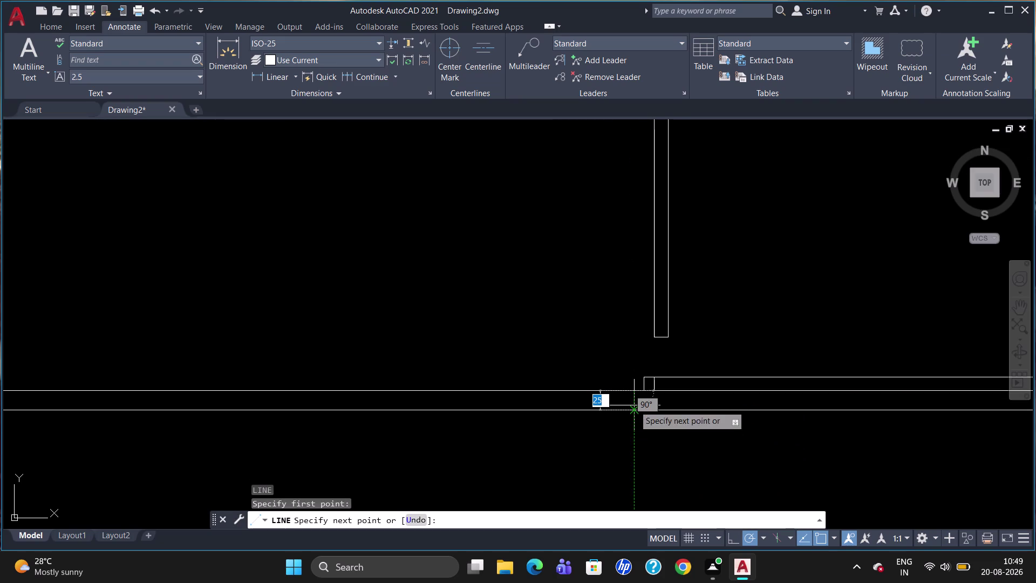
click(634, 405)
key(Escape)
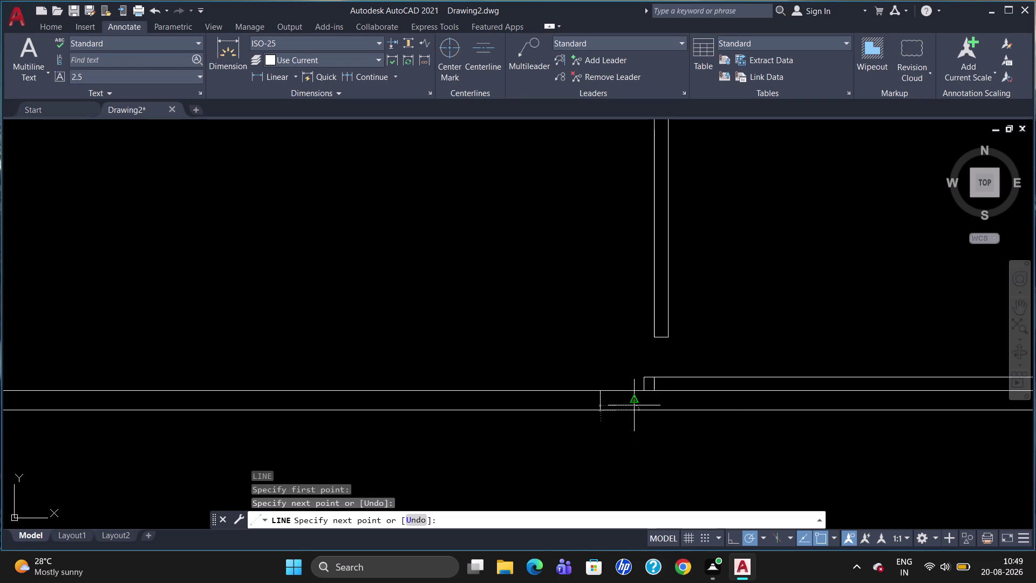
Delete the stray short lines at the step, restoring one wrongly erased line.
click(600, 402)
key(Delete)
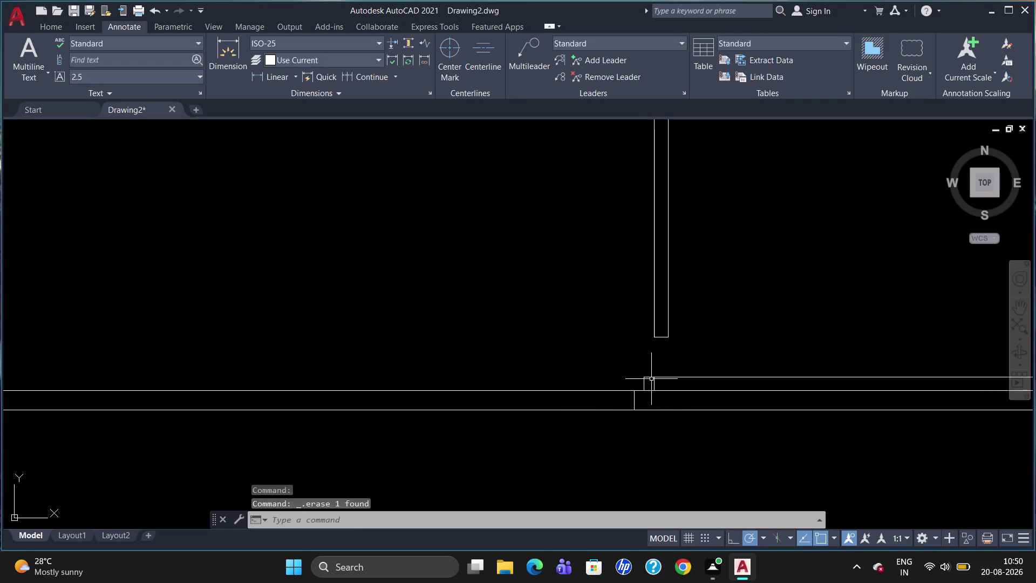
click(654, 379)
key(Delete)
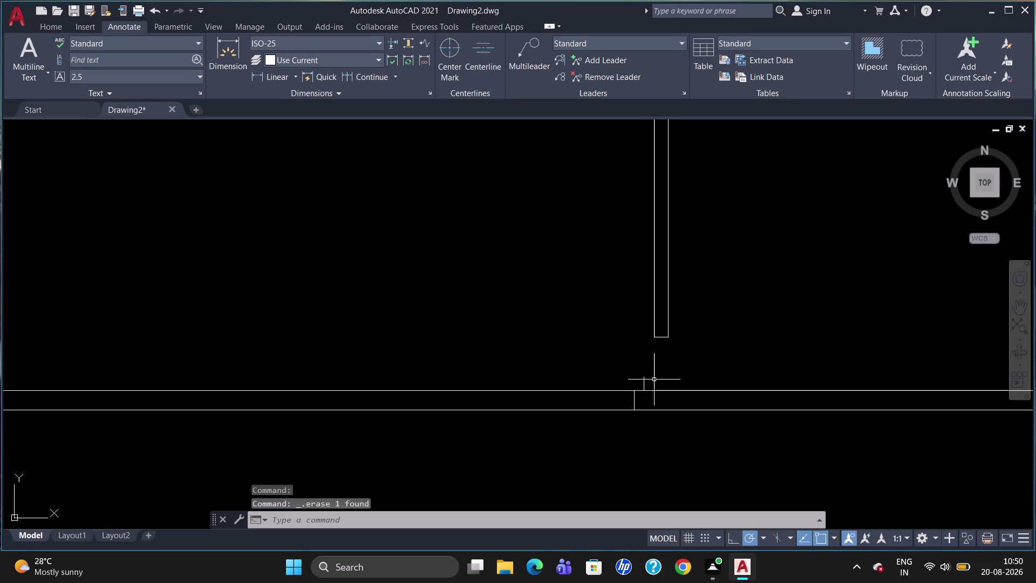
key(u)
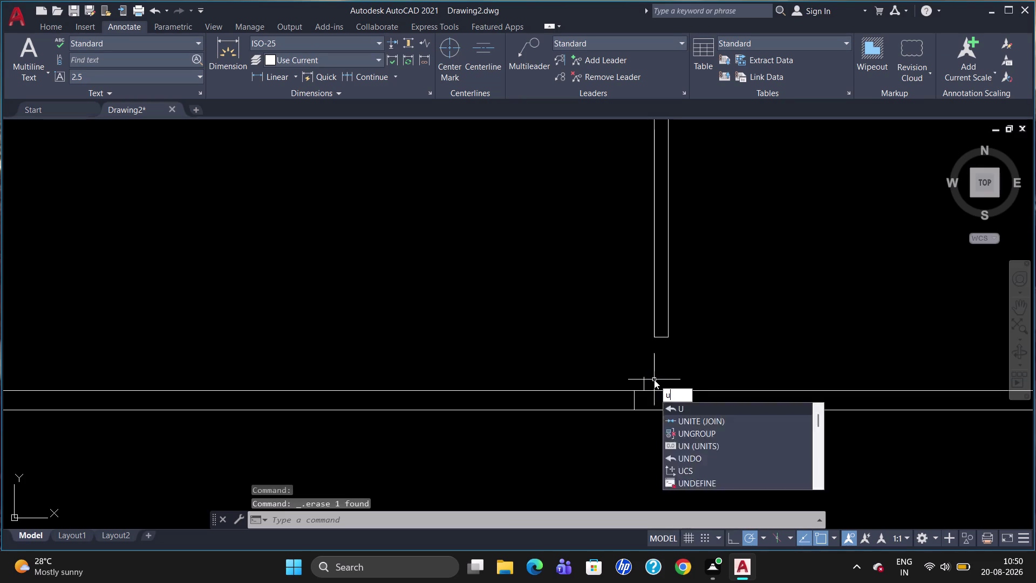
key(Return)
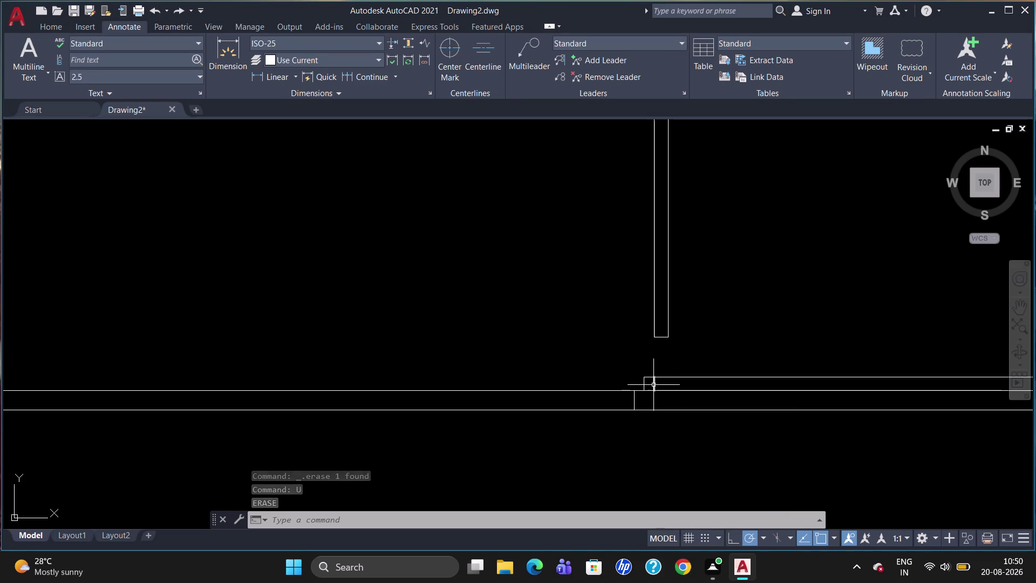
click(654, 385)
key(Delete)
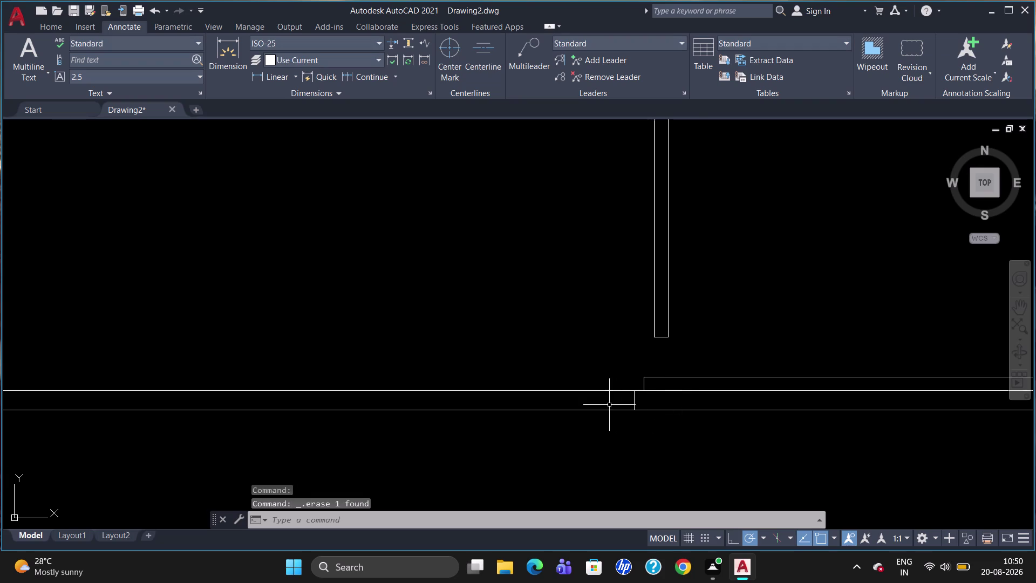
scroll(down, 3)
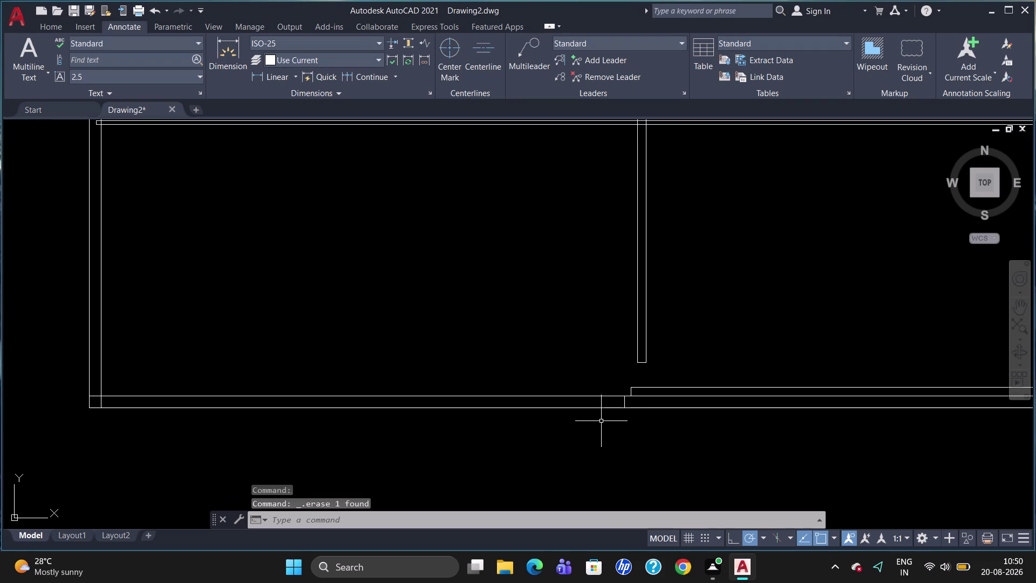
Trim the line segment bridging the left and raised right base panels.
text(t)
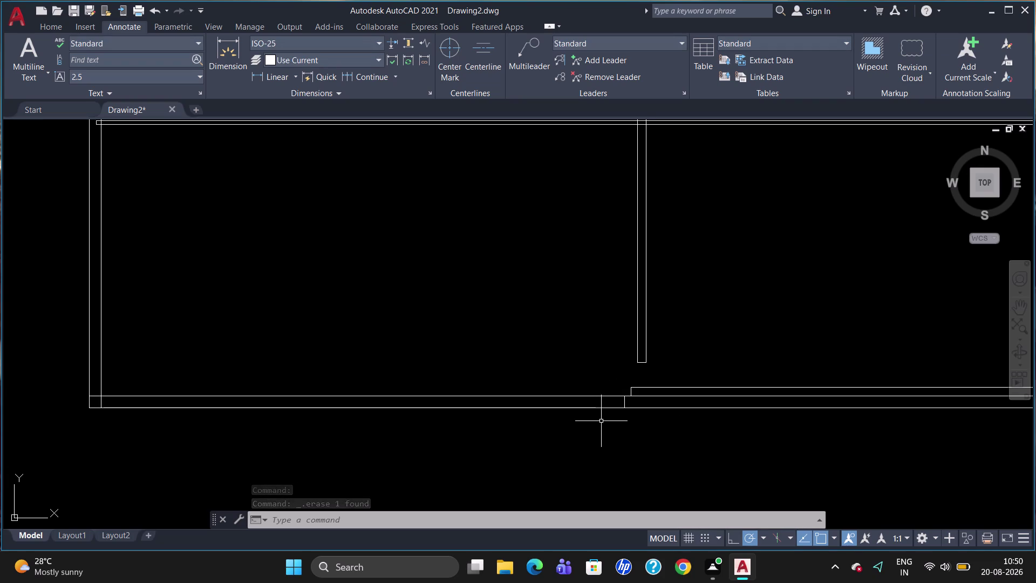
text(r)
key(Return)
key(Return)
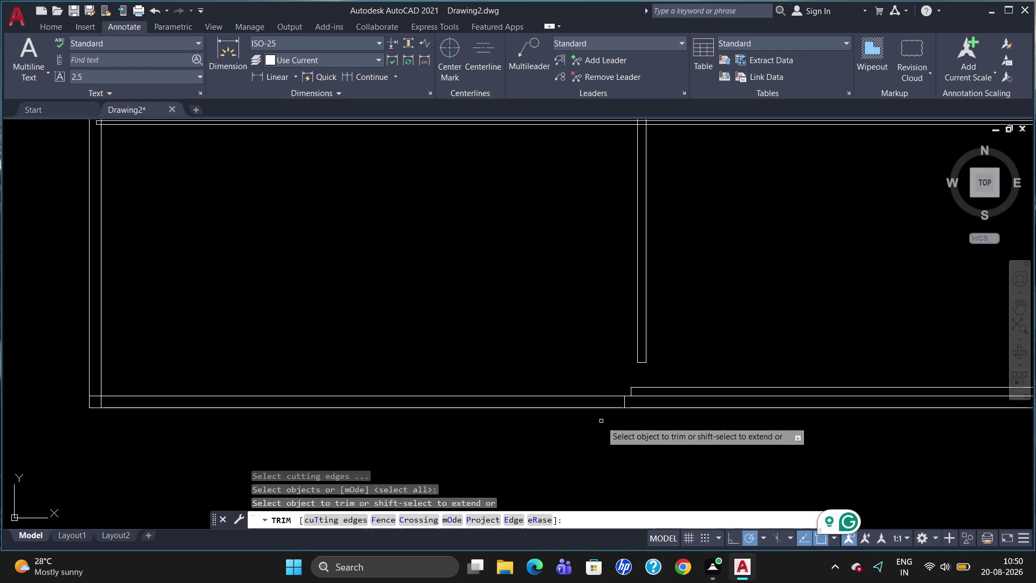
scroll(up, 3)
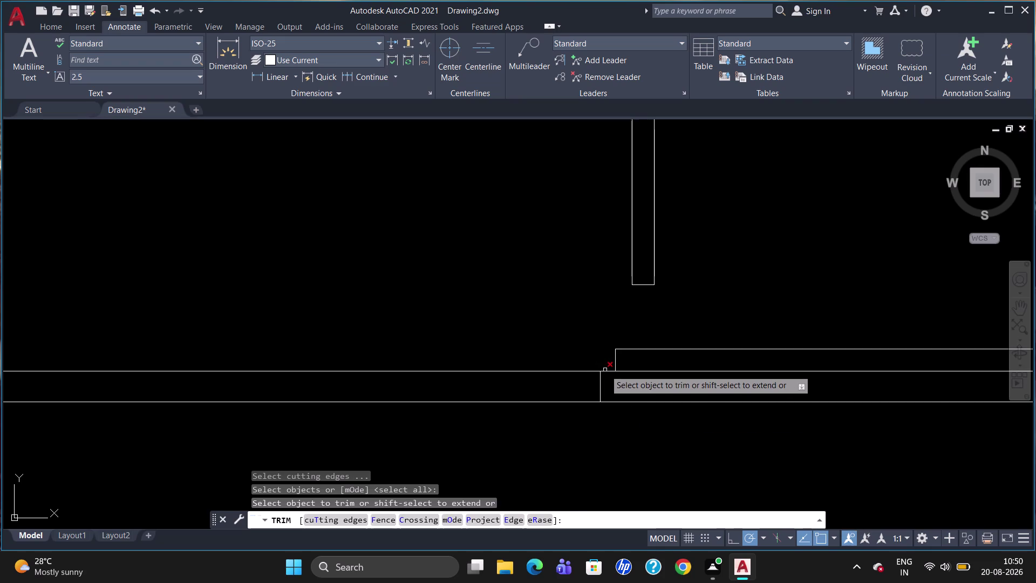
click(605, 370)
key(Escape)
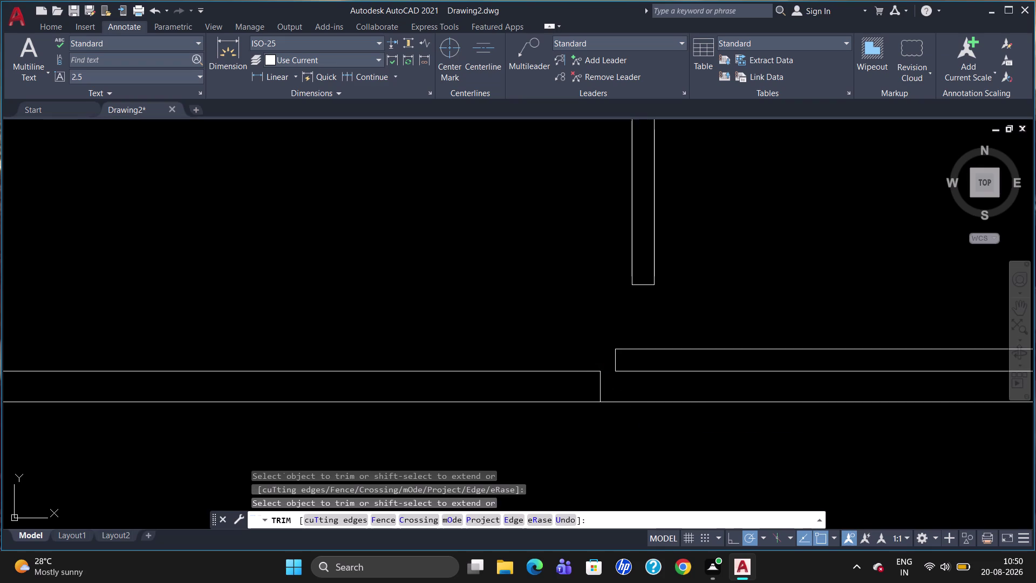
scroll(down, 3)
scroll(down, 3)
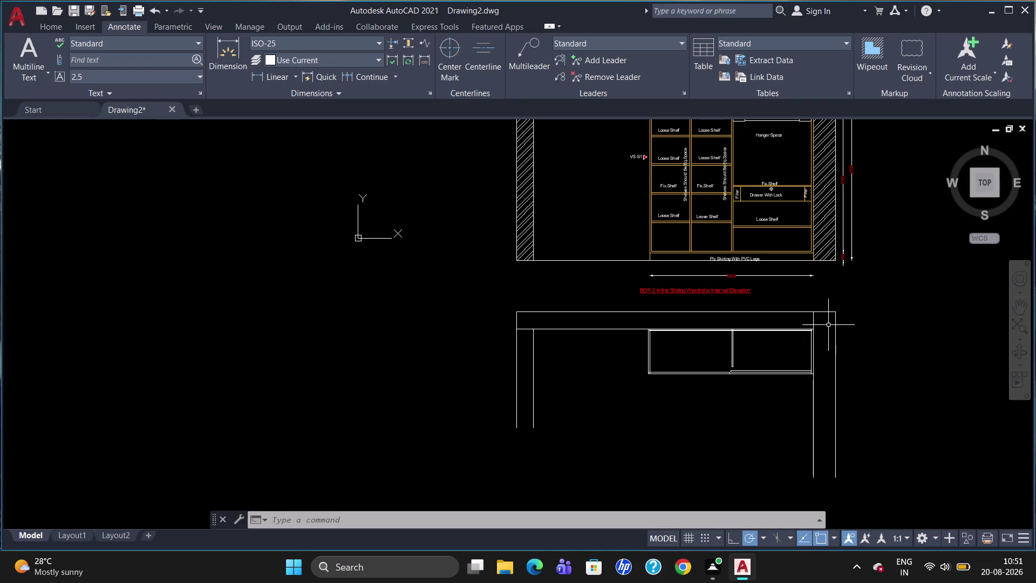
Draw a horizontal line 150 below the top panel, tracked from the right edge to the left inner wall.
scroll(up, 3)
key(l)
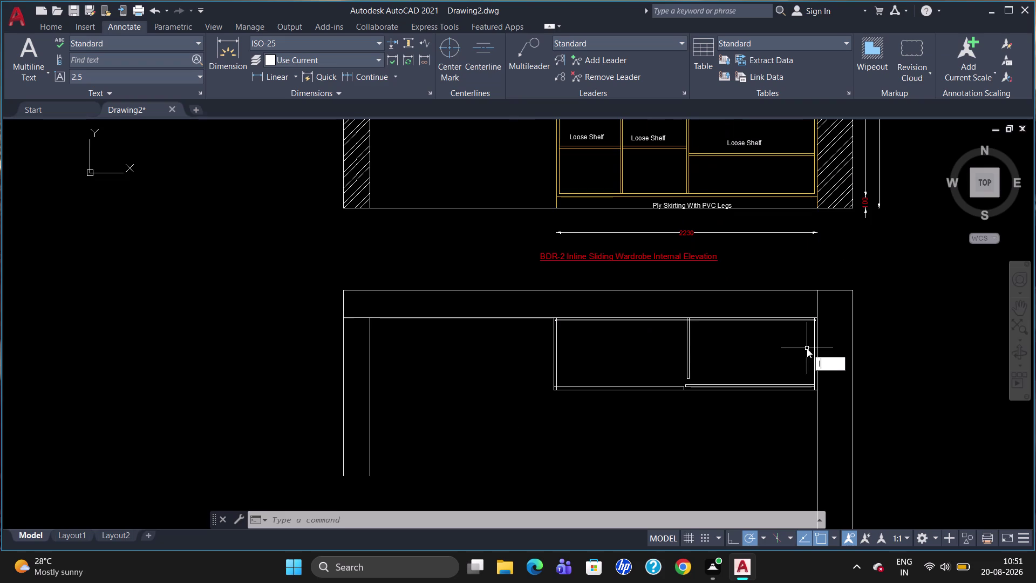
key(Return)
text(tk)
key(Return)
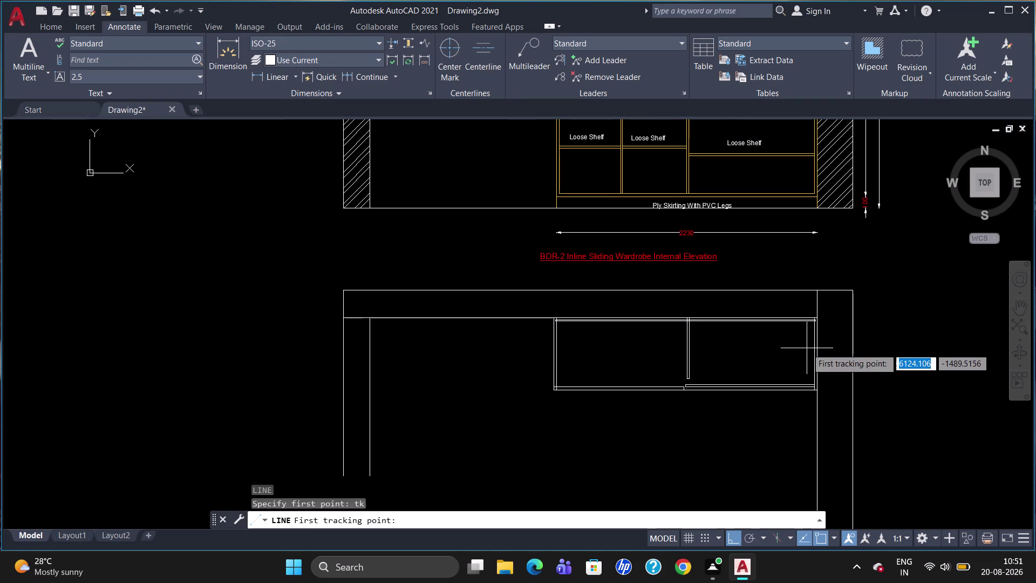
click(818, 320)
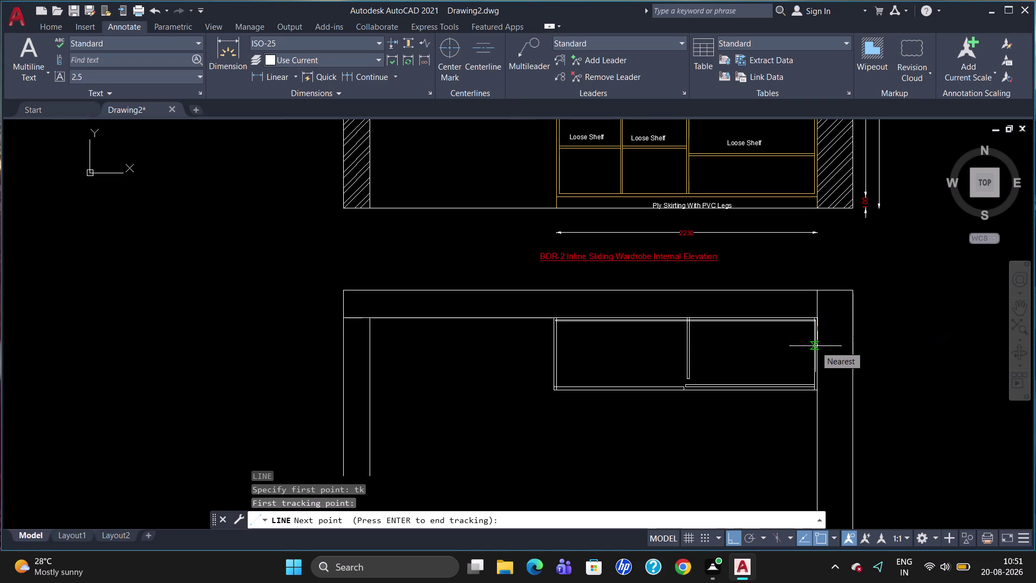
text(150)
key(Return)
key(Return)
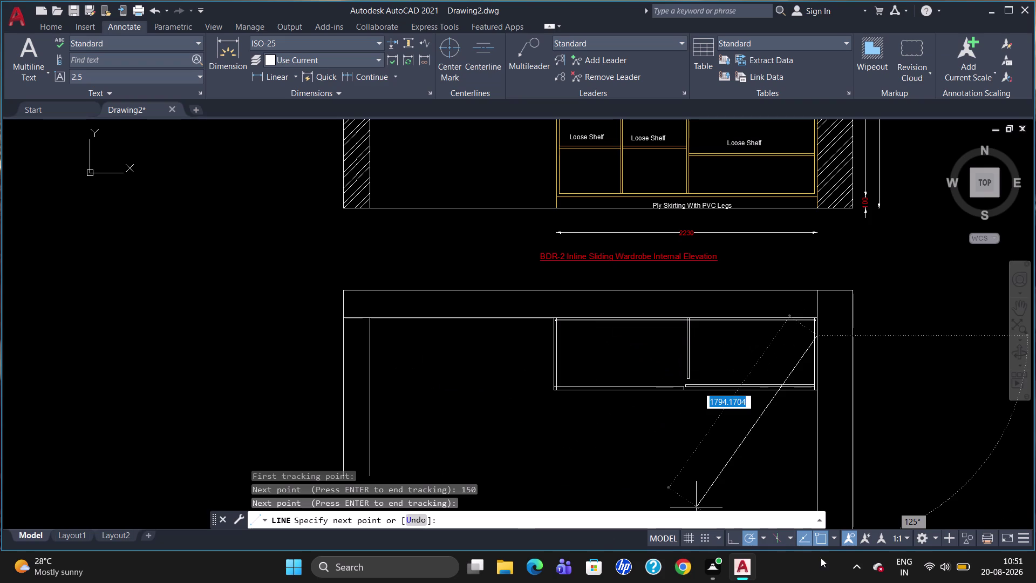
click(730, 540)
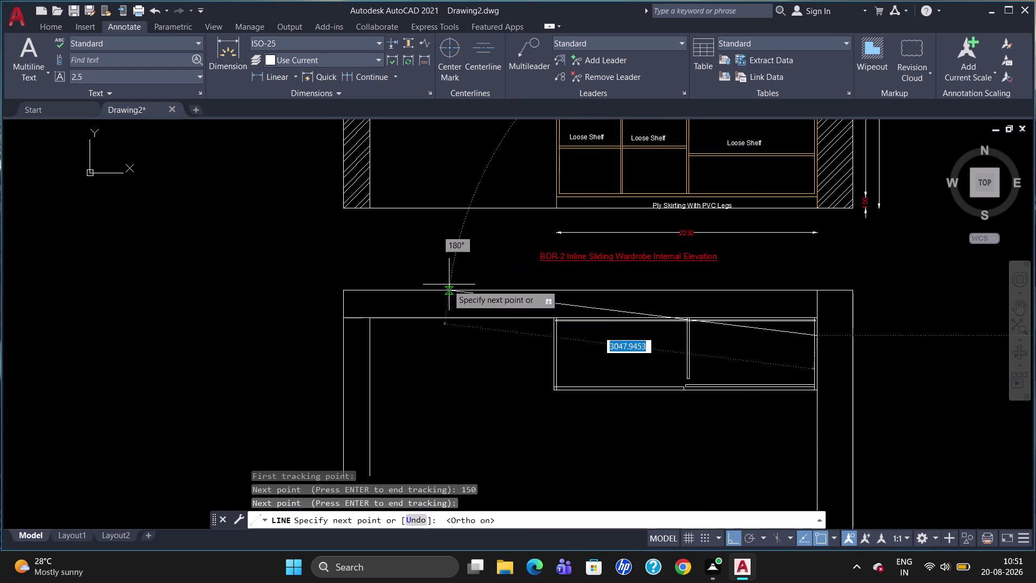
click(370, 268)
key(Escape)
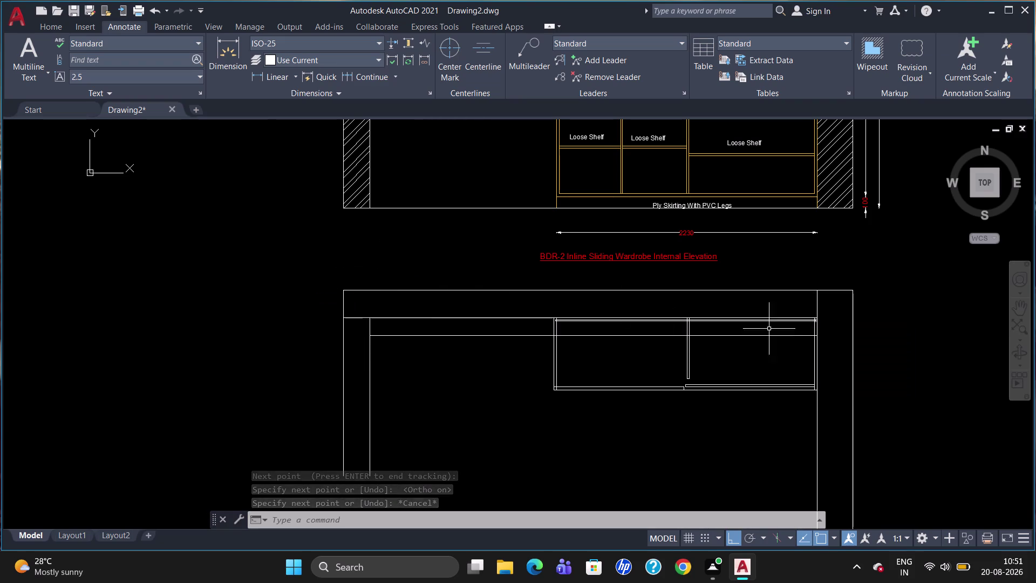
Extend the 150-offset line left to the outer wall as its boundary.
text(ex)
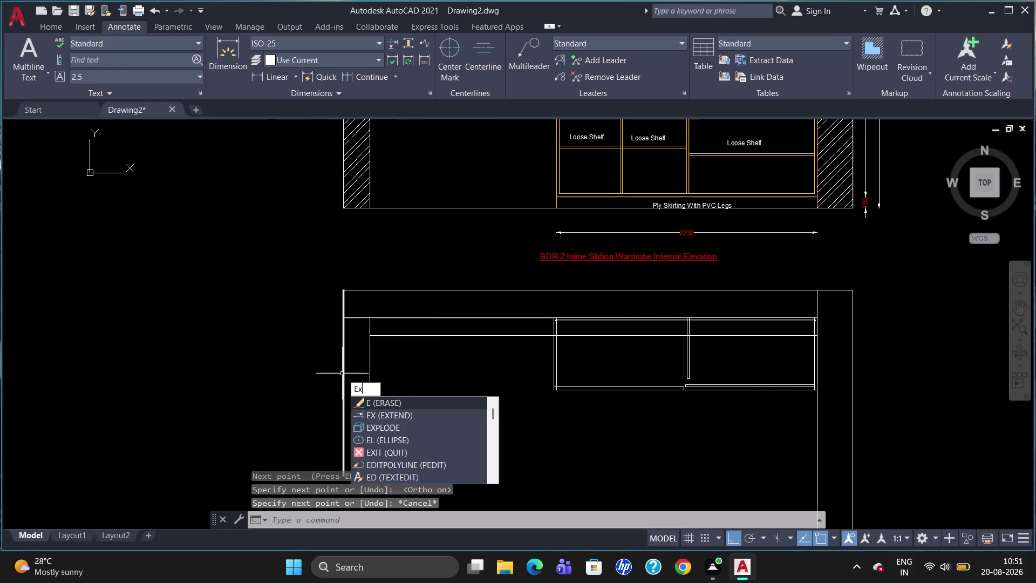
key(Return)
click(341, 340)
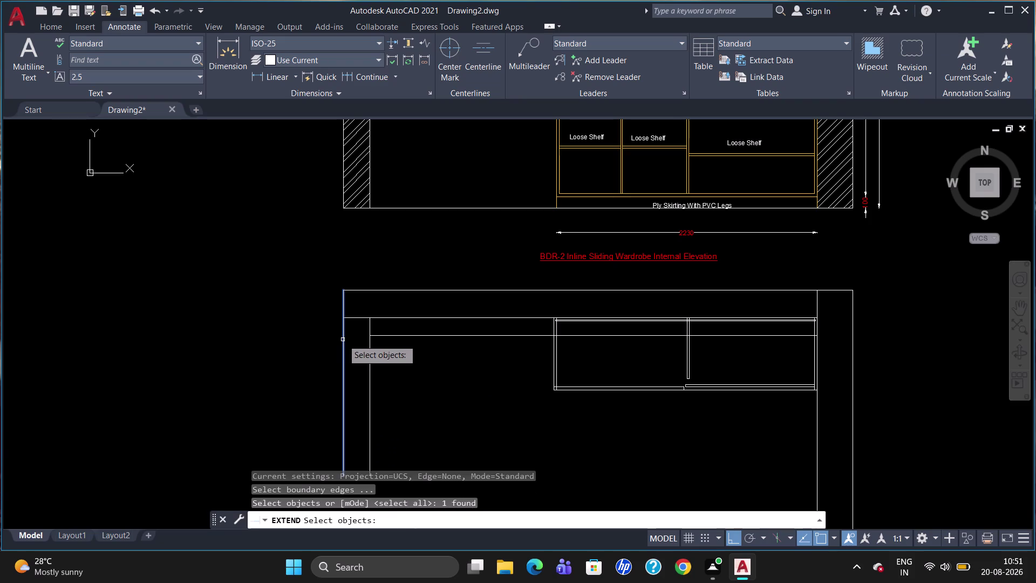
key(Return)
click(405, 336)
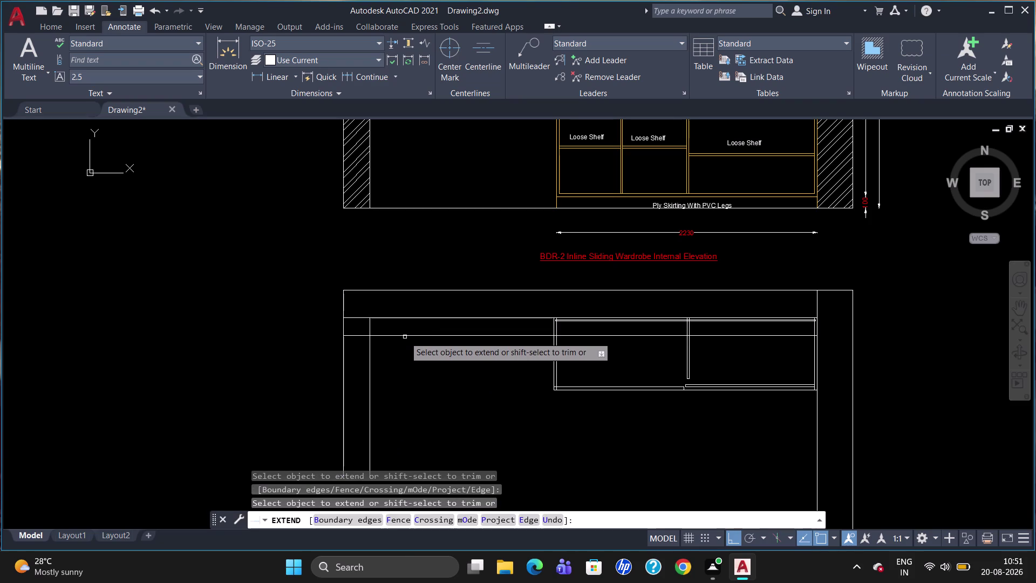
key(Escape)
Start a trim using all objects as cutting edges, then cancel it.
text(tr)
key(Return)
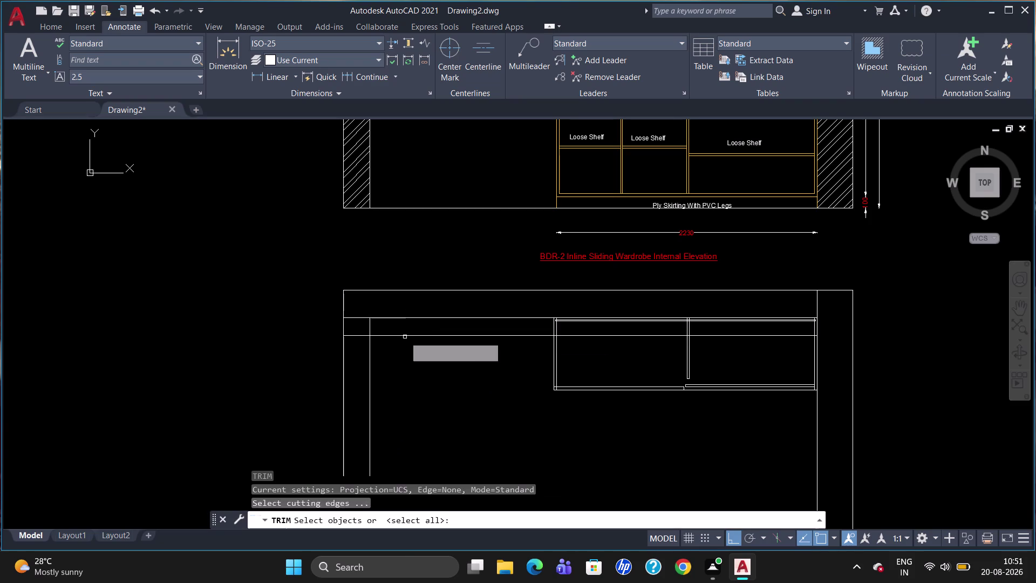
key(Return)
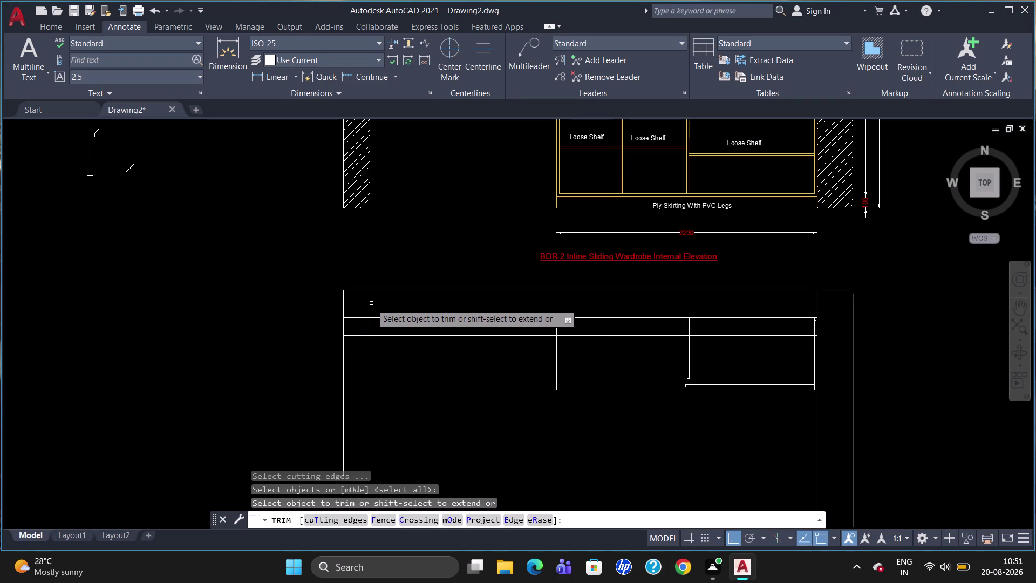
key(Escape)
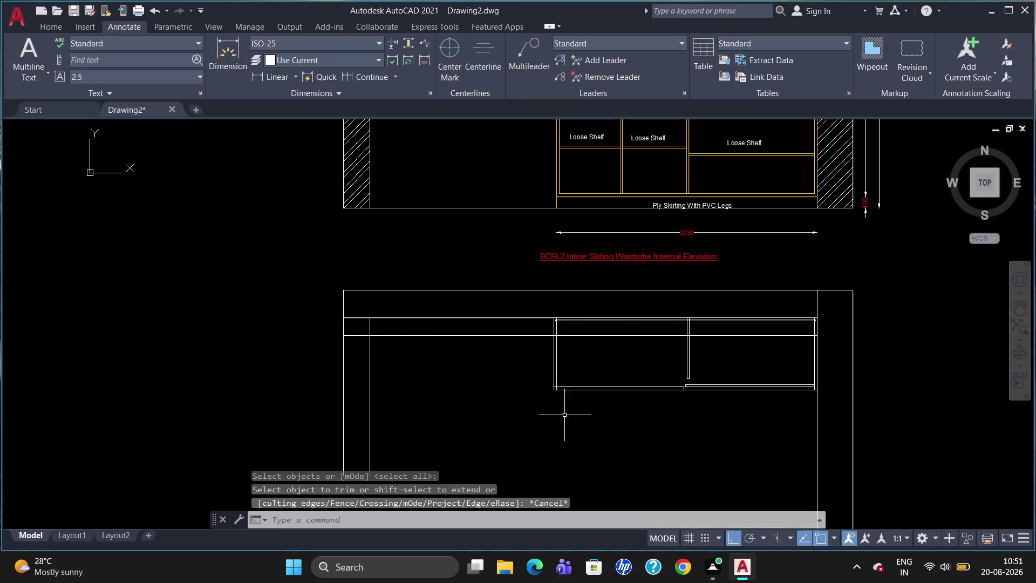
scroll(down, 3)
scroll(up, 3)
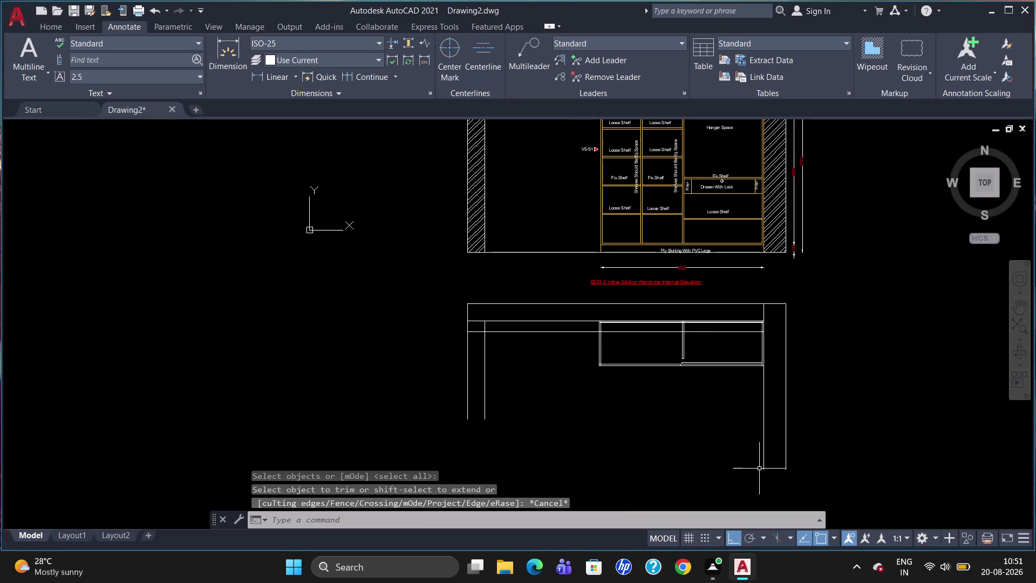
Draw short closing lines across the bottoms of the left and right legs.
key(l)
key(Return)
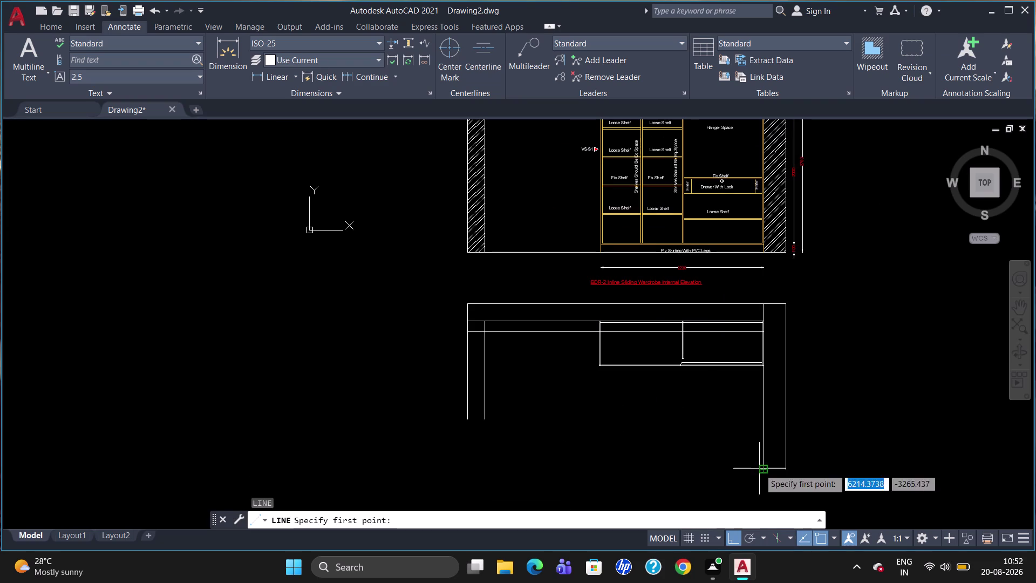
click(467, 383)
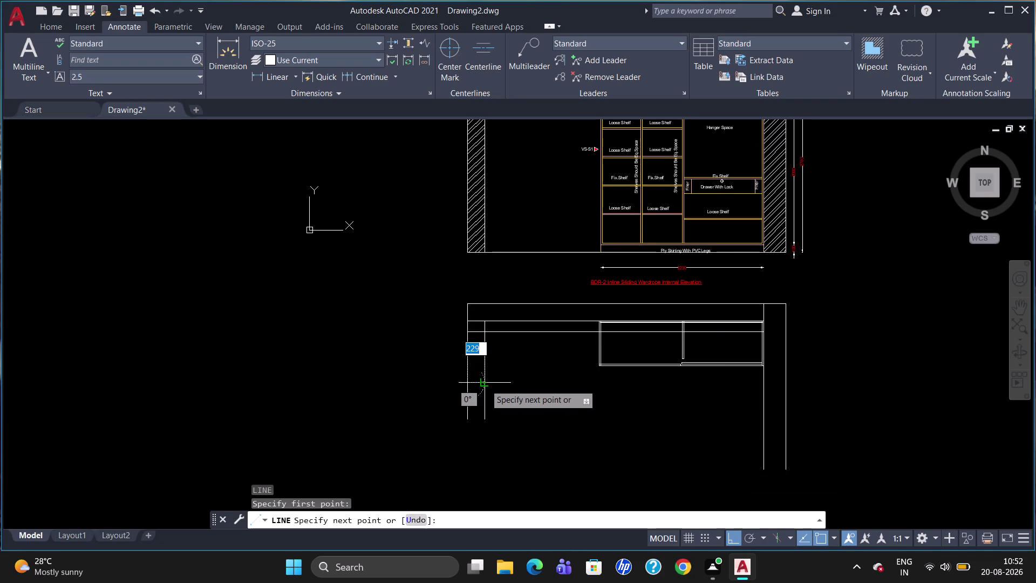
click(485, 384)
key(Escape)
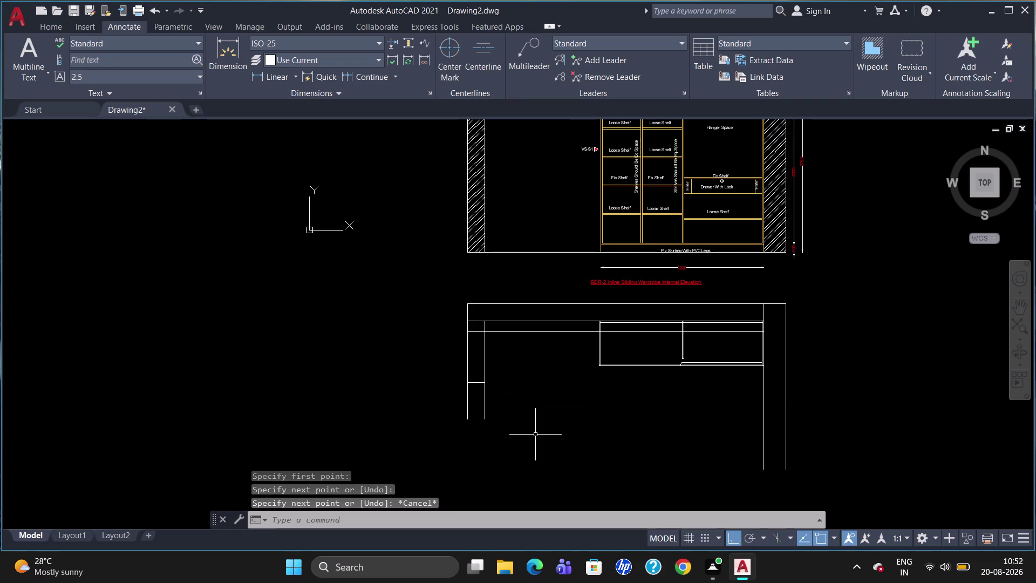
key(l)
key(Return)
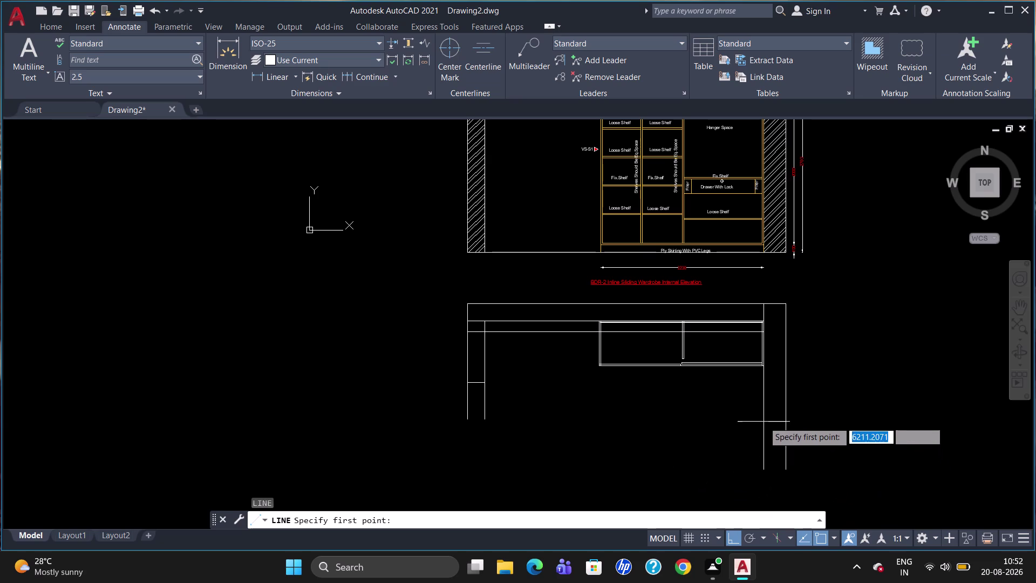
click(765, 421)
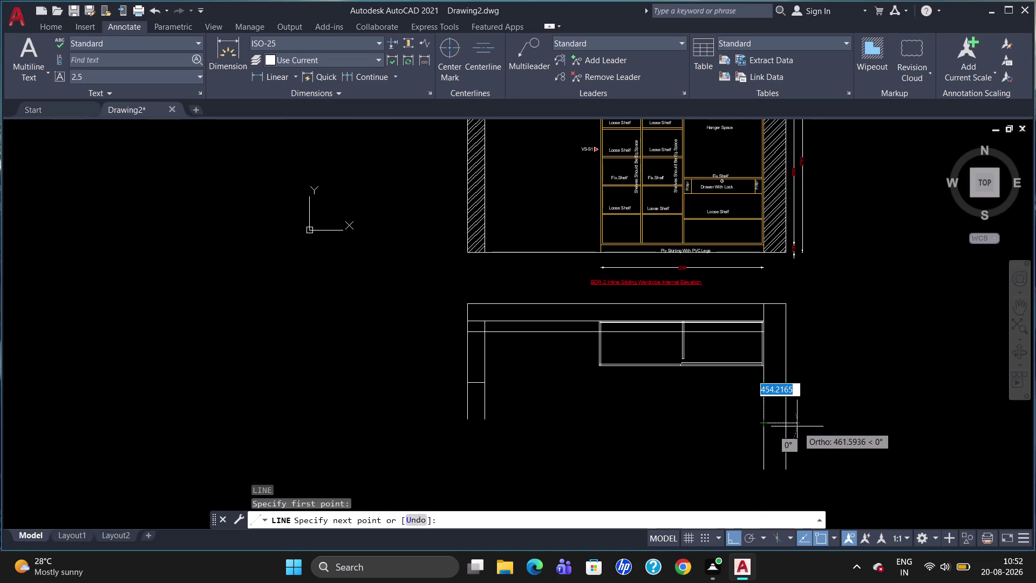
click(784, 425)
key(Escape)
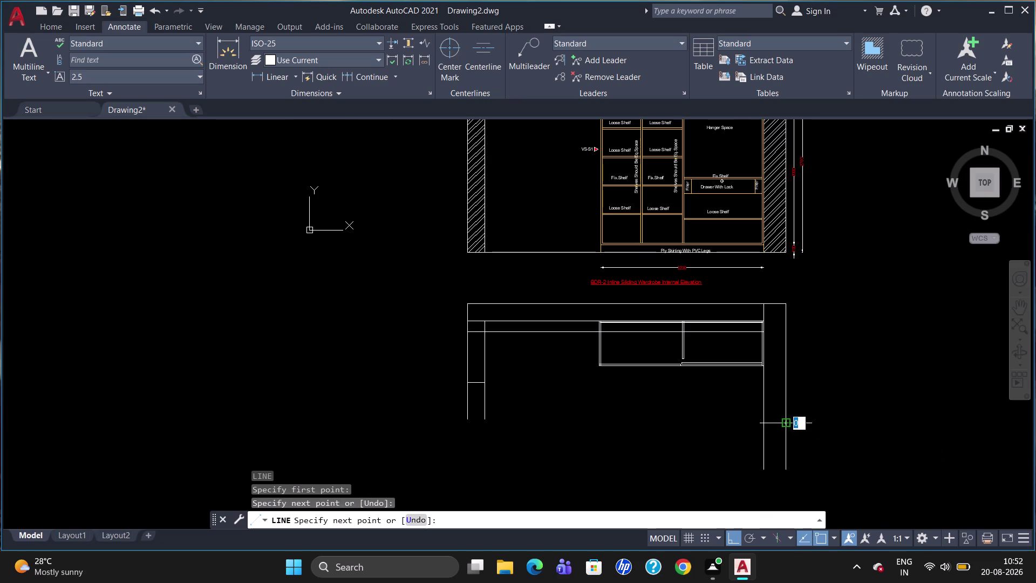
Trim away the wall lines running below both the right and left legs.
text(tr)
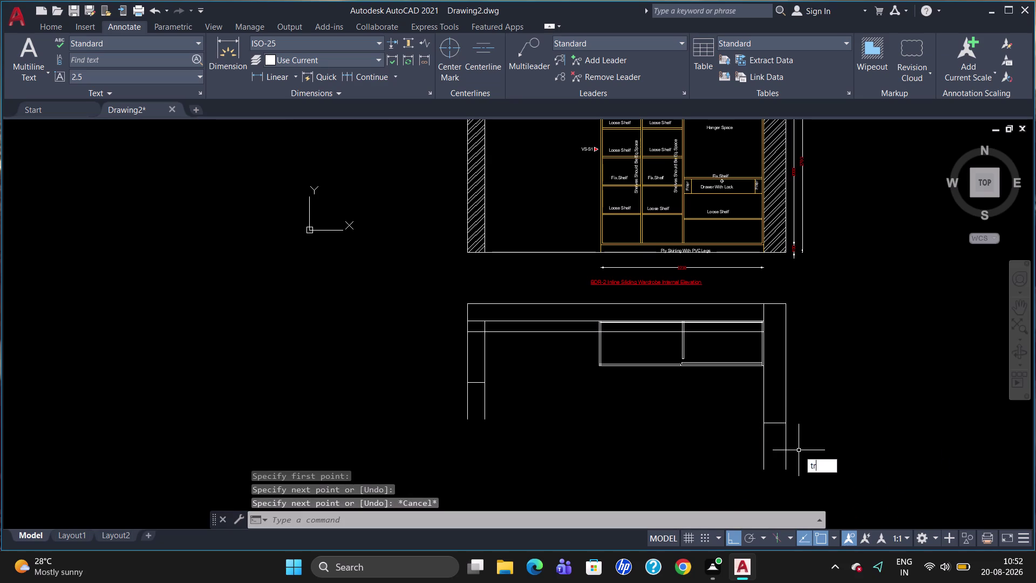
key(Return)
key(Return)
click(783, 449)
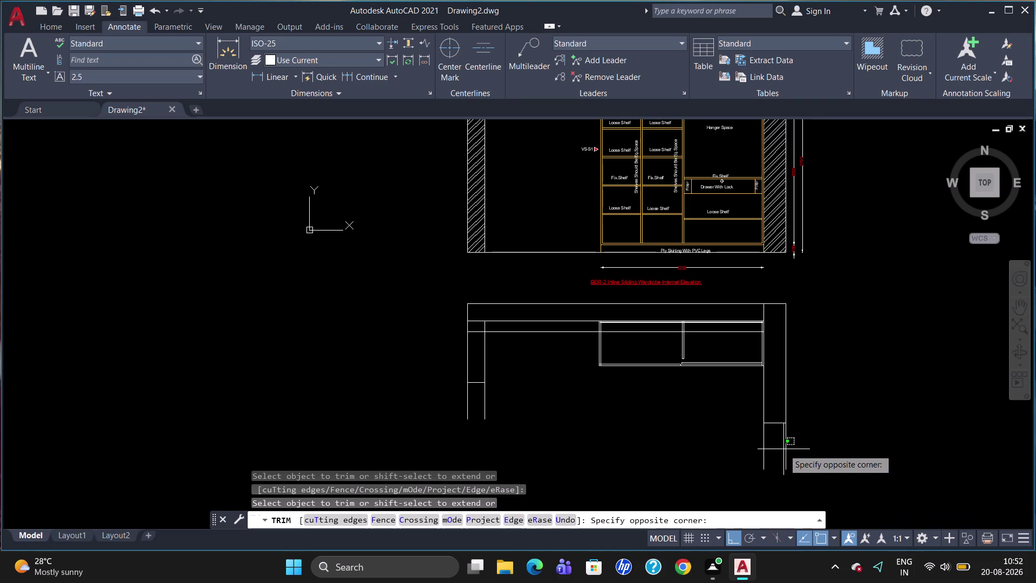
click(786, 449)
click(787, 446)
click(764, 443)
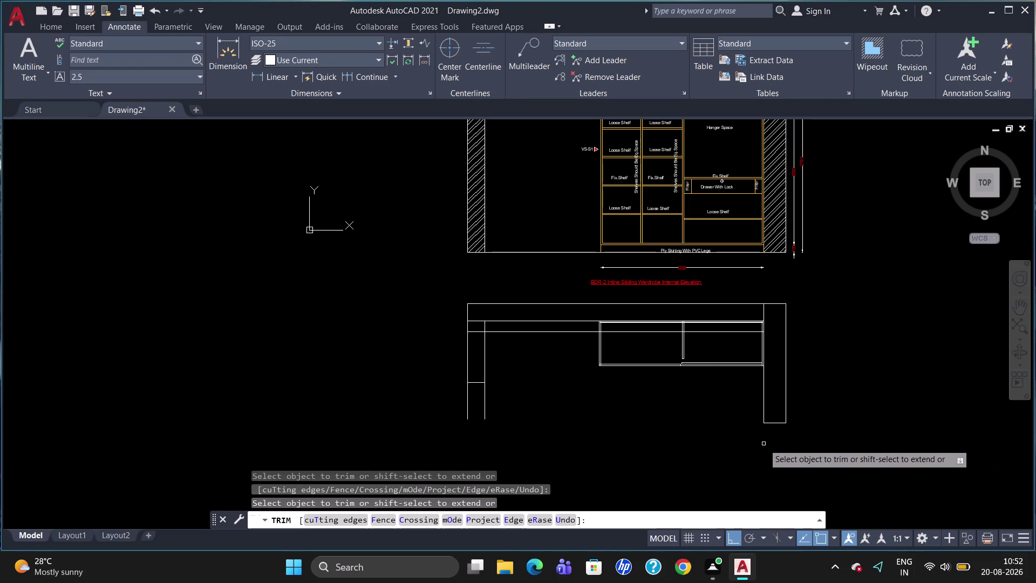
click(485, 400)
click(468, 402)
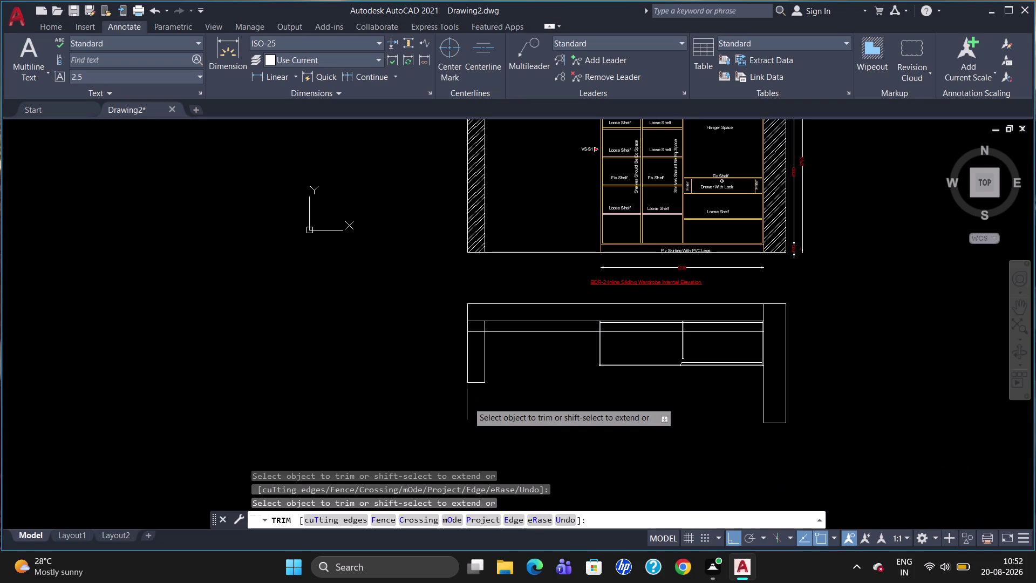
key(Escape)
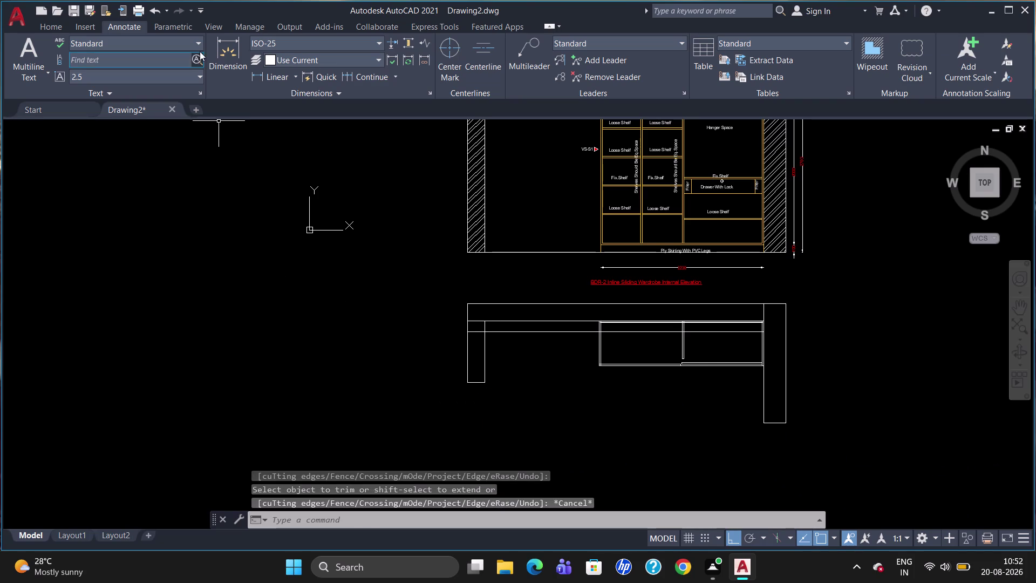
click(48, 27)
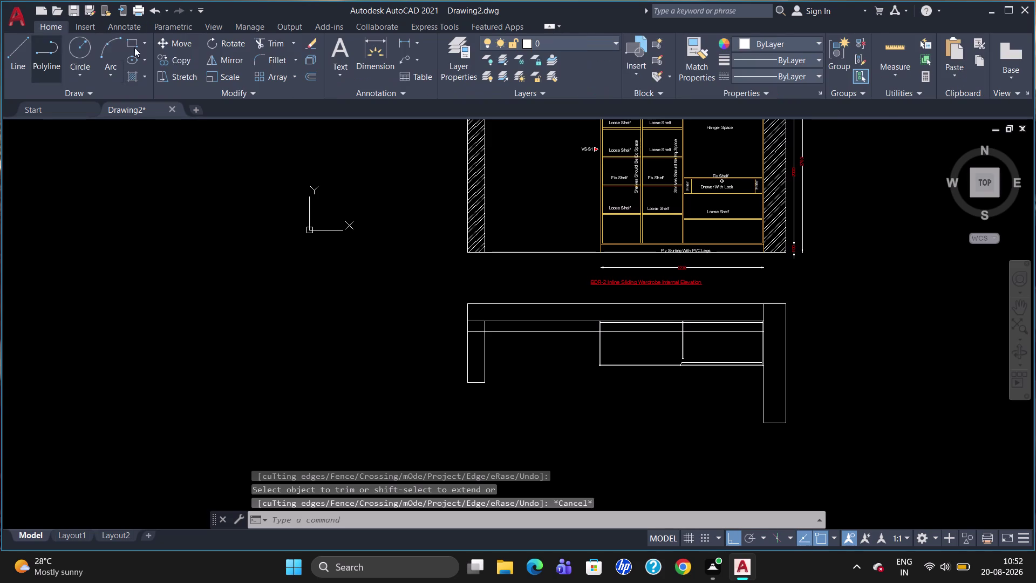